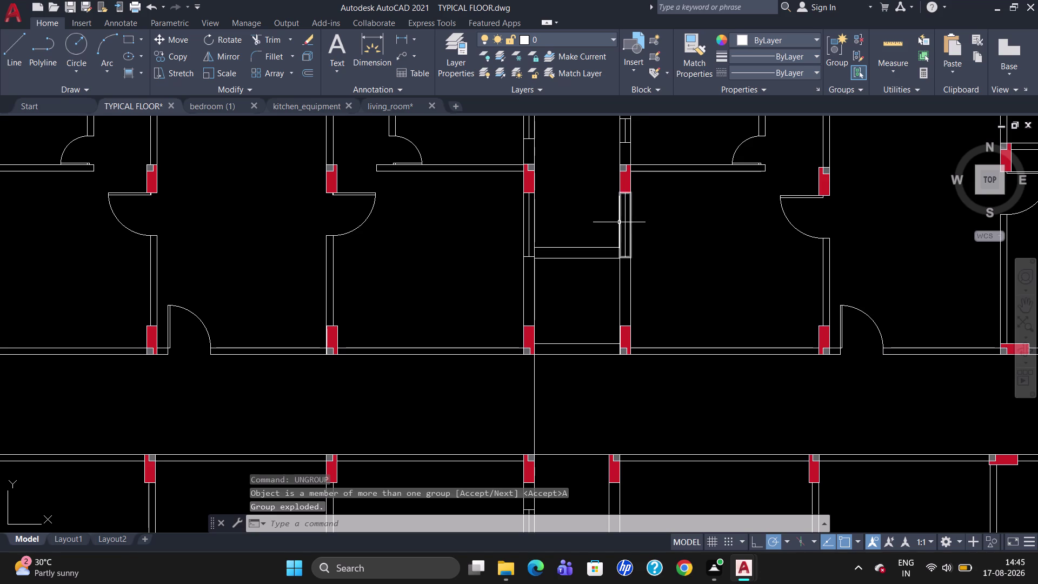
Explode the right jamb piece, then ungroup (UNG) and explode the left jamb piece.
click(631, 239)
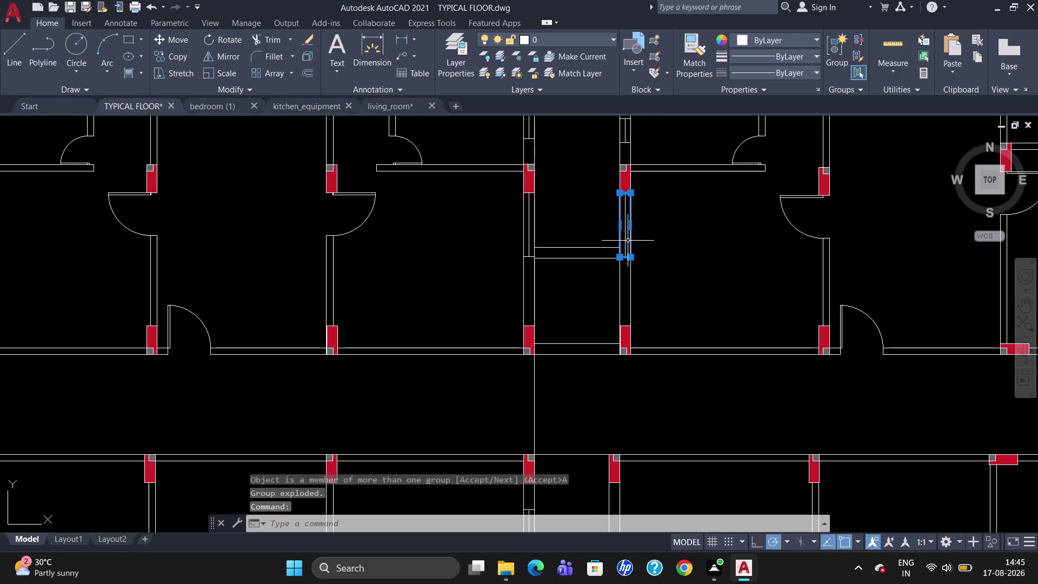
key(x)
key(Return)
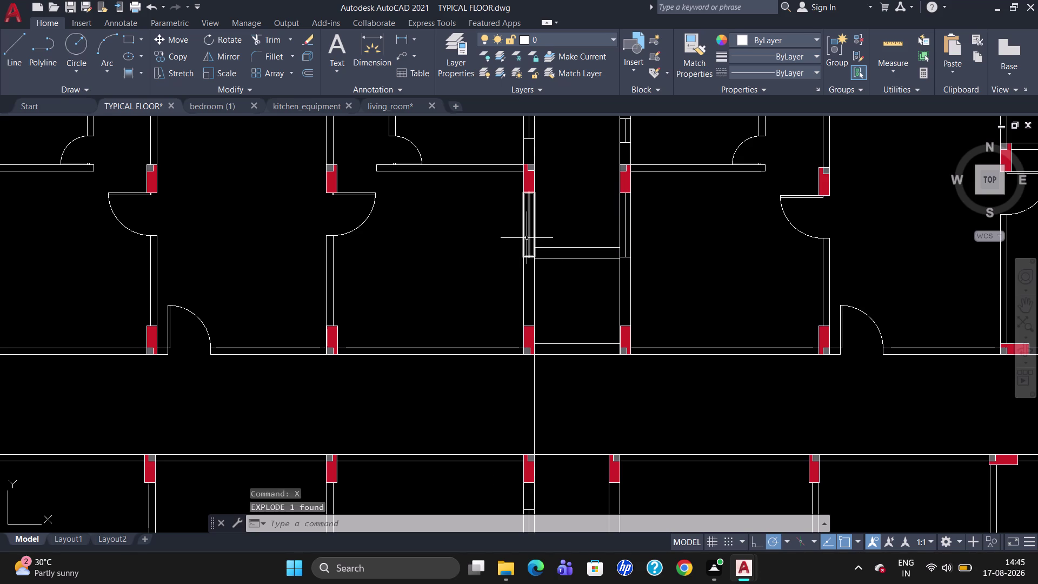
click(524, 237)
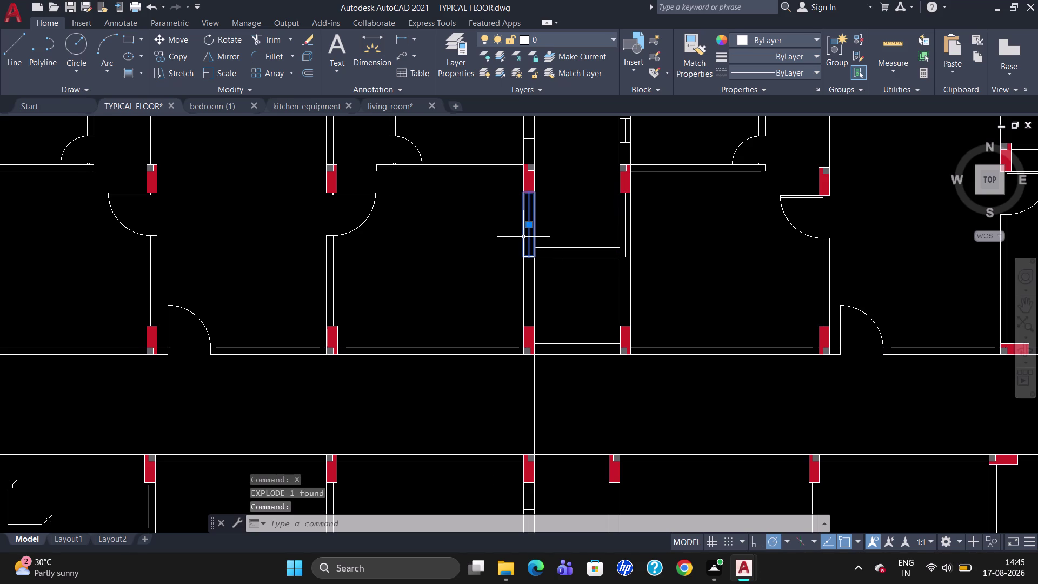
text(UNG)
key(Return)
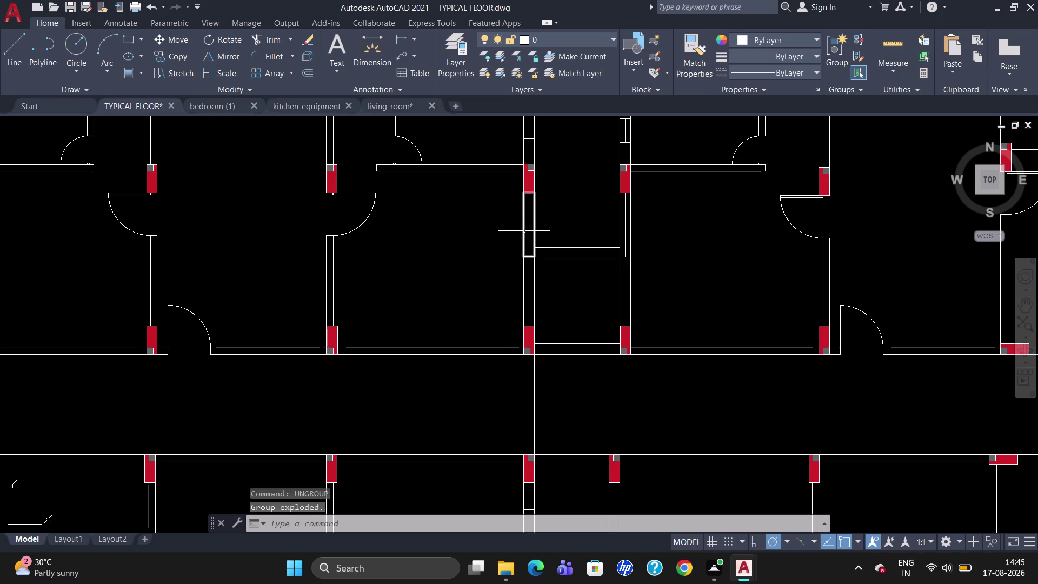
click(523, 231)
key(x)
key(Return)
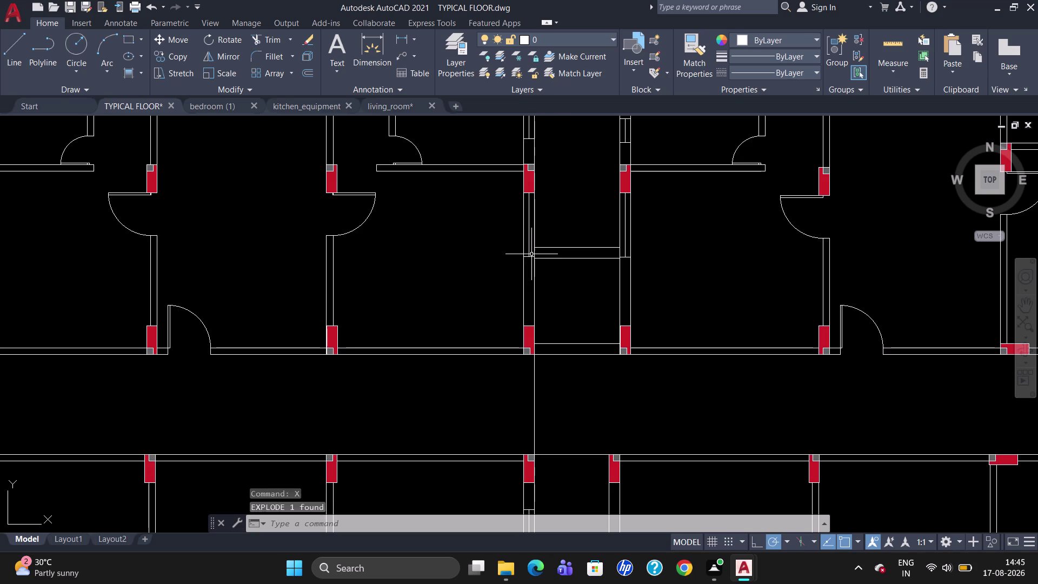
key(l)
key(Return)
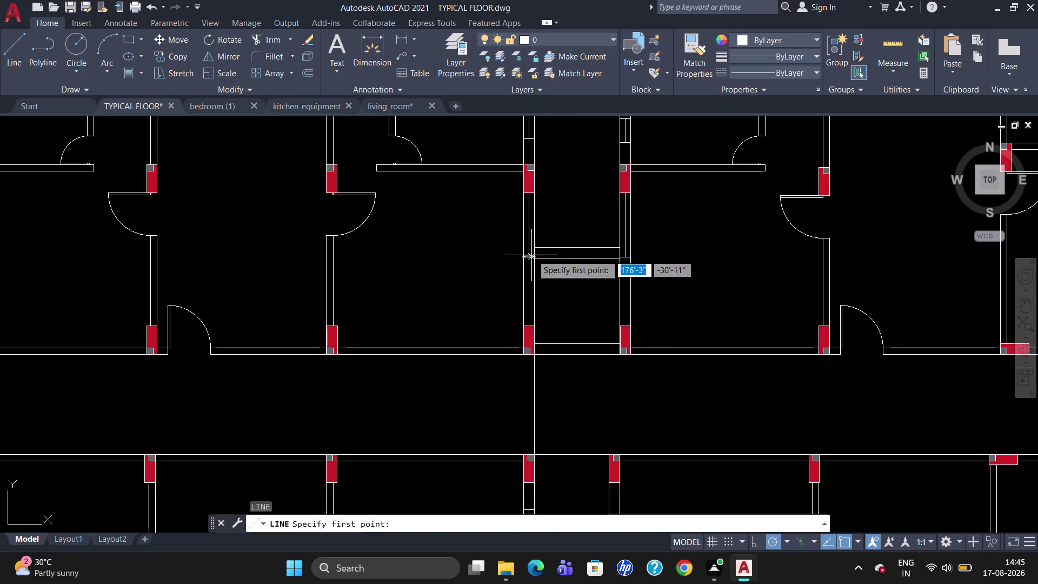
Draw two short horizontal lines across the corridor opening, one at each wall.
click(617, 246)
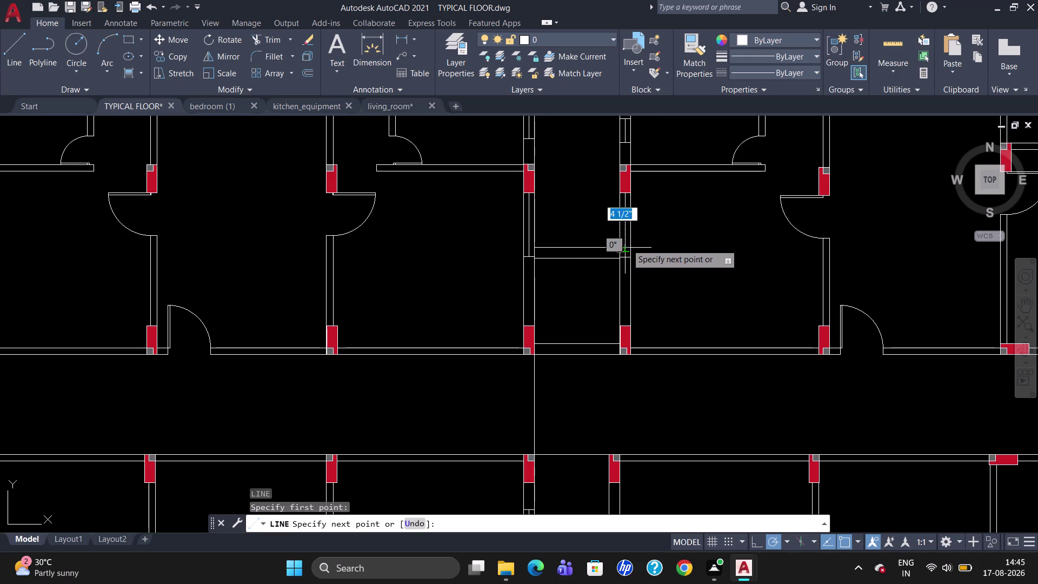
click(633, 245)
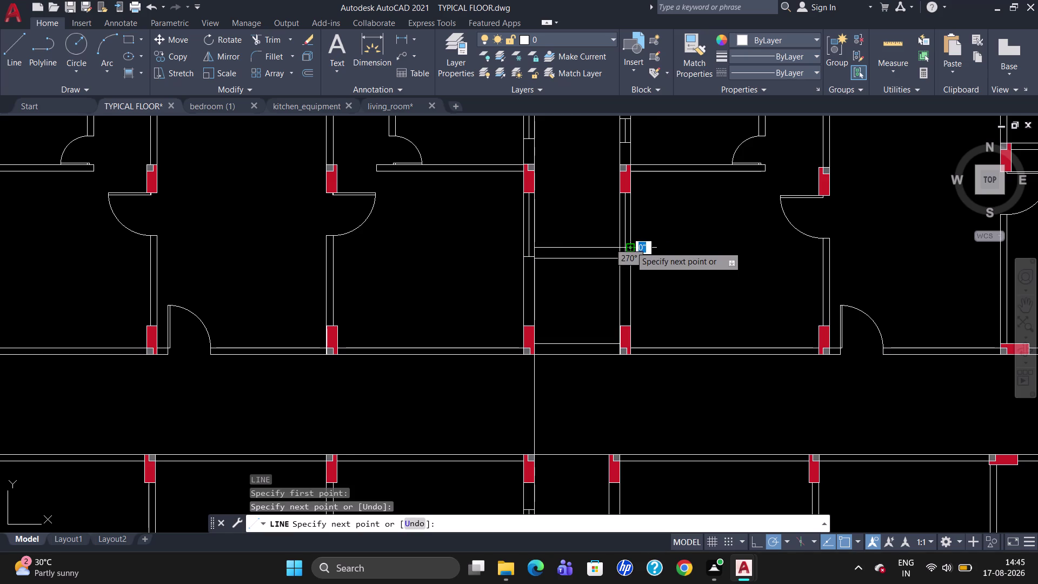
key(Escape)
key(l)
key(Return)
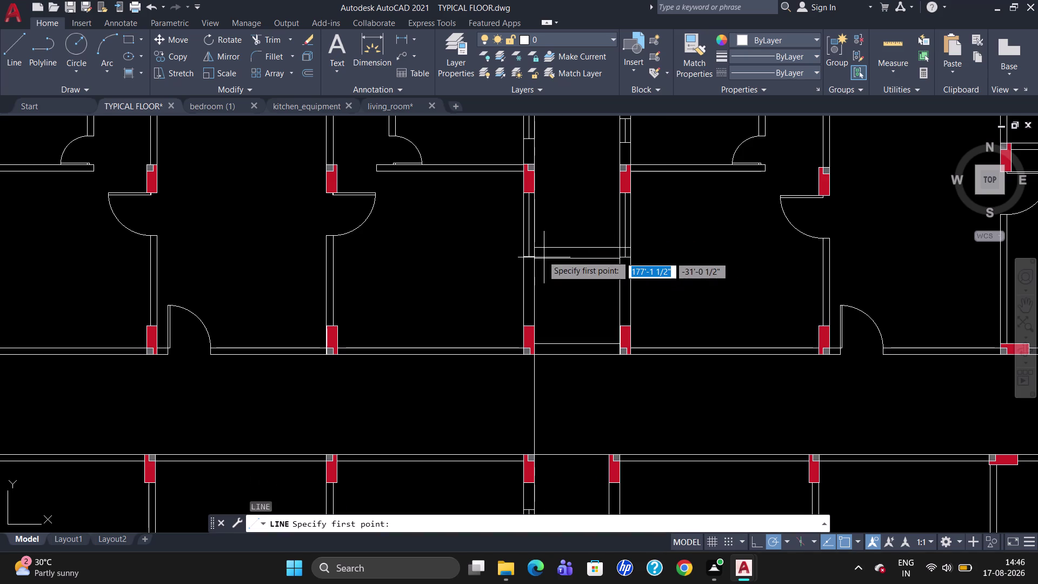
click(537, 252)
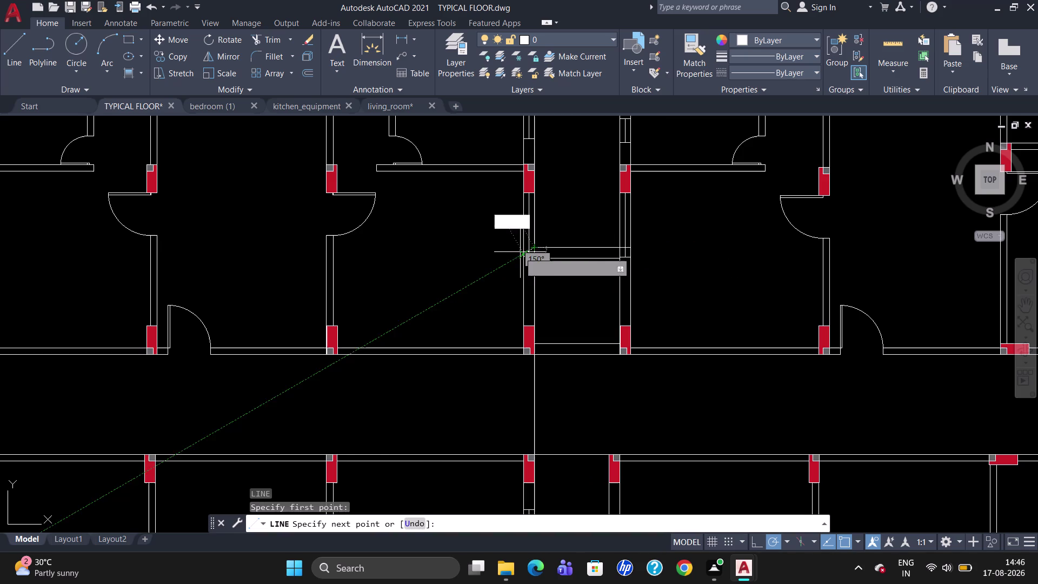
click(517, 251)
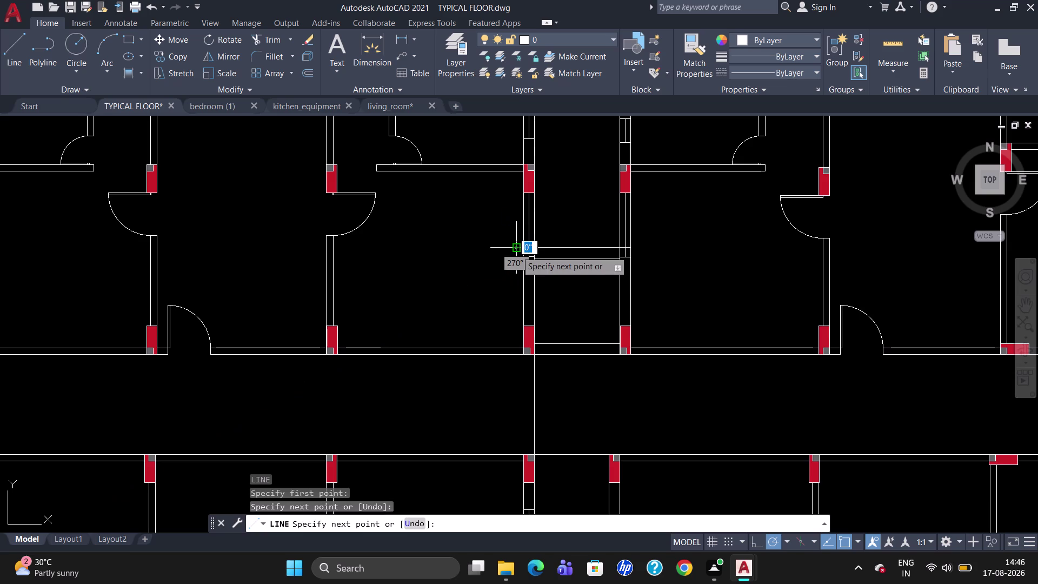
key(Escape)
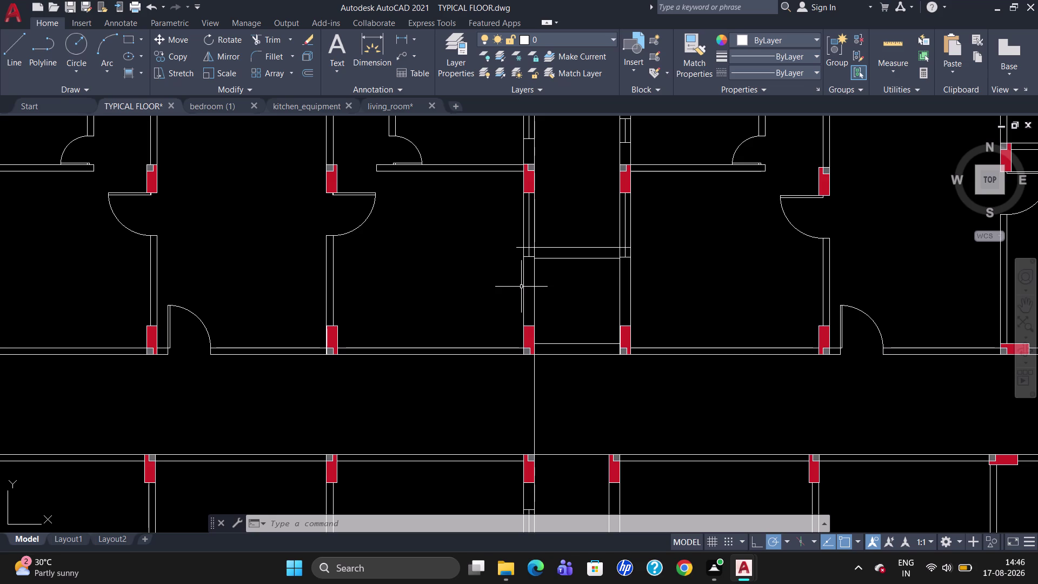
Trim the overhanging line ends at both walls and delete the right-wall stub.
text(TR)
key(Return)
key(Return)
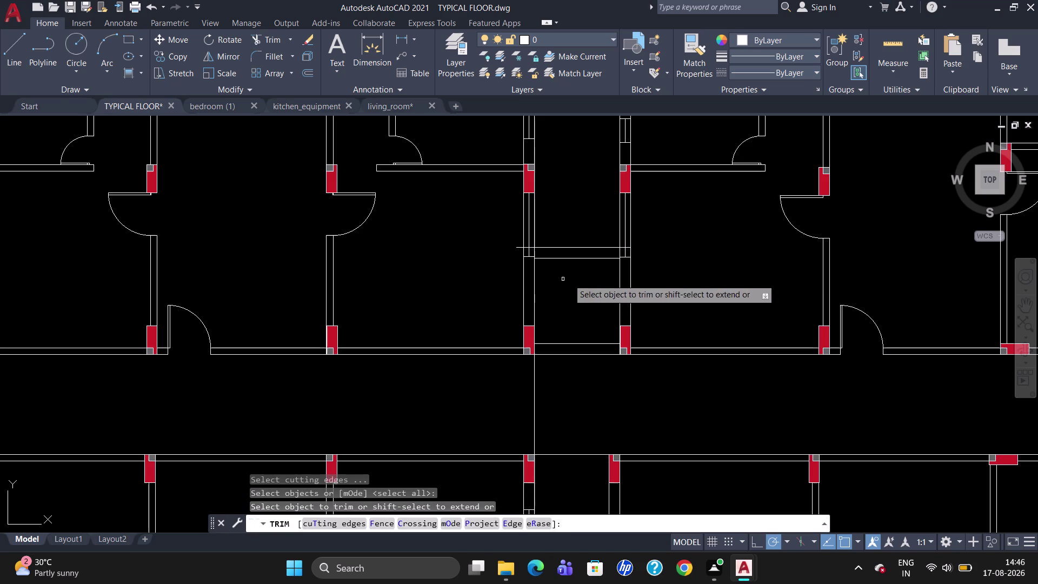
click(625, 258)
click(624, 256)
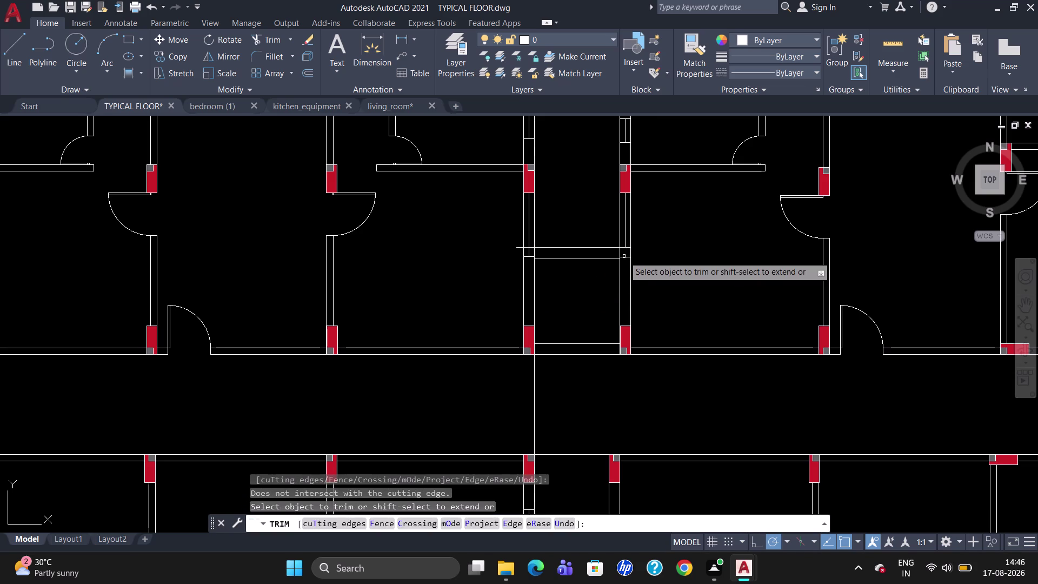
click(619, 253)
click(530, 254)
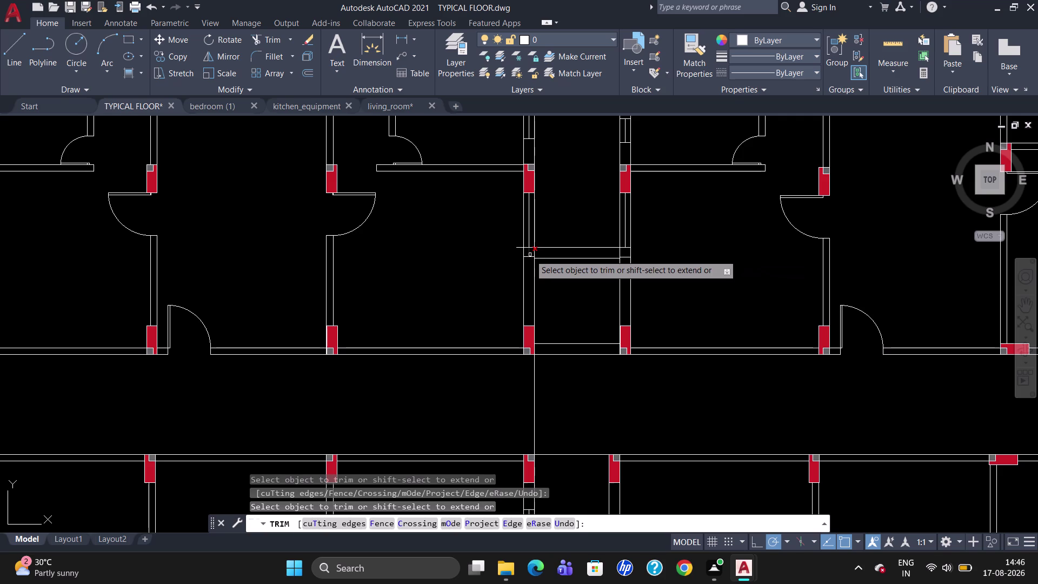
click(527, 256)
key(Escape)
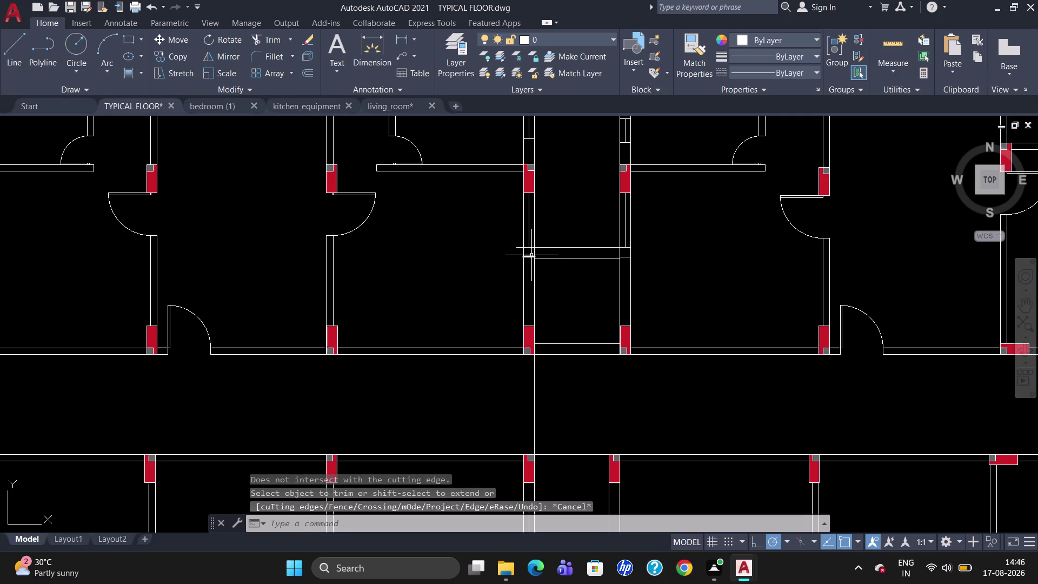
click(531, 256)
click(620, 254)
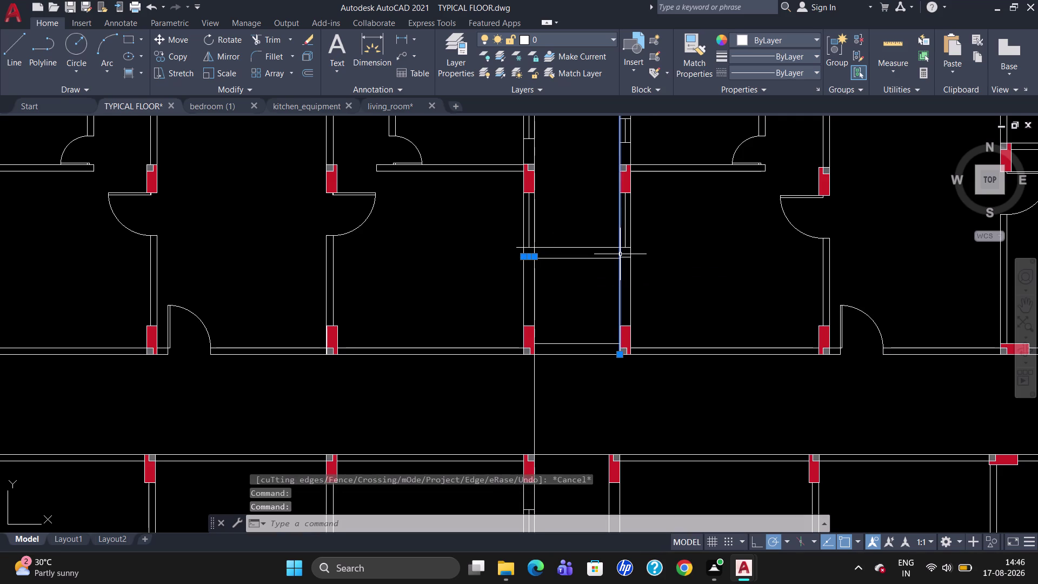
key(Escape)
click(624, 258)
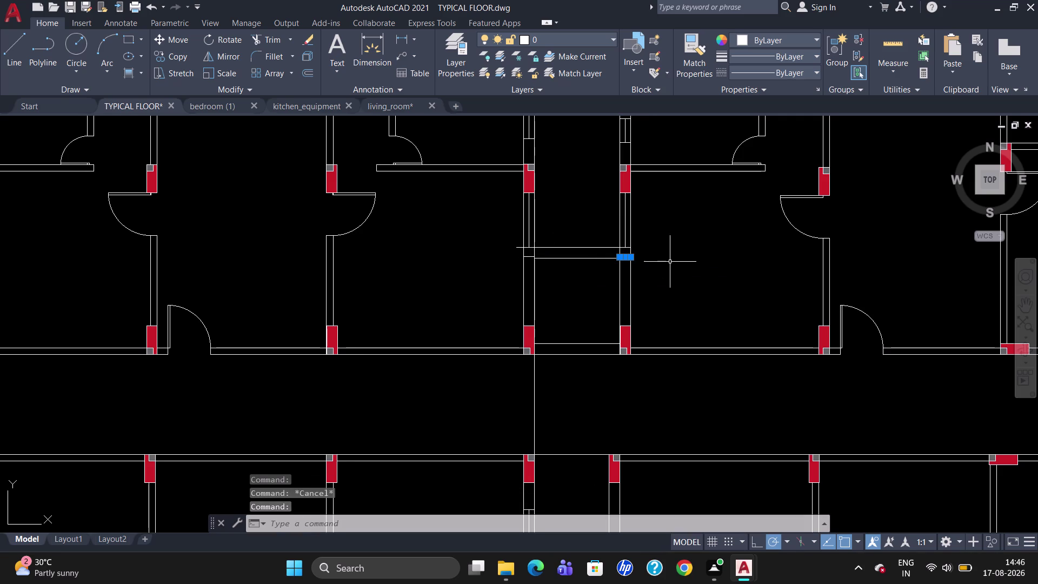
key(Delete)
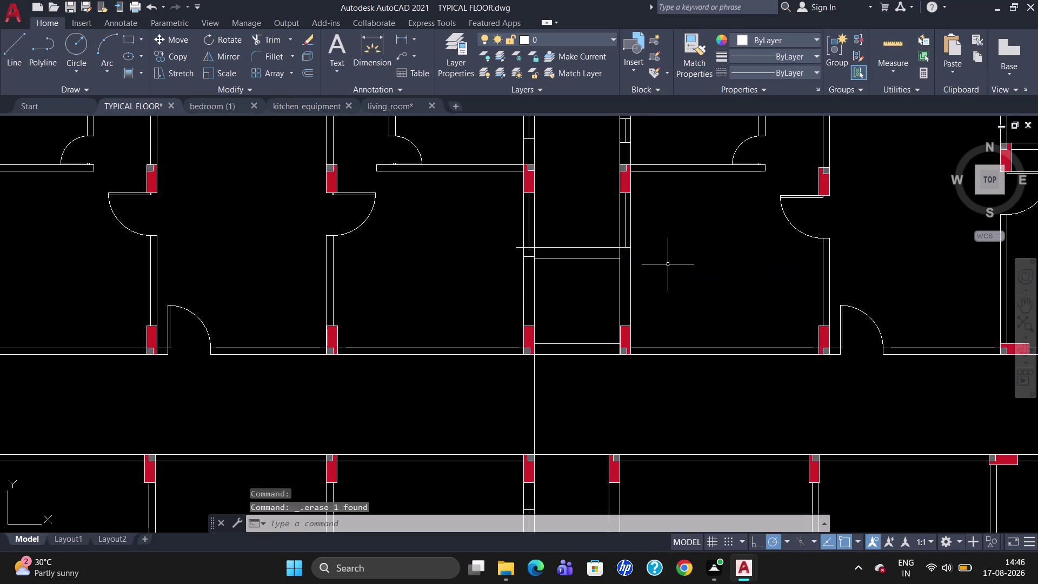
Trim the remaining overhangs again and erase the stray line at the left wall.
text(TR)
key(Return)
key(Return)
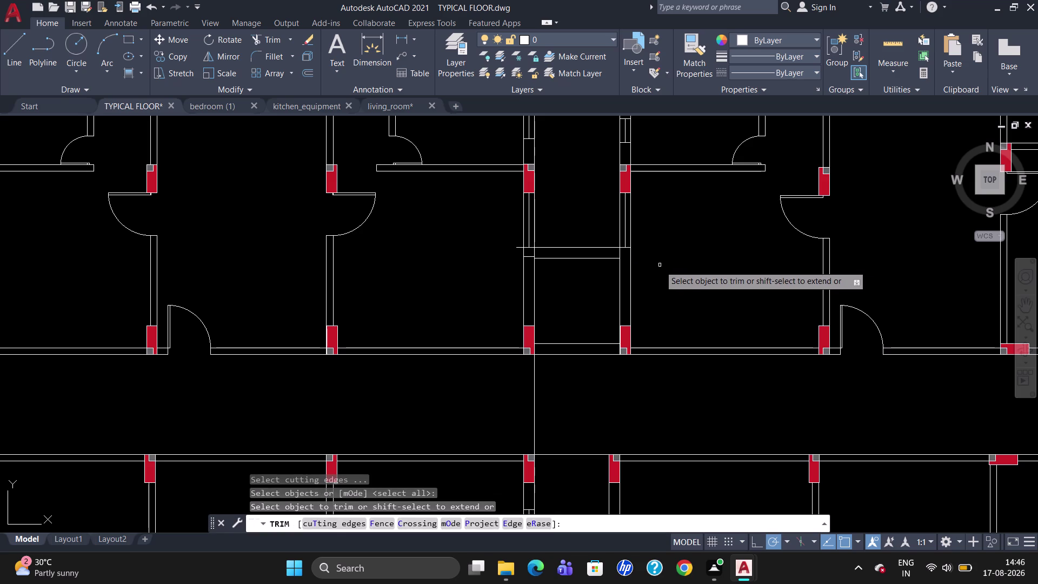
click(619, 255)
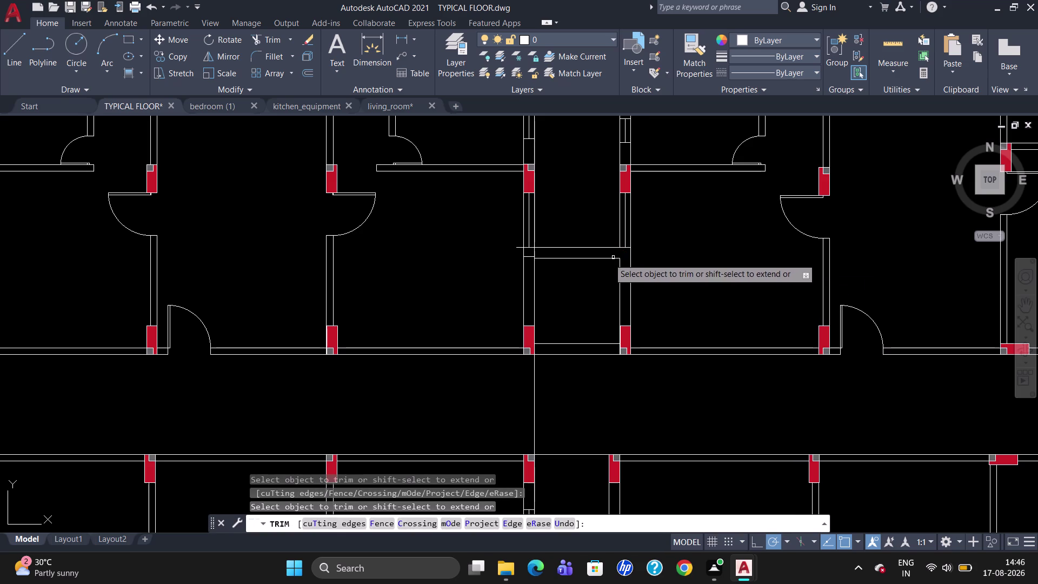
click(535, 252)
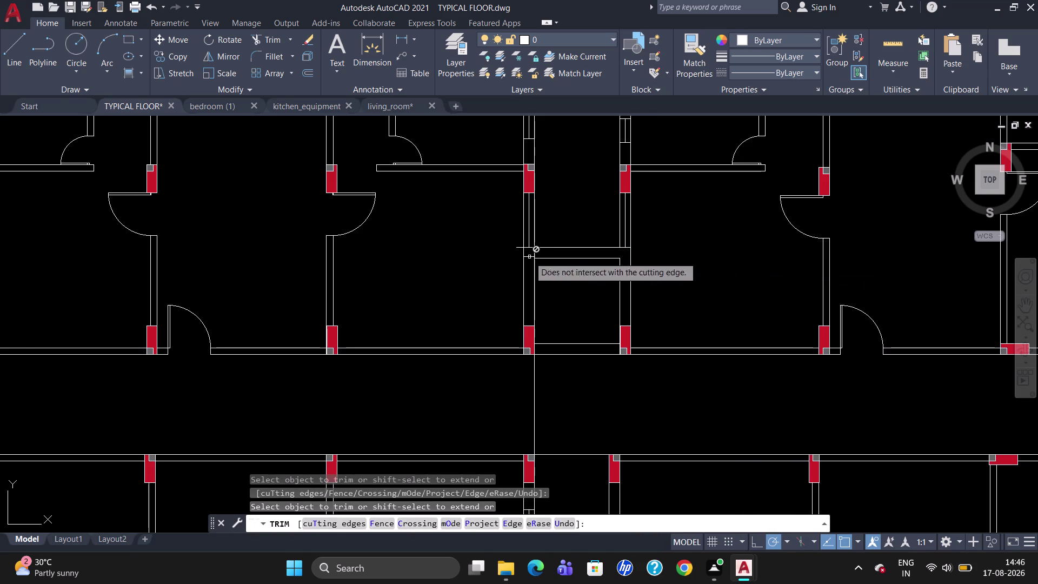
double_click(534, 254)
key(Escape)
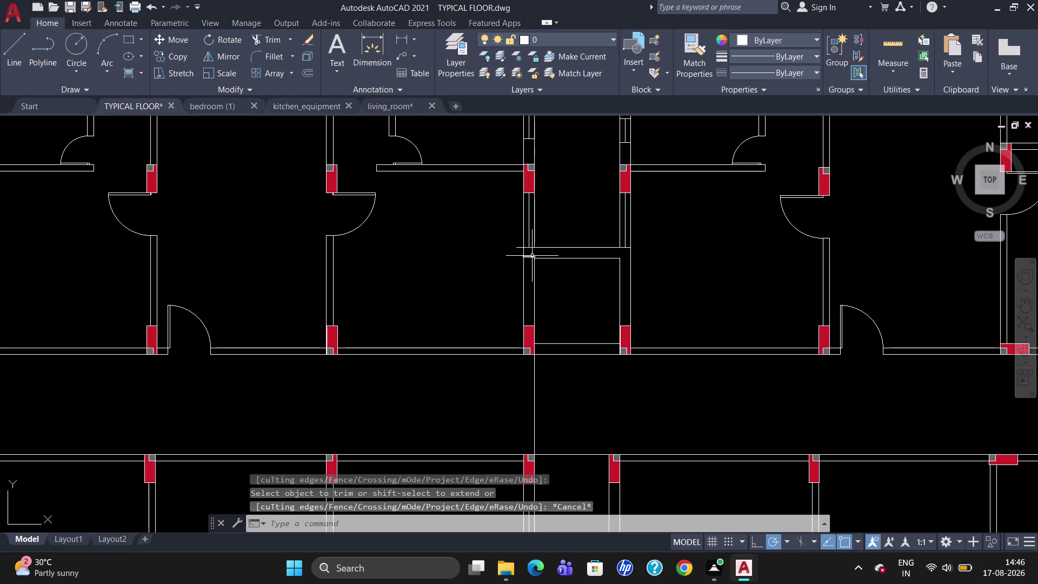
click(532, 256)
key(Delete)
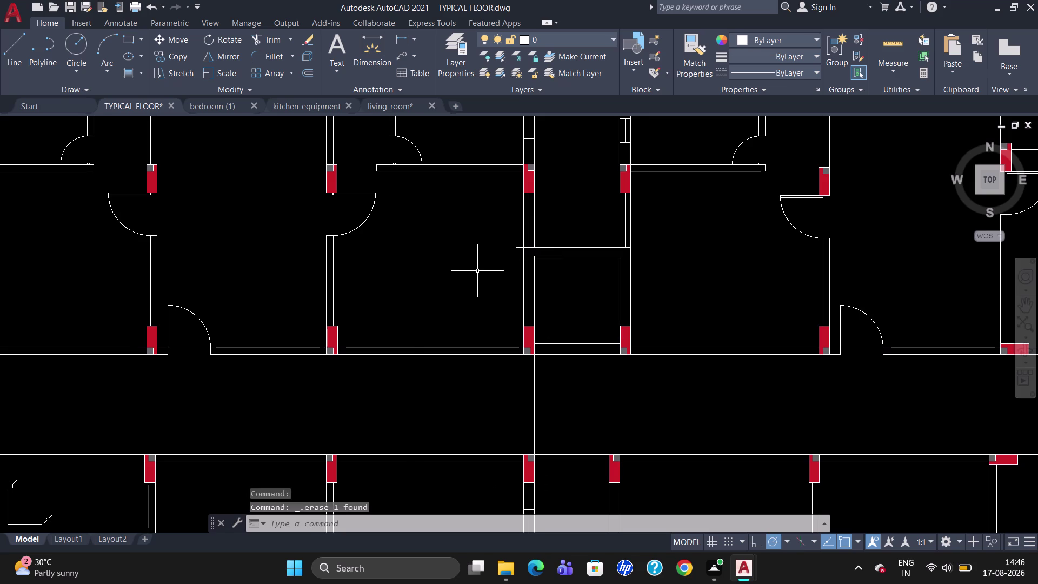
Trim away the last excess segment at the left side of the cross wall.
text(TR)
key(Return)
key(Return)
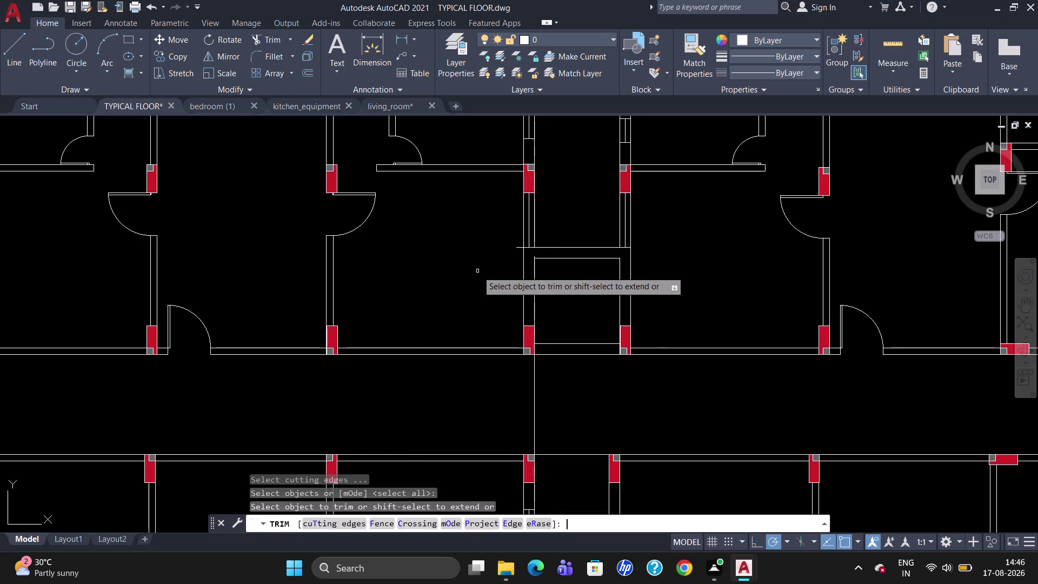
click(517, 248)
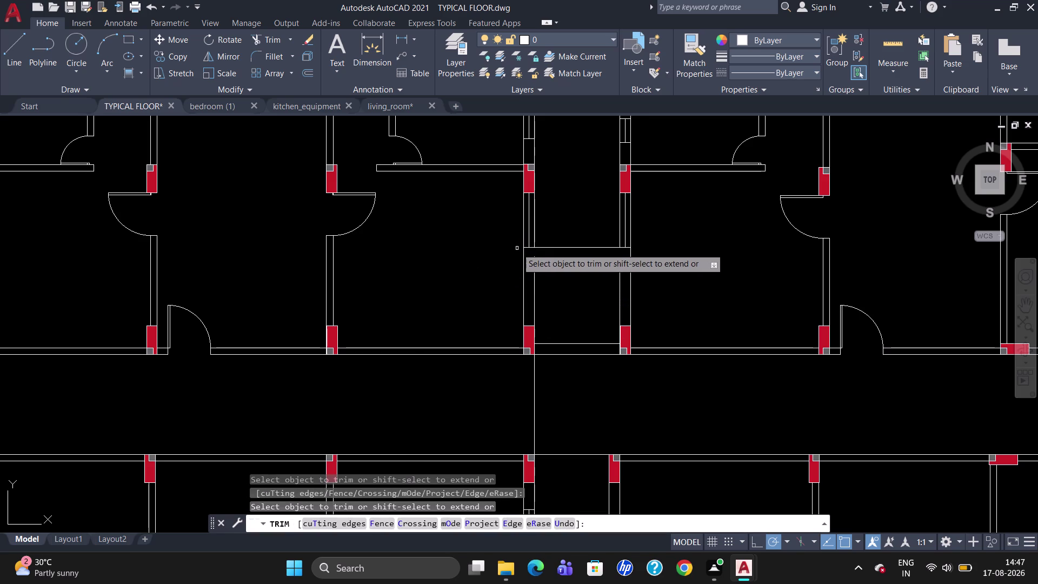
key(Escape)
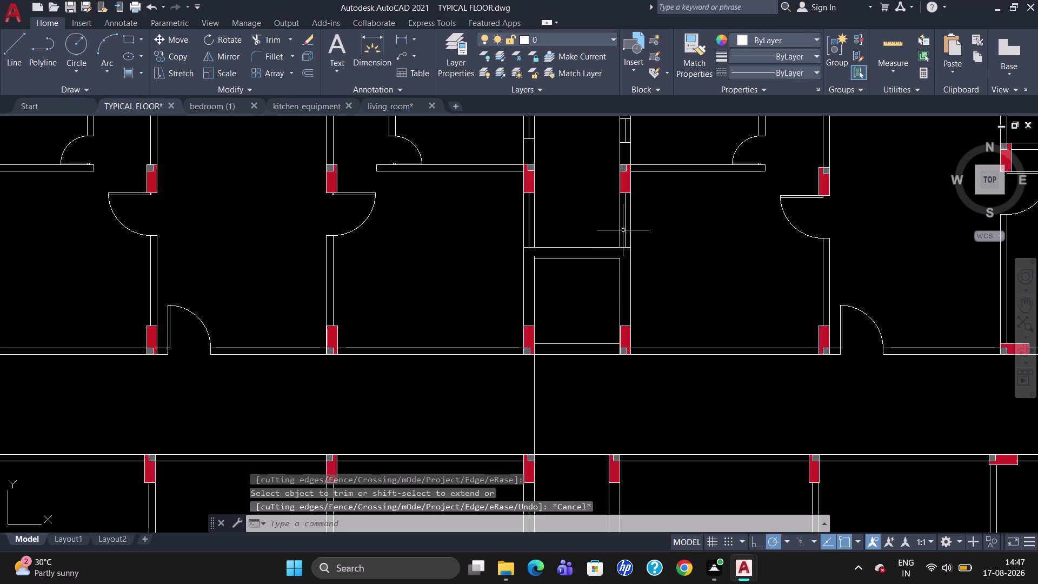
scroll(up, 3)
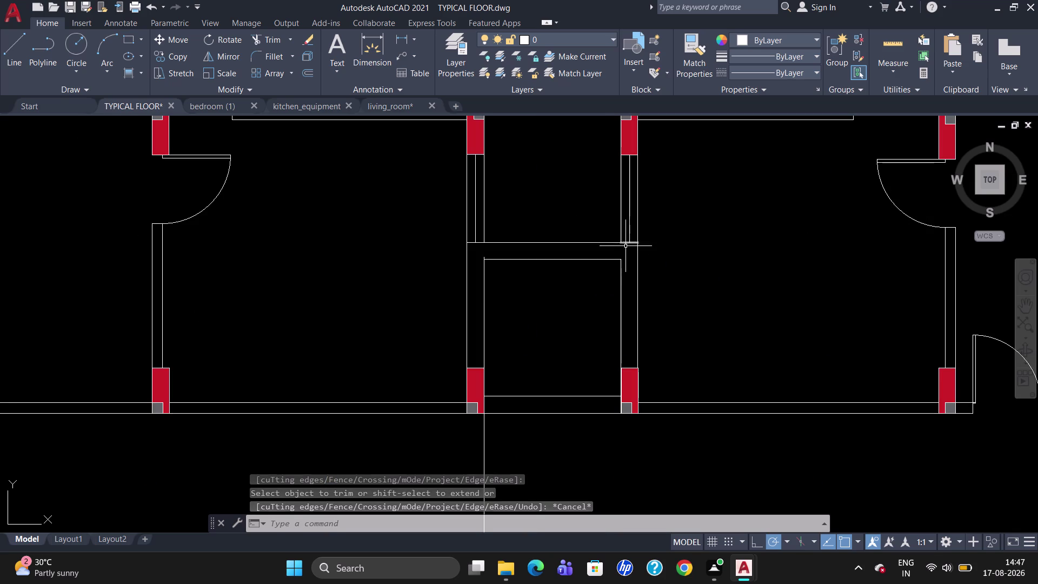
Split the right central wall line at a point just below the upper column.
click(628, 243)
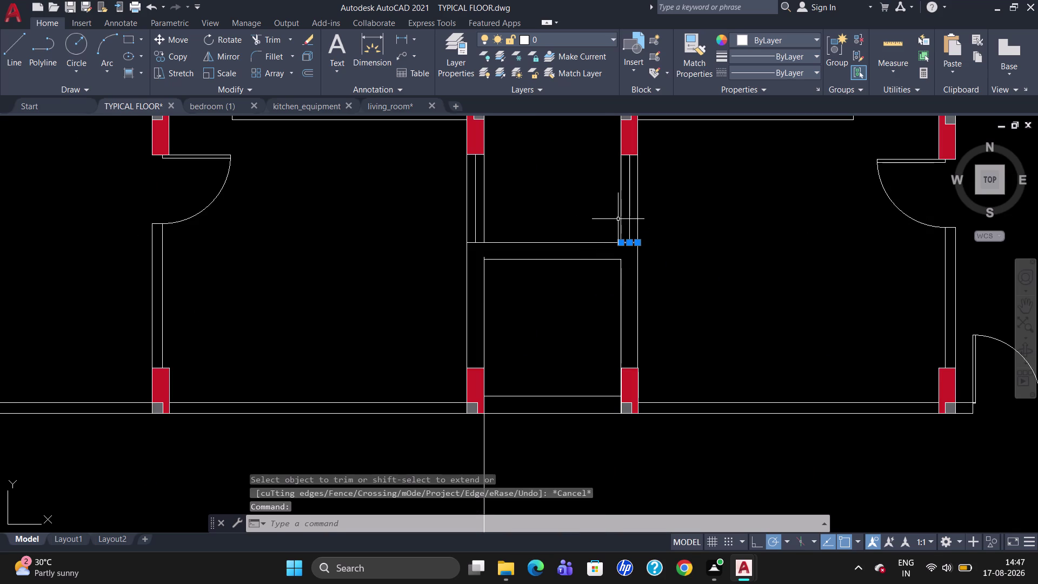
click(621, 215)
click(629, 196)
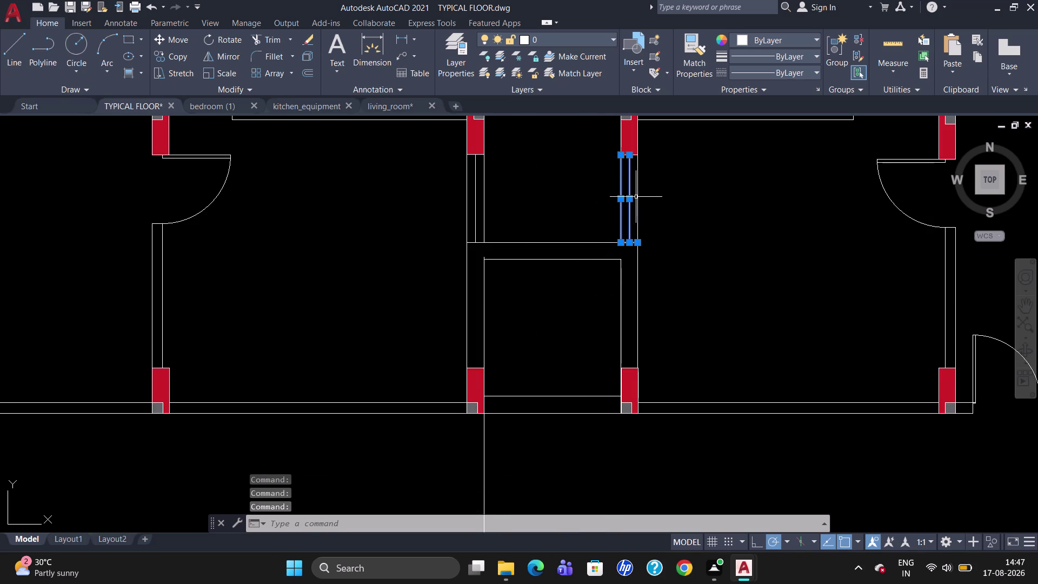
click(639, 197)
key(Escape)
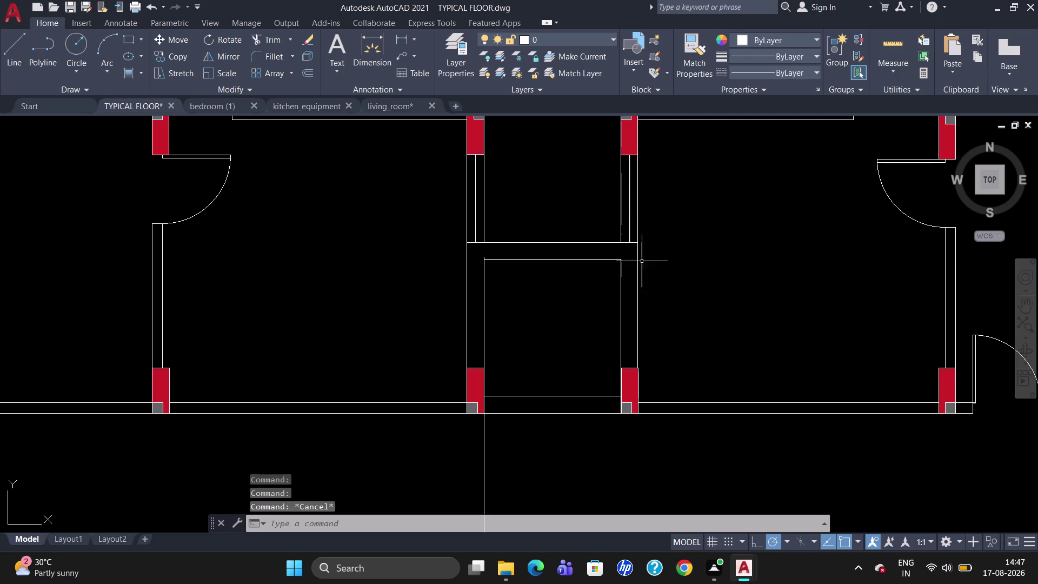
text(BR)
click(700, 290)
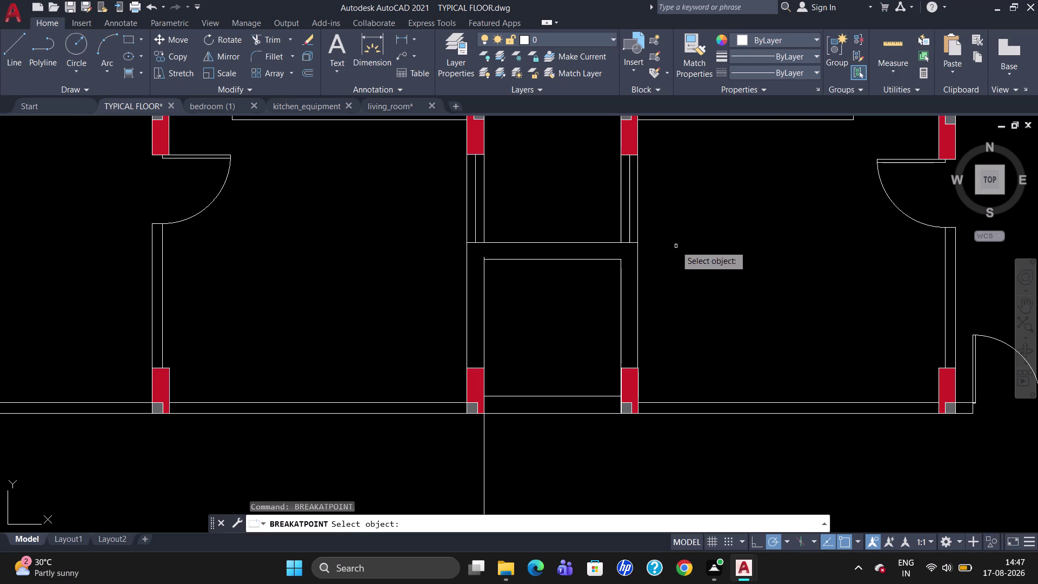
click(639, 217)
click(638, 246)
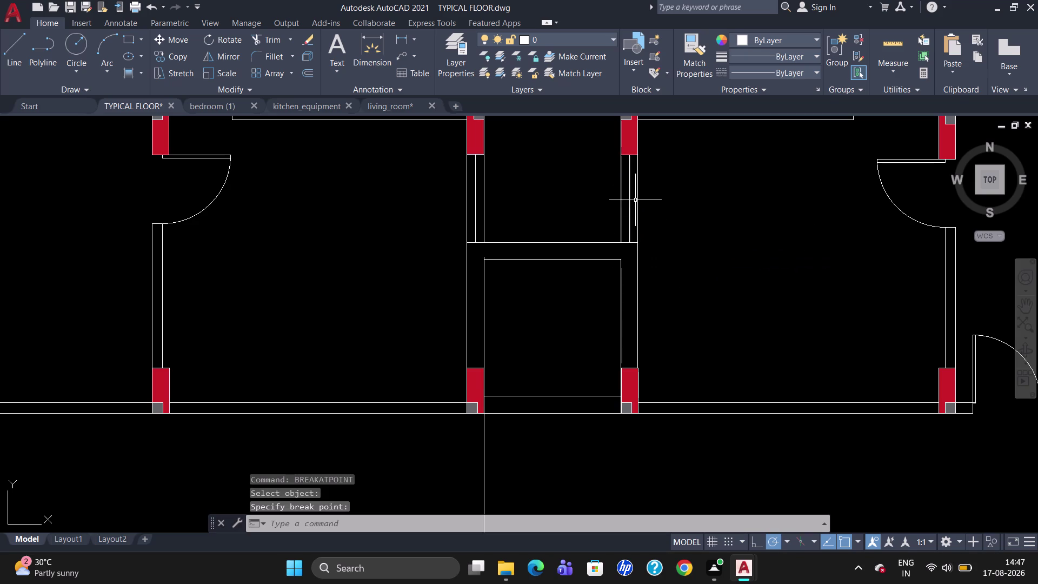
click(629, 154)
Group the resulting short right-wall segments together.
click(620, 168)
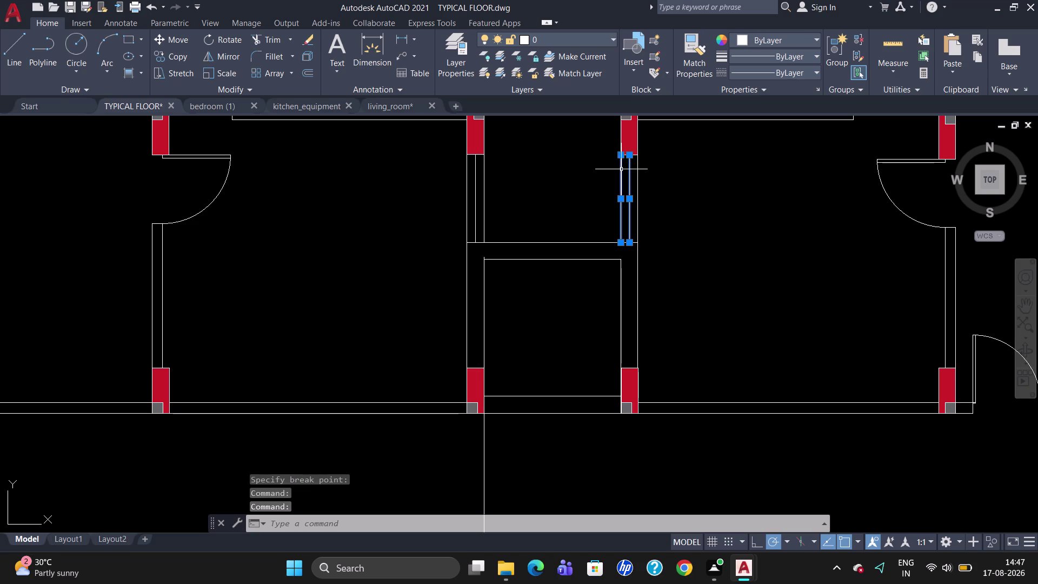
click(637, 177)
scroll(up, 3)
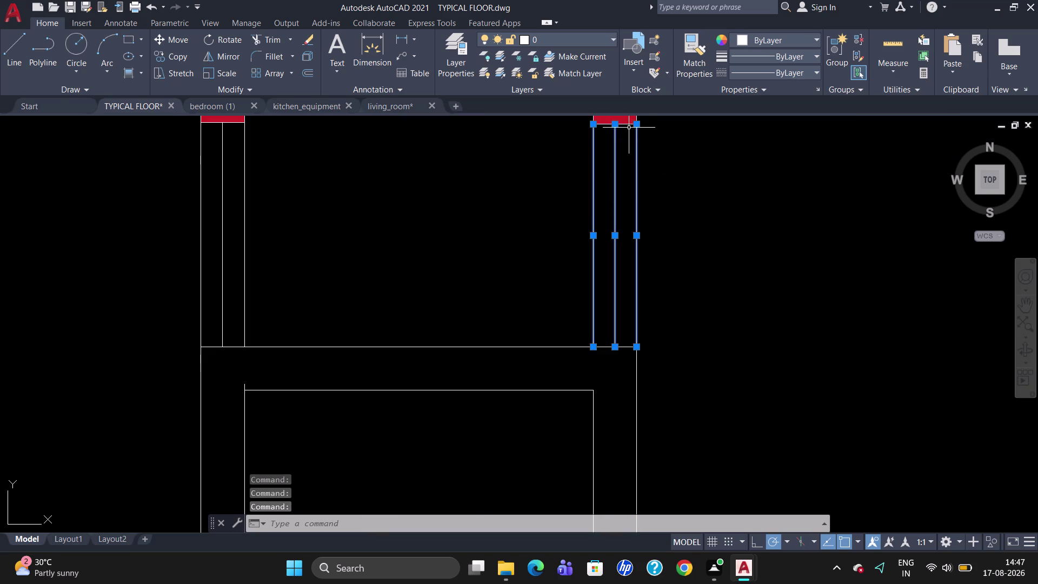
click(625, 124)
scroll(down, 3)
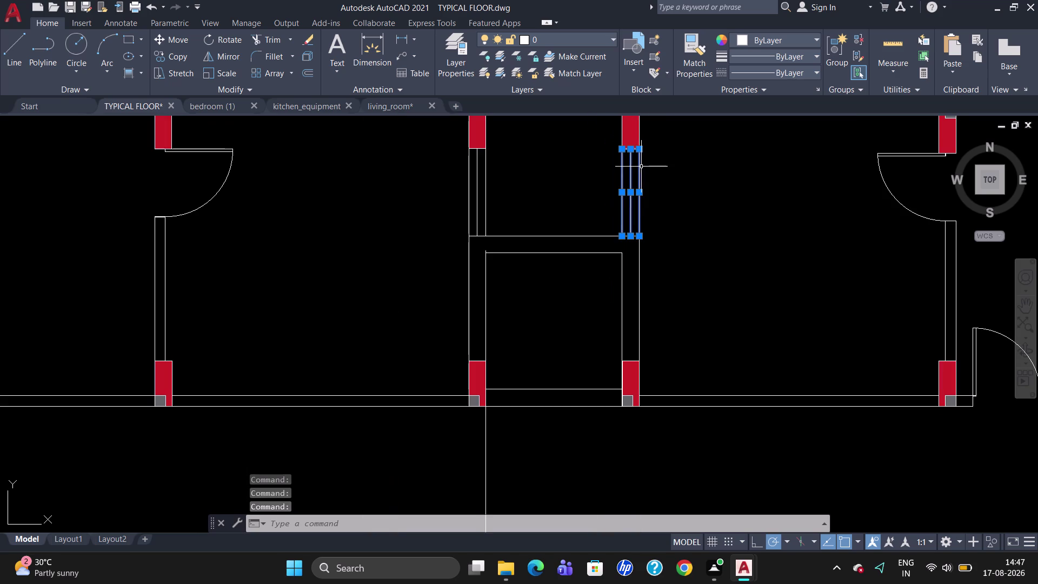
scroll(up, 3)
click(627, 149)
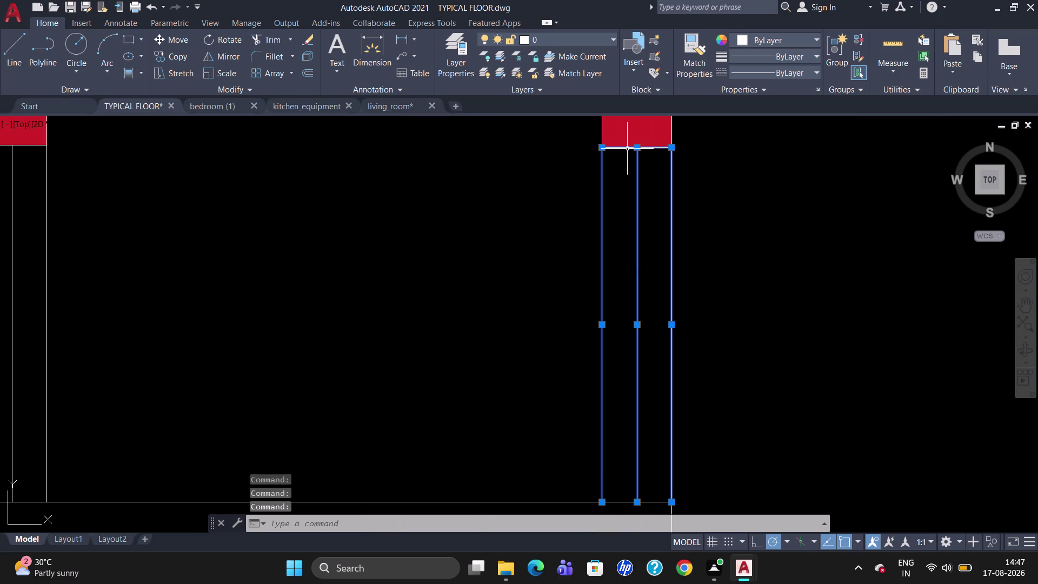
scroll(down, 3)
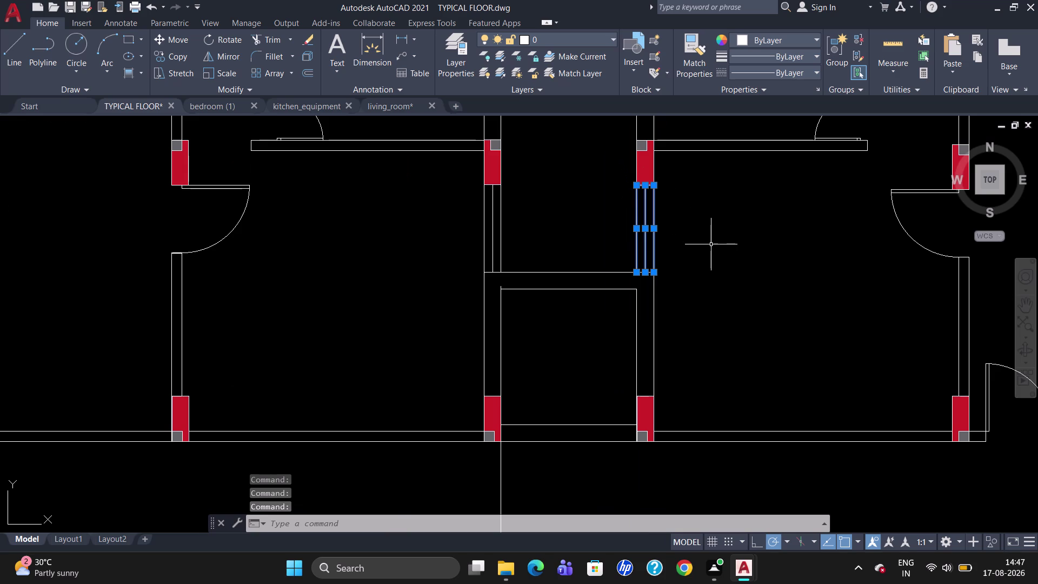
scroll(up, 3)
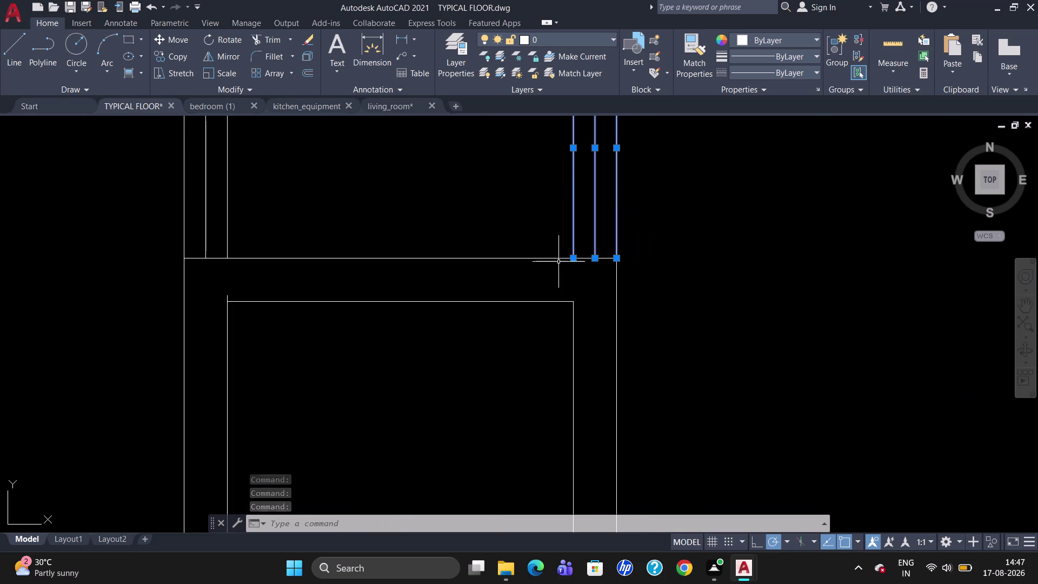
click(581, 259)
scroll(down, 3)
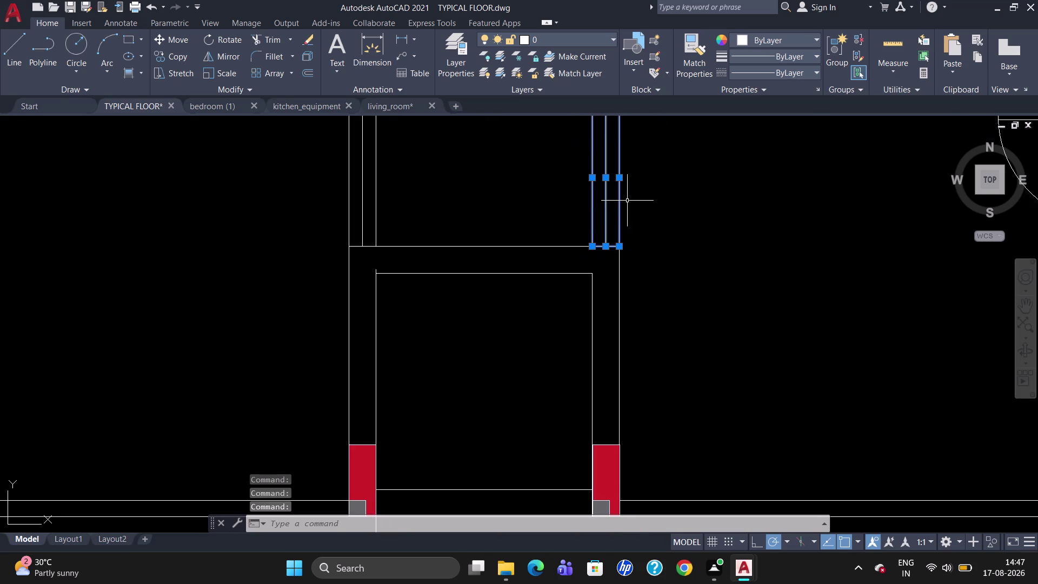
scroll(down, 3)
scroll(up, 3)
scroll(down, 3)
scroll(up, 3)
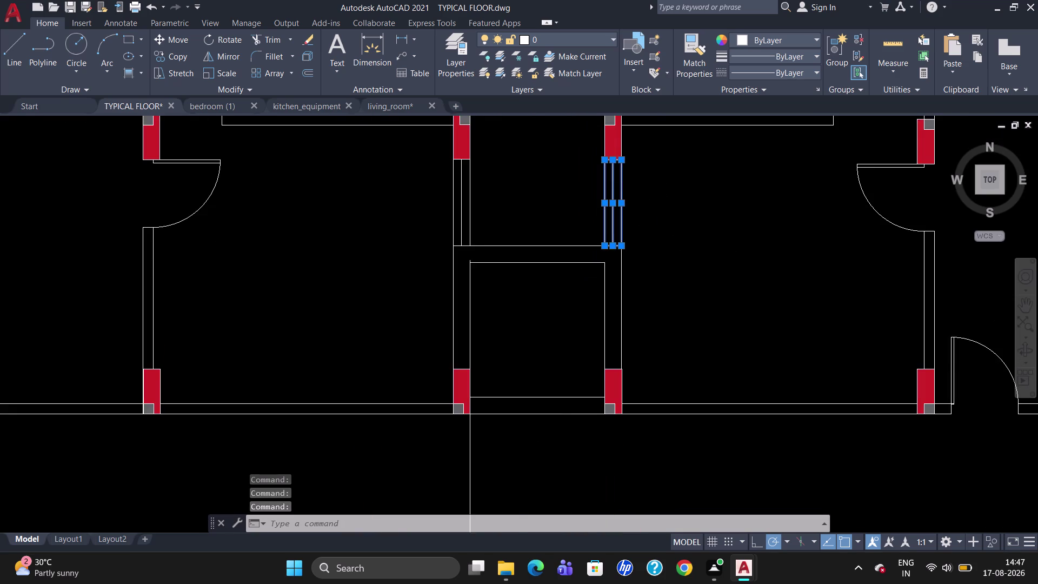
scroll(up, 3)
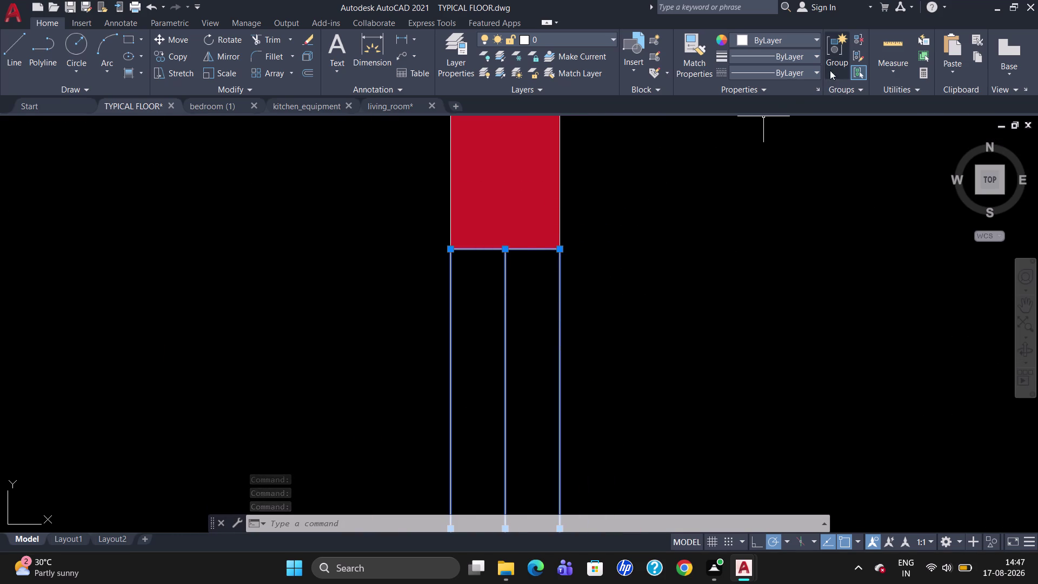
click(833, 67)
Split the left central wall line at a point below the upper column.
scroll(down, 3)
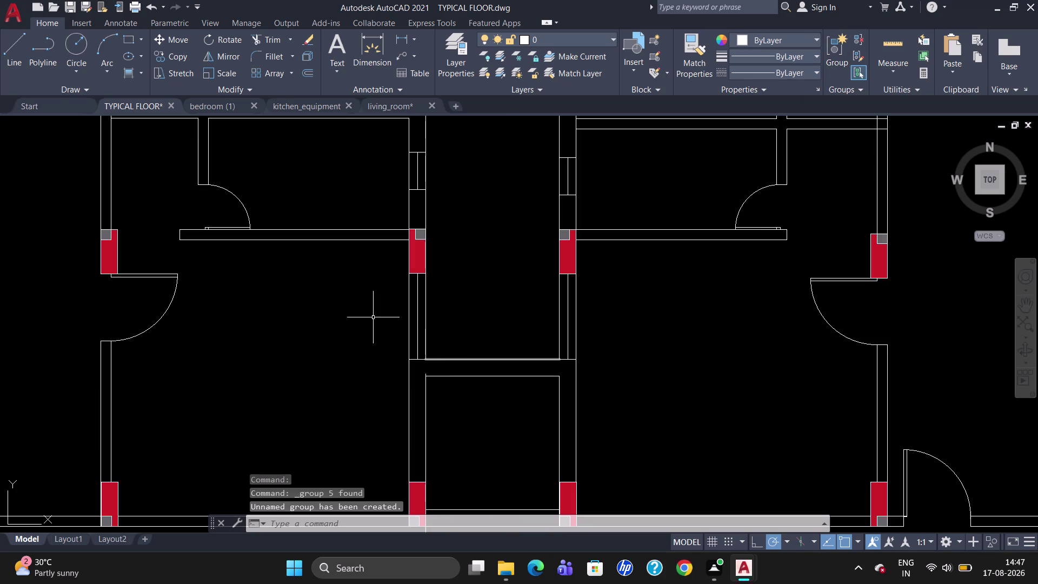
click(418, 298)
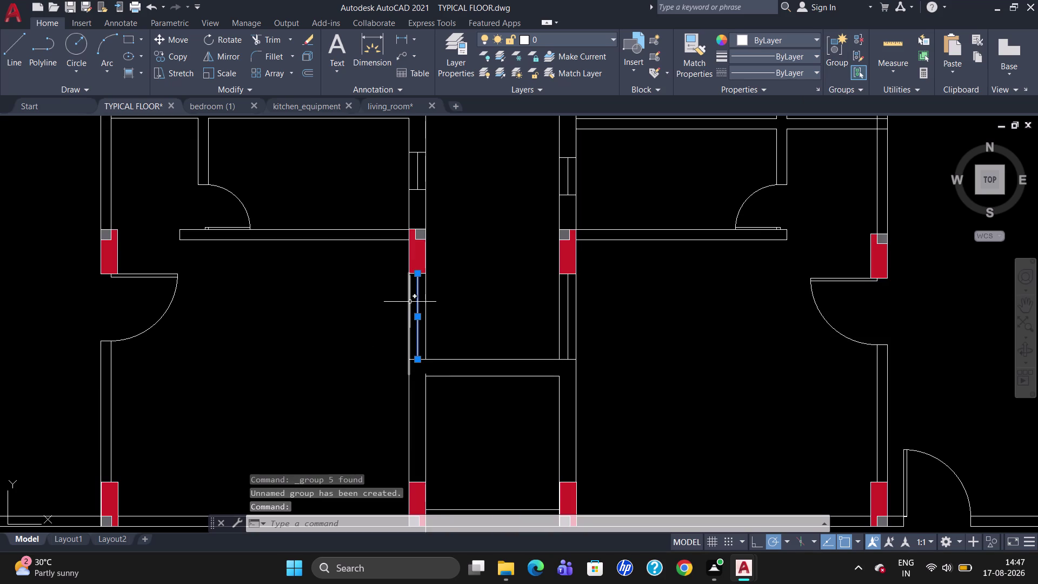
click(409, 302)
key(Escape)
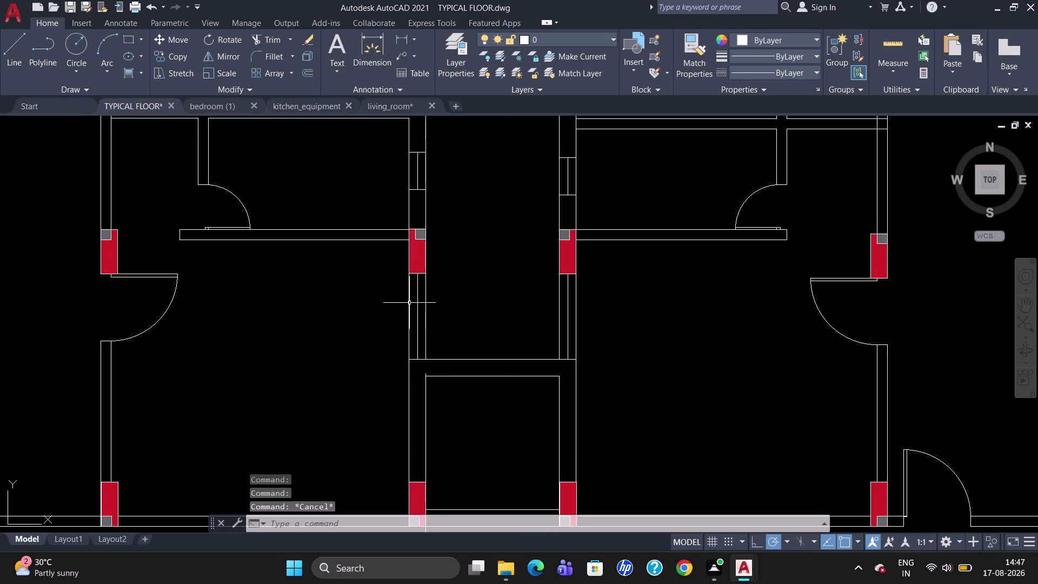
text(BR)
click(446, 345)
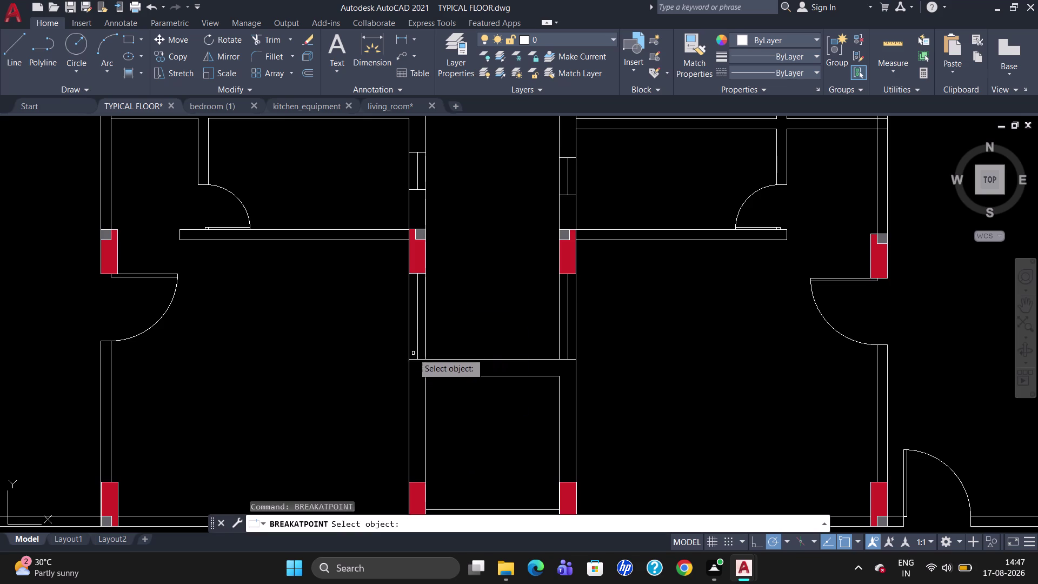
click(408, 350)
click(409, 360)
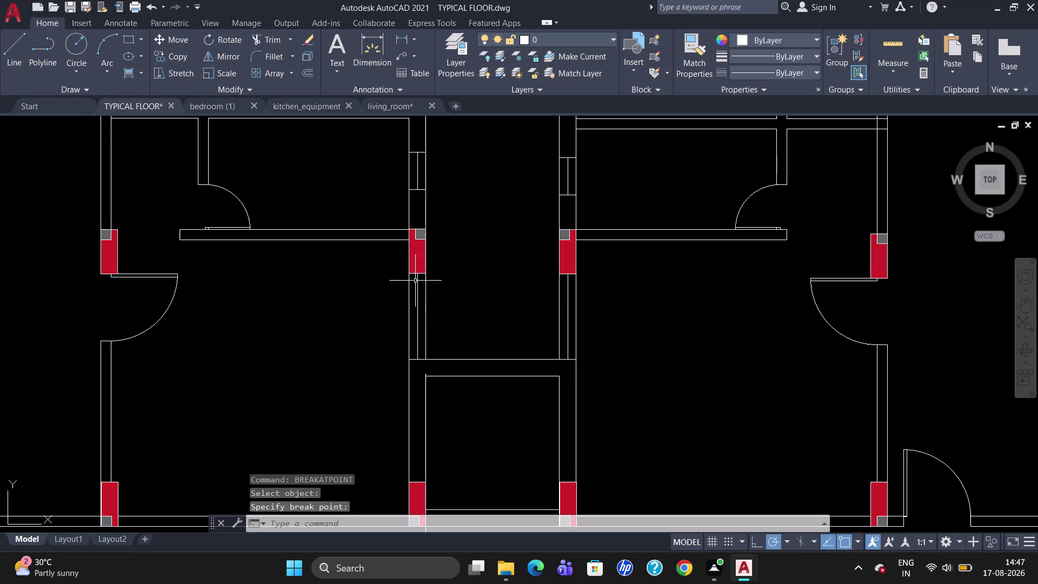
click(425, 289)
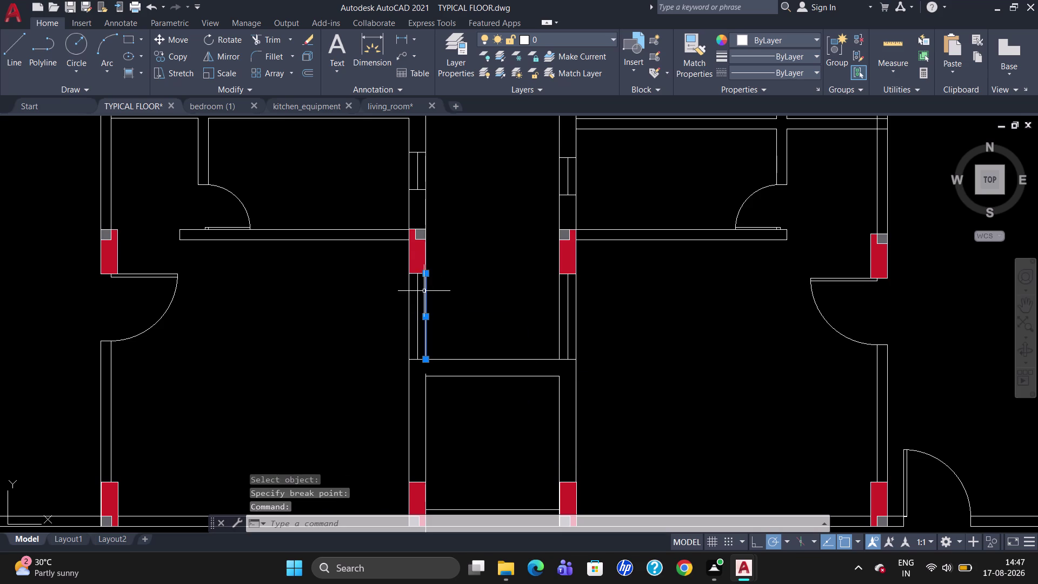
Group the split left-wall segments together.
click(418, 297)
click(410, 301)
scroll(up, 3)
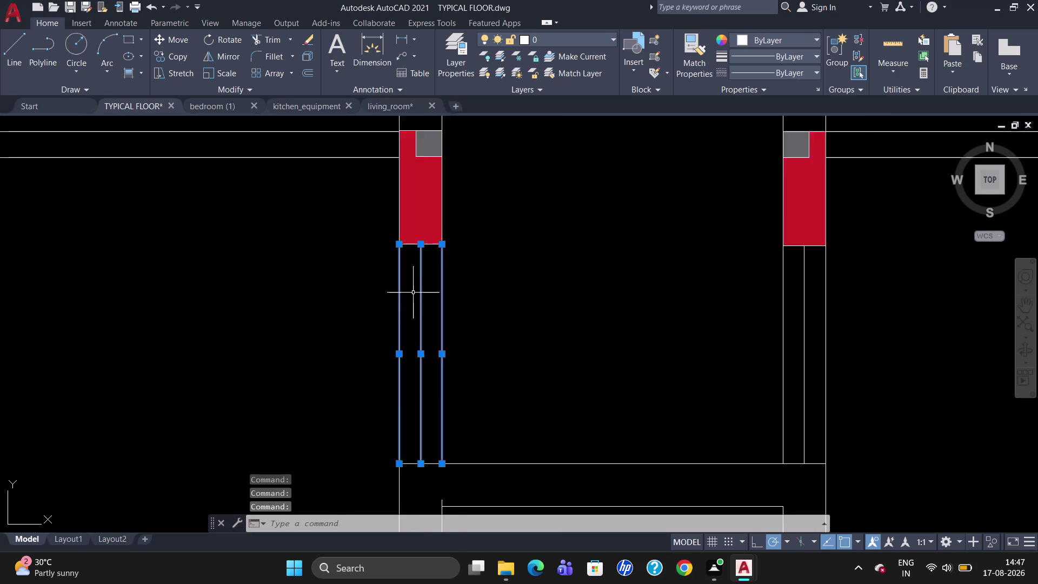
scroll(up, 3)
click(409, 216)
scroll(down, 3)
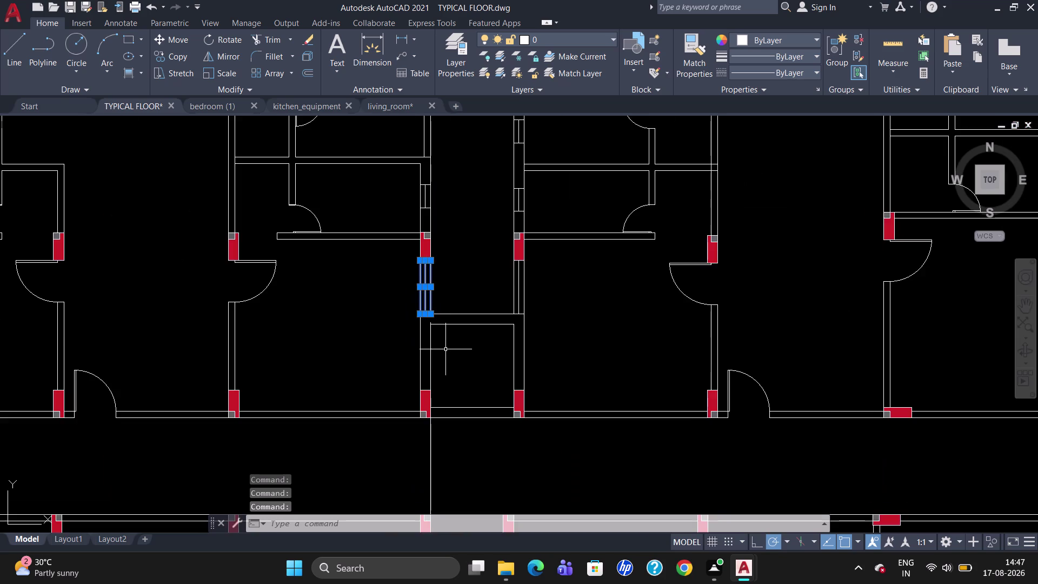
scroll(up, 3)
scroll(up, 3)
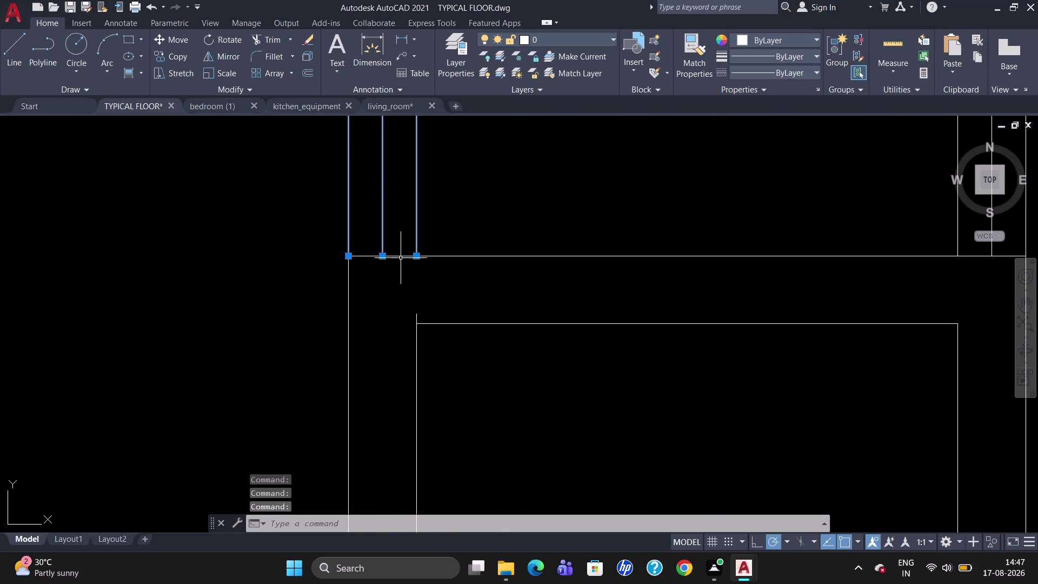
click(401, 257)
click(838, 48)
Start a trim on the left wall, then cancel it.
text(T)
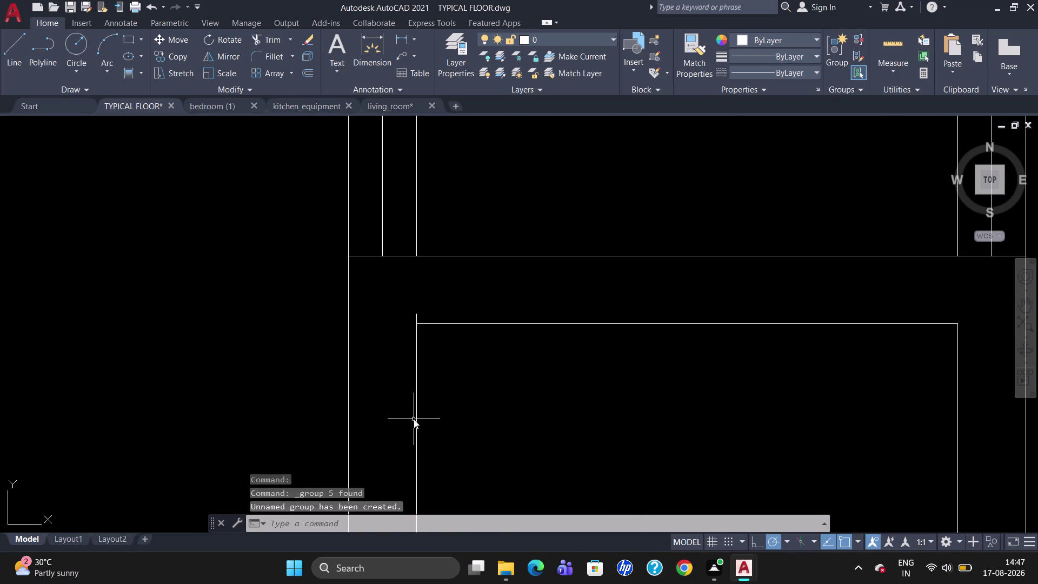
text(R)
key(Return)
key(Return)
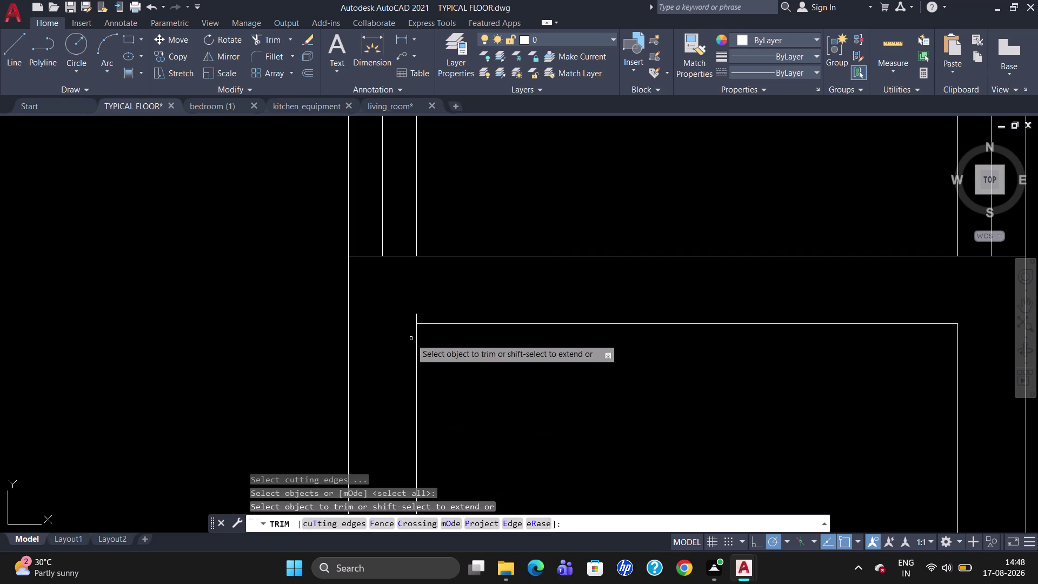
click(416, 320)
key(Escape)
scroll(down, 3)
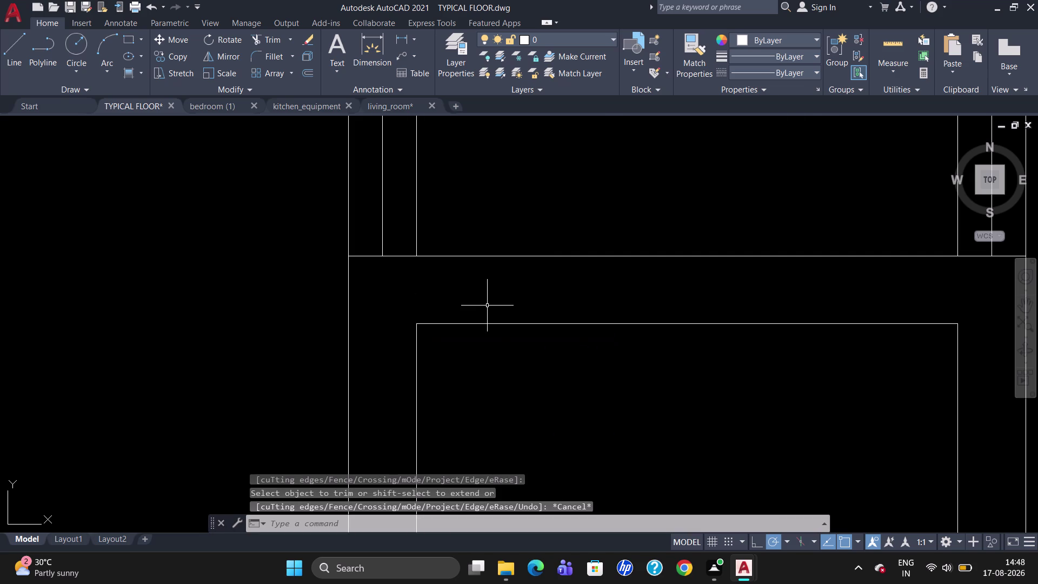
key(Escape)
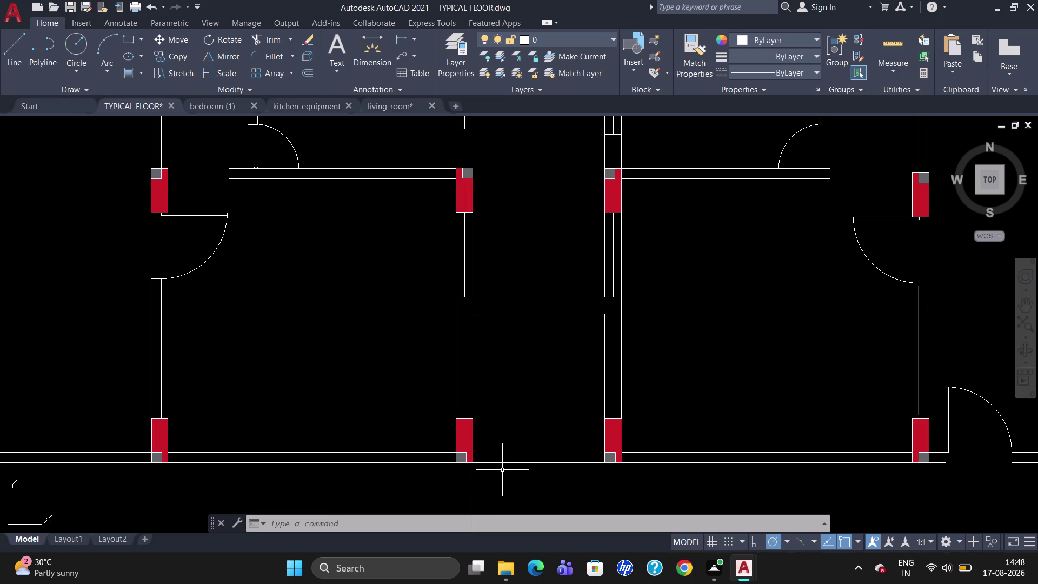
Draw two short vertical lines across the bottom wall.
key(l)
key(Return)
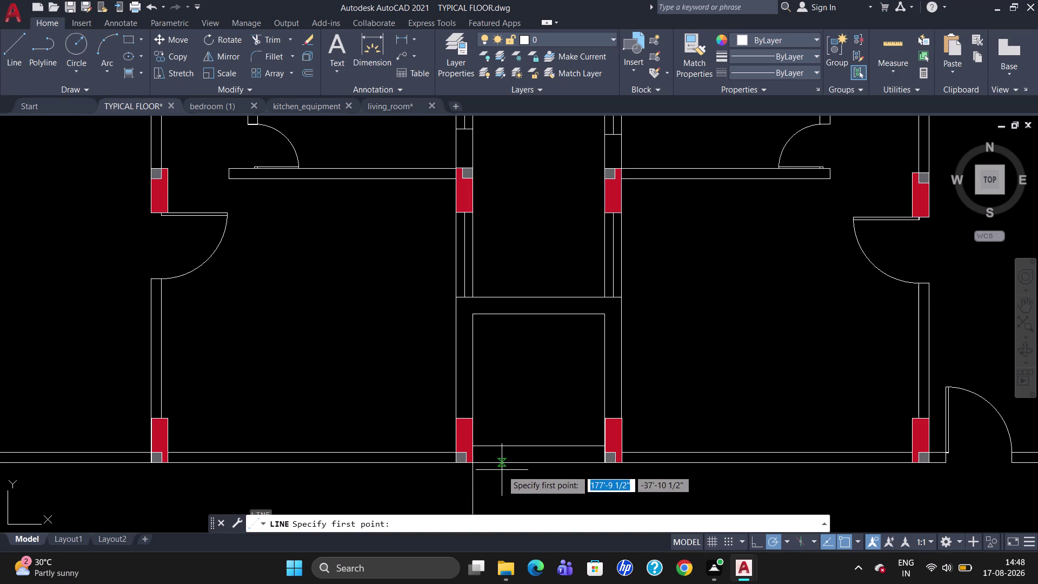
click(505, 450)
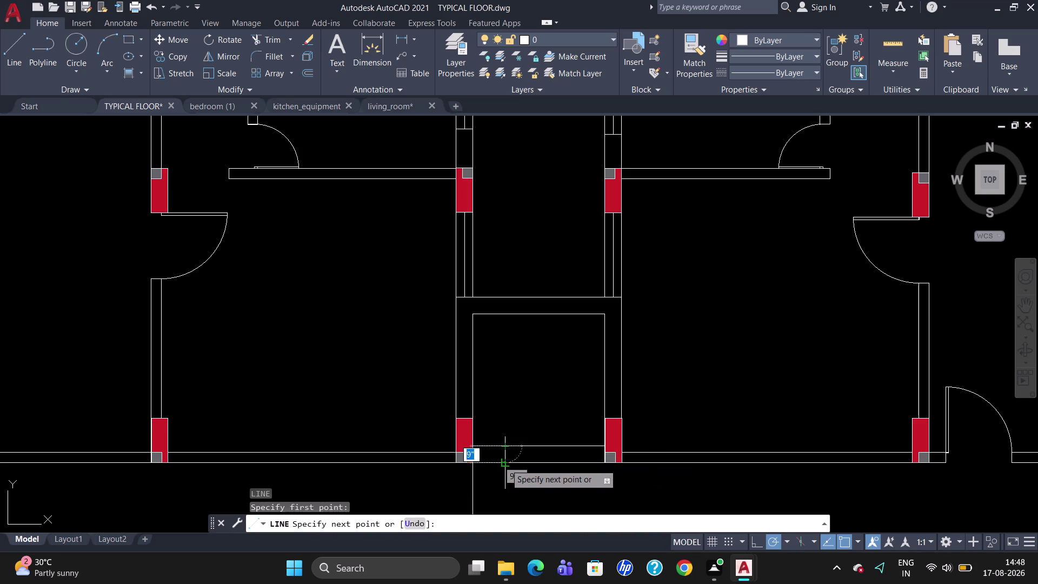
click(506, 464)
key(Escape)
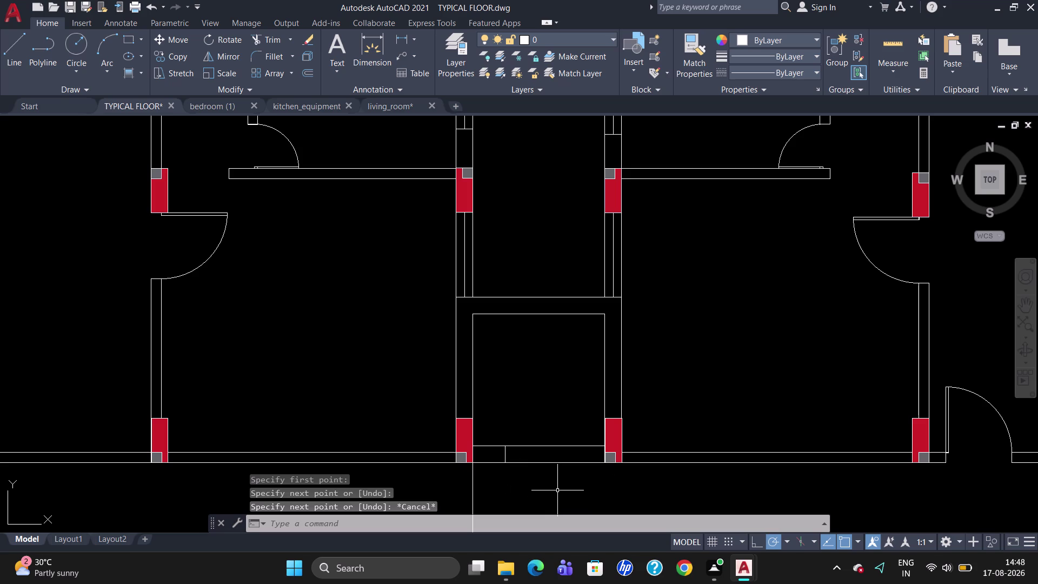
key(l)
key(Return)
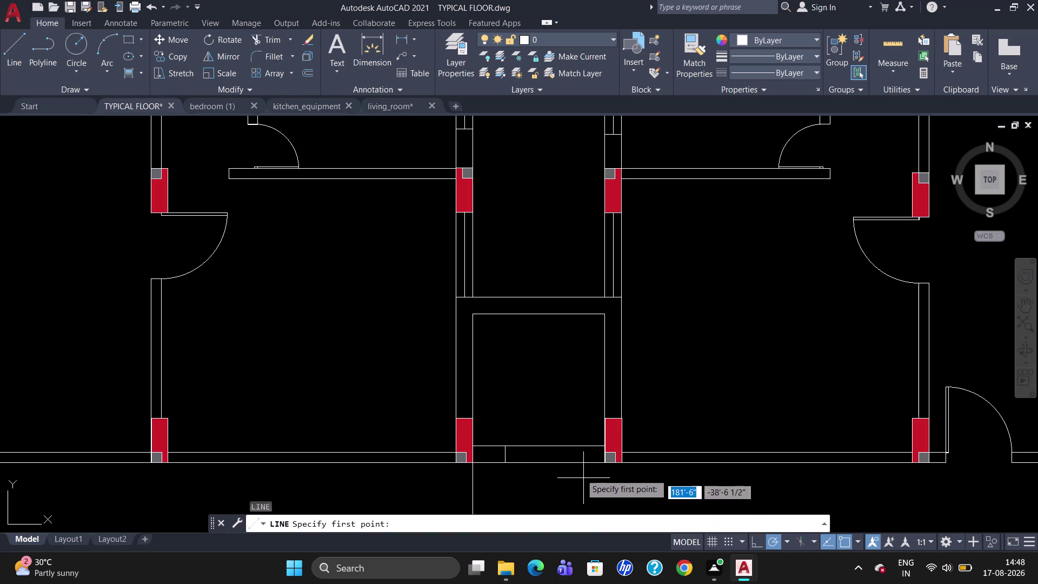
click(572, 447)
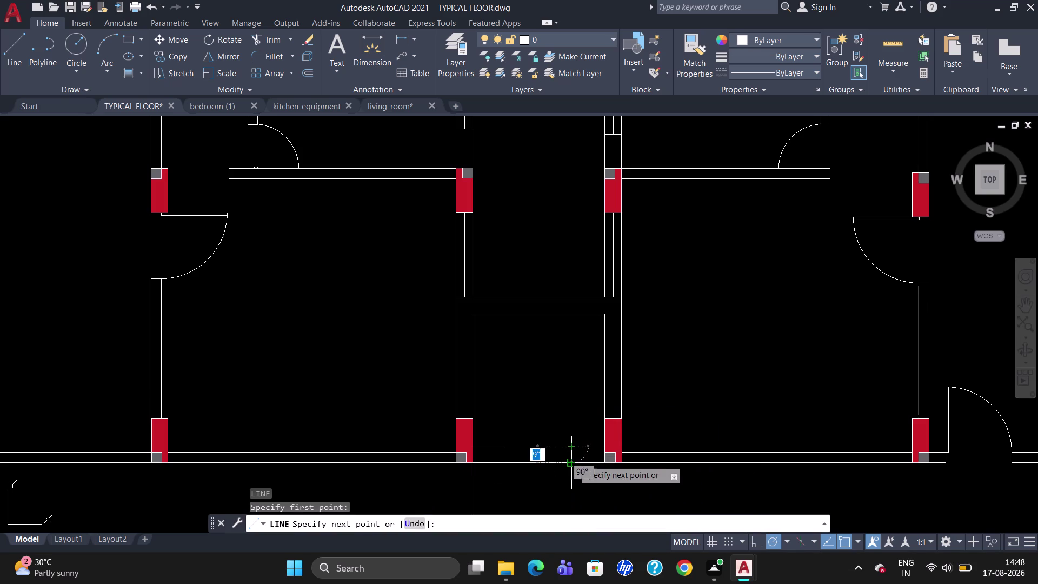
click(573, 461)
key(Escape)
Draw a line along the top edge of the central shaft between the upper flats.
scroll(down, 3)
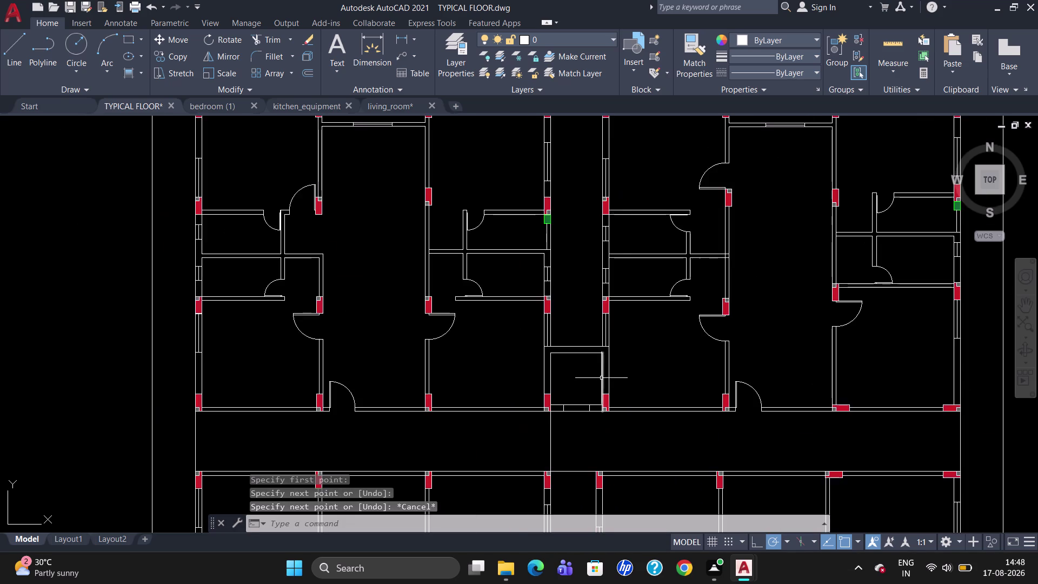
scroll(up, 3)
scroll(down, 3)
scroll(down, 3)
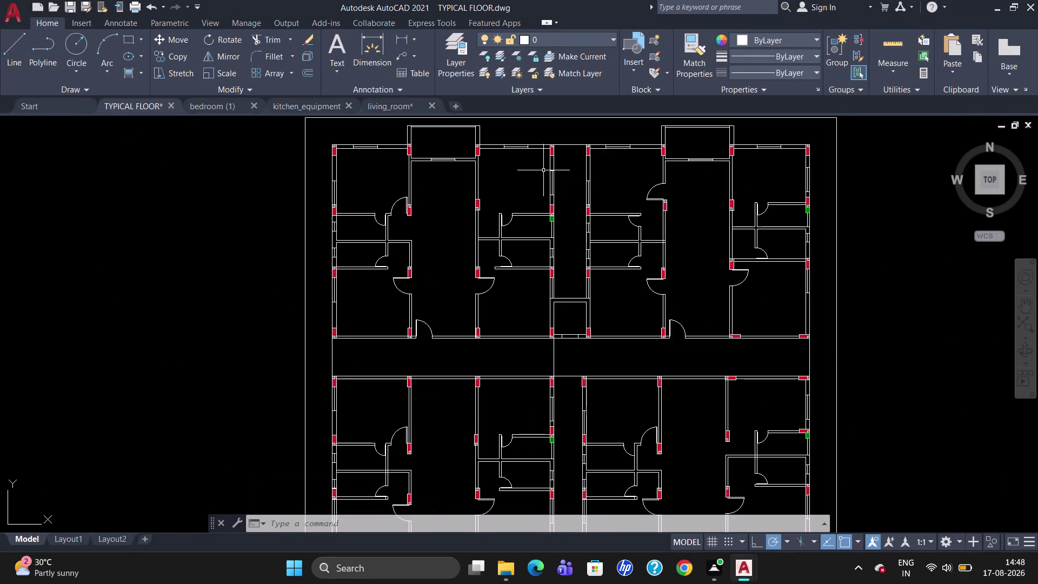
scroll(up, 3)
scroll(down, 3)
scroll(up, 3)
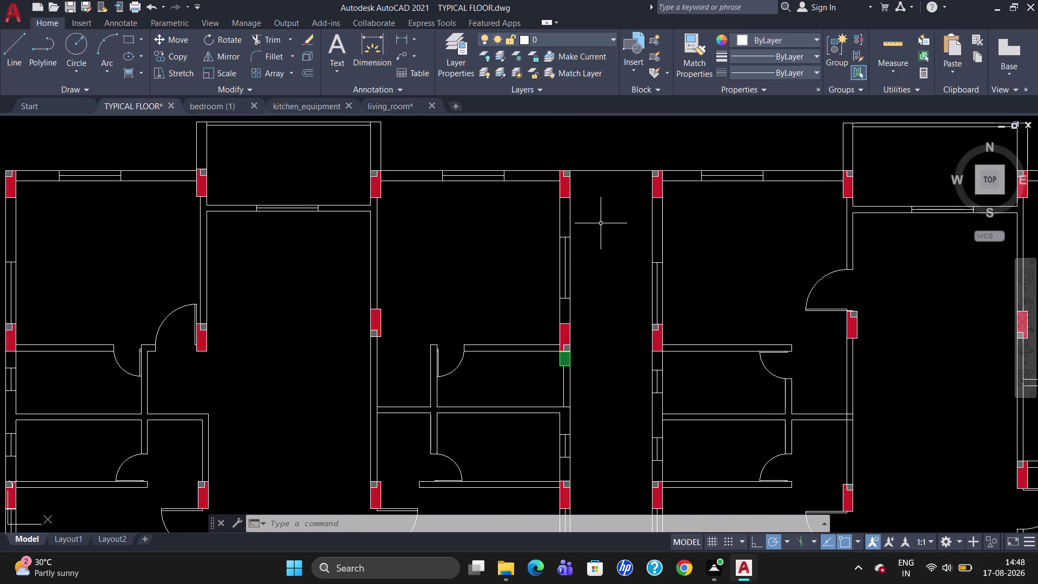
key(l)
key(Return)
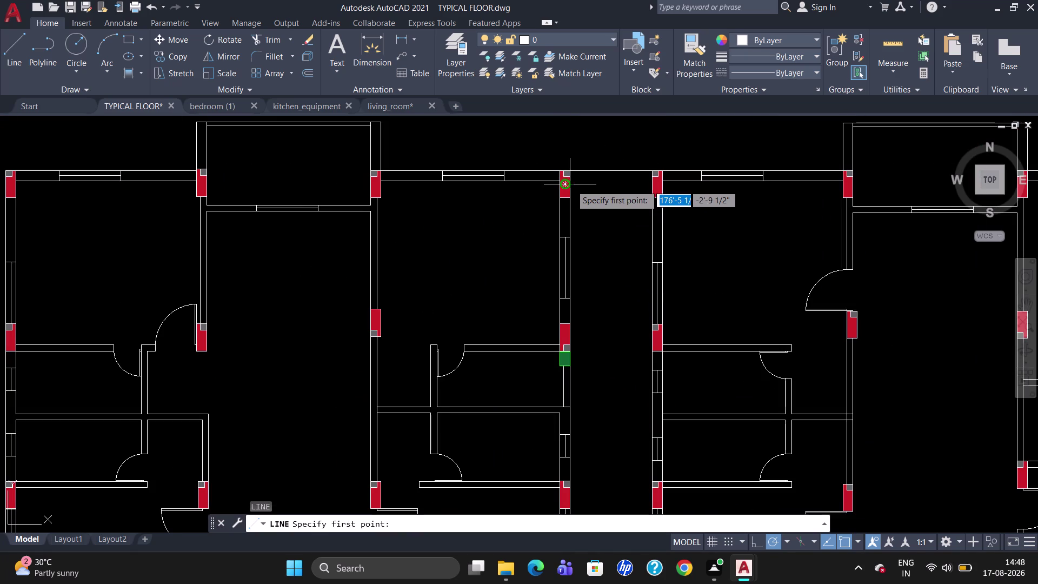
scroll(up, 3)
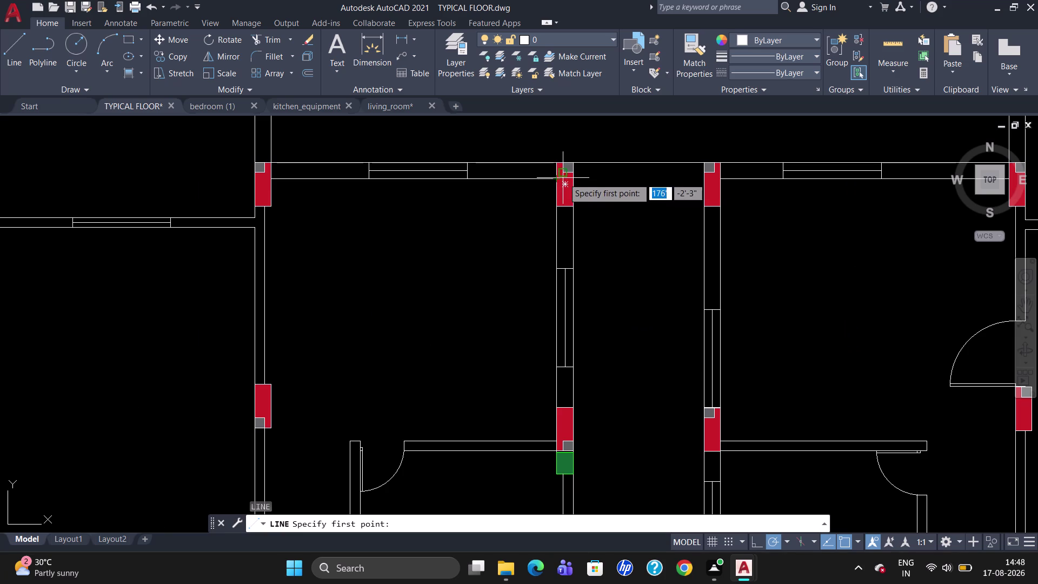
click(576, 178)
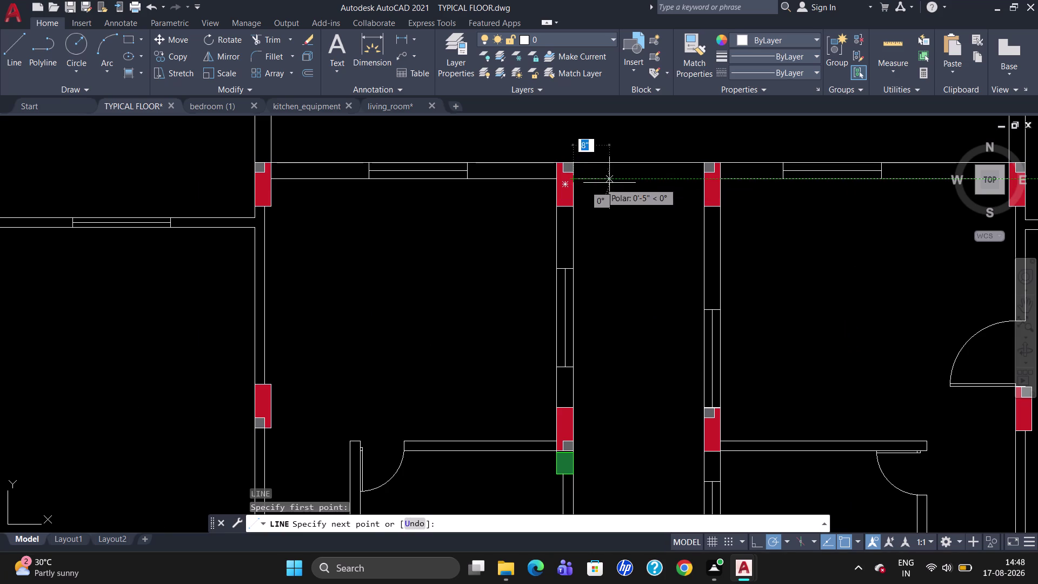
click(708, 176)
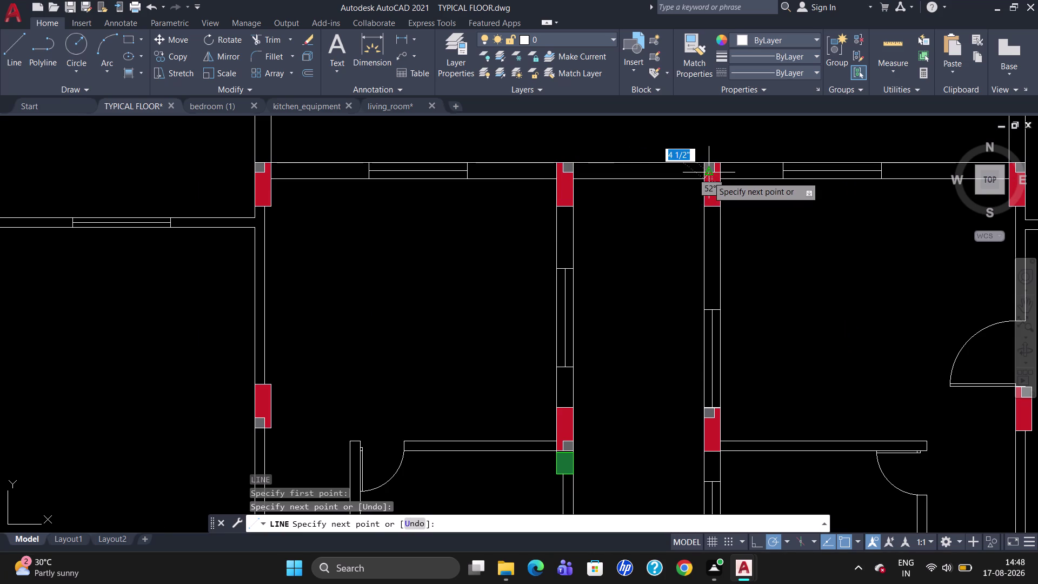
key(Escape)
key(Escape)
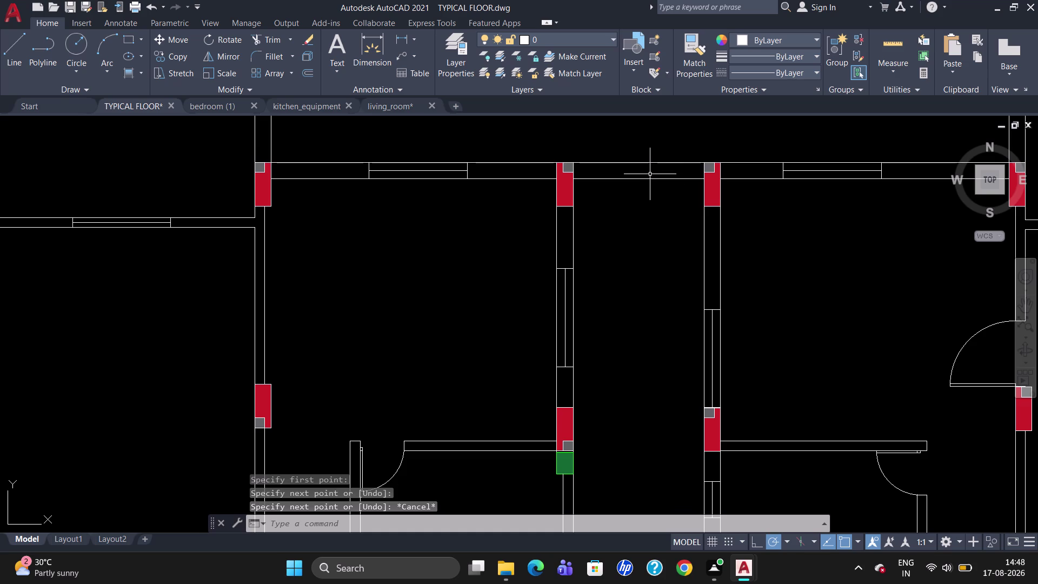
Begin breaking a line near the shaft edge, then cancel the break.
text(BR)
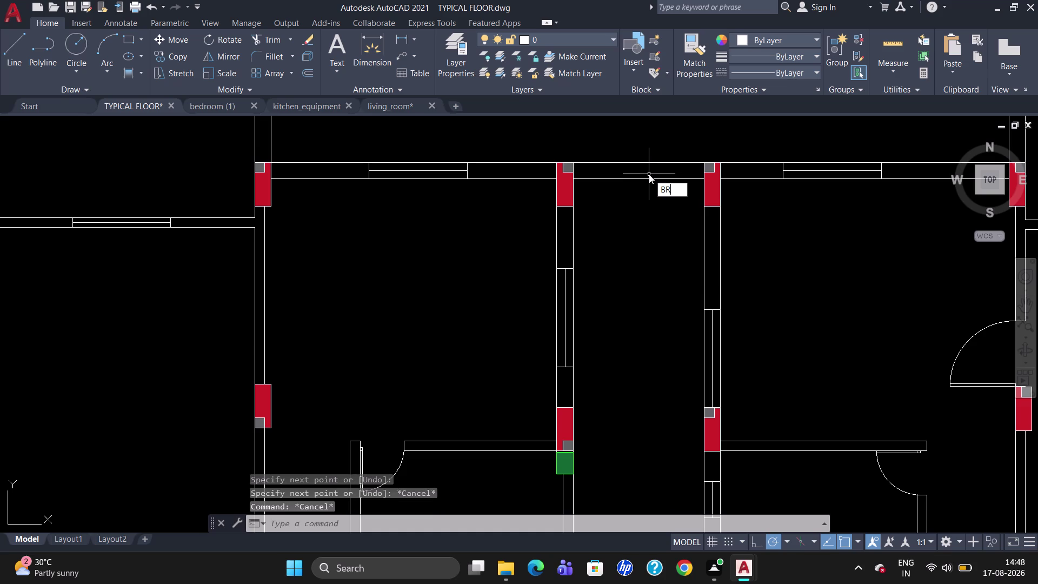
click(675, 213)
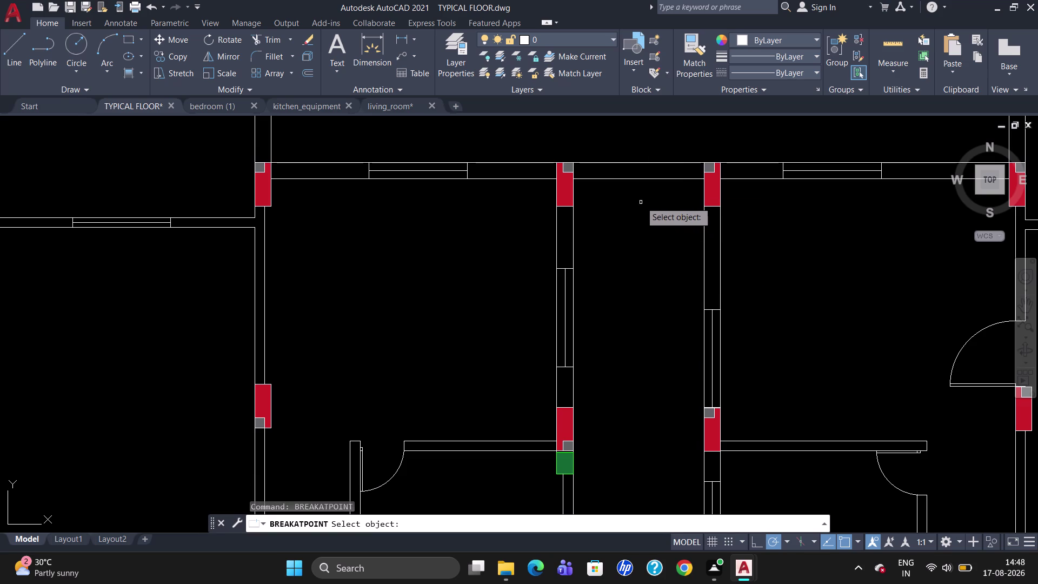
key(Escape)
scroll(down, 3)
scroll(up, 3)
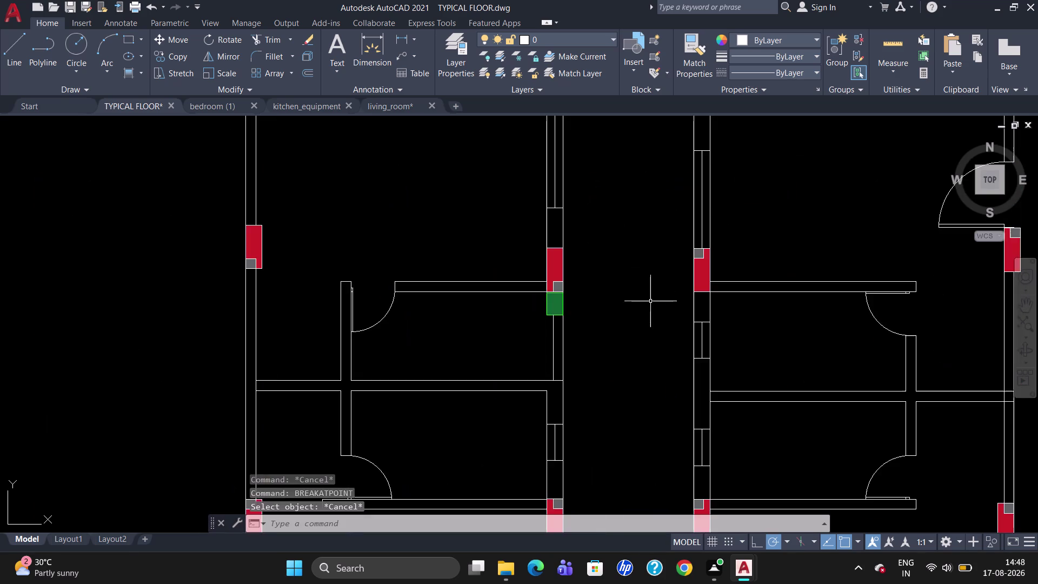
scroll(down, 3)
scroll(up, 3)
scroll(down, 3)
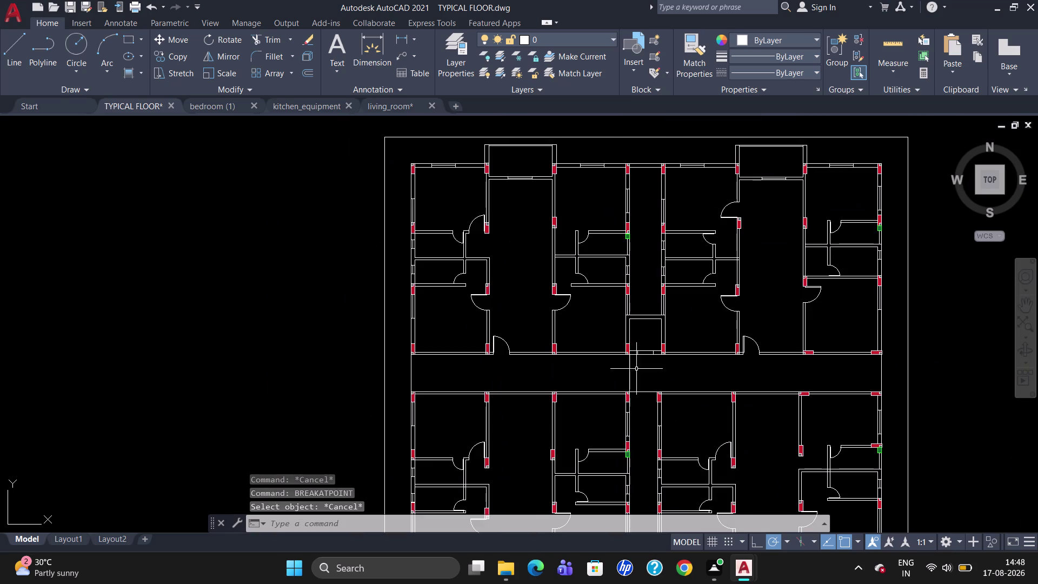
scroll(up, 3)
key(l)
key(Return)
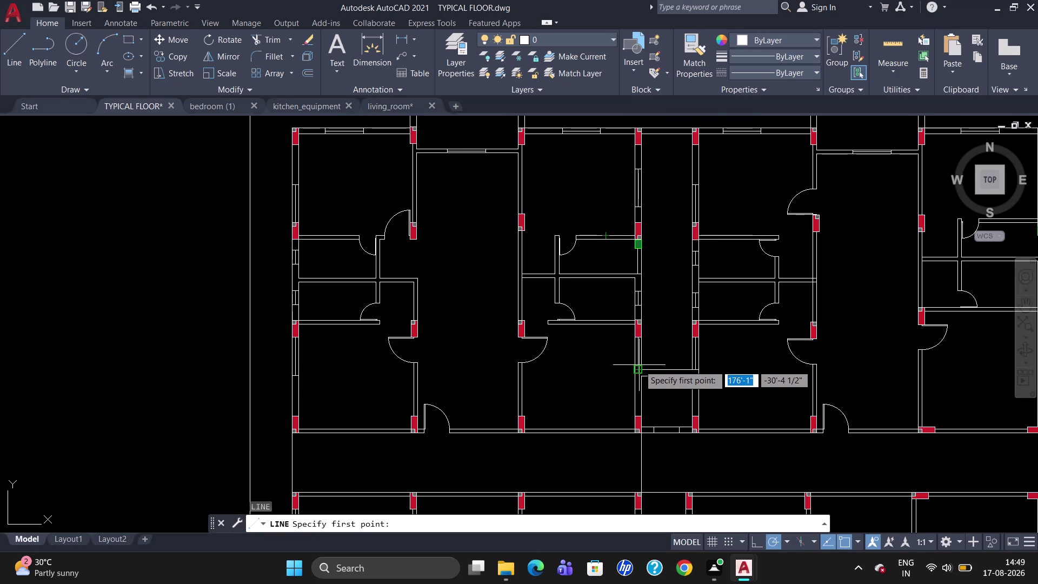
Draw the first diagonal across the upper shaft, from its bottom corner to its top corner.
scroll(up, 3)
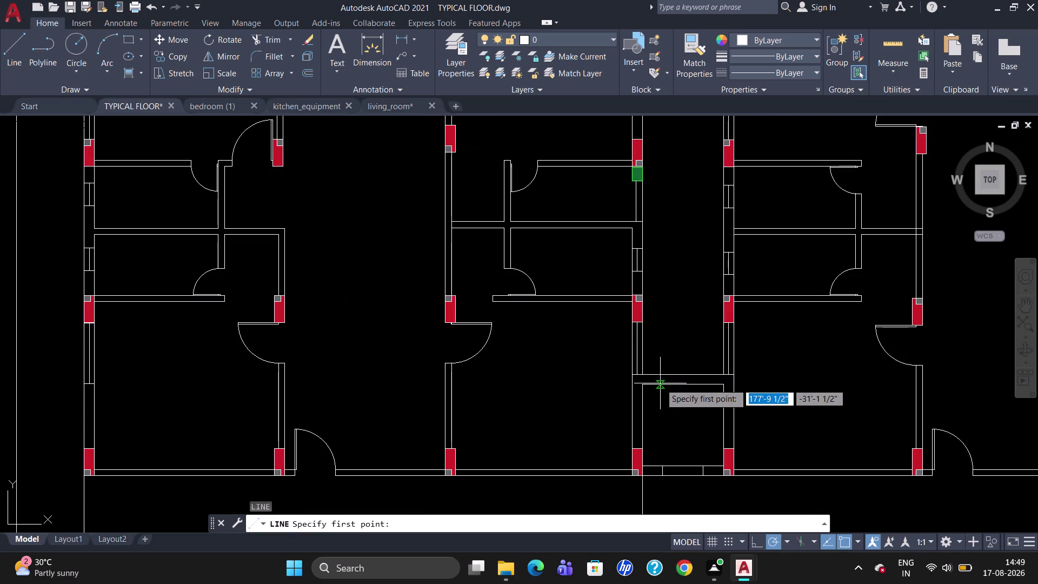
click(646, 374)
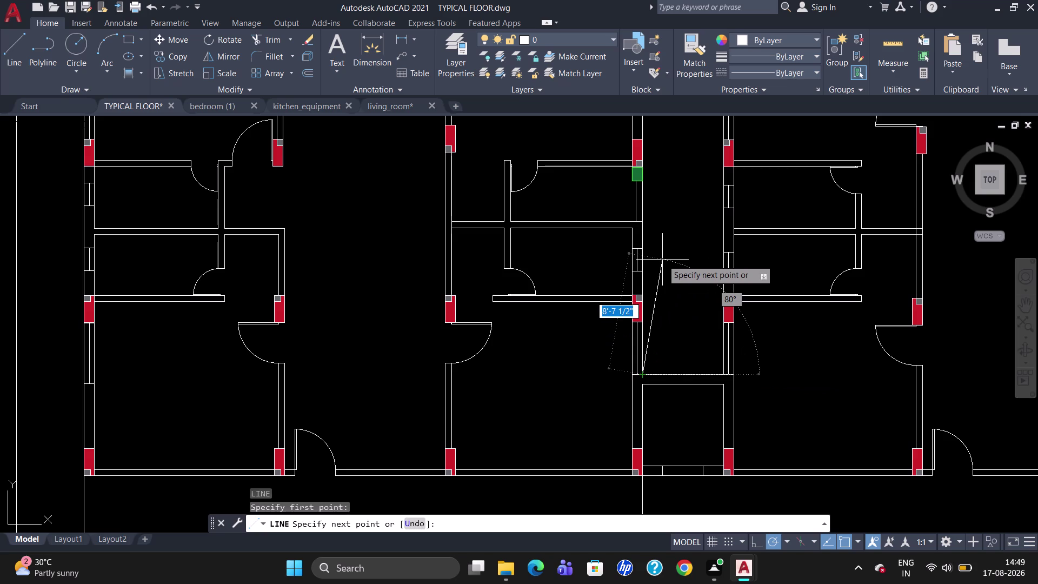
scroll(down, 3)
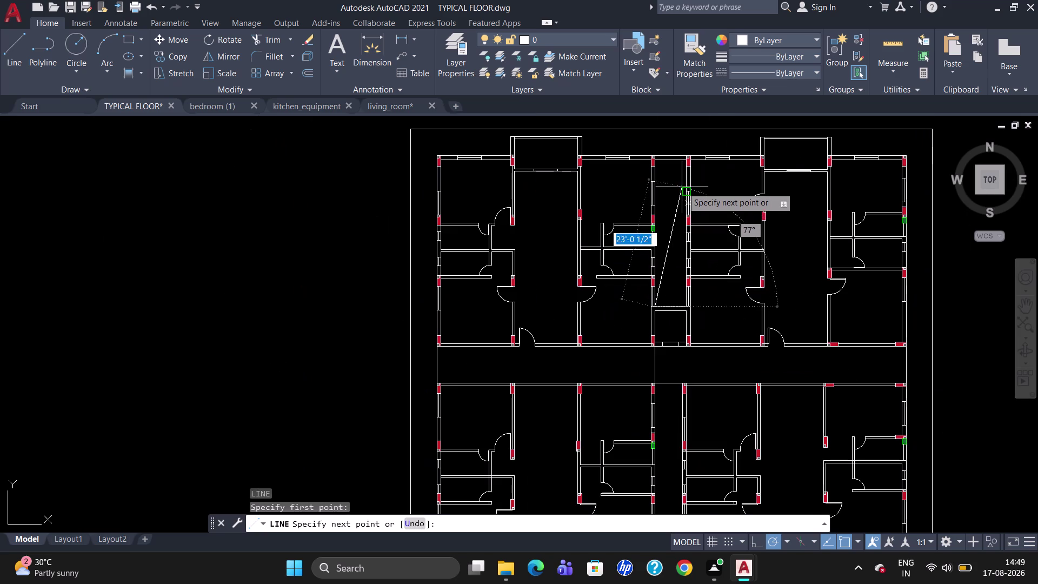
scroll(up, 3)
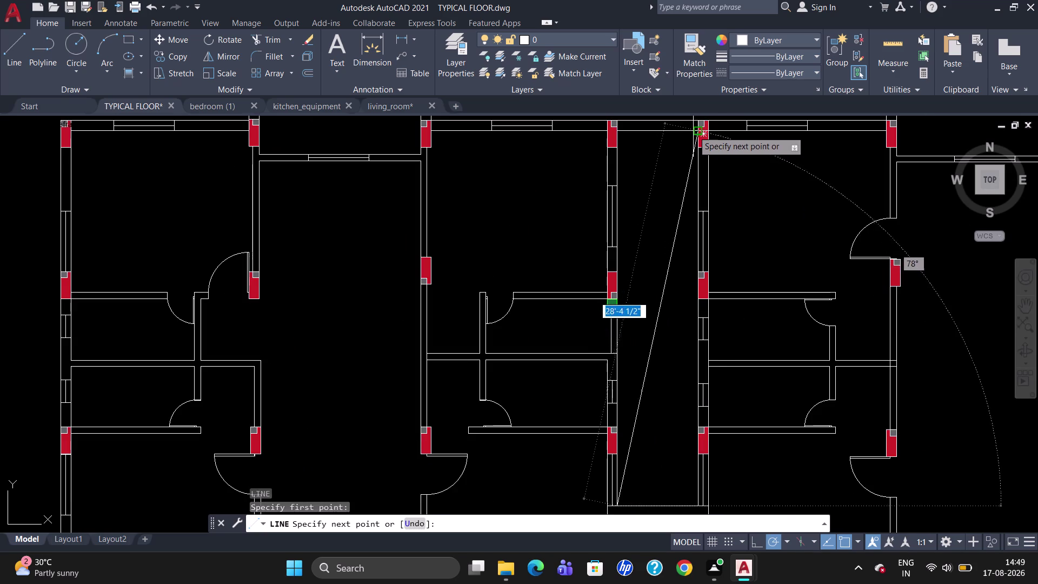
scroll(up, 3)
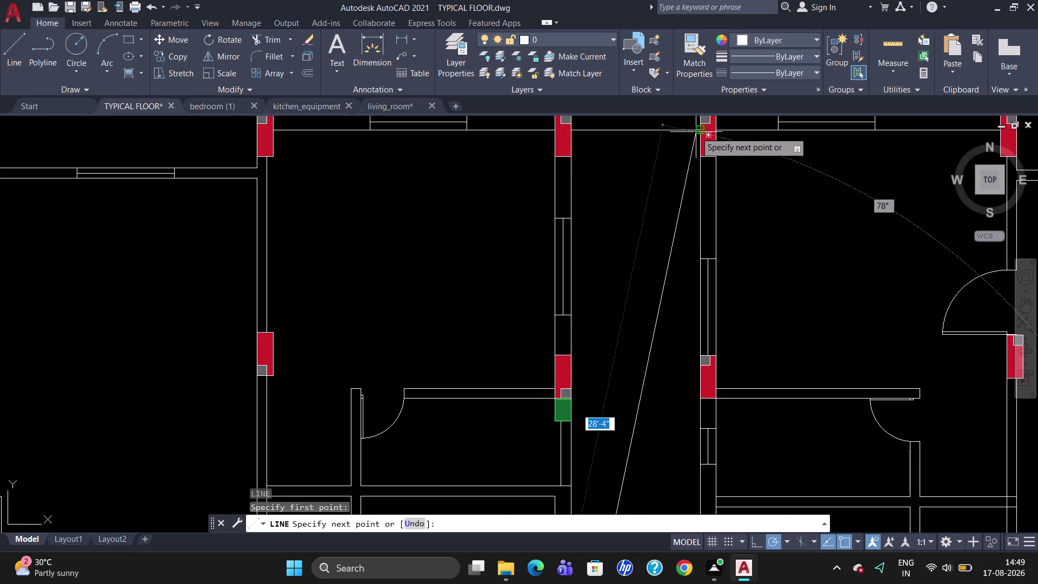
click(696, 133)
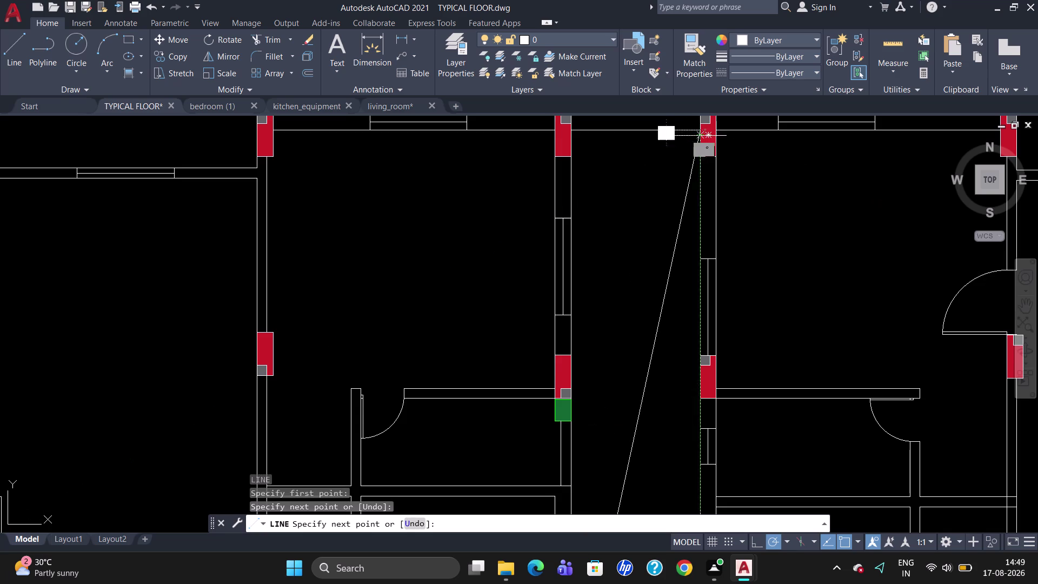
key(Escape)
Draw the crossing diagonal from the shaft's other bottom corner to its opposite top corner.
scroll(down, 3)
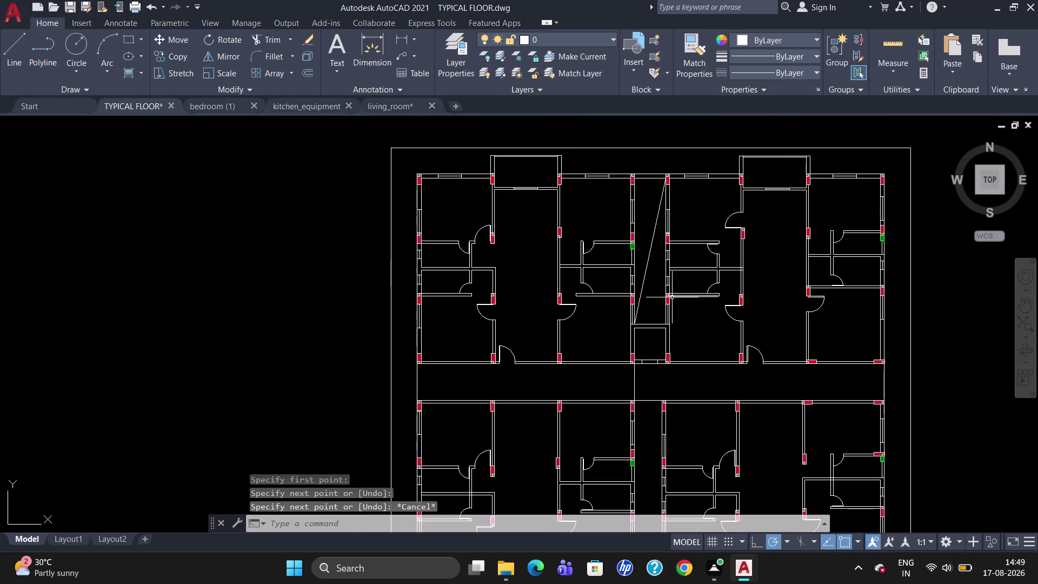
key(l)
key(Return)
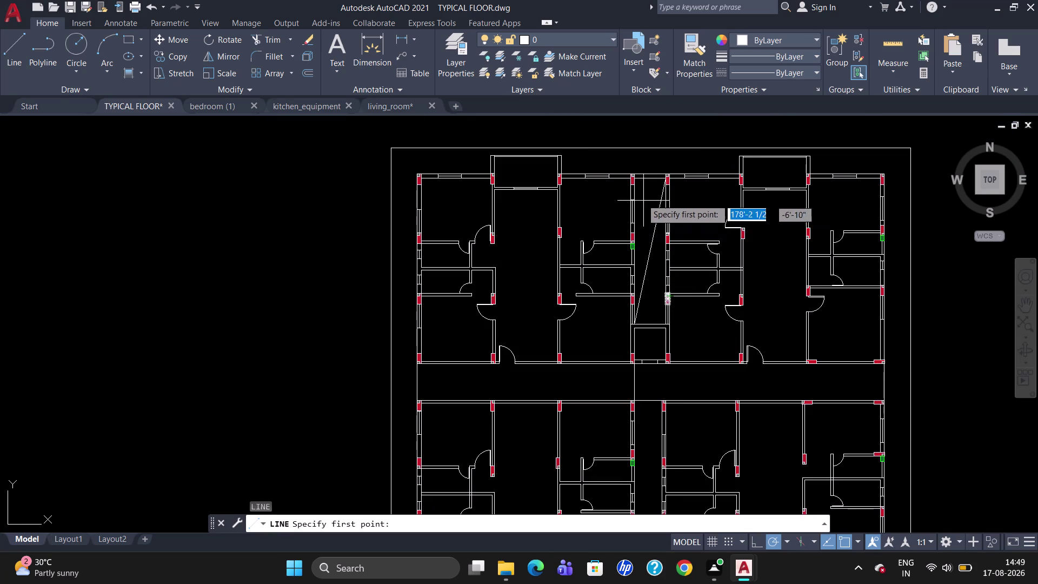
scroll(up, 3)
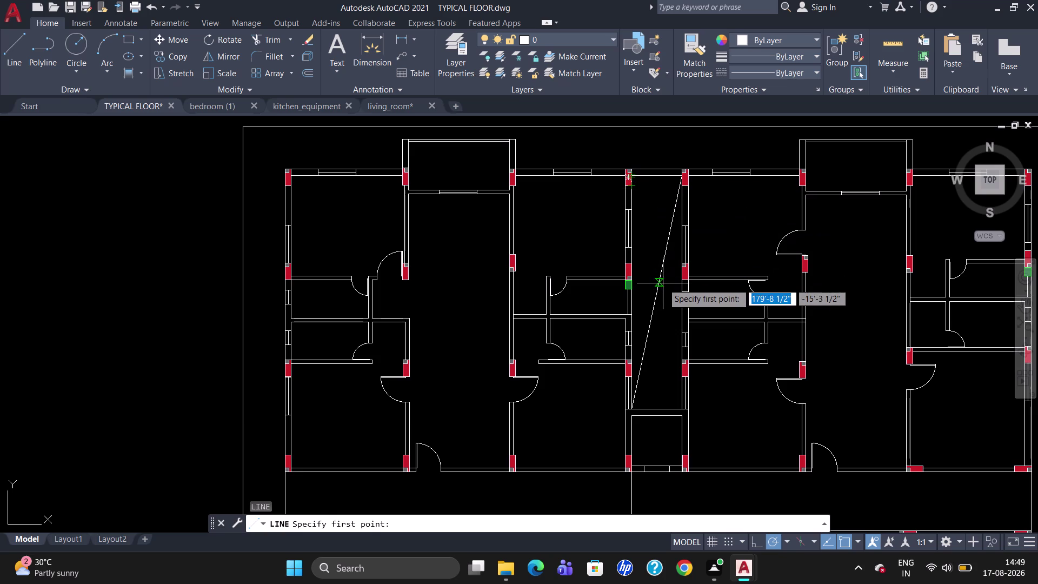
key(Escape)
key(l)
key(Return)
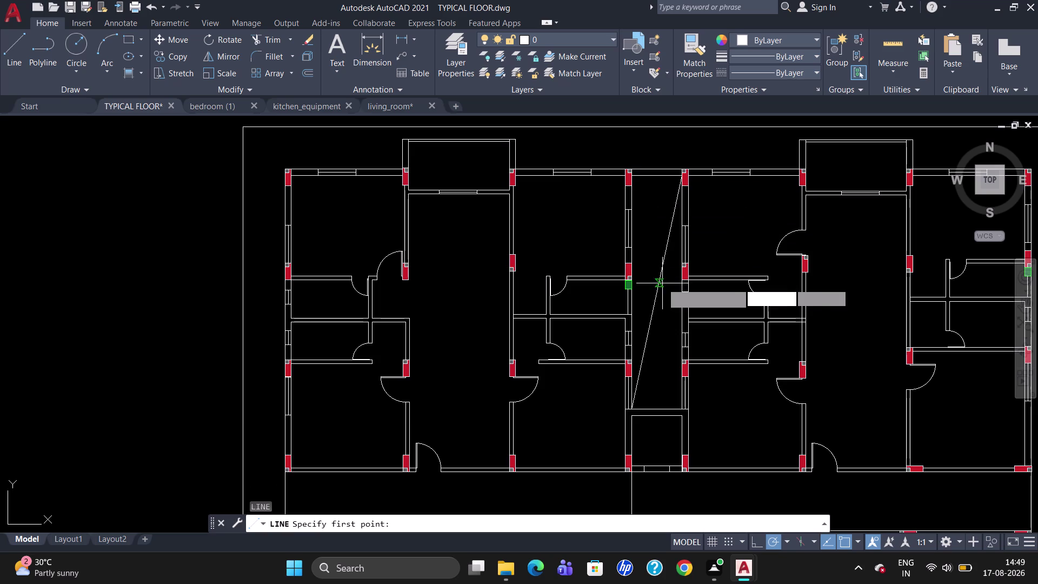
click(676, 411)
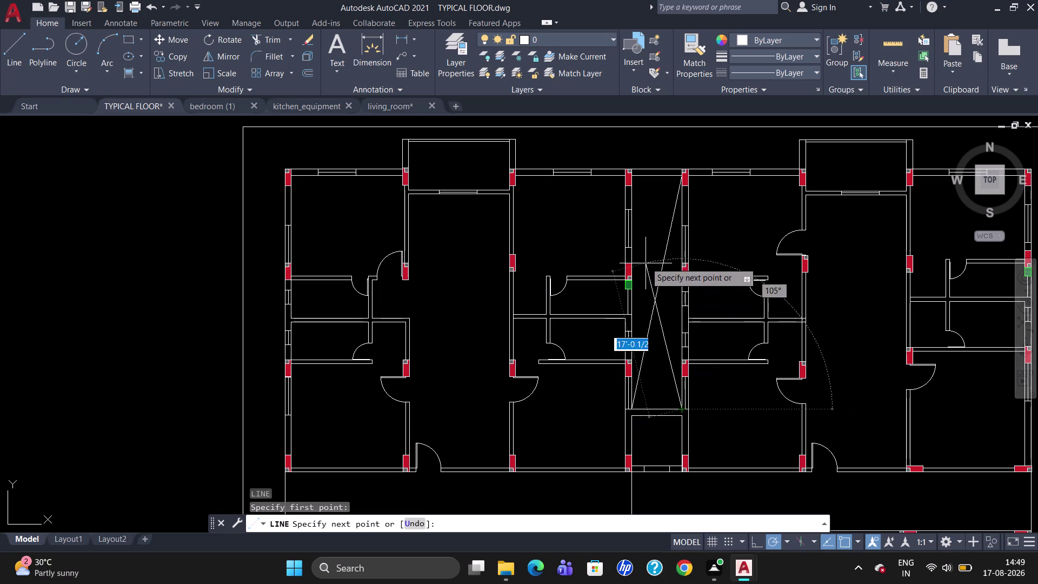
scroll(up, 3)
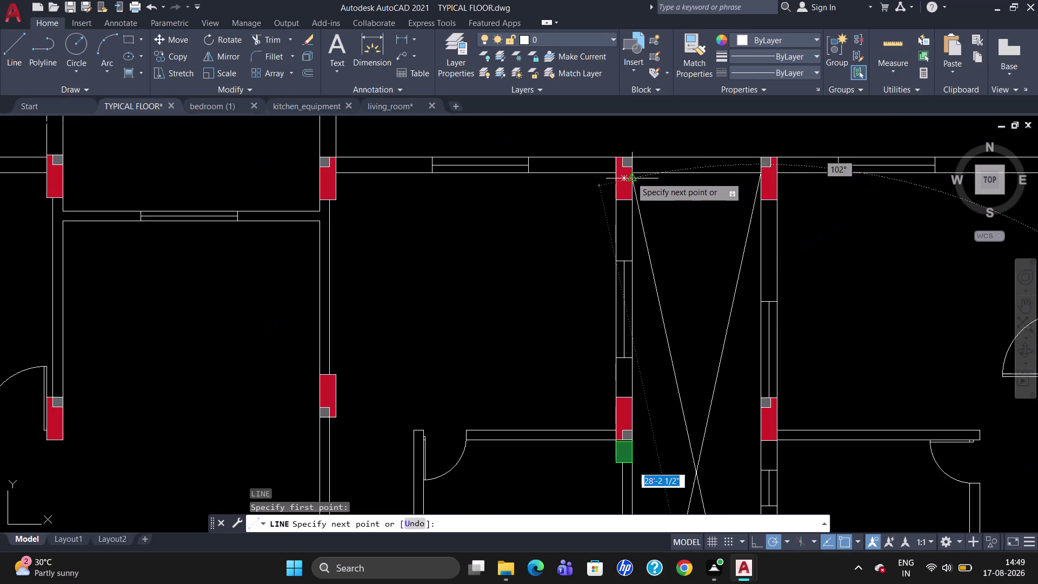
click(633, 174)
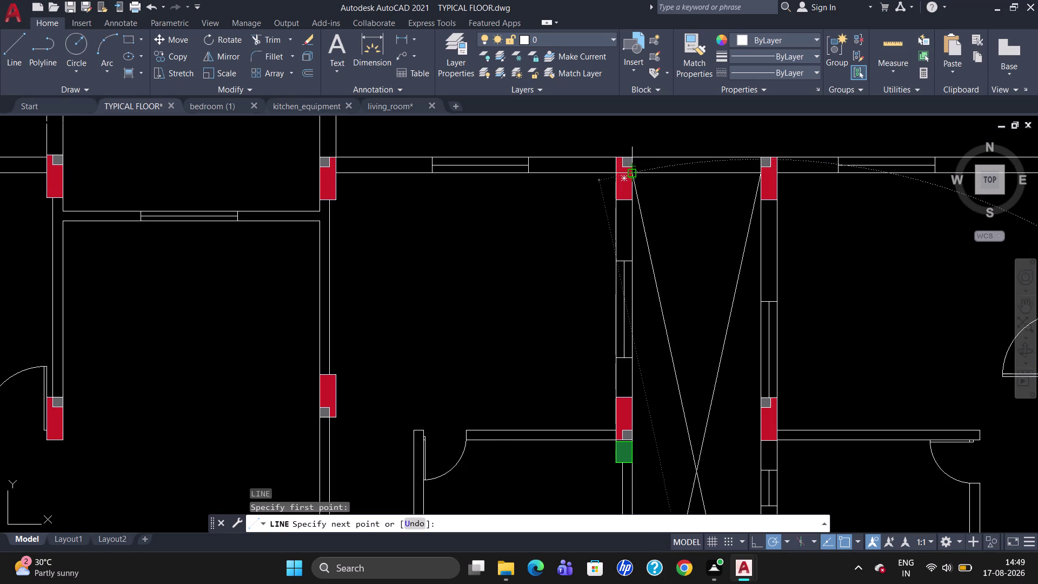
key(Escape)
Delete the stray short line crossing the corridor.
scroll(down, 3)
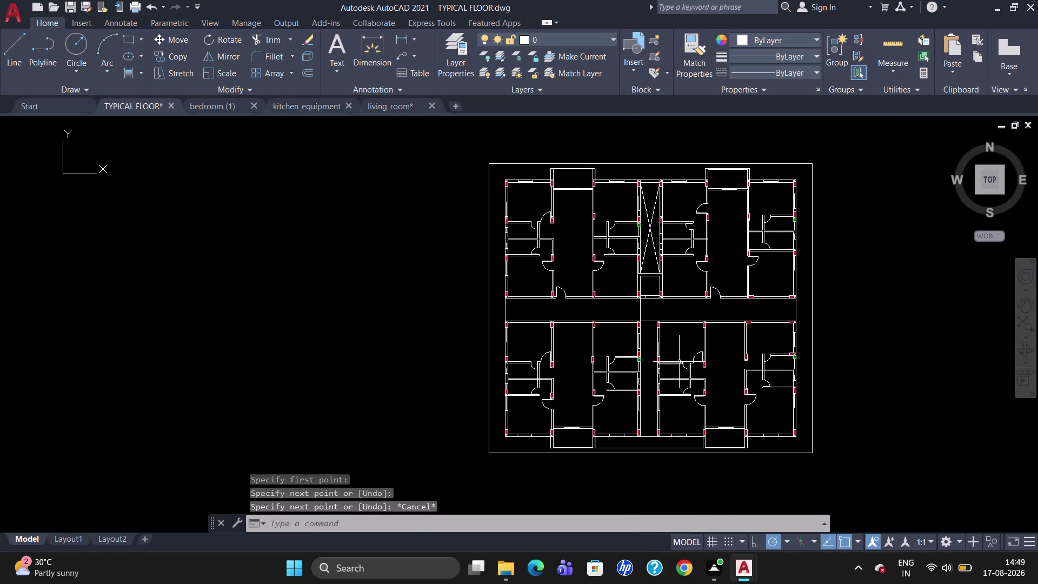
scroll(up, 3)
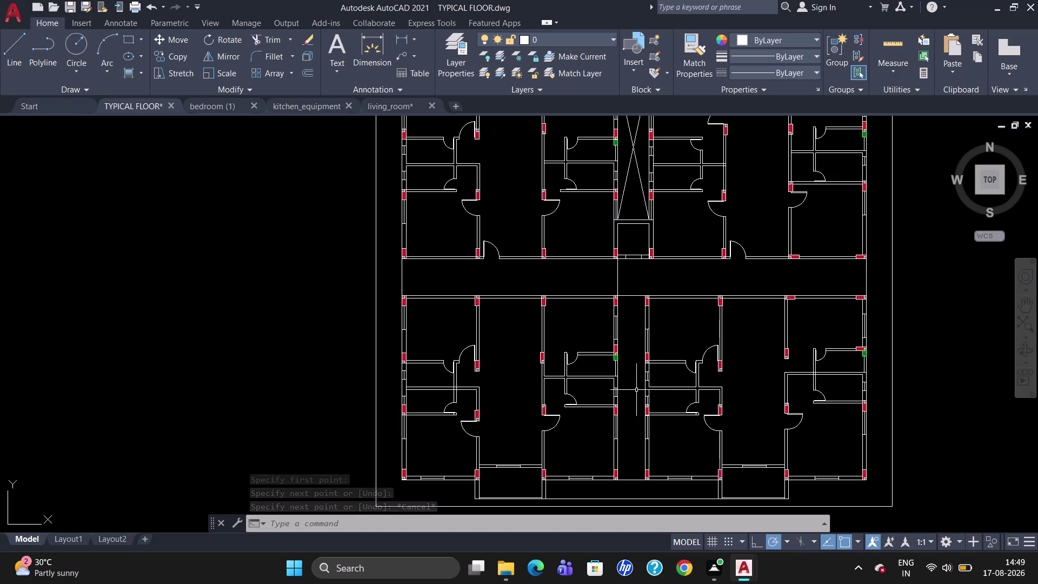
click(618, 280)
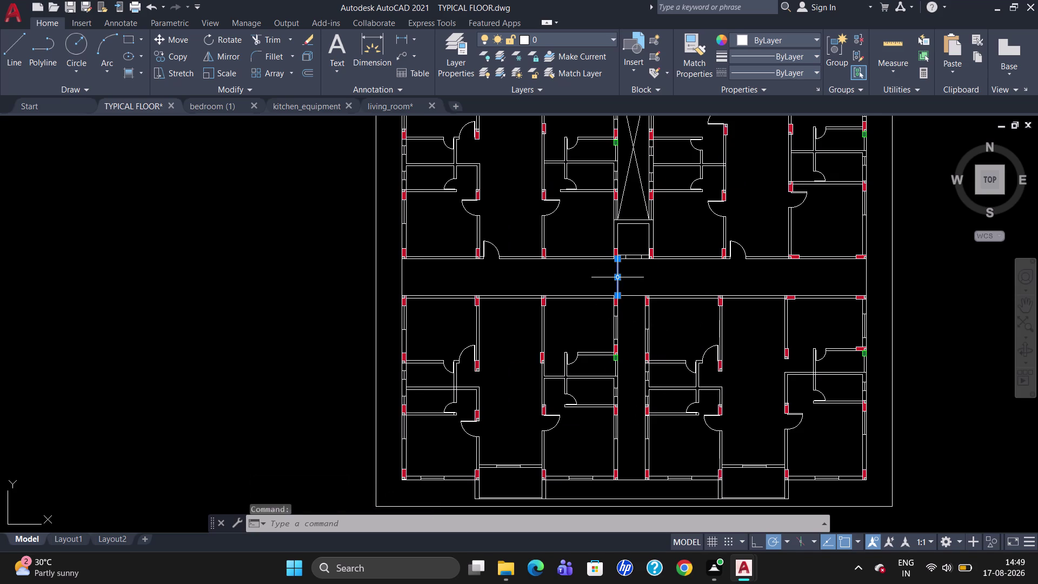
key(Delete)
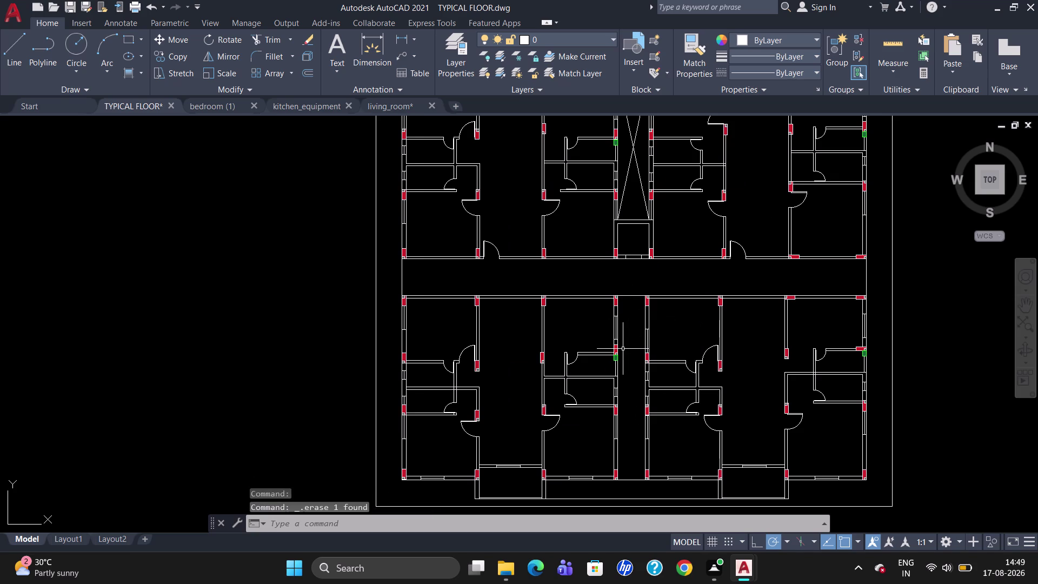
Offset the line beside the central shaft by 9 inches.
click(625, 297)
key(Escape)
key(o)
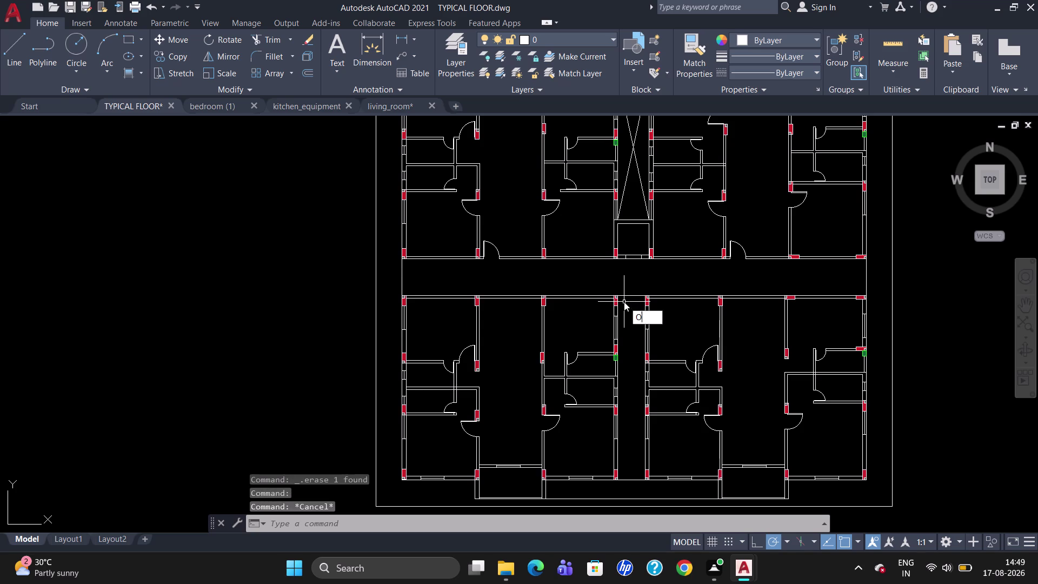
key(Return)
key(9)
key(shift+quotedbl)
key(Return)
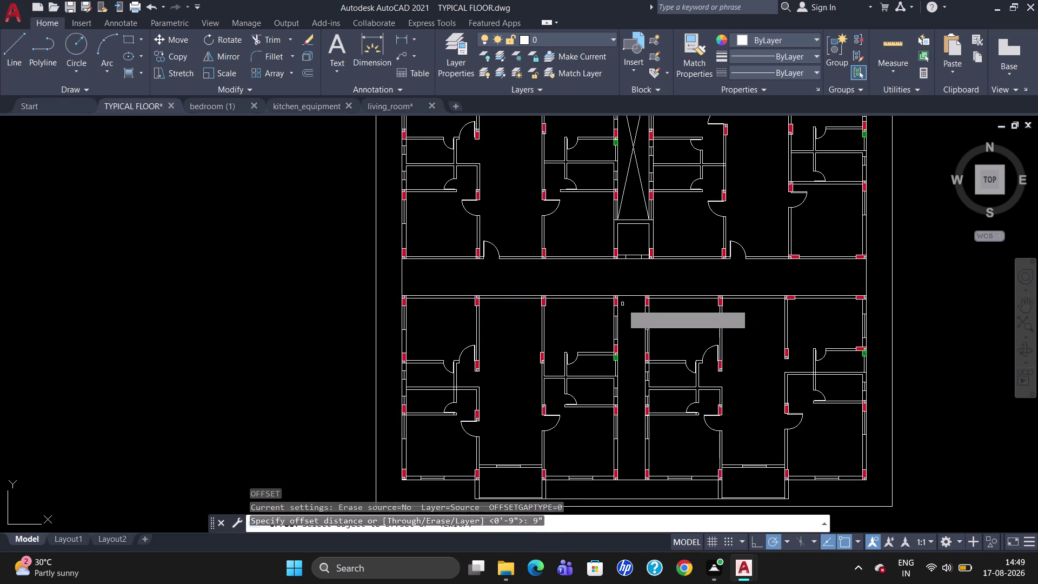
click(628, 297)
click(633, 318)
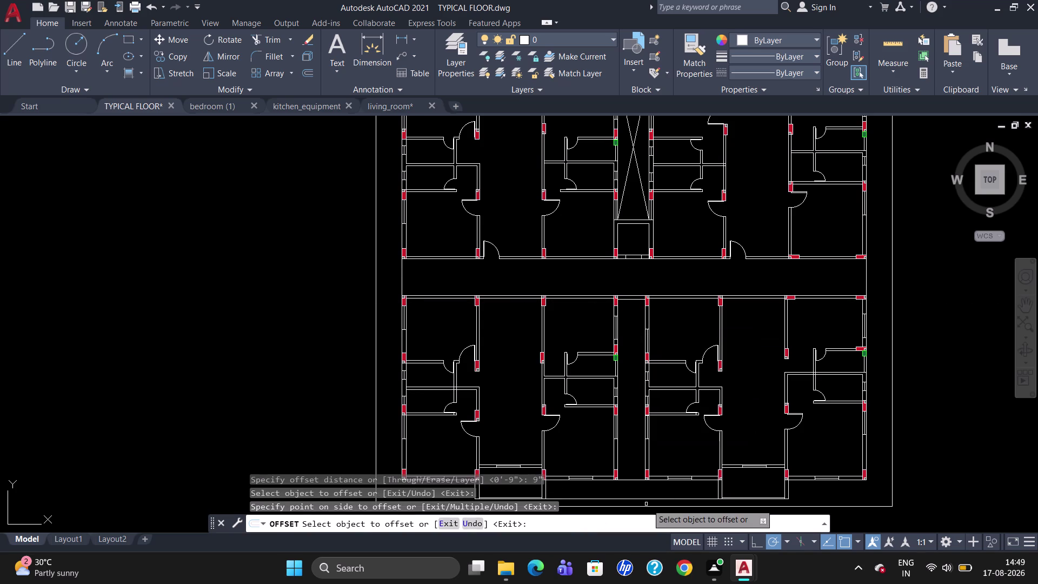
Offset the line near the bottom of the shaft by 9 inches as well.
click(630, 480)
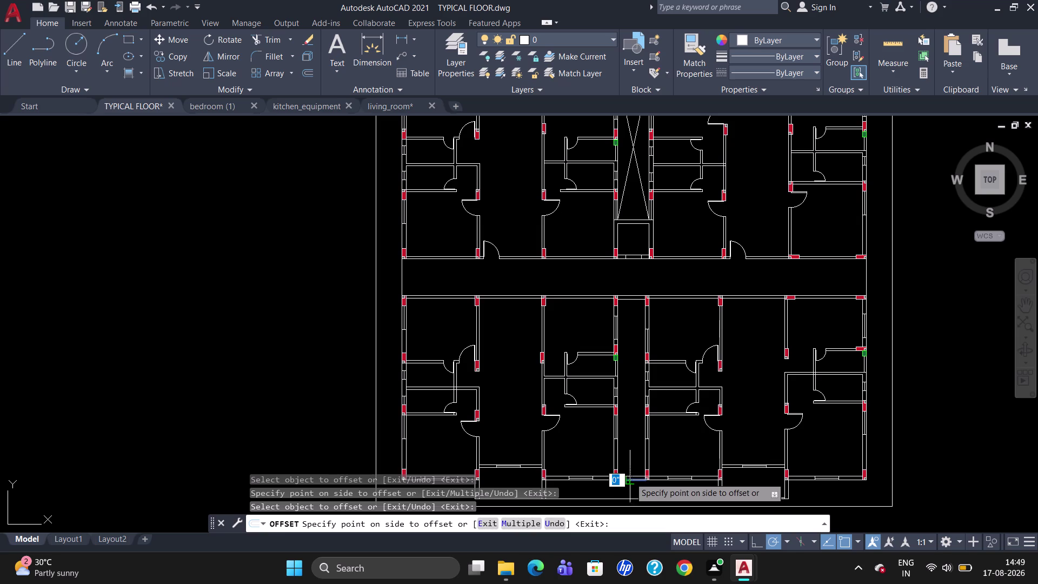
click(632, 469)
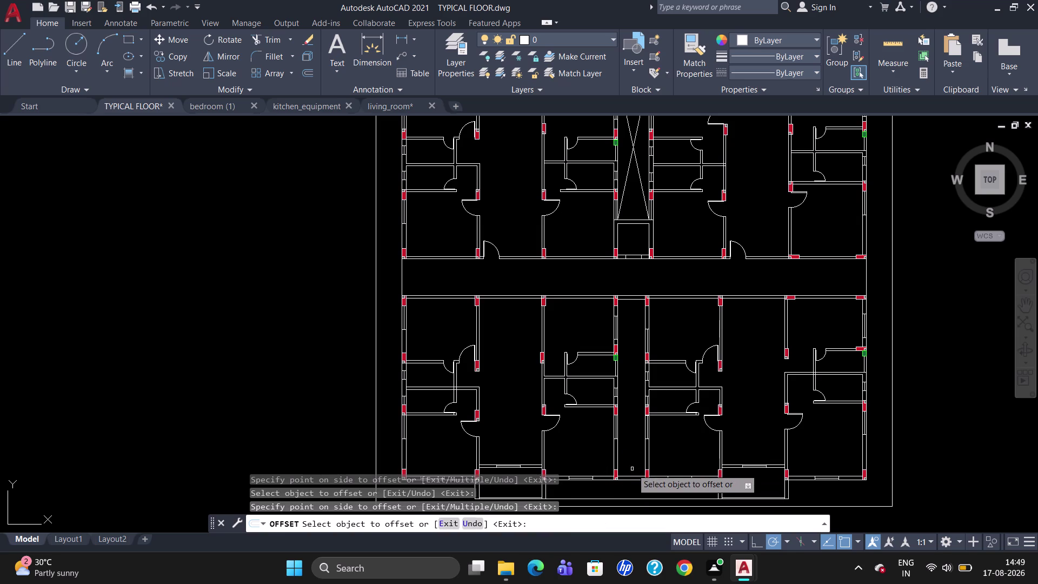
key(Escape)
key(l)
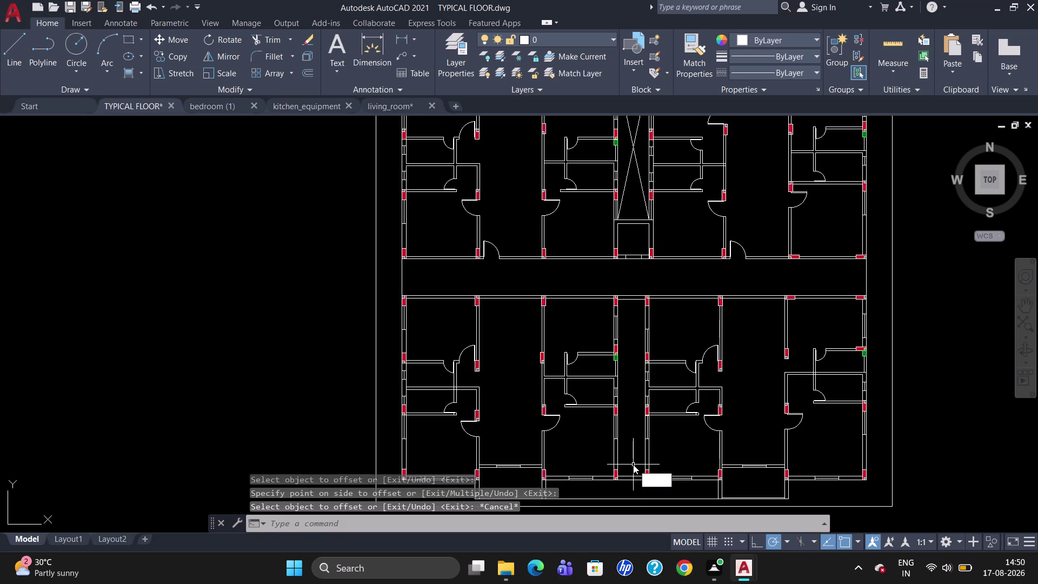
key(Return)
scroll(up, 3)
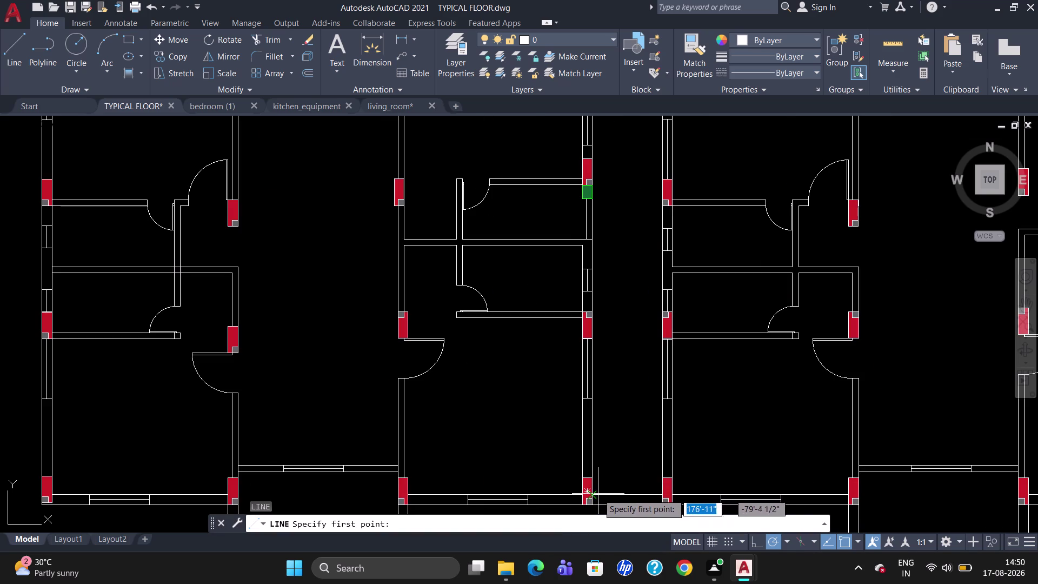
Draw the first diagonal in the lower shaft, from its bottom corner to its top corner.
click(596, 493)
scroll(down, 3)
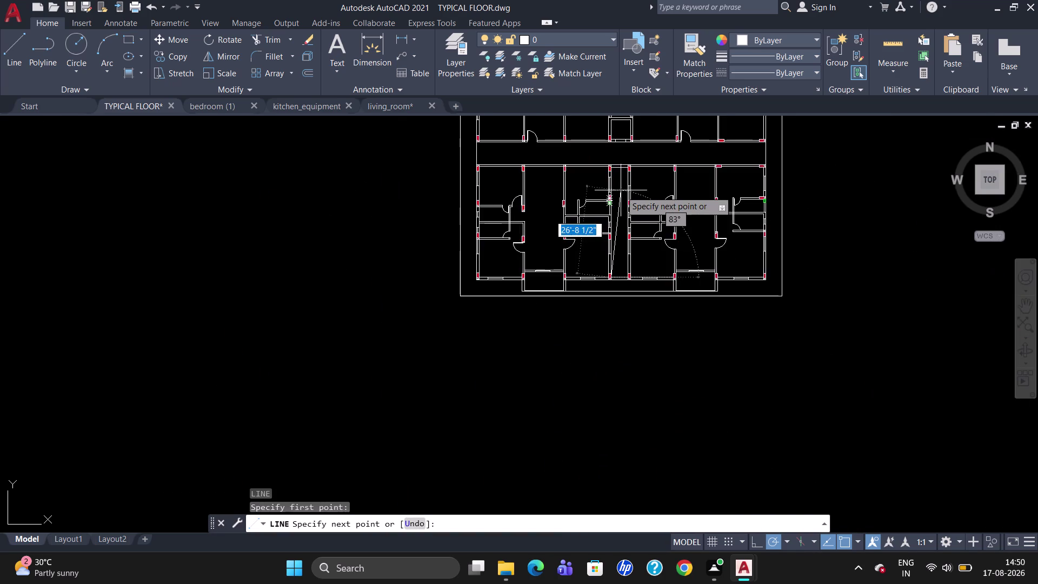
scroll(up, 3)
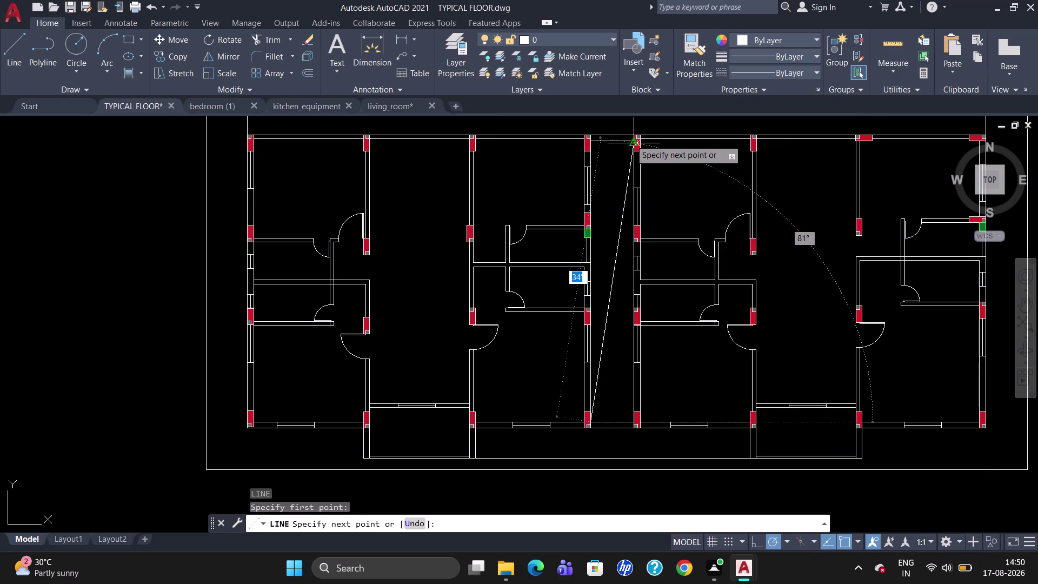
scroll(up, 3)
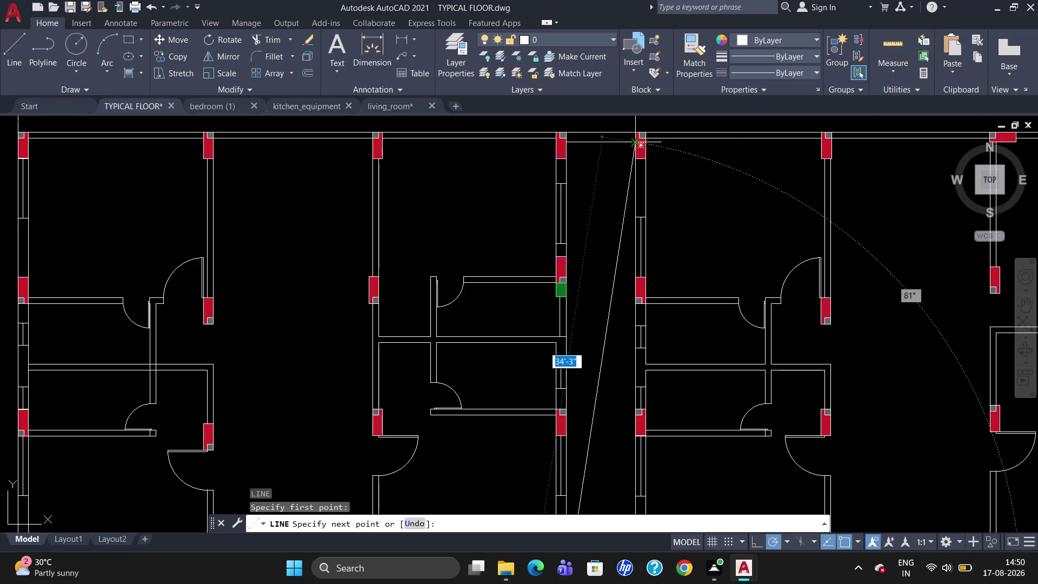
click(631, 140)
key(Escape)
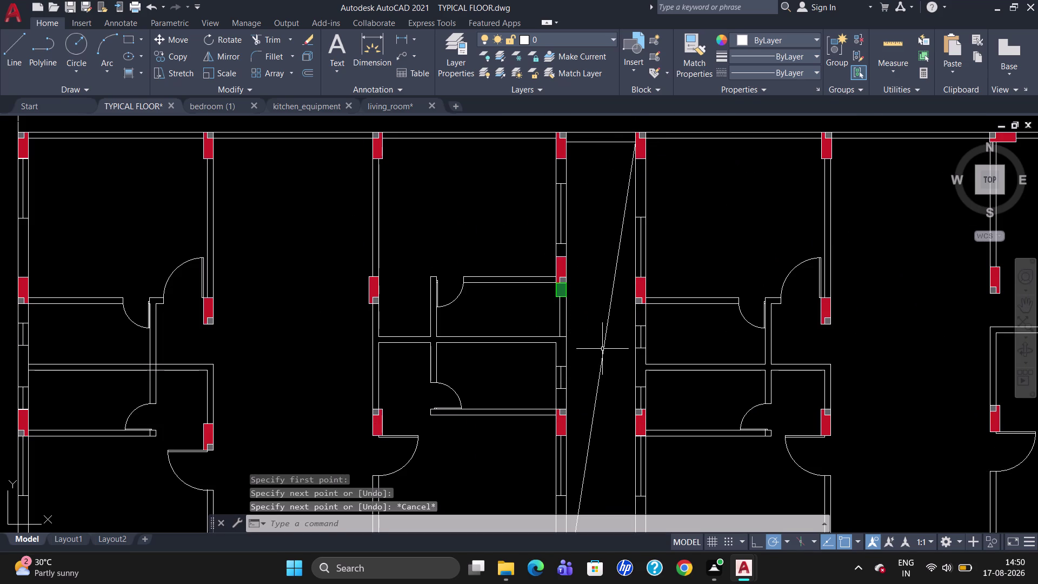
scroll(down, 3)
Draw the second diagonal from the shaft's top-left corner to its opposite bottom corner.
key(l)
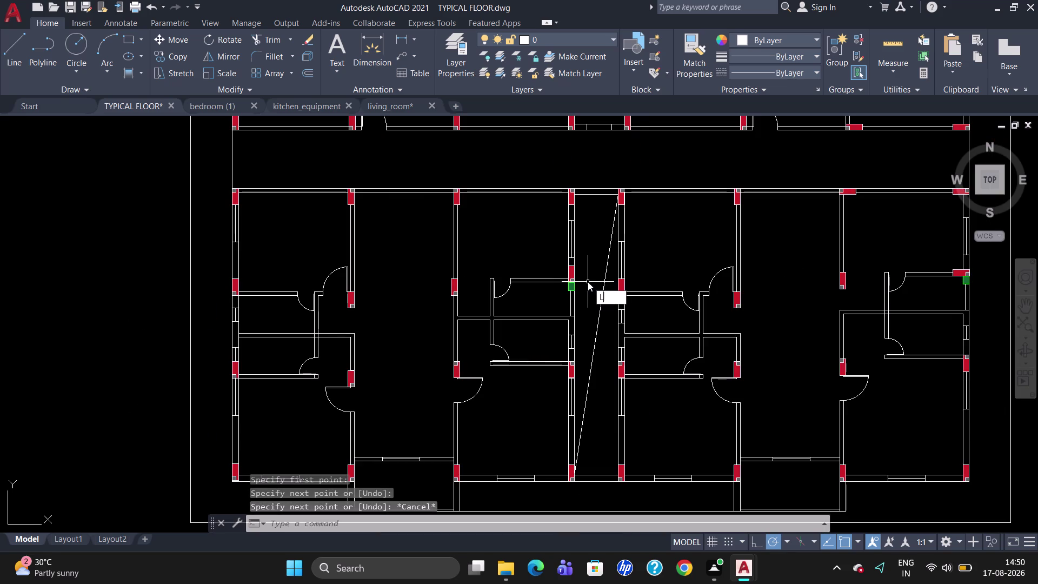
key(Return)
scroll(up, 3)
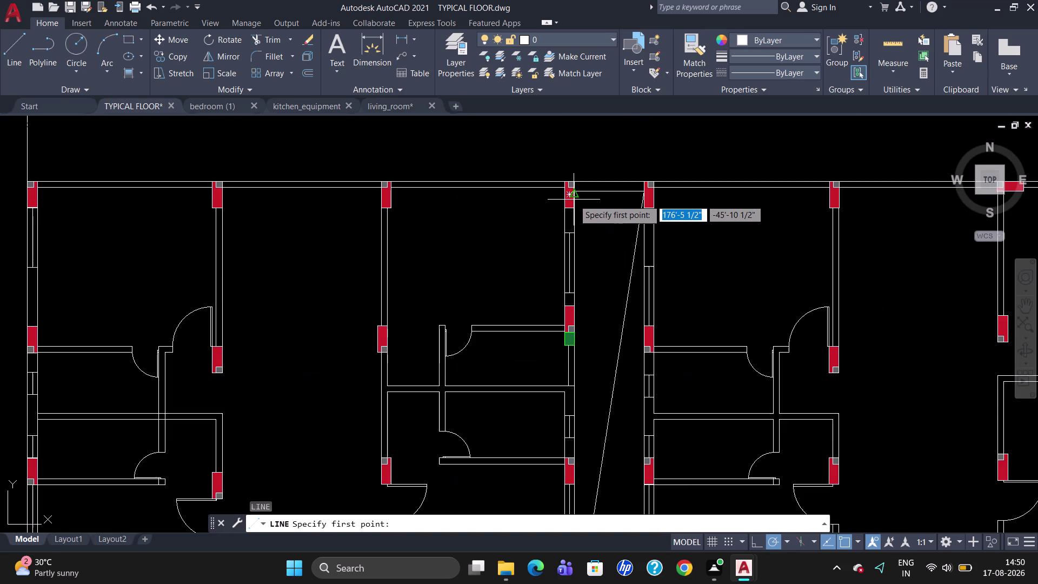
scroll(up, 3)
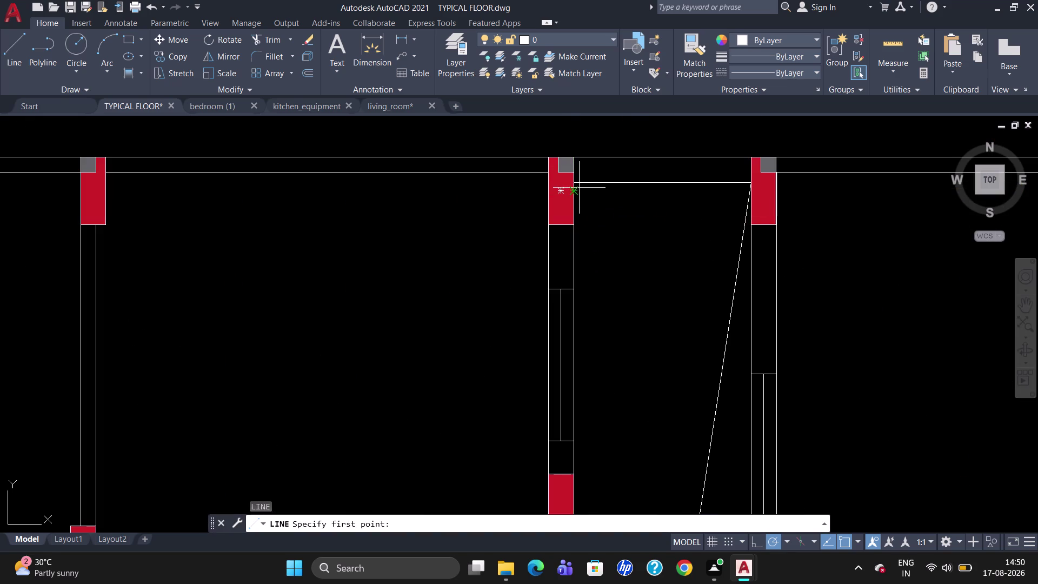
click(578, 186)
scroll(down, 3)
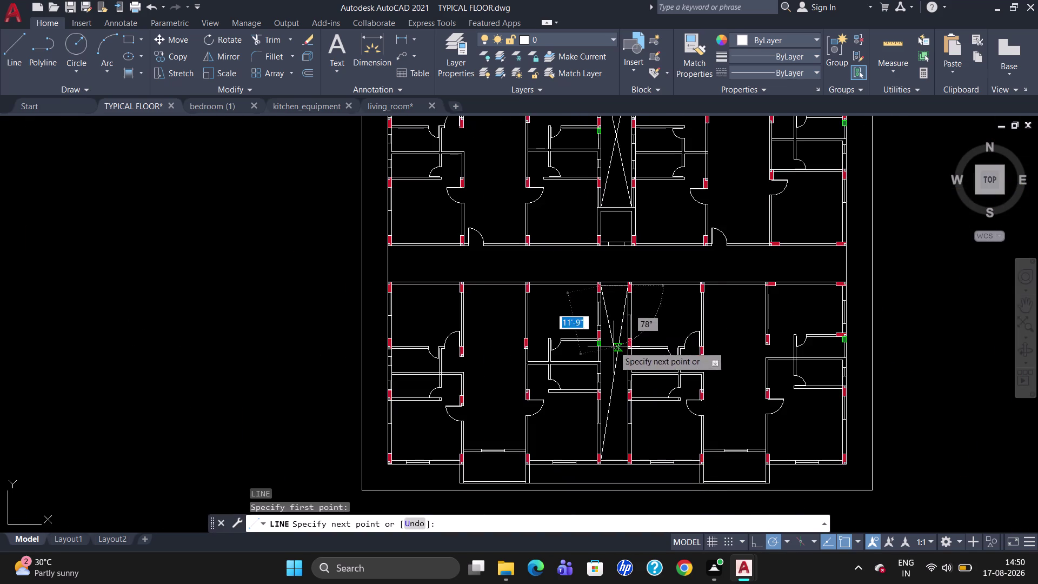
scroll(down, 3)
scroll(up, 3)
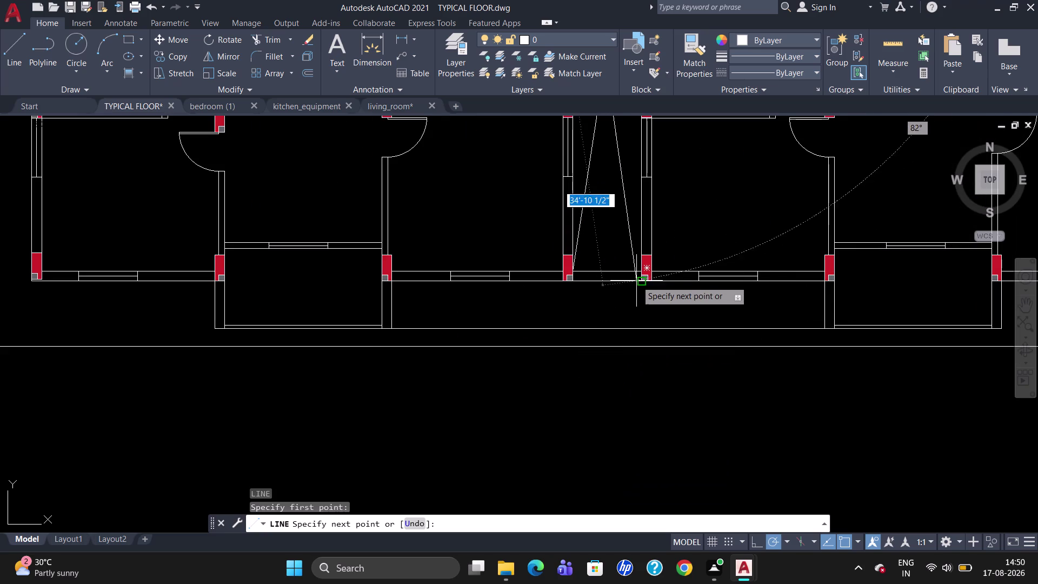
click(640, 267)
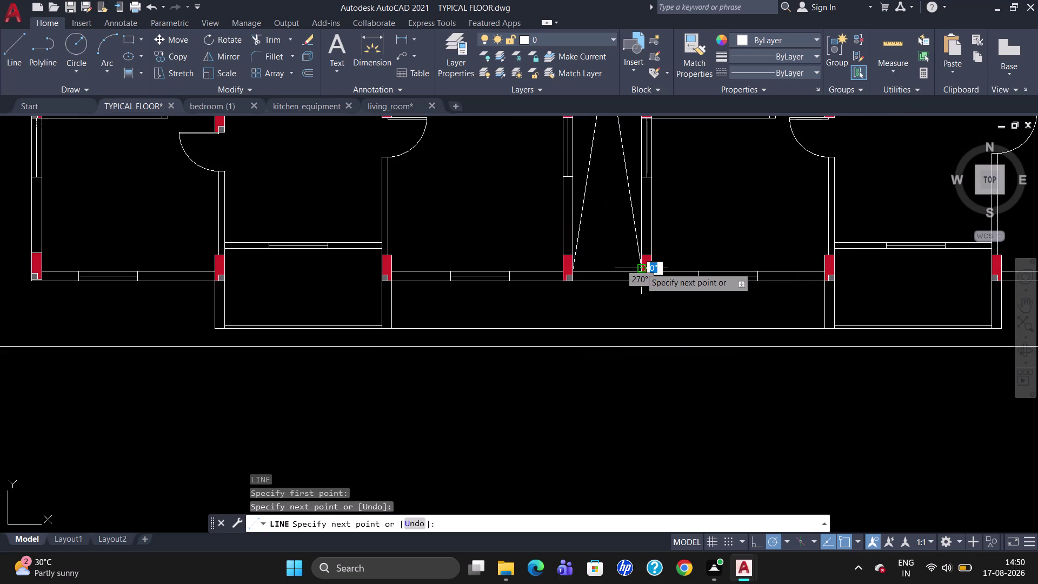
key(Escape)
scroll(down, 3)
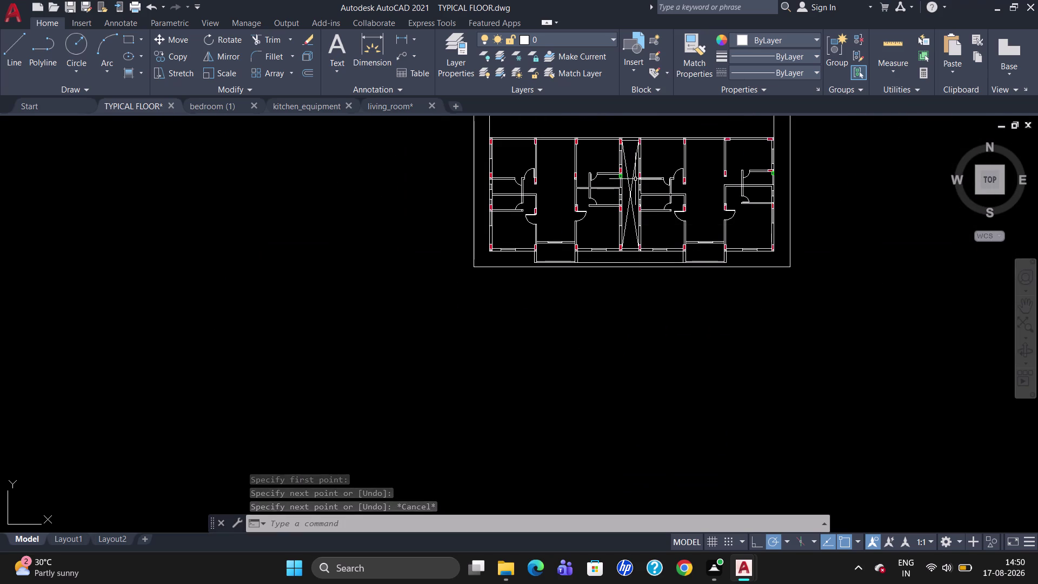
scroll(up, 3)
scroll(down, 3)
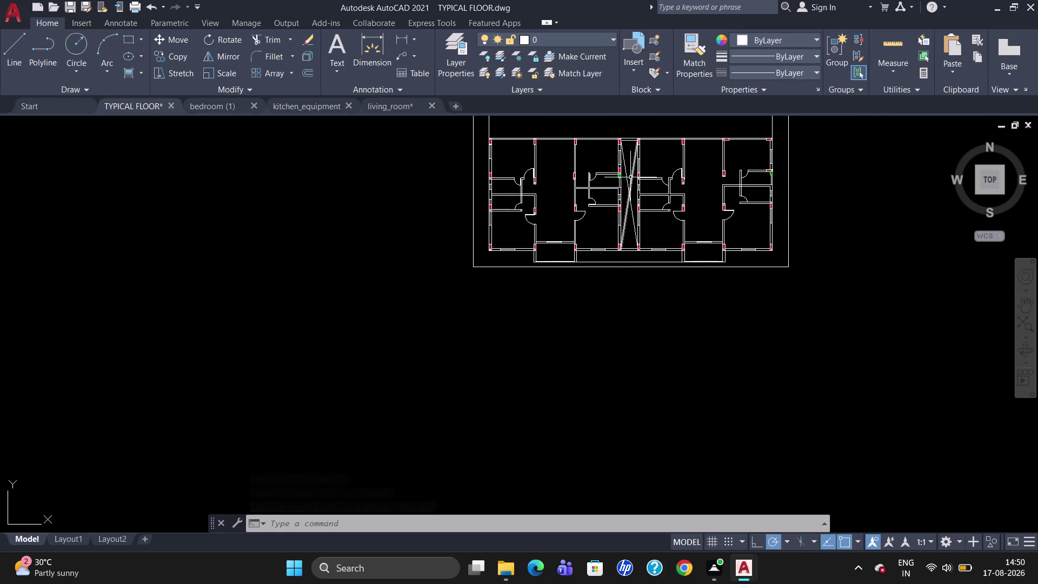
scroll(up, 3)
scroll(down, 3)
scroll(up, 3)
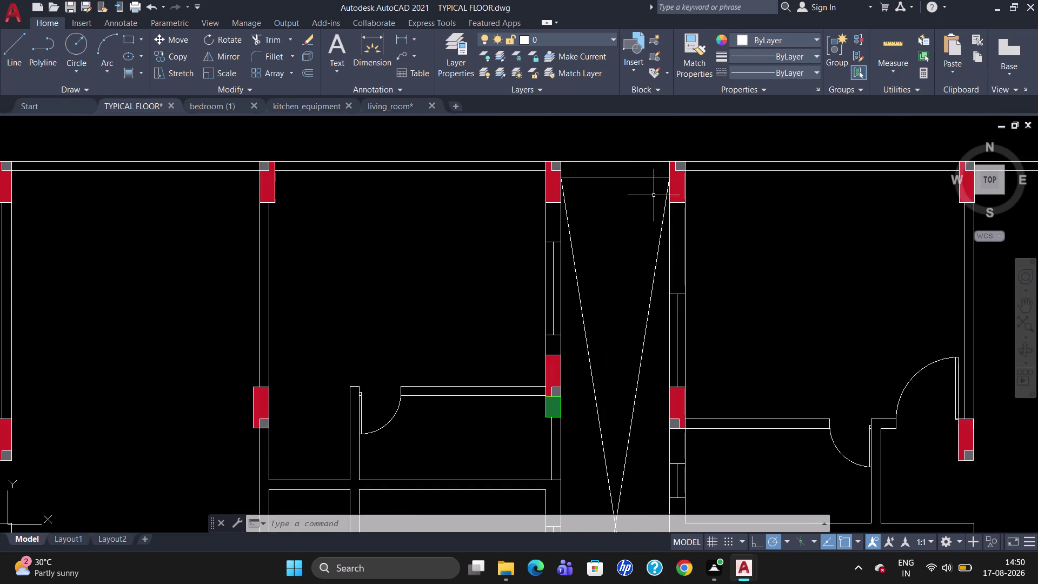
Start an extra line at the shaft's top-right corner, then cancel it.
key(l)
key(Return)
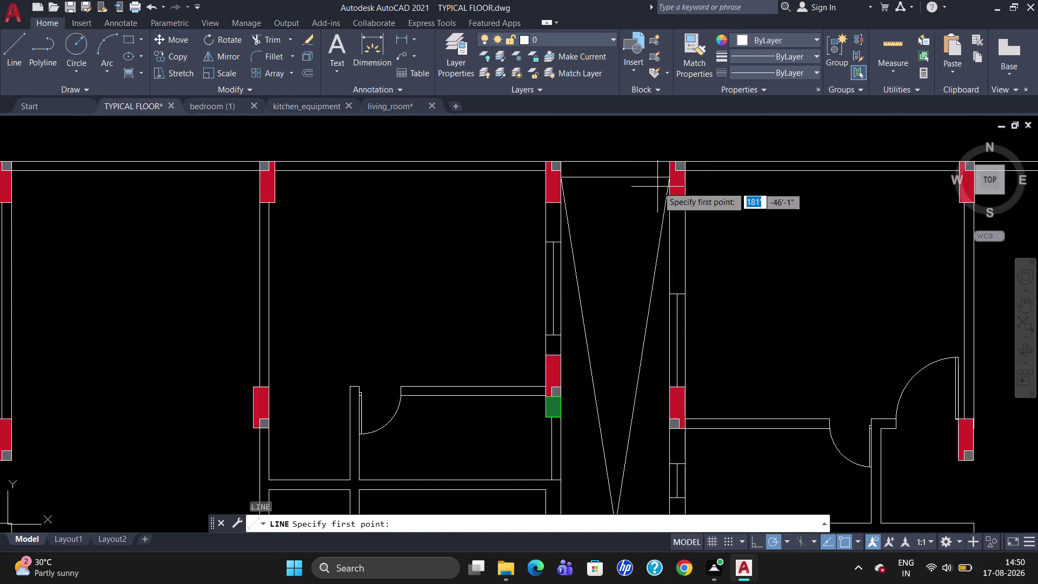
click(668, 178)
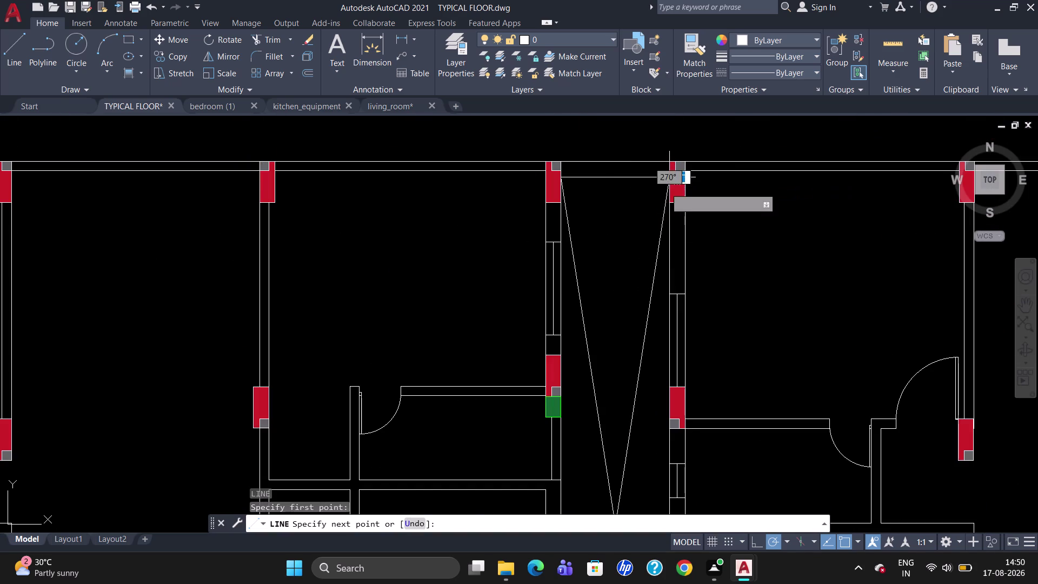
key(Escape)
scroll(down, 3)
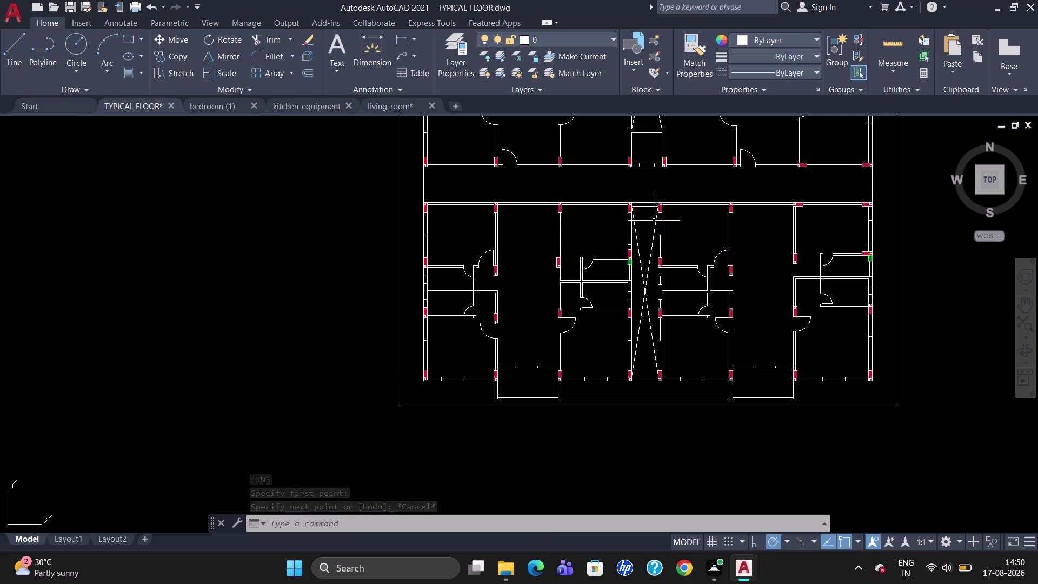
scroll(down, 3)
scroll(up, 3)
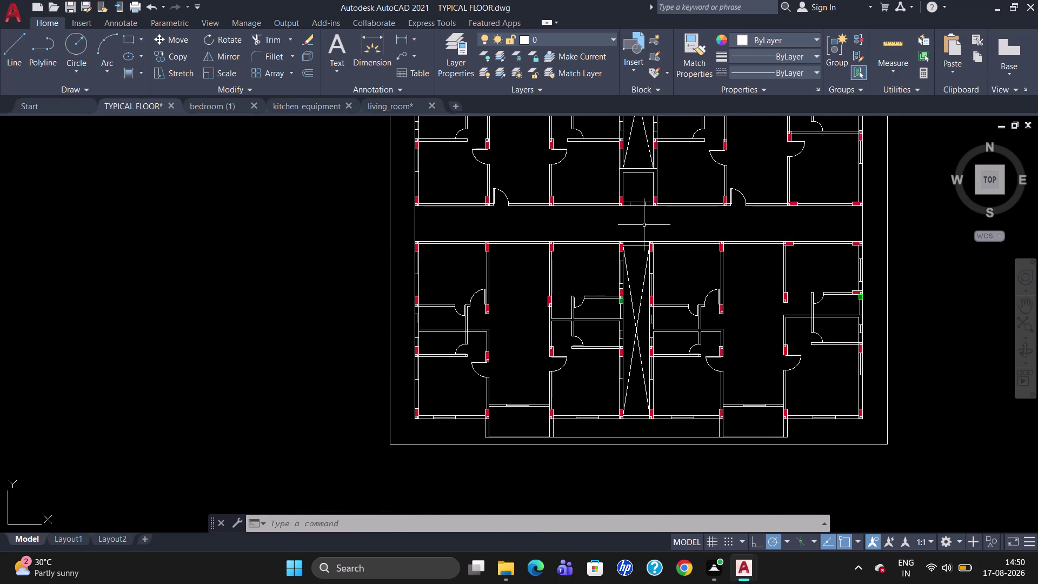
scroll(up, 3)
scroll(down, 3)
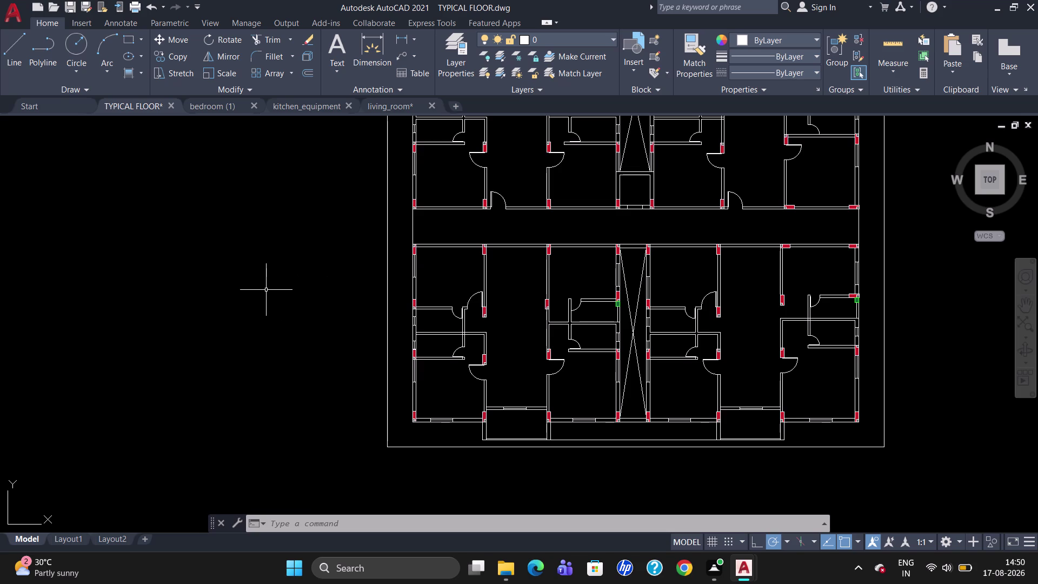
Draw a 5-inch trial polyline left of the plan, then delete it.
text(PL)
key(Return)
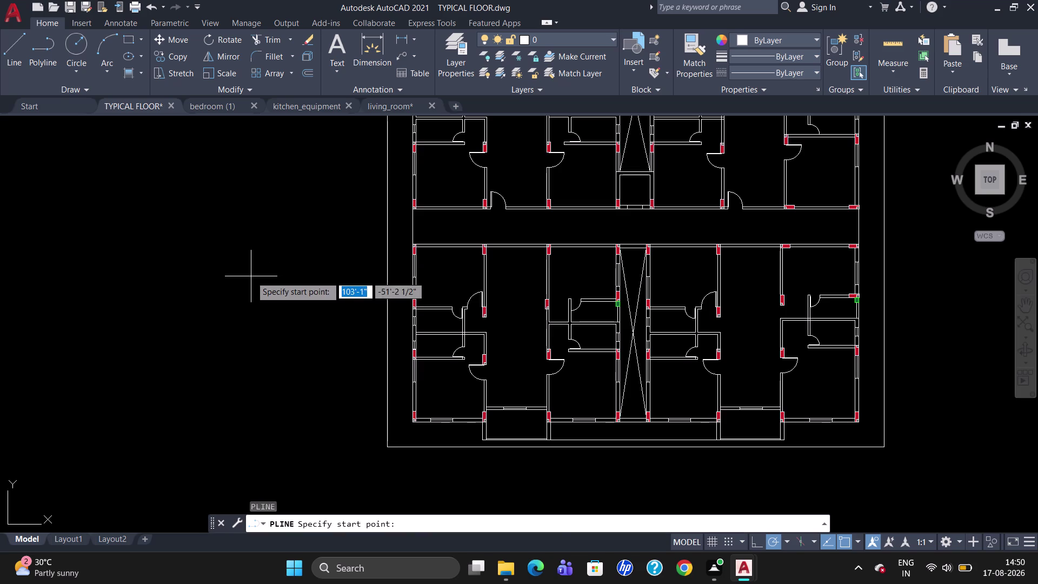
click(251, 275)
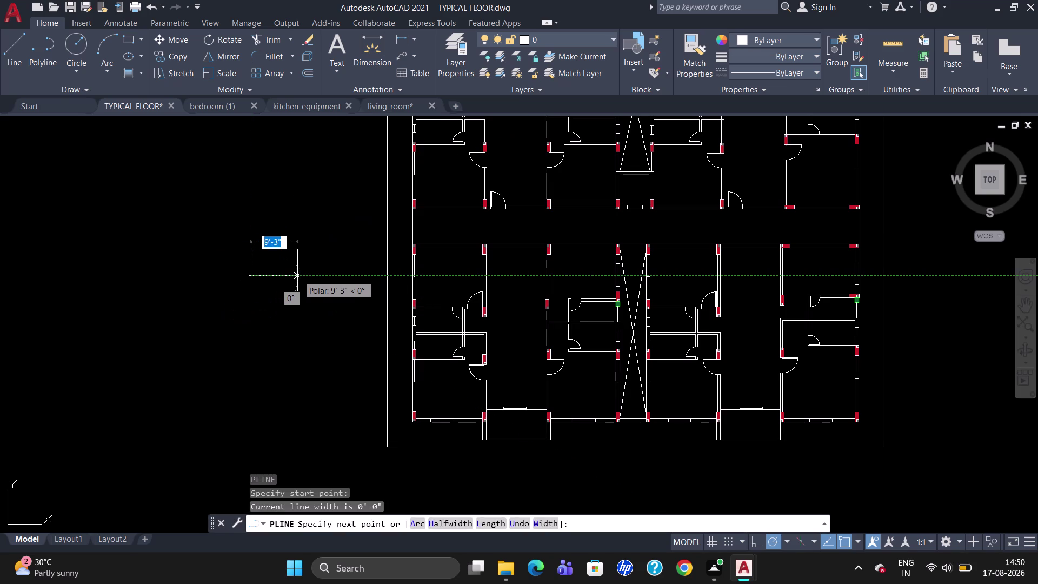
text(5)
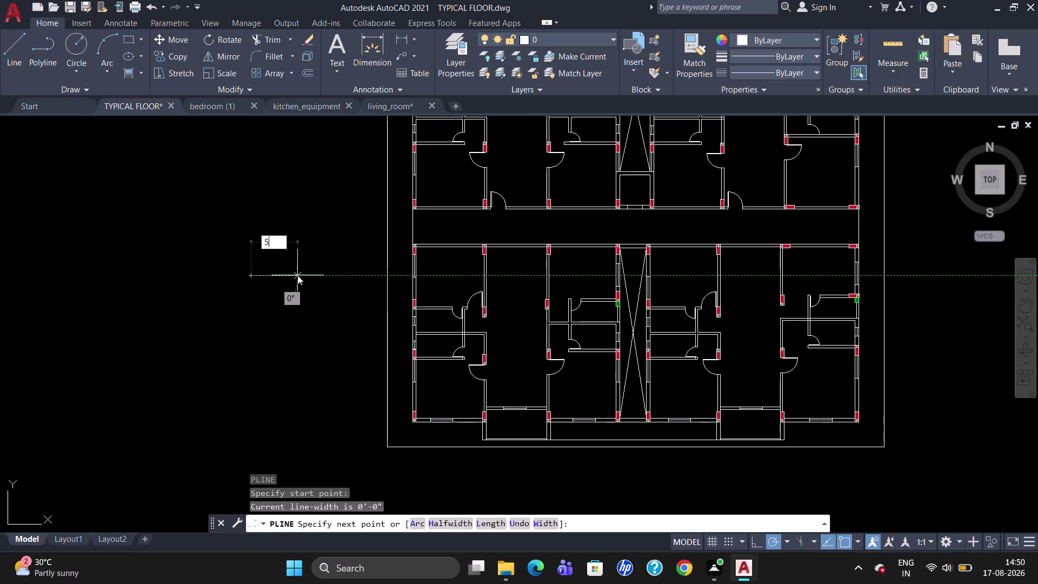
text(")
key(Return)
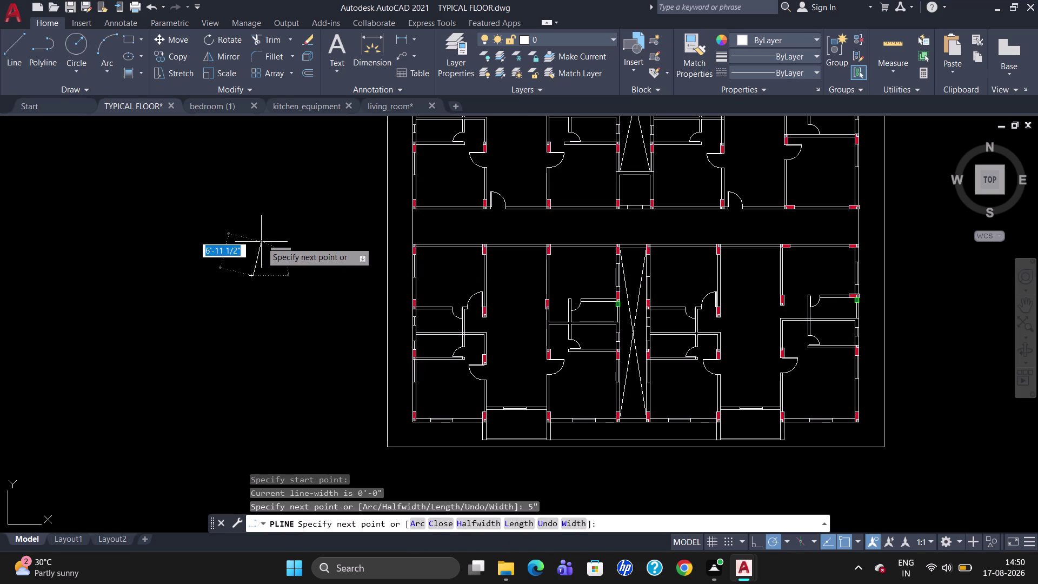
key(Escape)
click(252, 277)
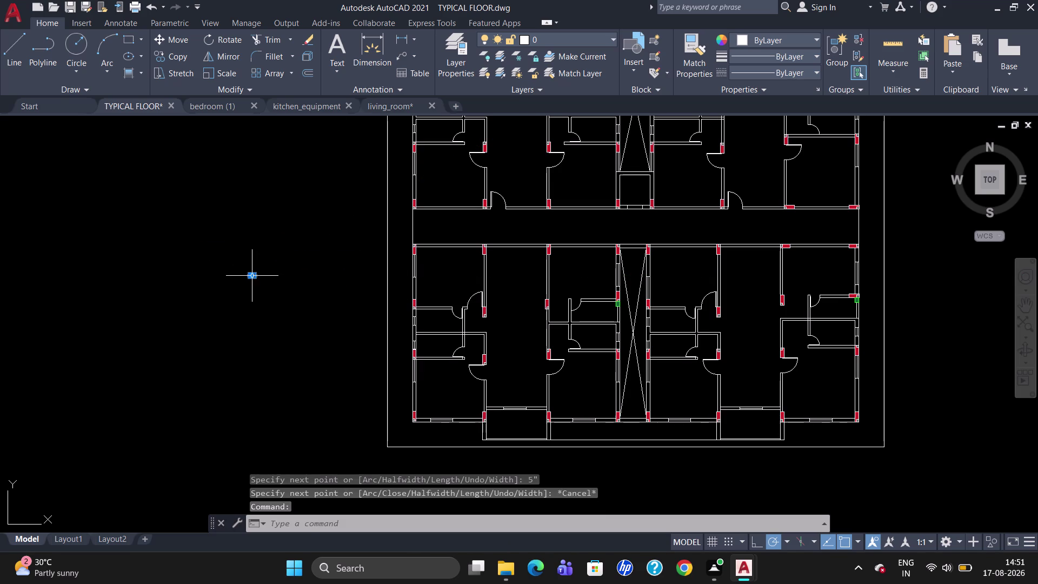
key(Delete)
key(Delete)
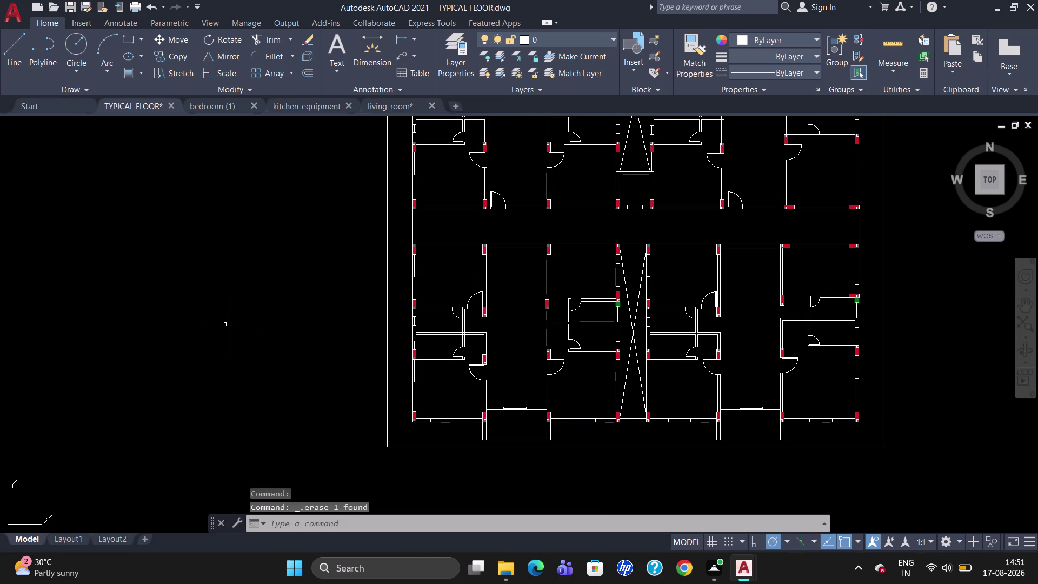
Start a 1-foot trial polyline, cancel it, and delete the stray short line.
text(PL)
key(Return)
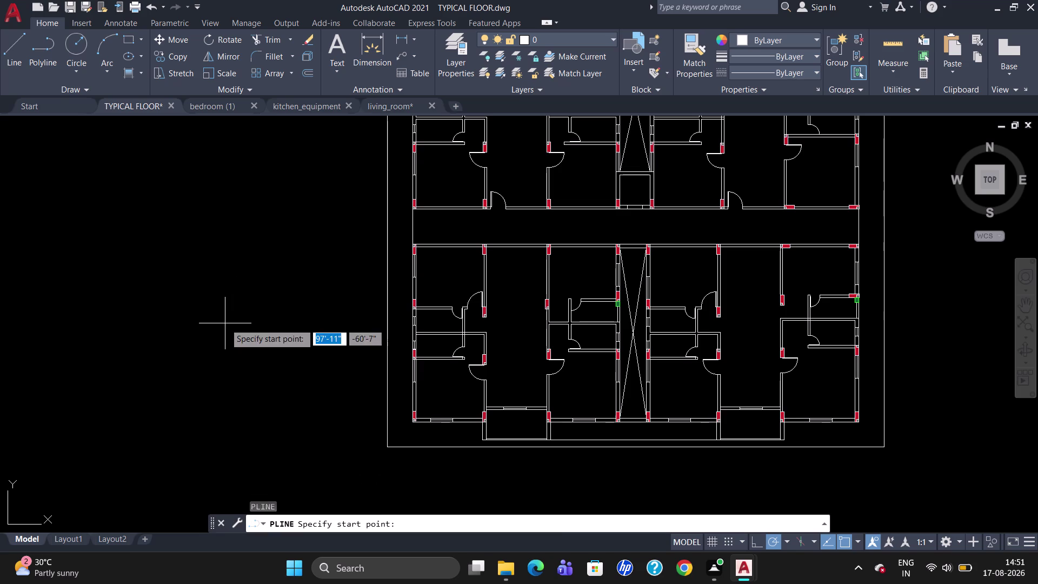
click(225, 322)
text(1)
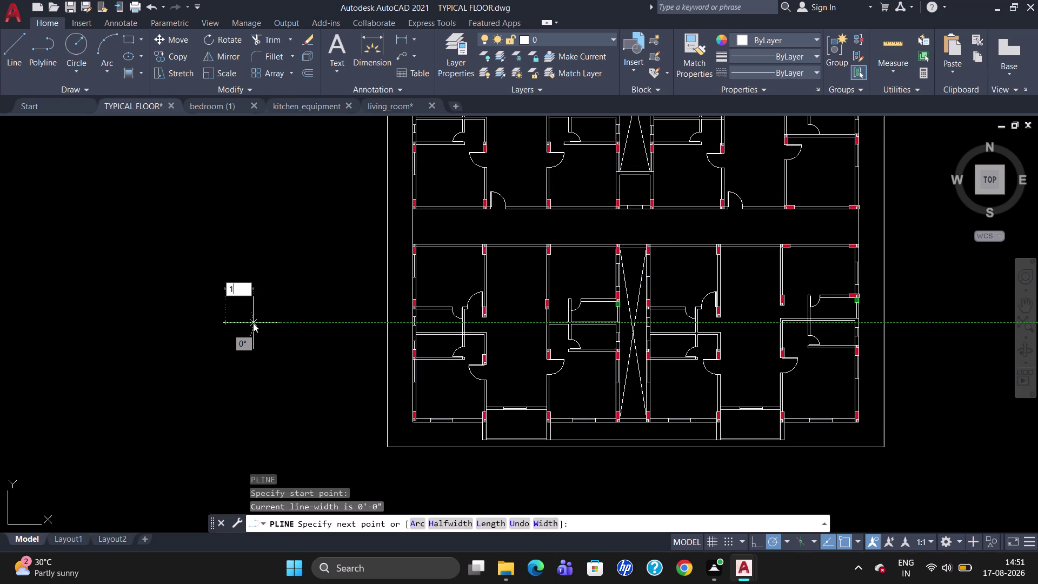
text(')
key(Return)
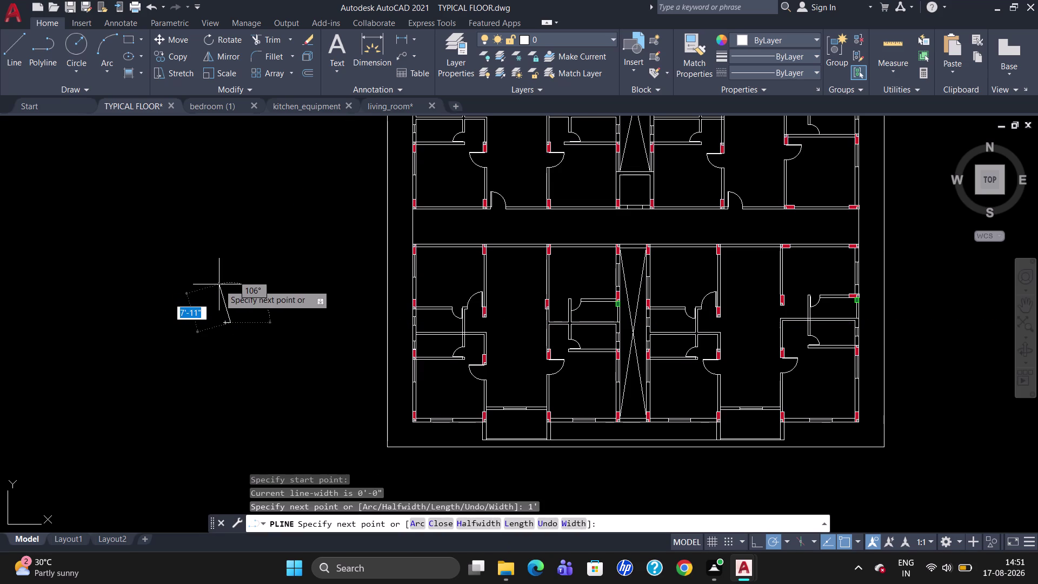
scroll(up, 3)
key(Escape)
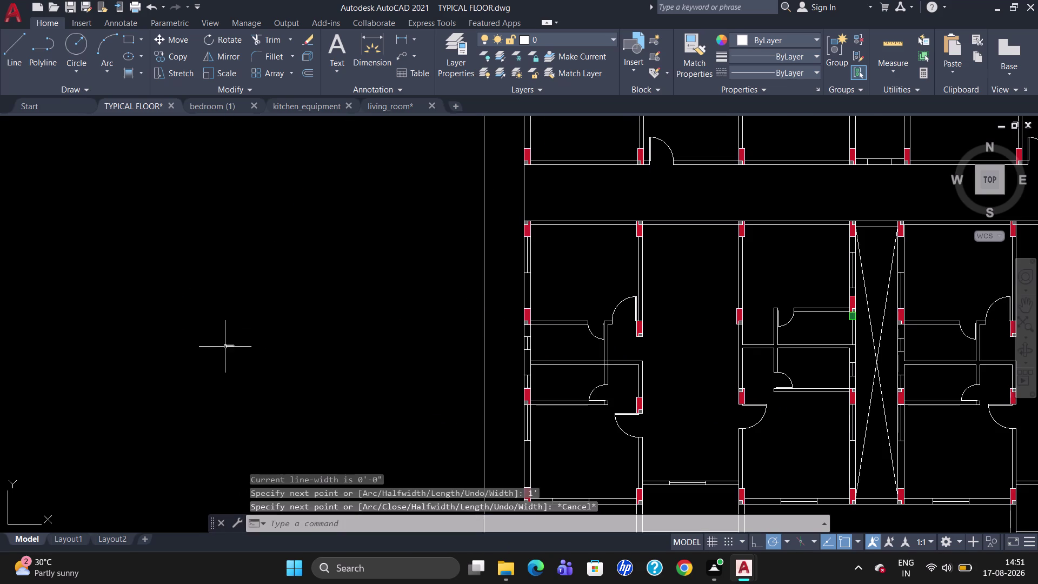
click(225, 346)
key(Delete)
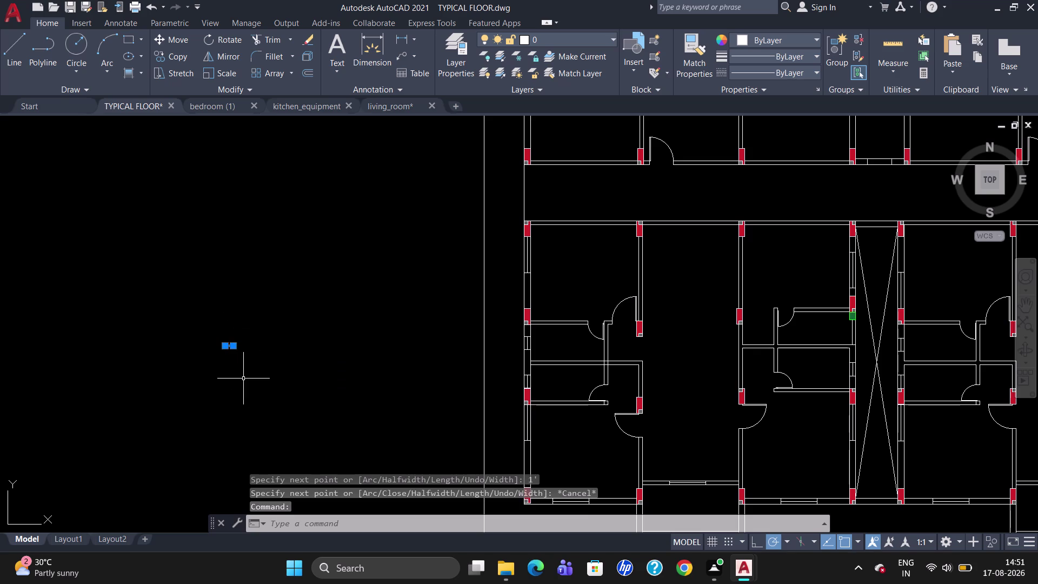
key(Delete)
scroll(down, 3)
scroll(up, 3)
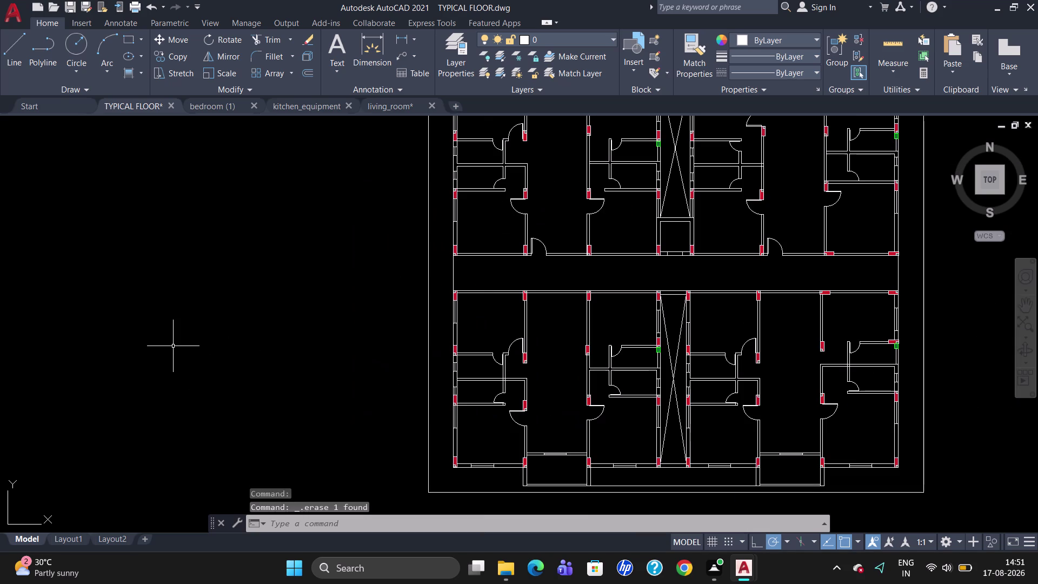
Draw a closed triangular polyline with 1.5-foot sides left of the plan.
text(PL)
key(Return)
click(172, 345)
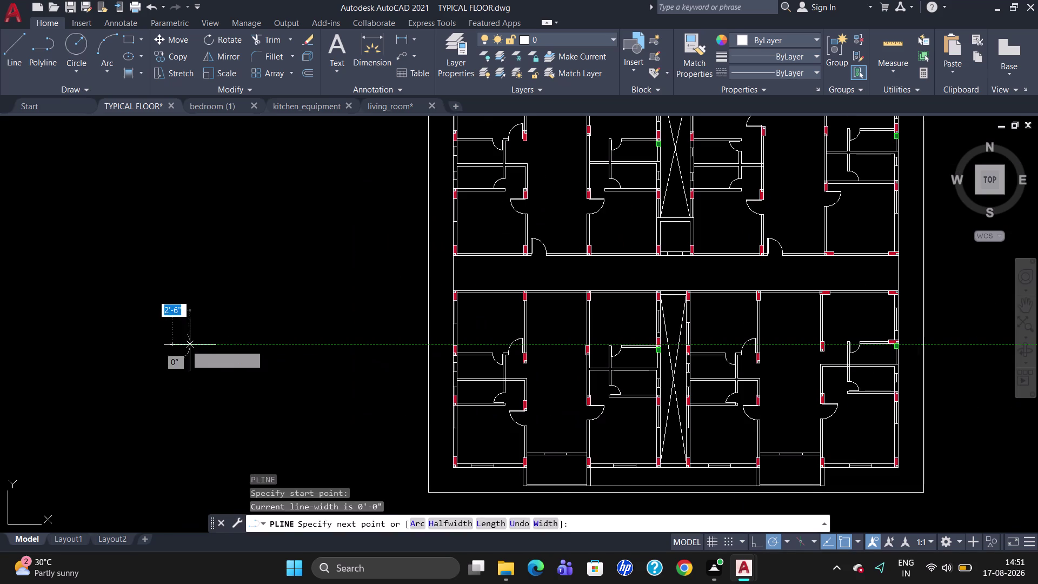
text(1.5)
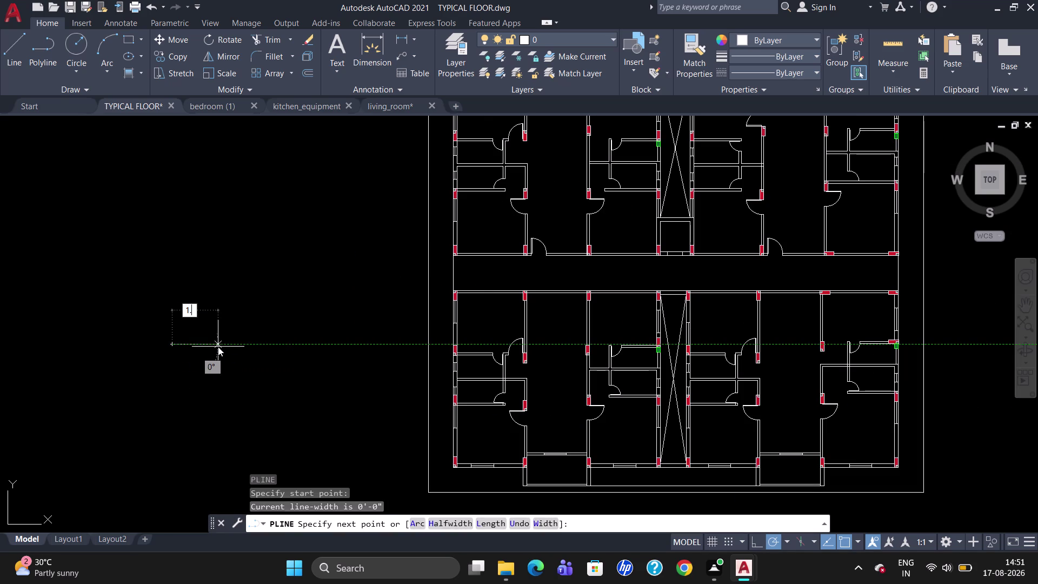
text(')
key(Return)
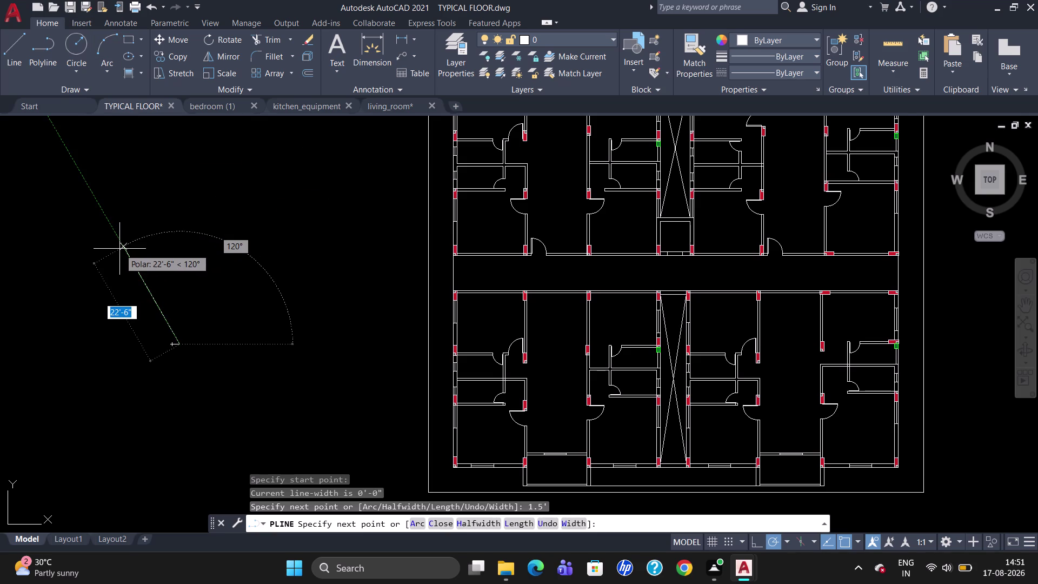
text(1.)
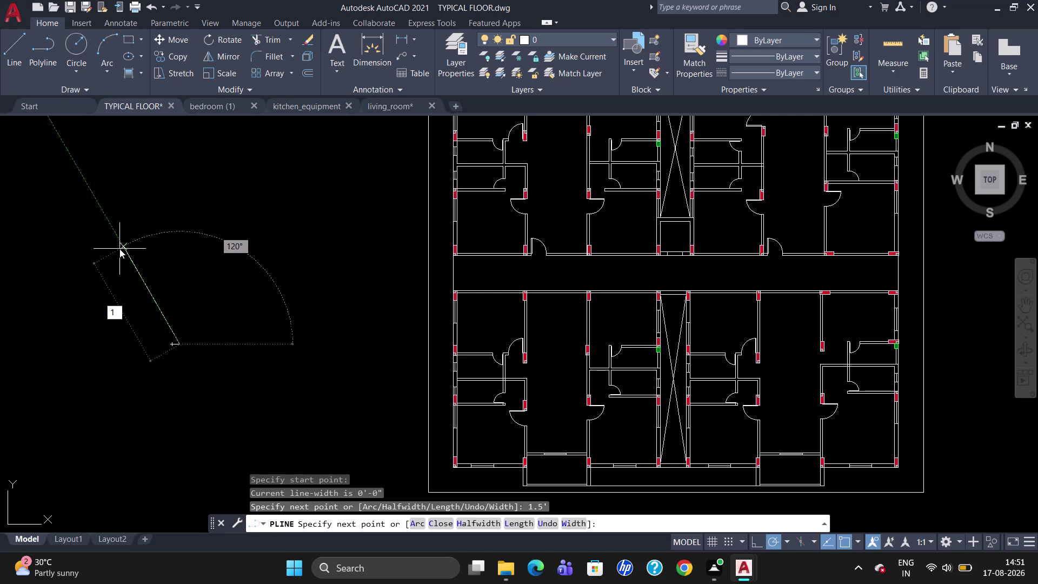
text(5')
key(Return)
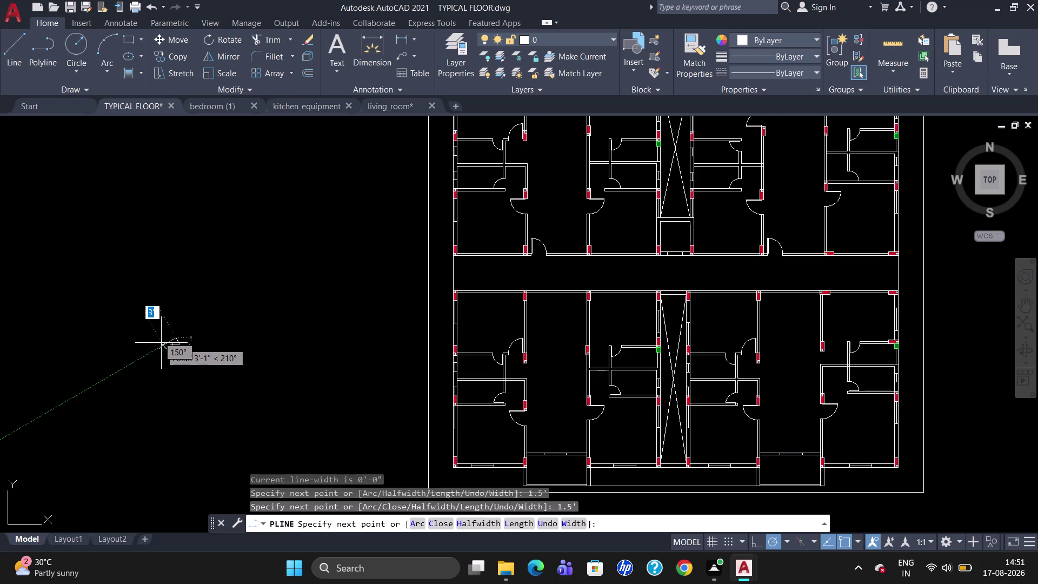
click(171, 341)
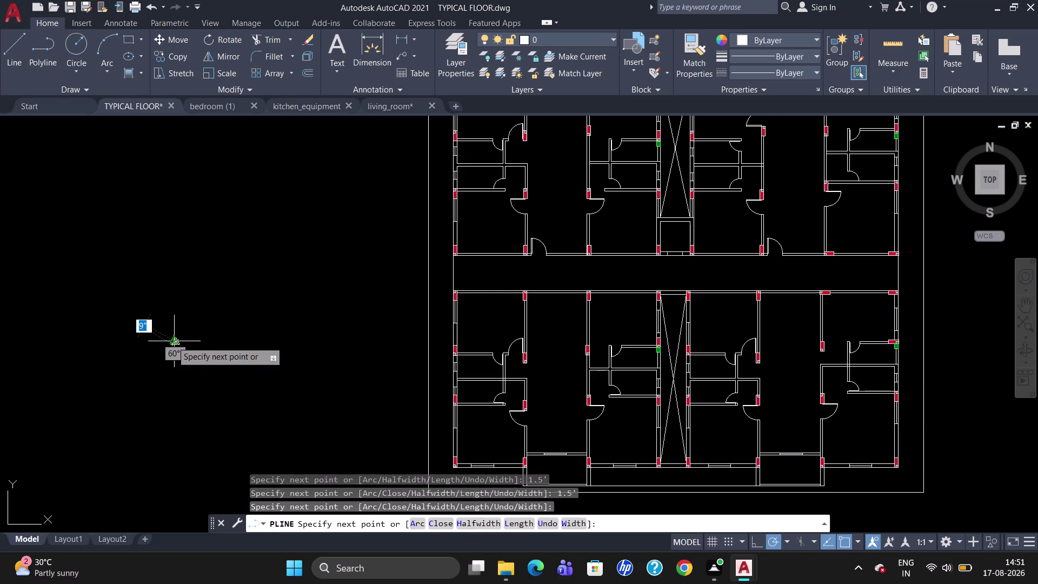
key(Escape)
scroll(up, 3)
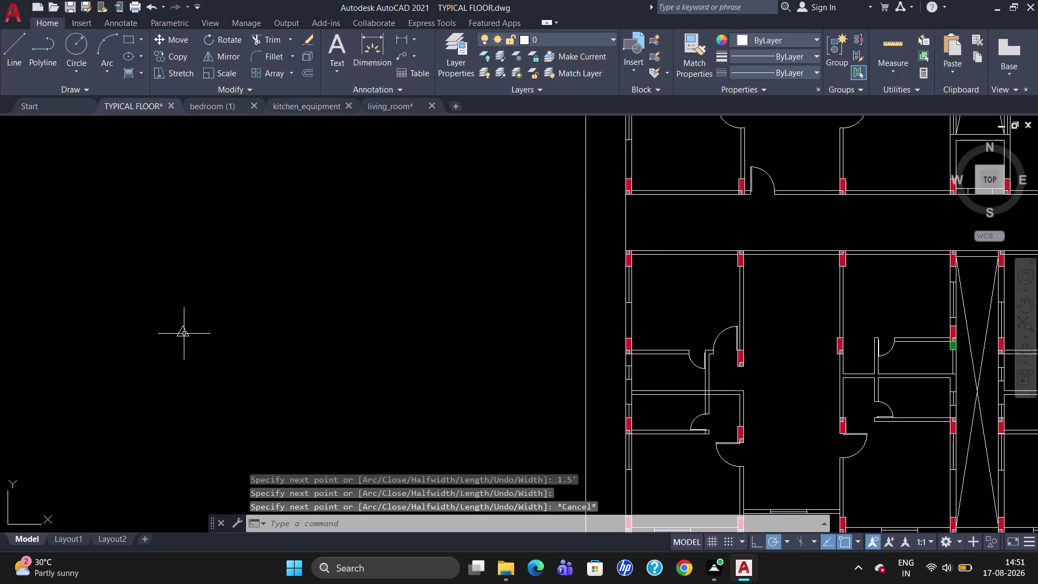
click(142, 73)
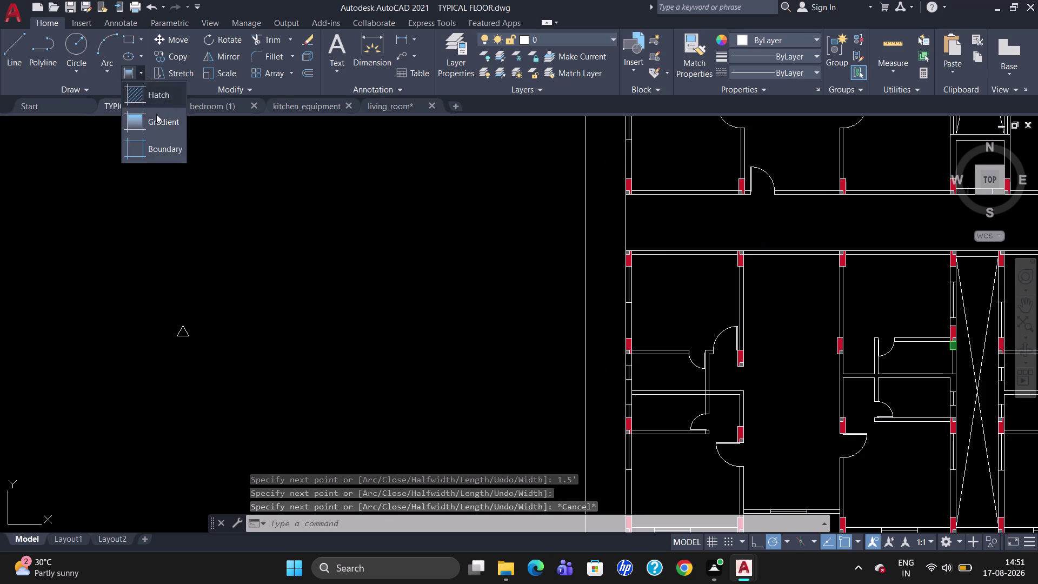
Fill the triangle with a gradient hatch using red (205,32,39) for both colours.
click(158, 121)
click(365, 57)
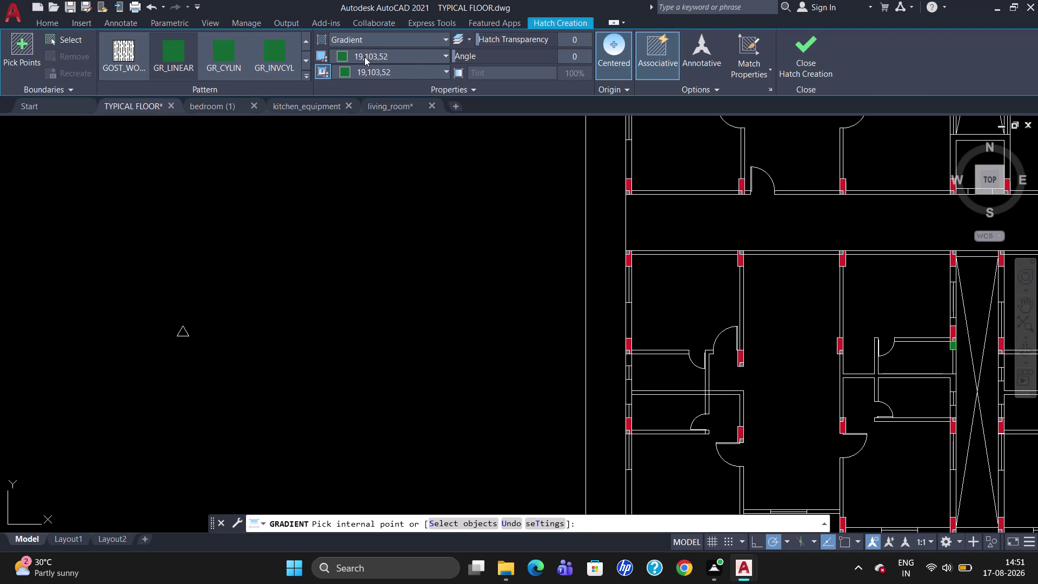
click(377, 85)
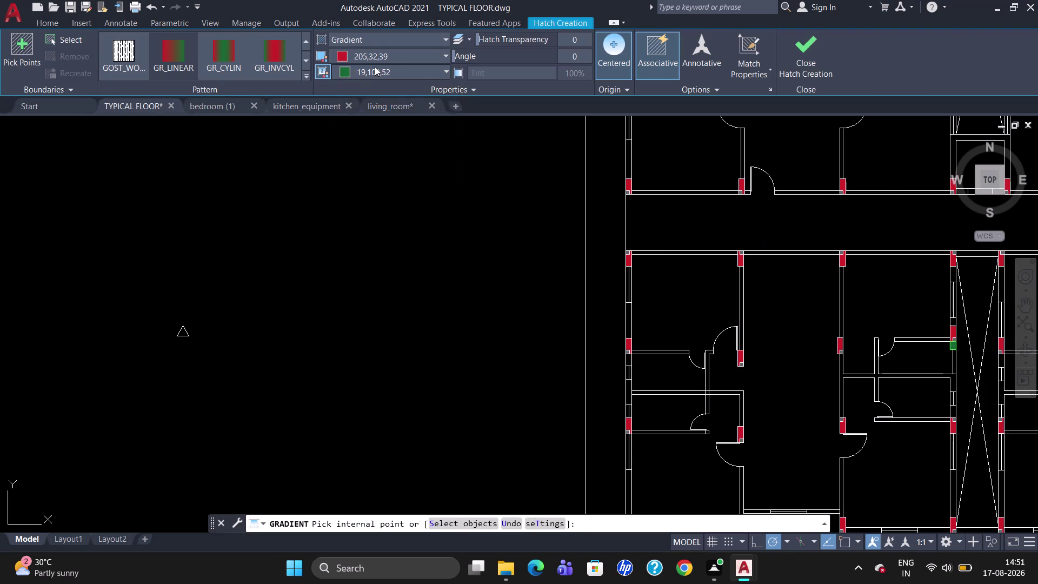
click(374, 67)
click(385, 102)
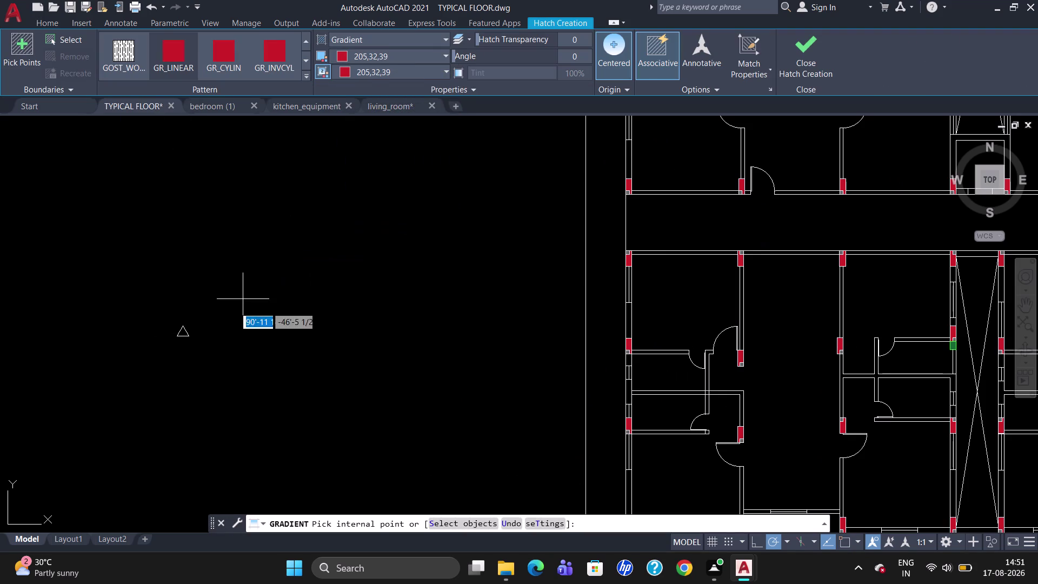
click(183, 333)
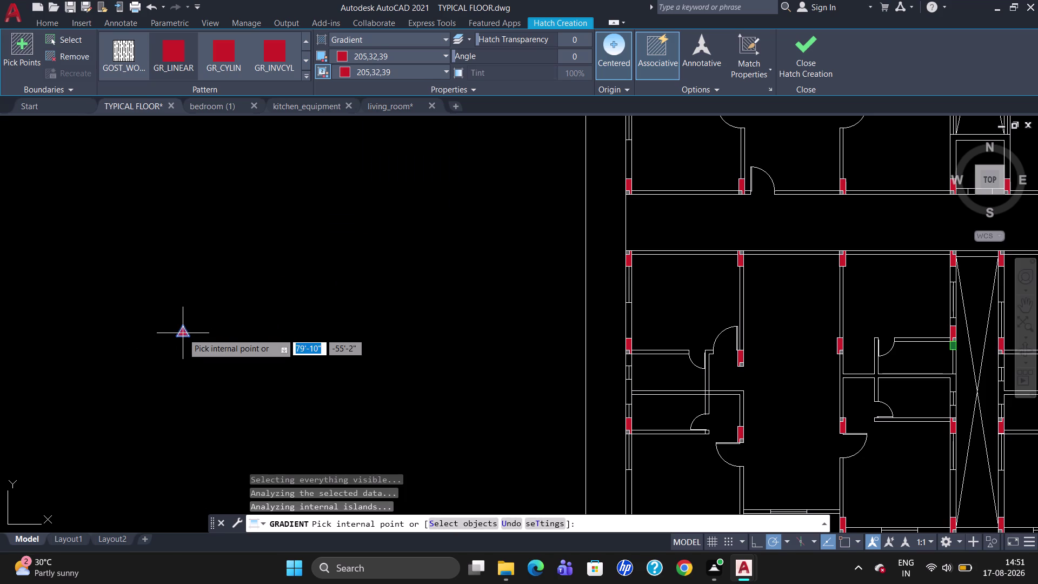
key(Escape)
drag(202, 349, 169, 340)
click(836, 60)
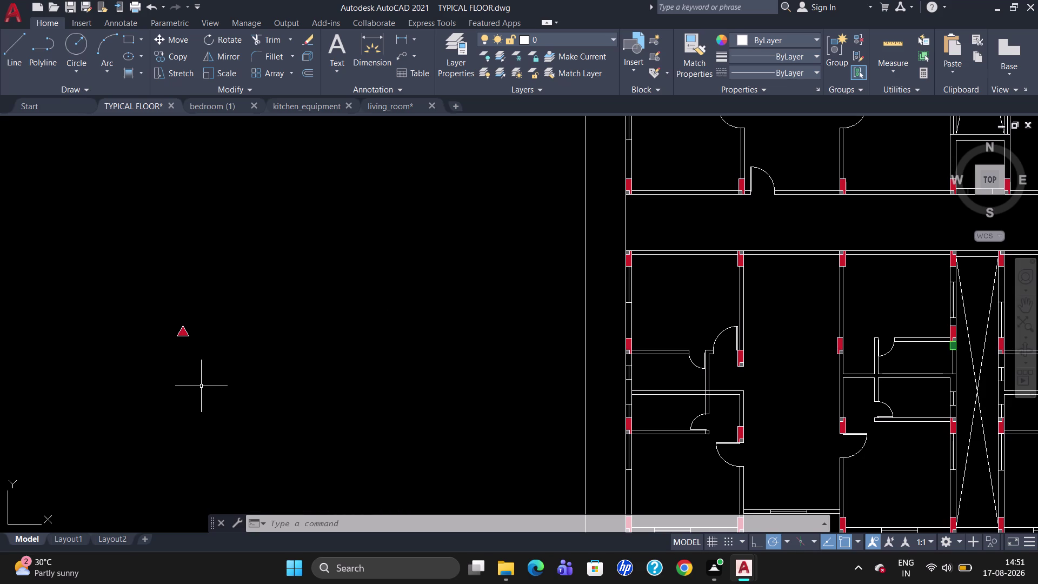
Copy the red triangle with CO and place the first copy beside the left corridor door.
scroll(down, 3)
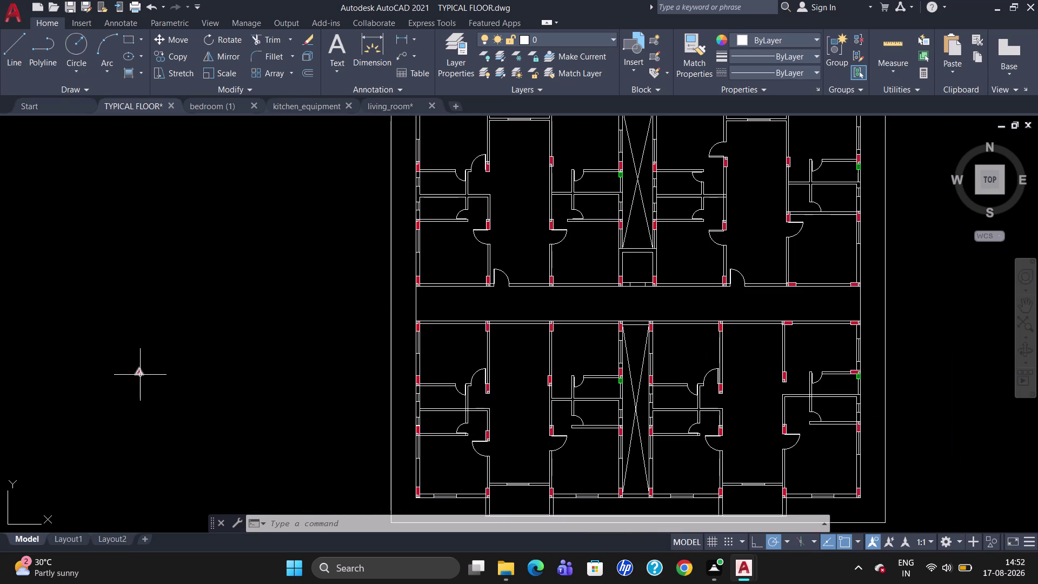
click(141, 375)
text(CO)
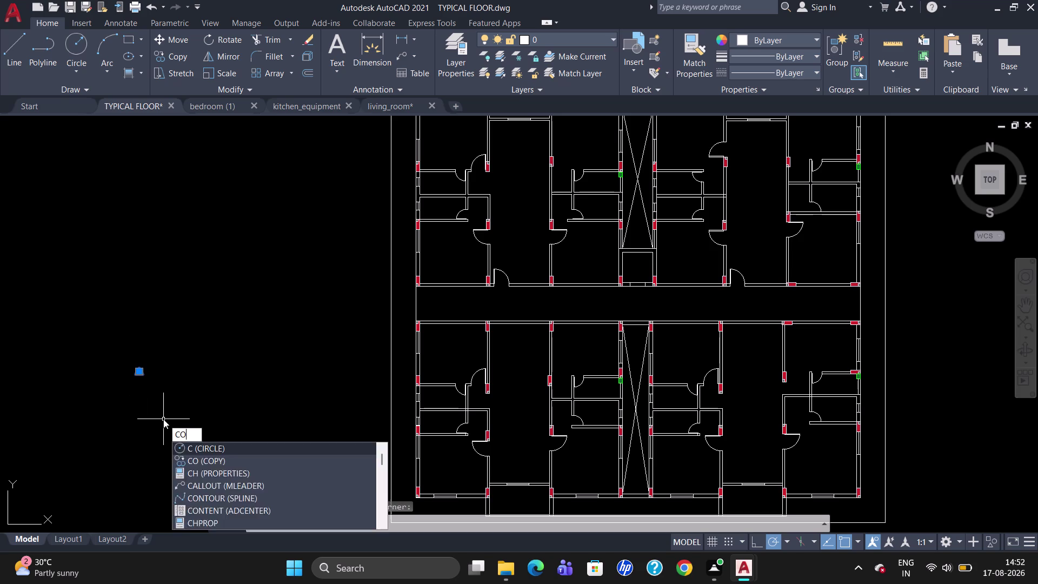
key(Return)
click(147, 376)
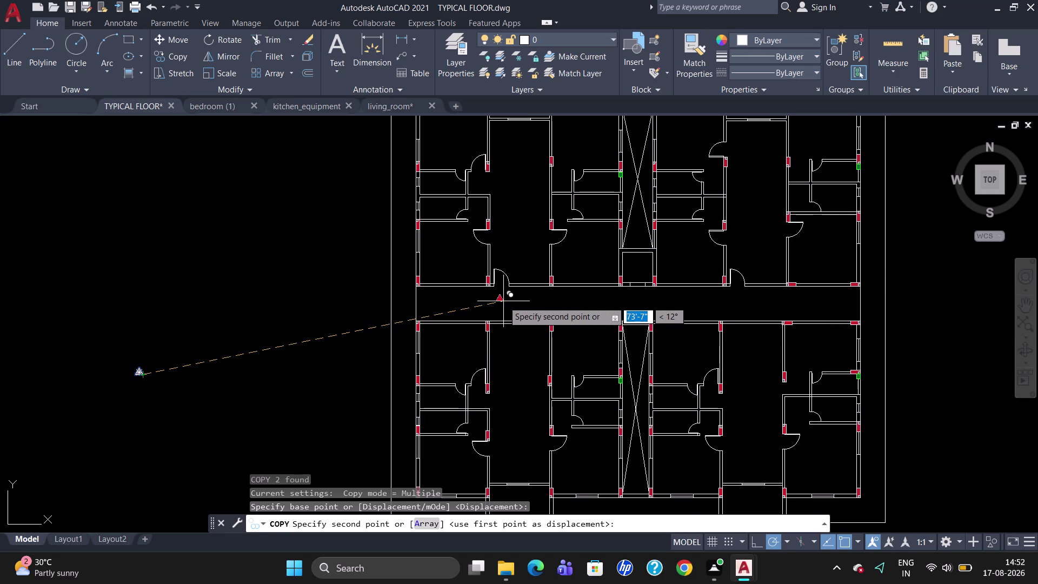
scroll(up, 3)
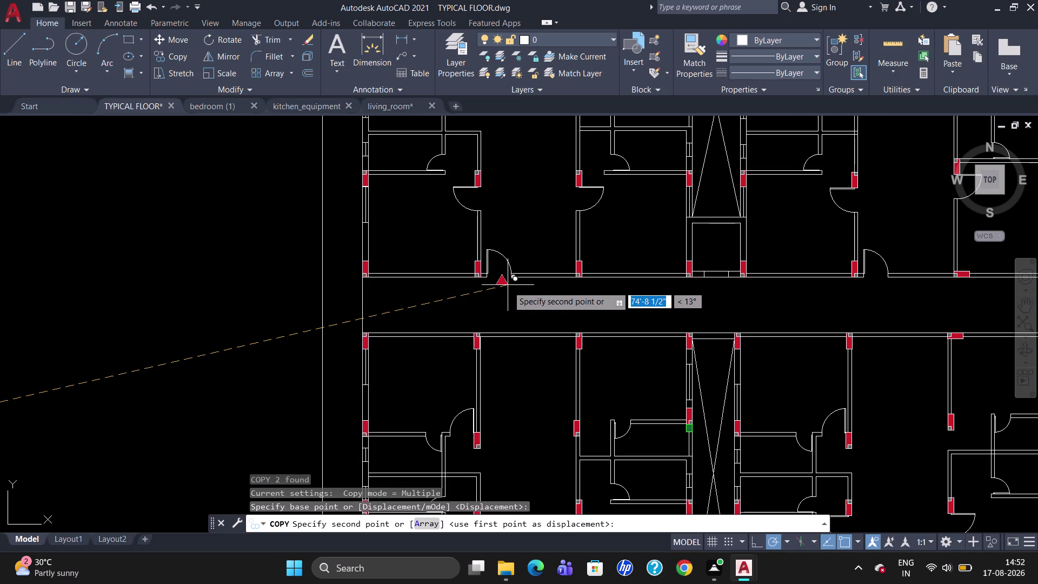
click(506, 288)
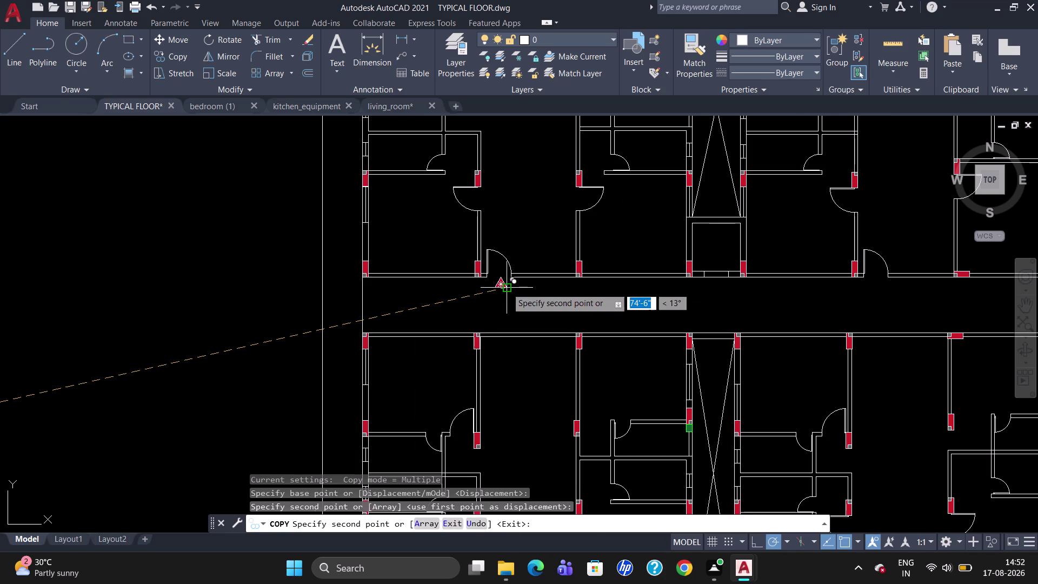
Place three more triangle copies at other points along the corridor.
click(887, 291)
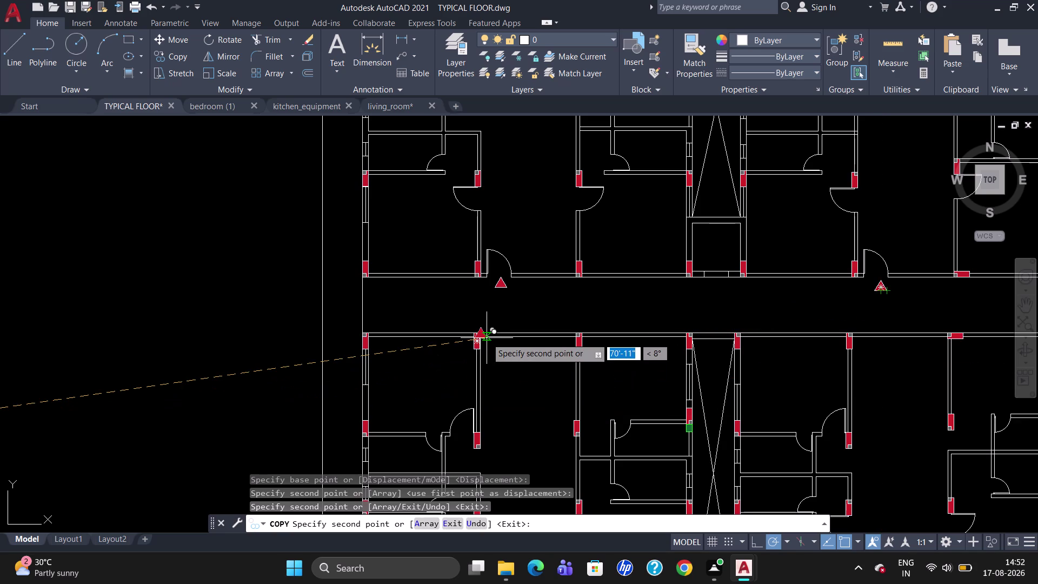
click(527, 320)
scroll(down, 3)
scroll(up, 3)
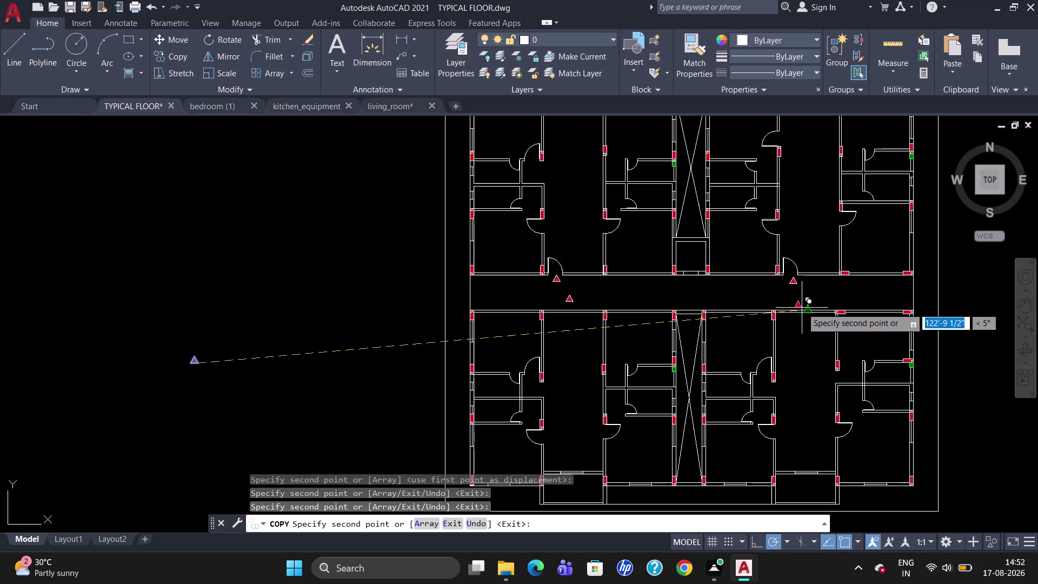
scroll(up, 3)
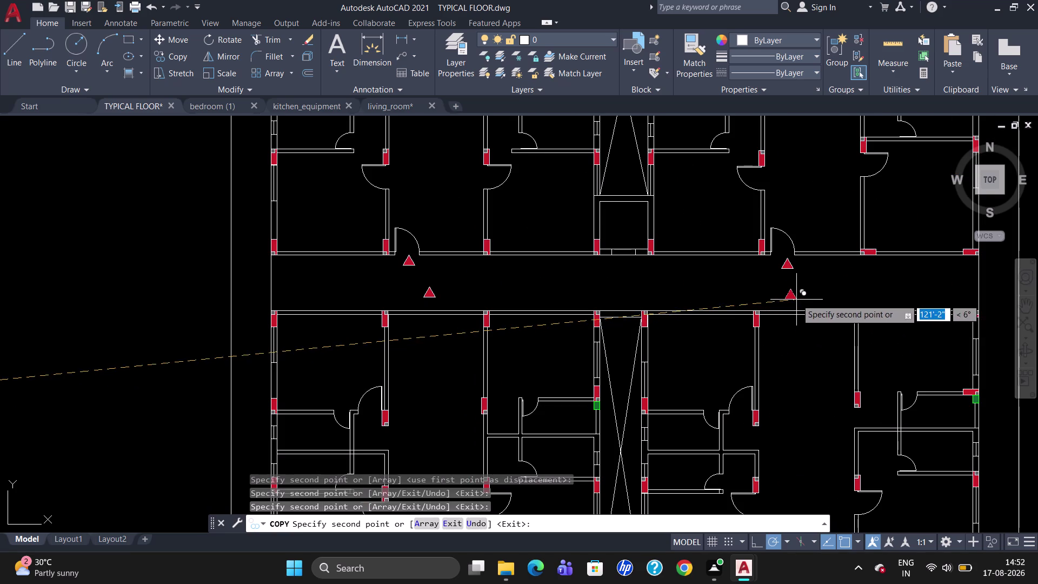
click(796, 304)
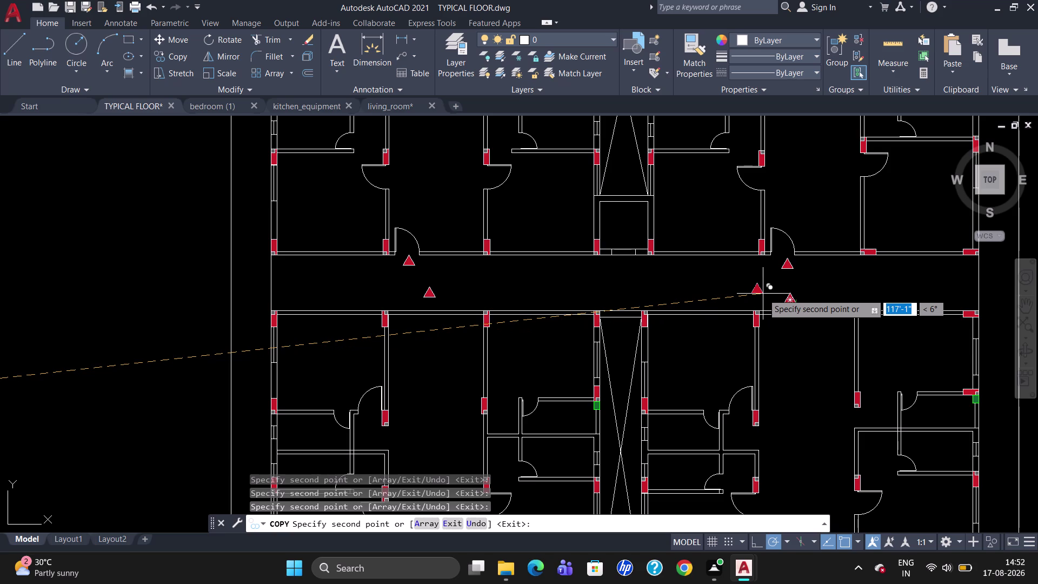
key(Escape)
scroll(down, 3)
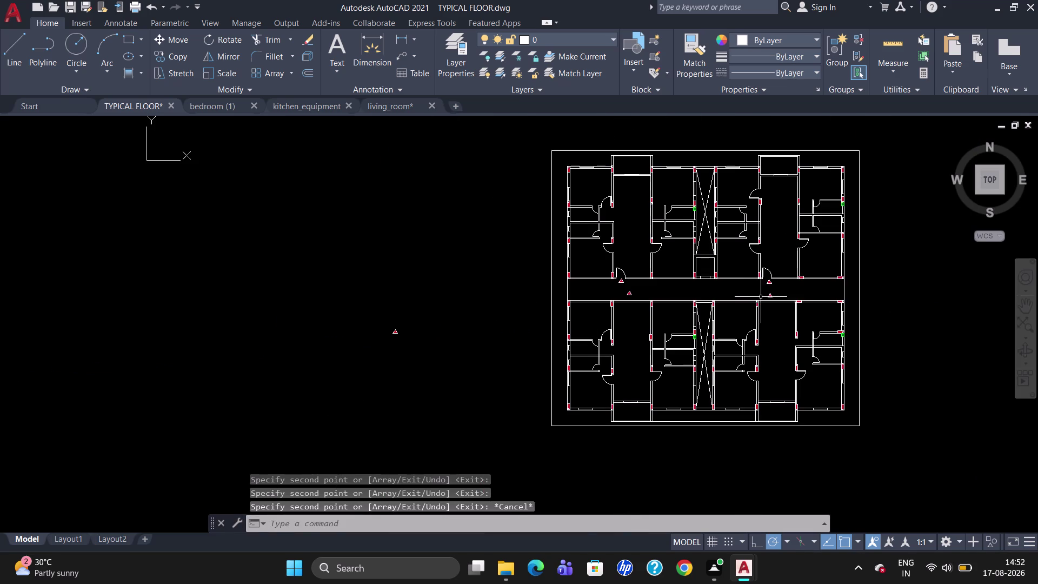
scroll(up, 3)
Rotate the triangle marker near the right door 180 degrees.
click(771, 292)
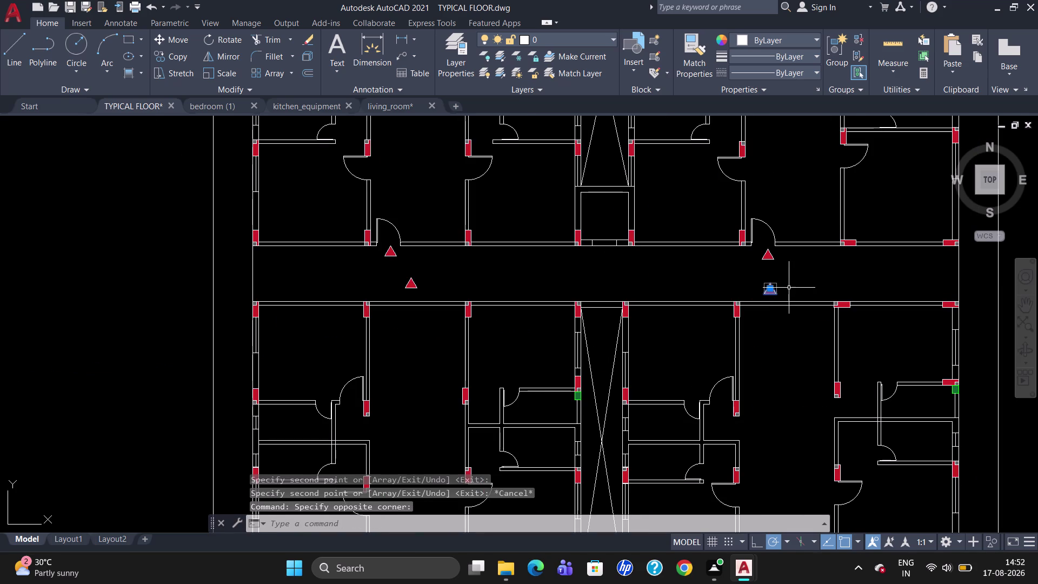
key(m)
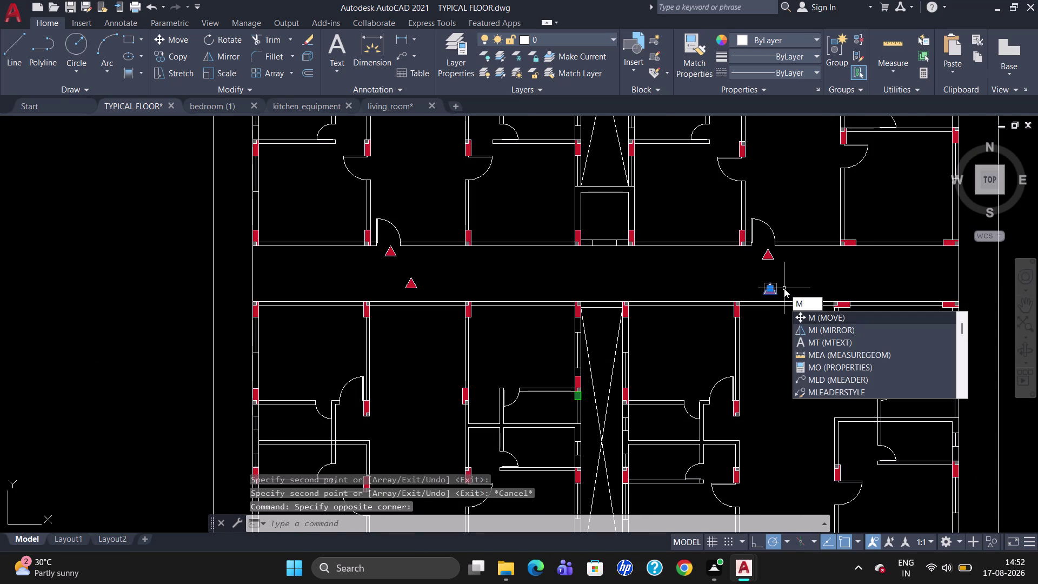
key(BackSpace)
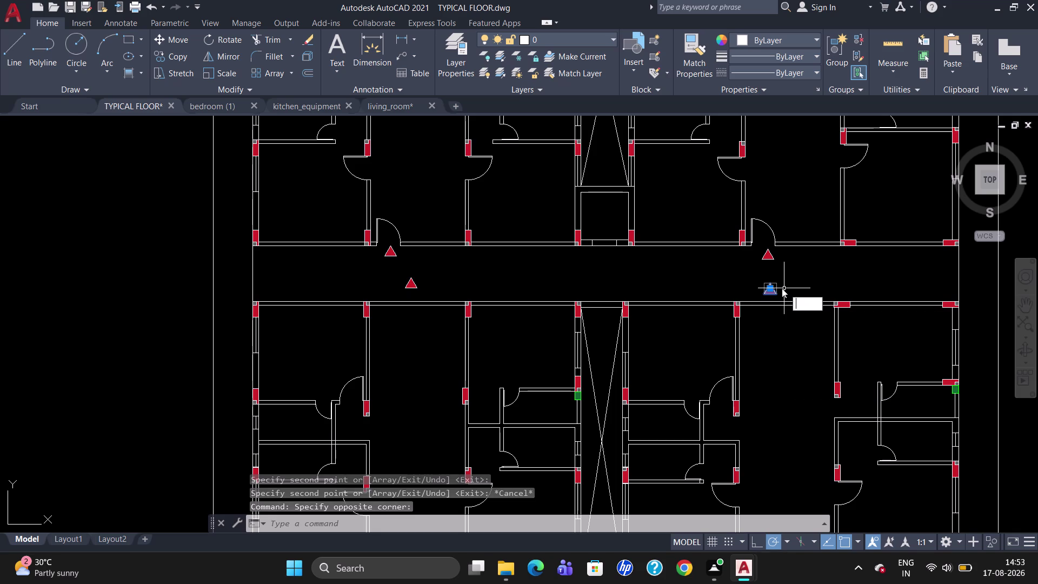
text(RO)
key(Return)
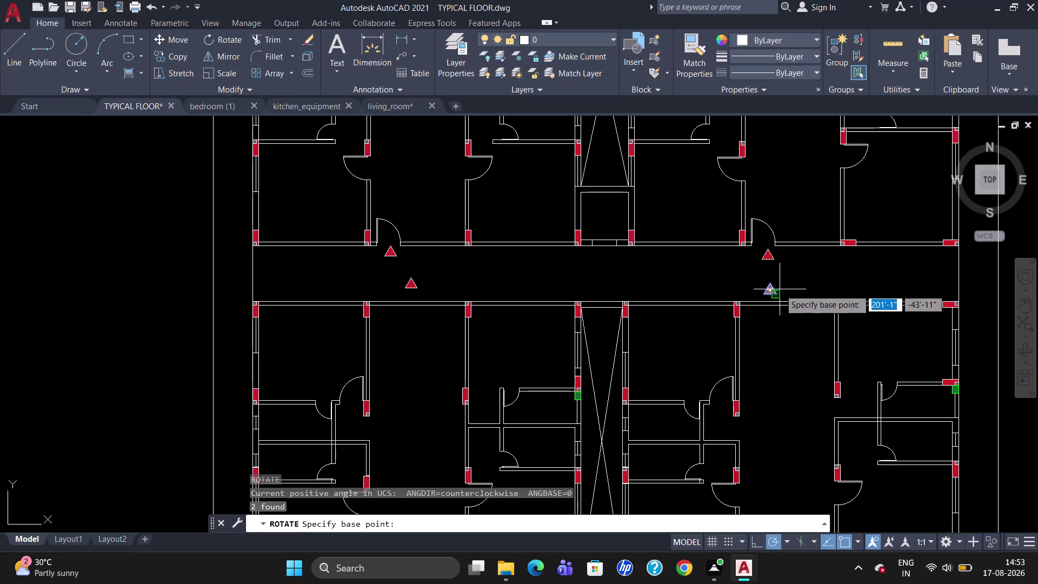
click(771, 283)
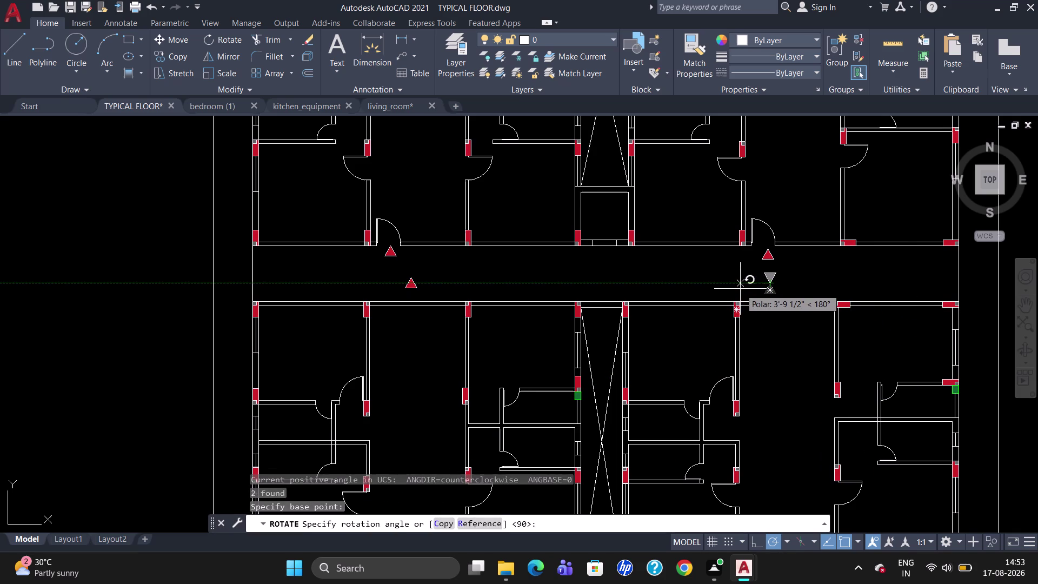
click(740, 289)
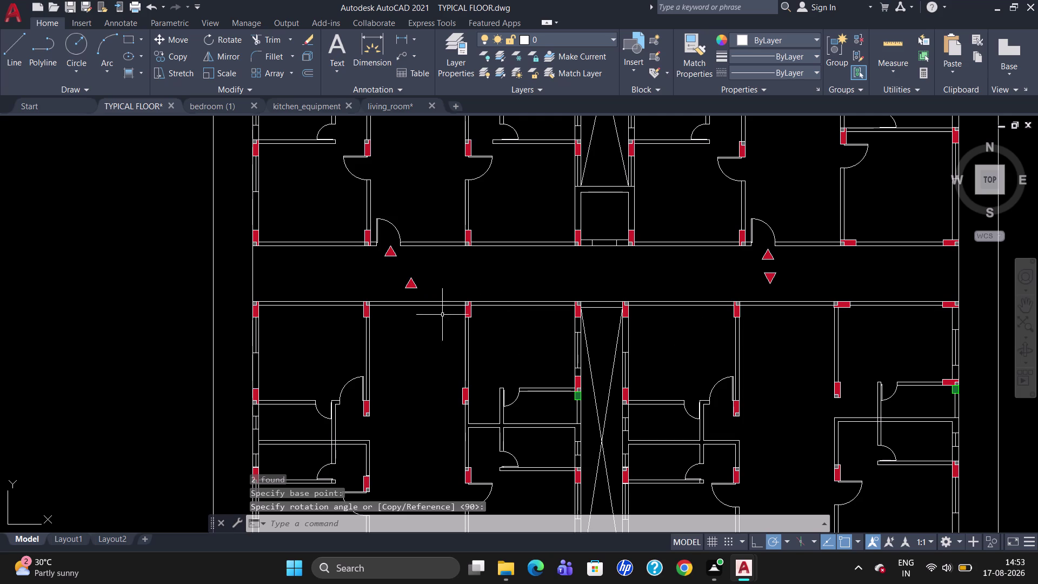
Rotate the left corridor marker triangle 180 degrees so it points downward.
click(416, 287)
key(r)
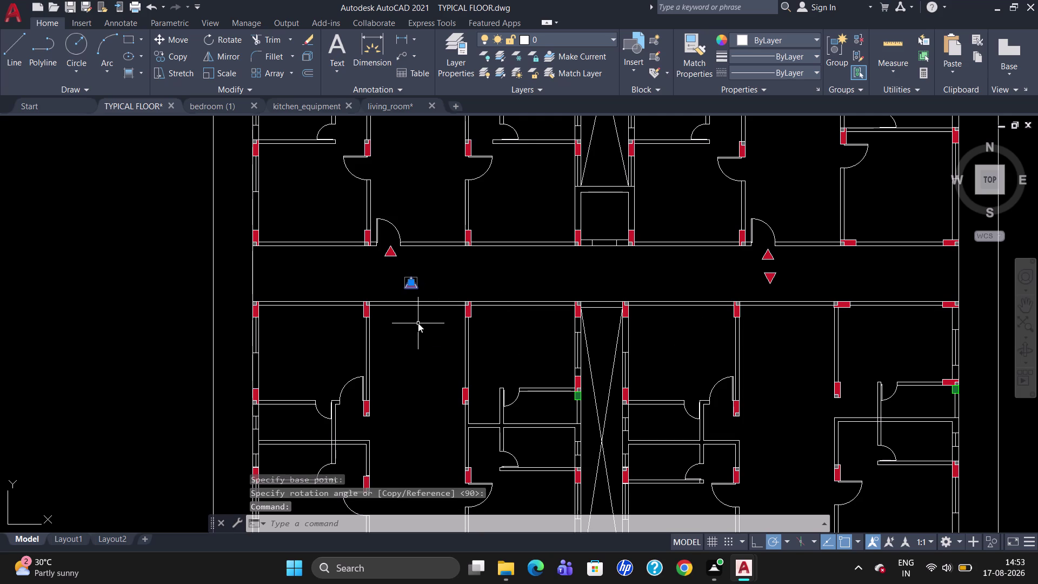
key(o)
key(Return)
click(412, 280)
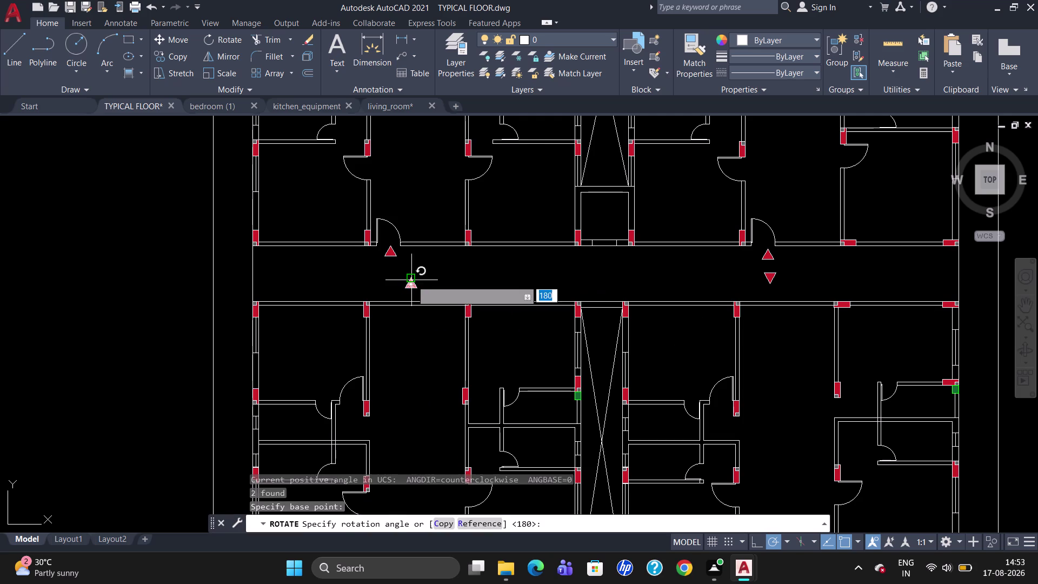
click(382, 278)
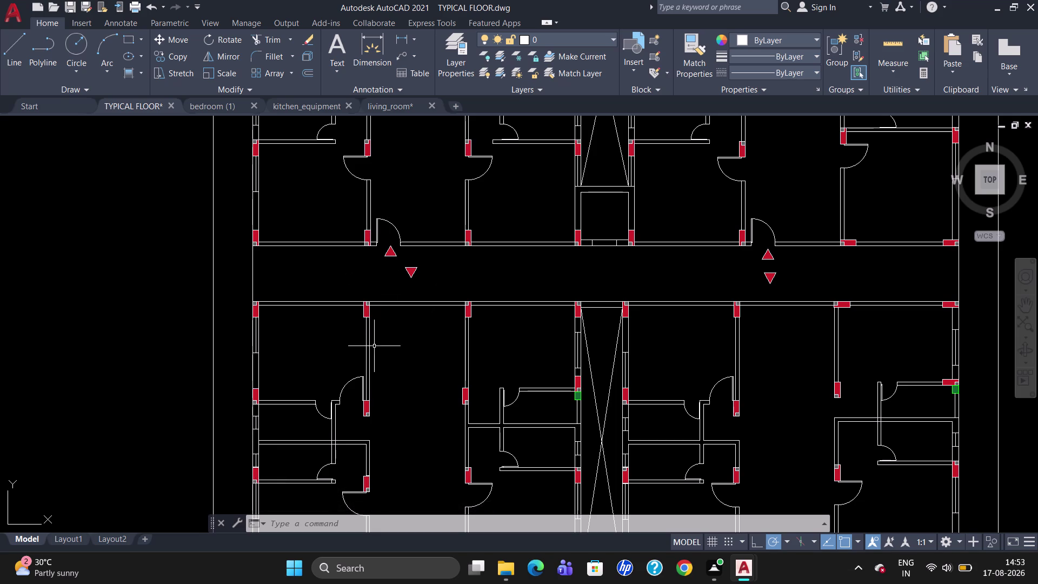
click(377, 232)
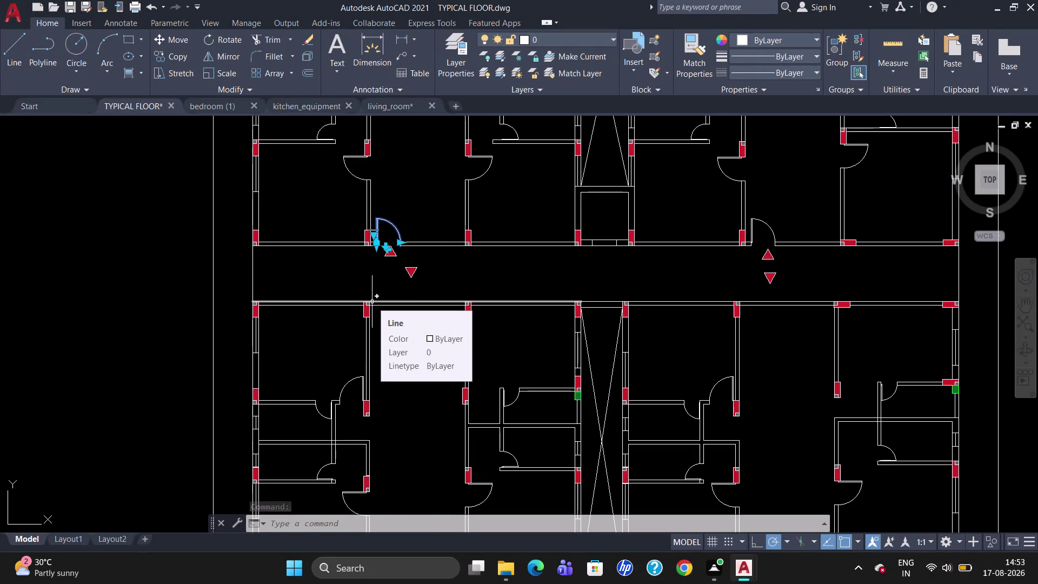
Copy the upper-left door swing from its hinge into the corridor.
text(CO)
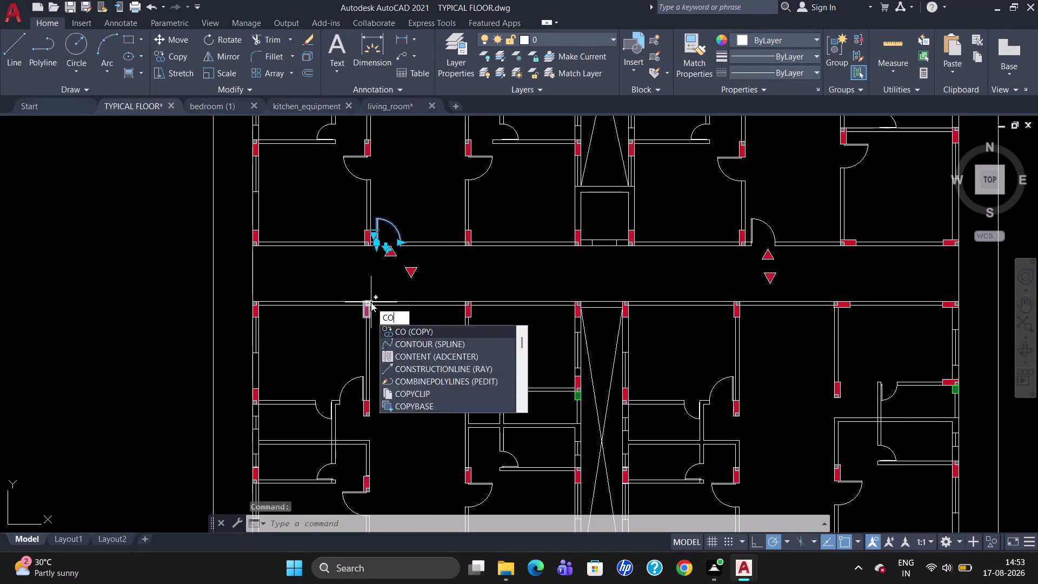
key(Return)
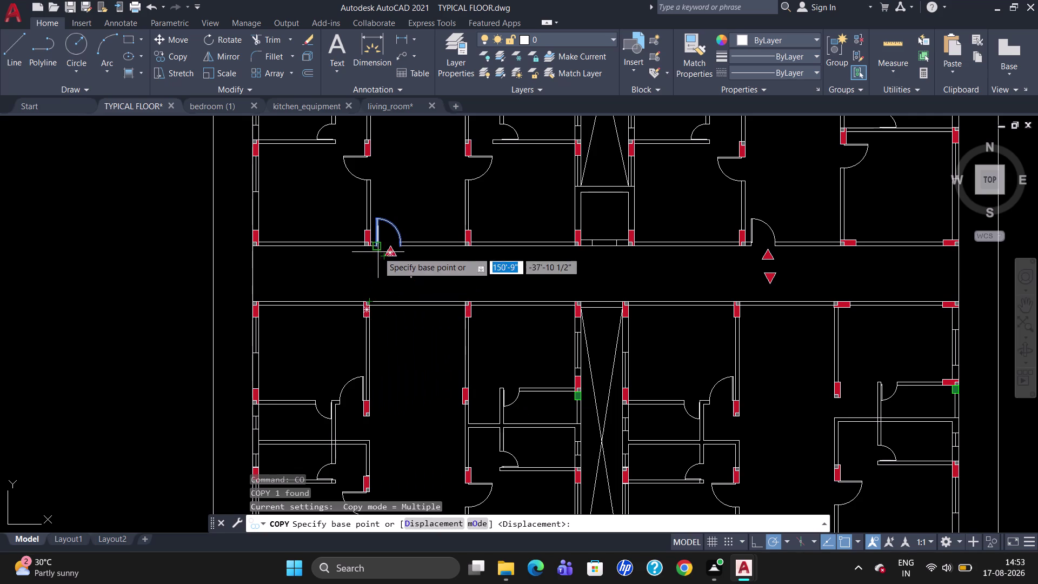
click(376, 248)
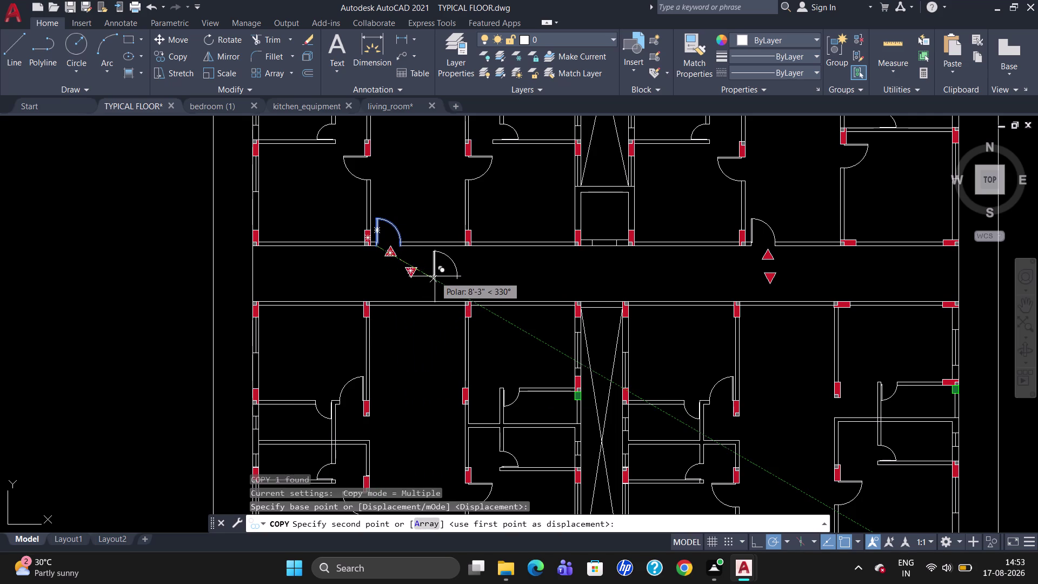
click(435, 277)
key(Escape)
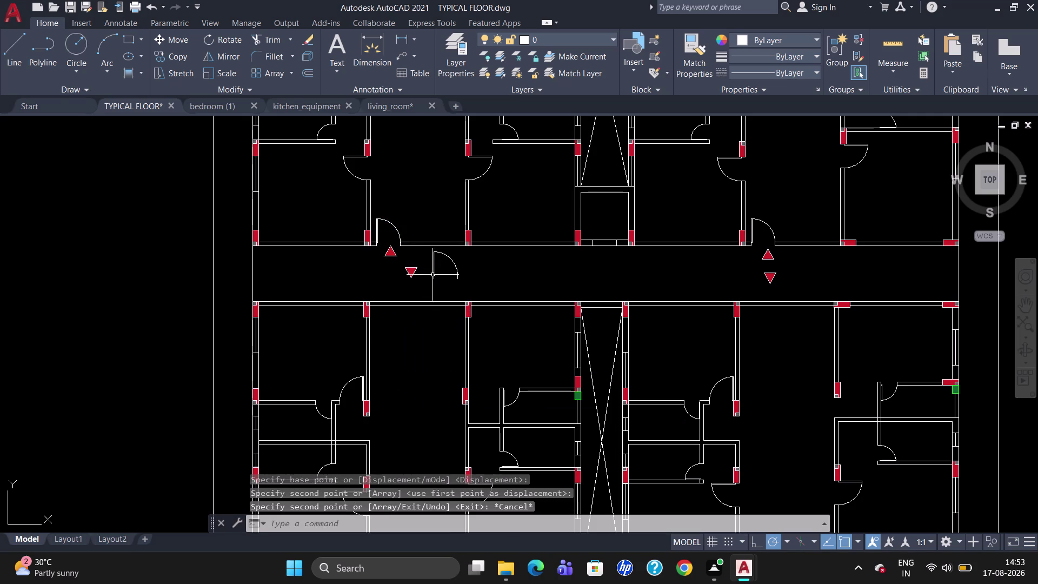
Start mirroring the copied door, cancel it, and begin rotating it instead.
click(433, 274)
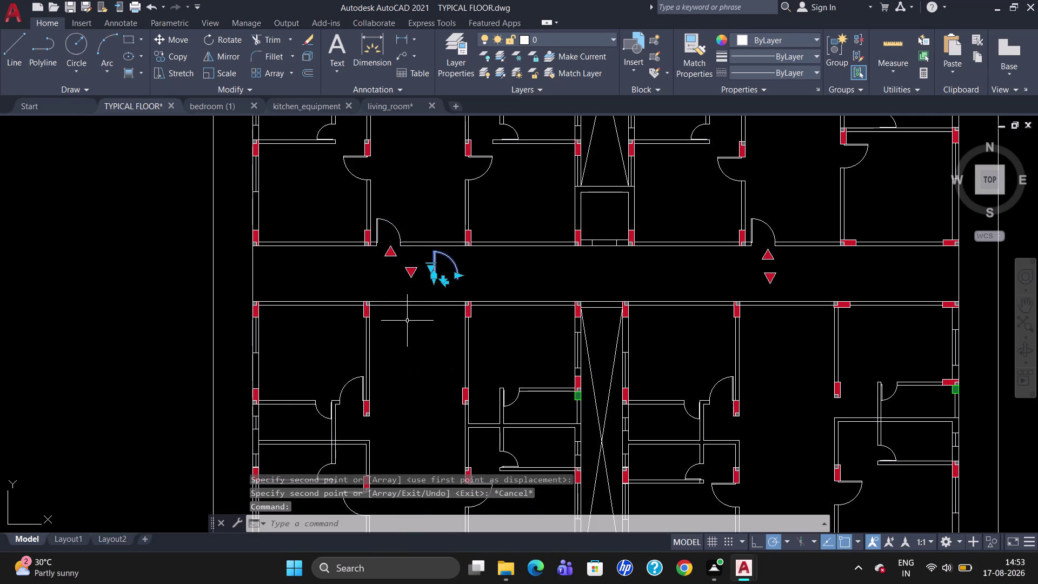
text(MI)
key(Return)
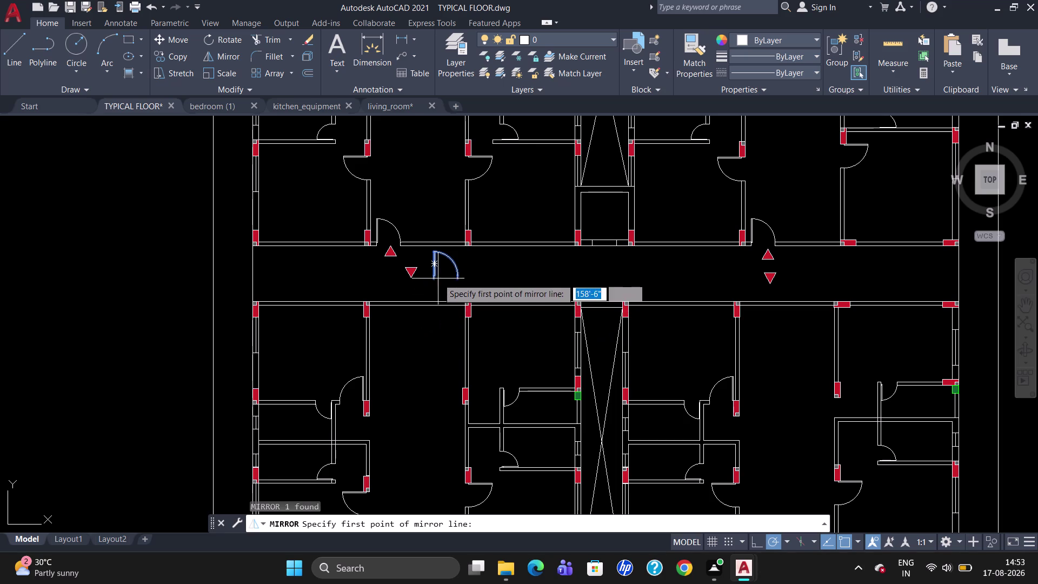
click(502, 253)
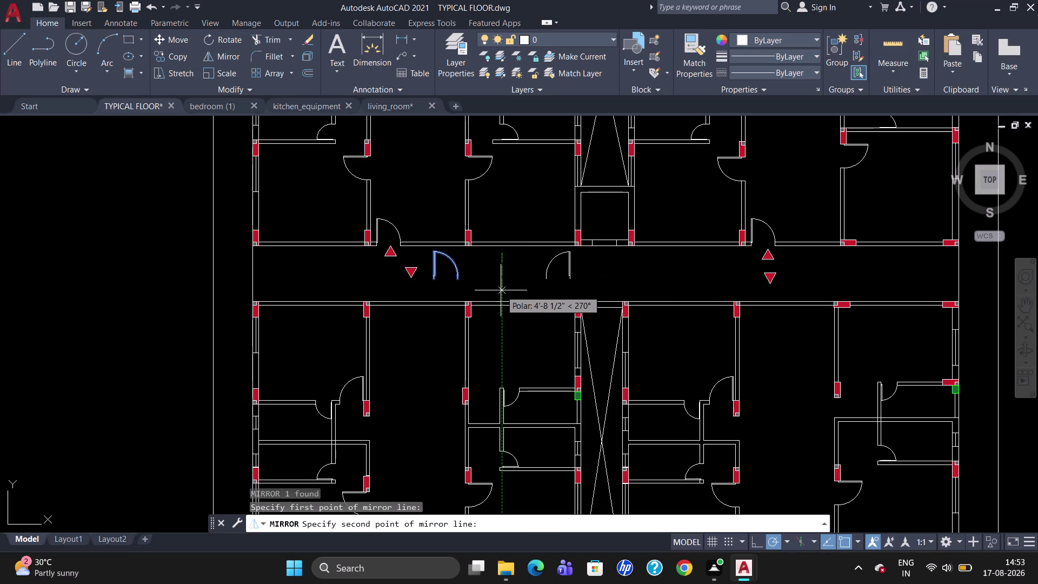
key(Escape)
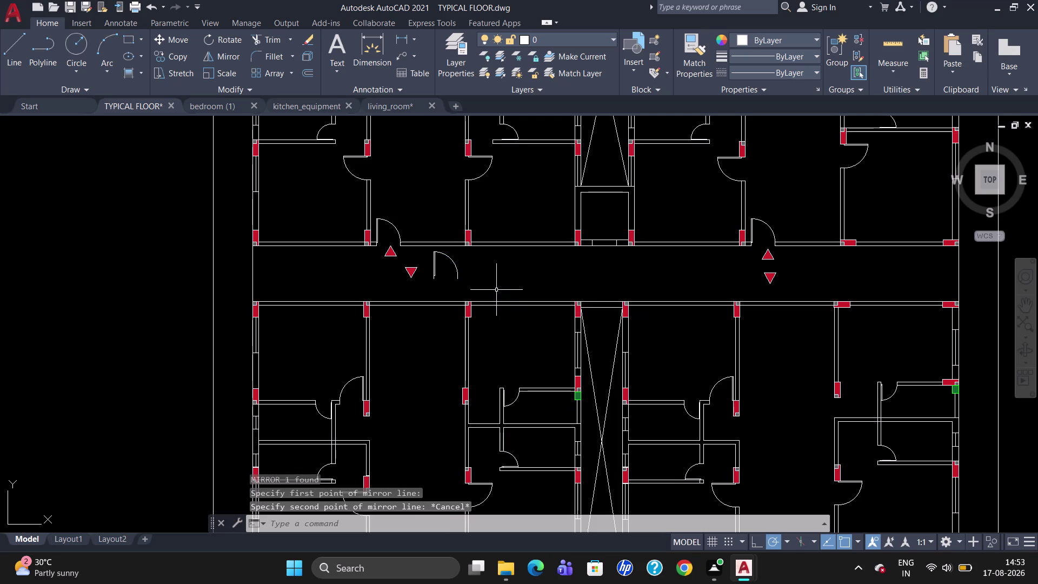
click(436, 271)
text(R)
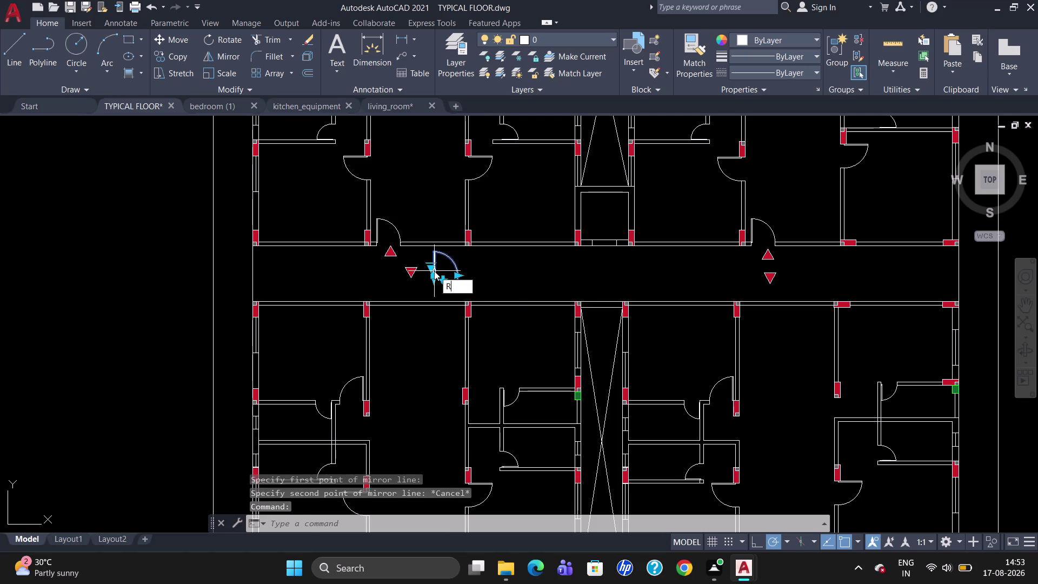
text(O)
key(Return)
Rotate the copied door 180 degrees, then mirror it about a vertical axis, erasing the original.
click(435, 253)
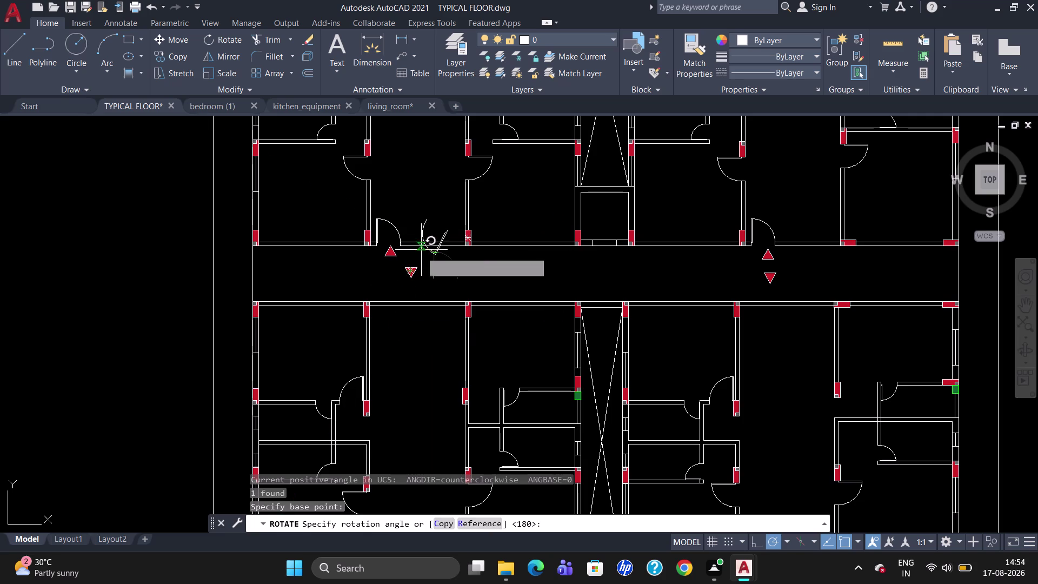
click(421, 253)
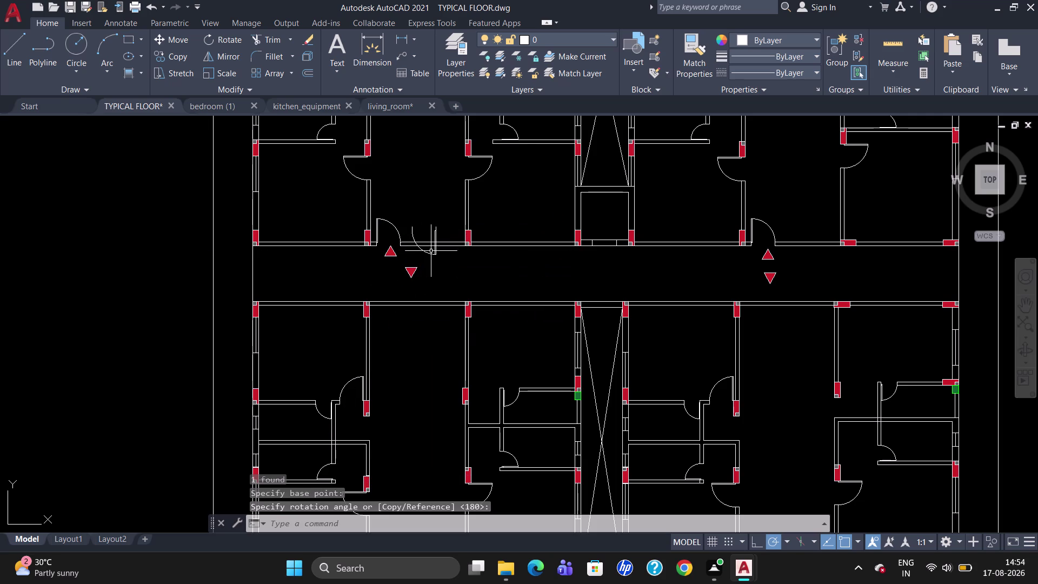
click(433, 254)
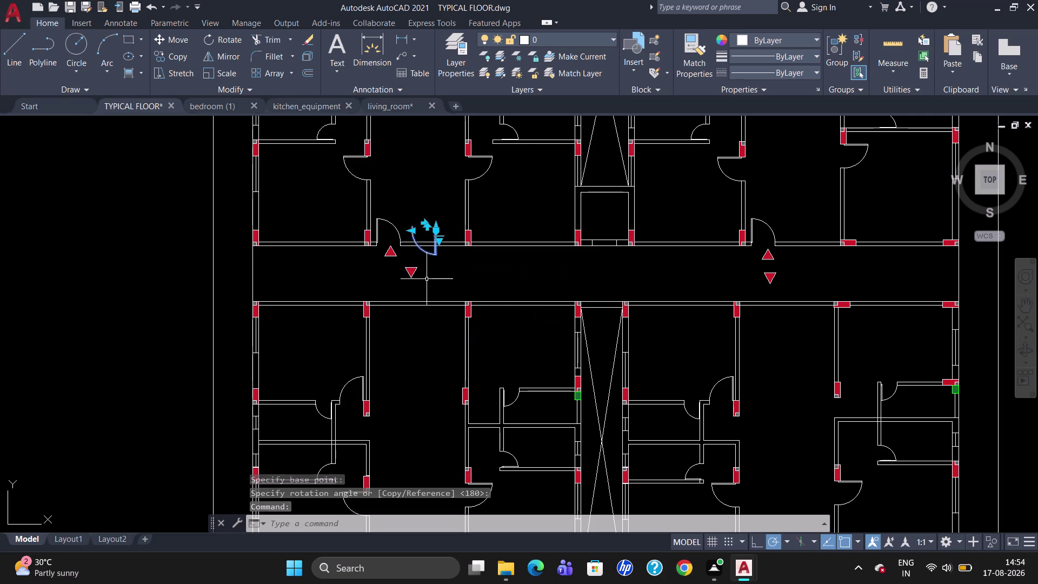
text(MI)
key(Return)
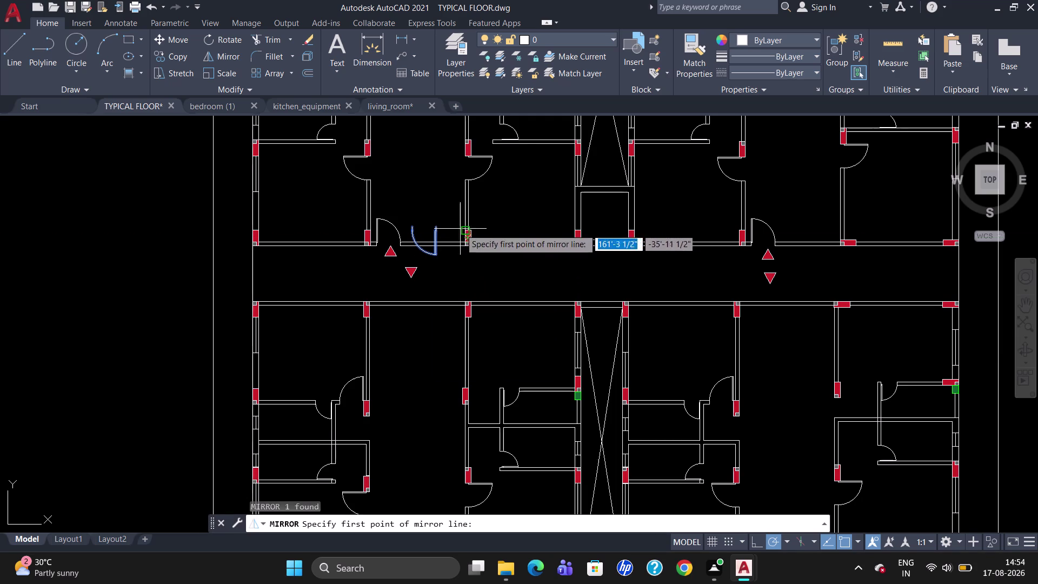
drag(461, 217, 465, 259)
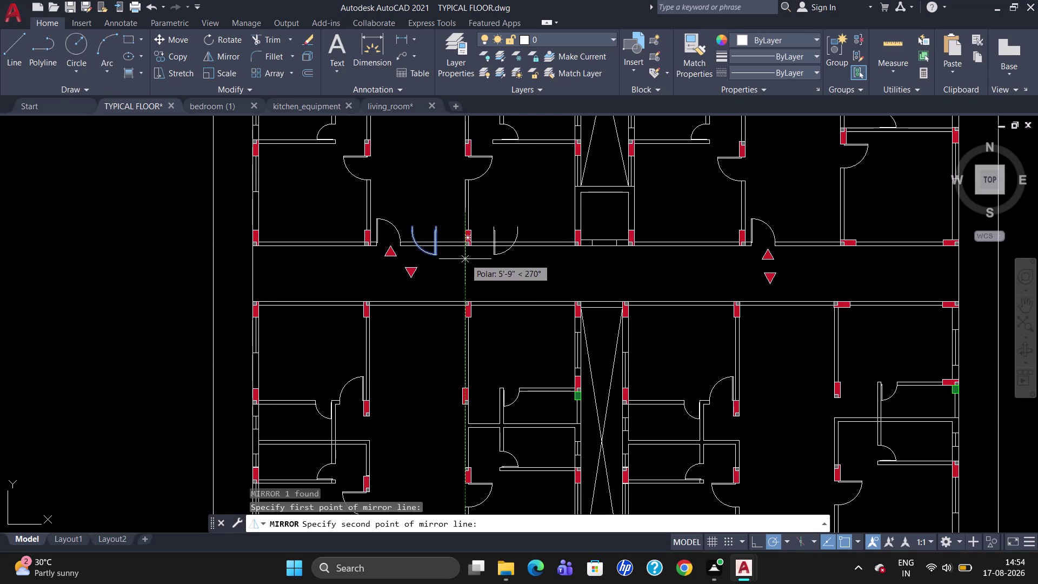
drag(465, 259, 467, 265)
click(467, 266)
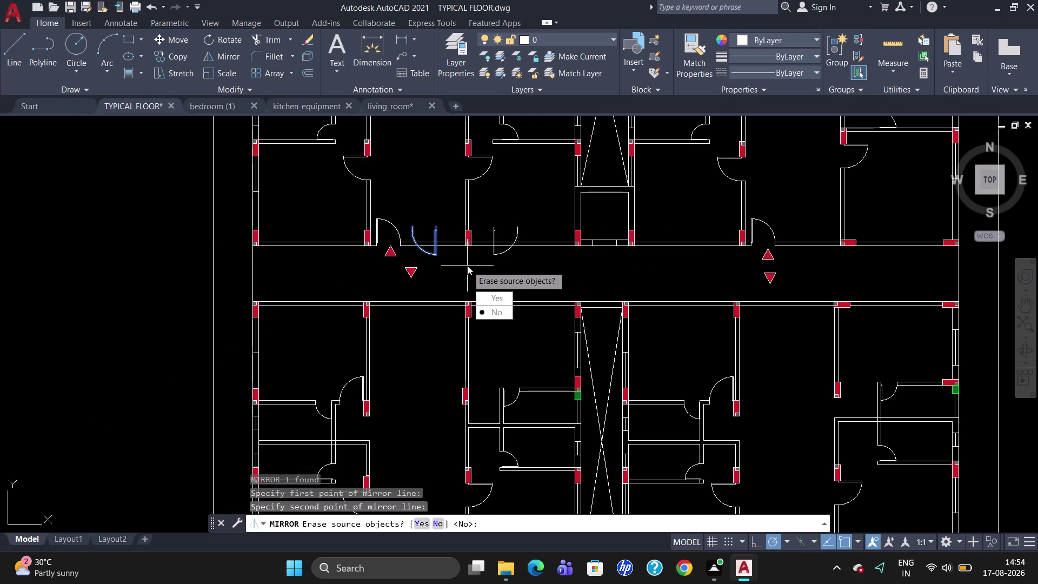
drag(485, 293, 467, 265)
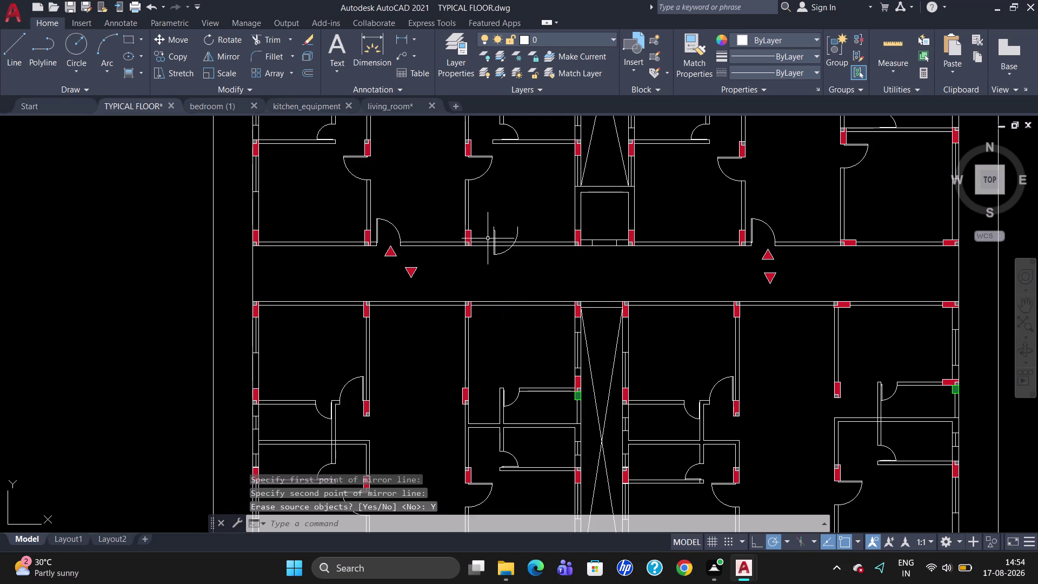
Copy the mirrored door from its hinge to the lower corridor wall opening.
click(495, 239)
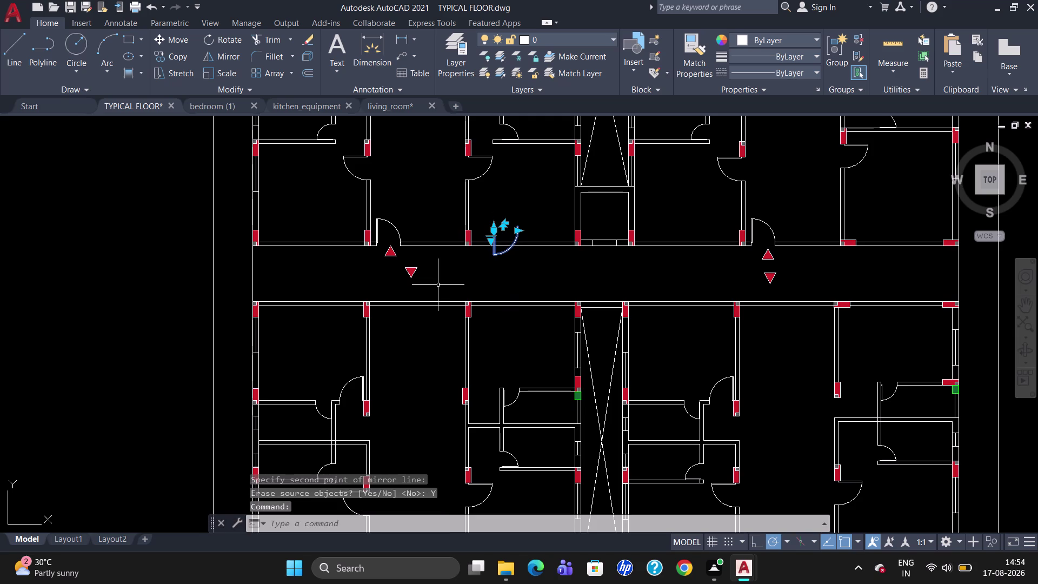
text(CO)
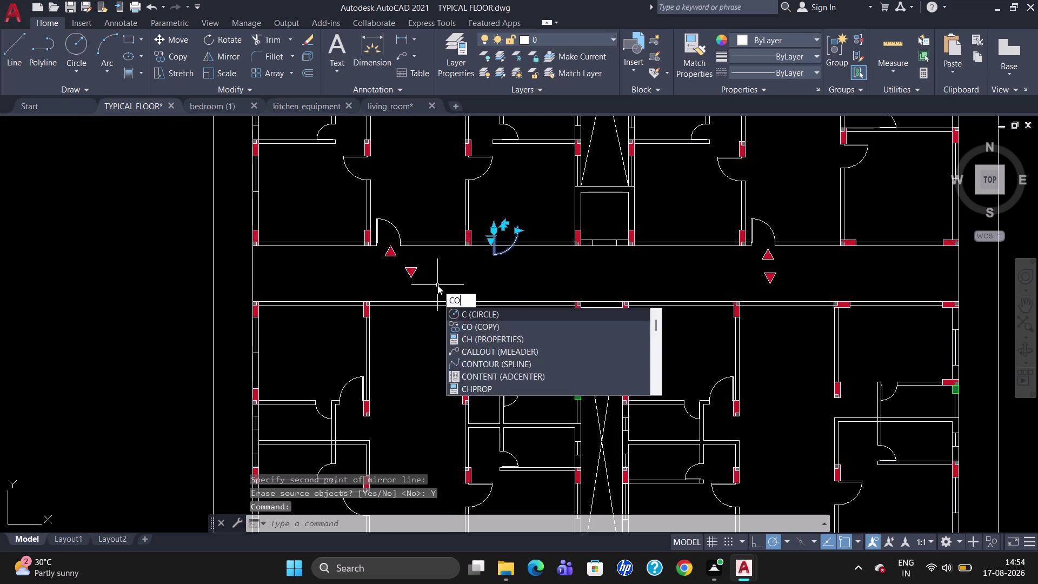
key(Return)
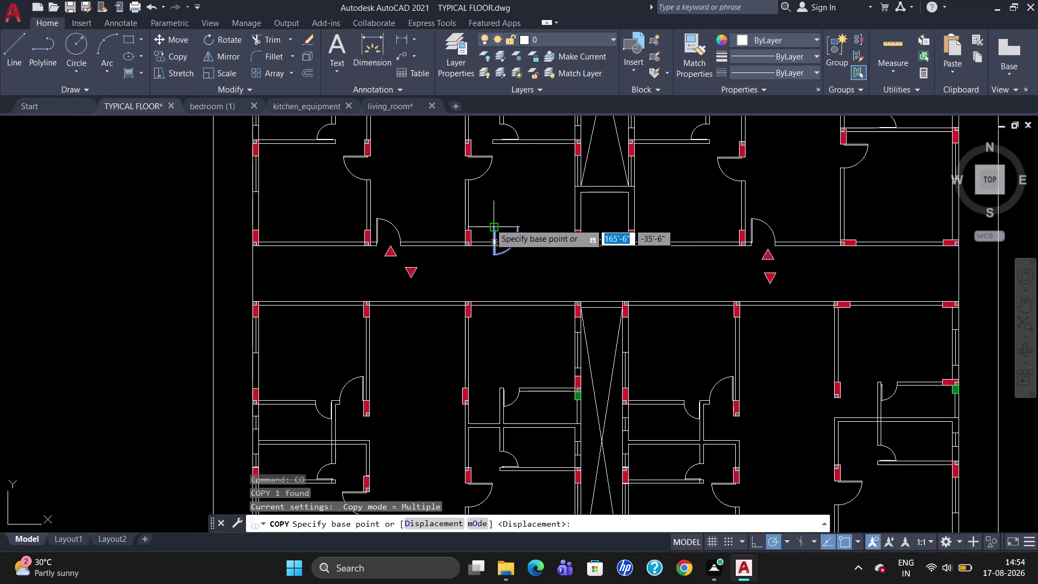
click(489, 223)
scroll(up, 3)
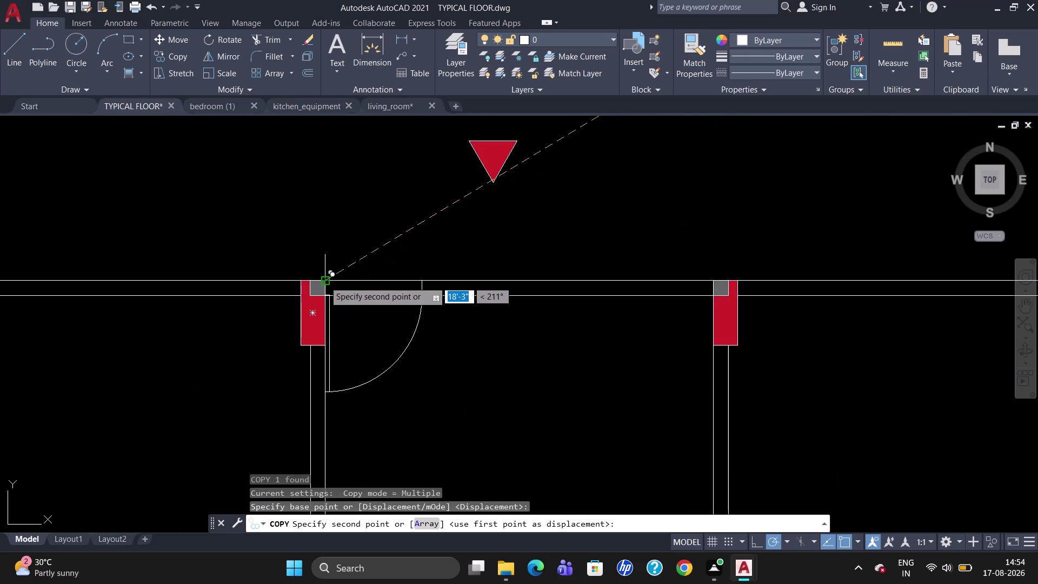
click(324, 282)
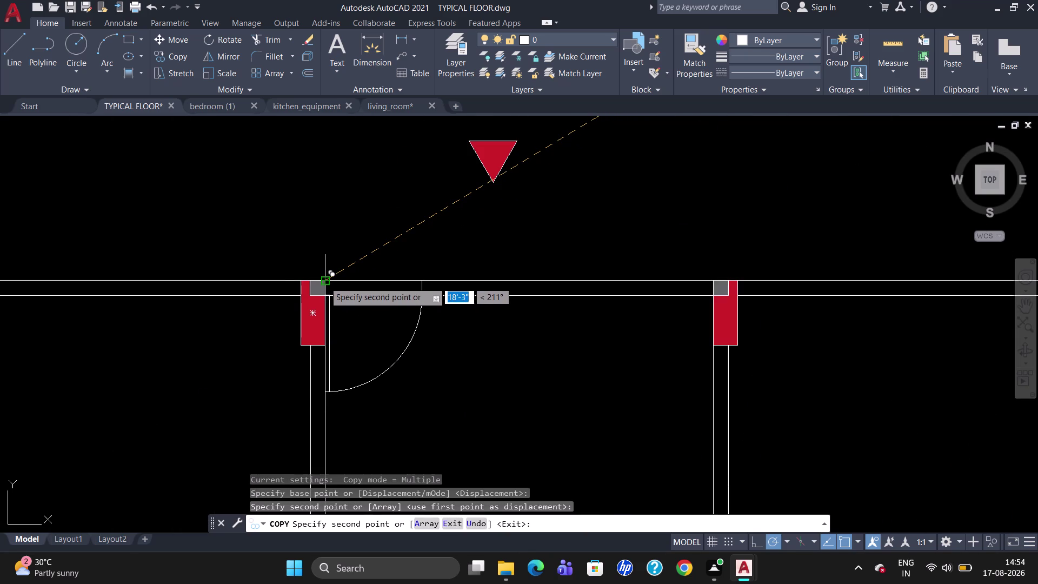
key(Escape)
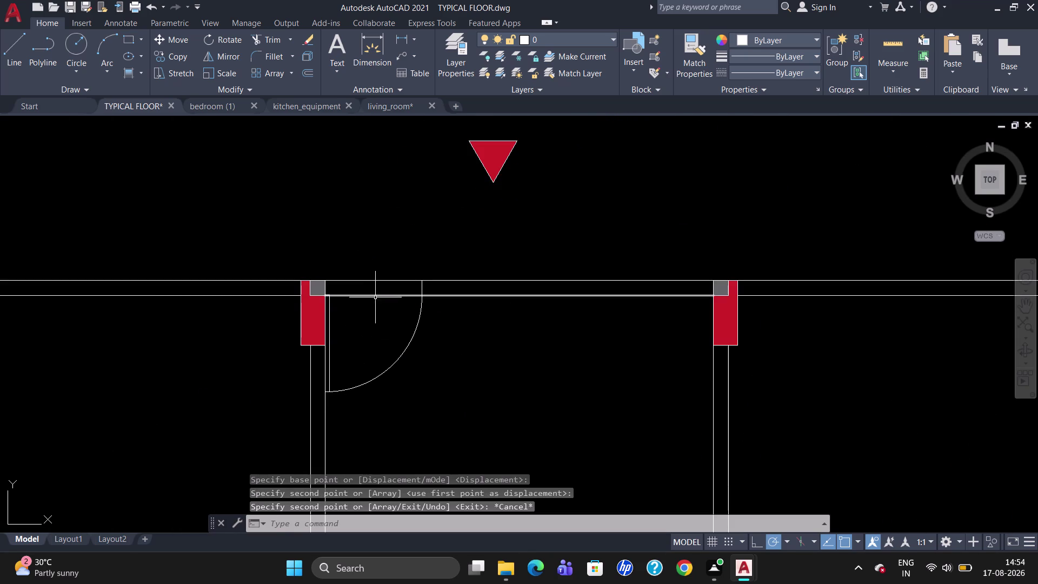
scroll(down, 3)
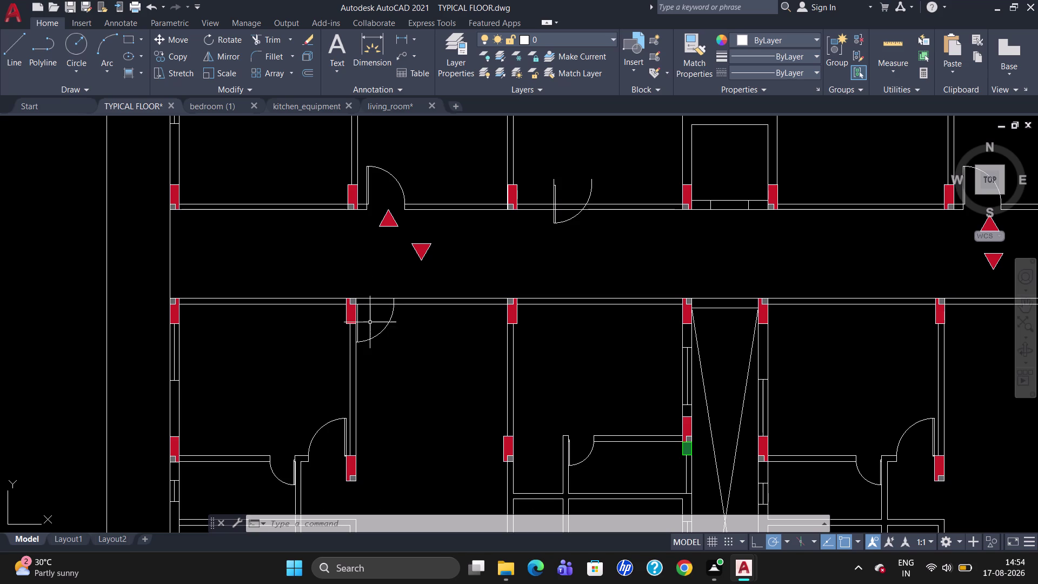
Trim the wall line at the lower door opening.
text(TR)
key(Return)
key(Return)
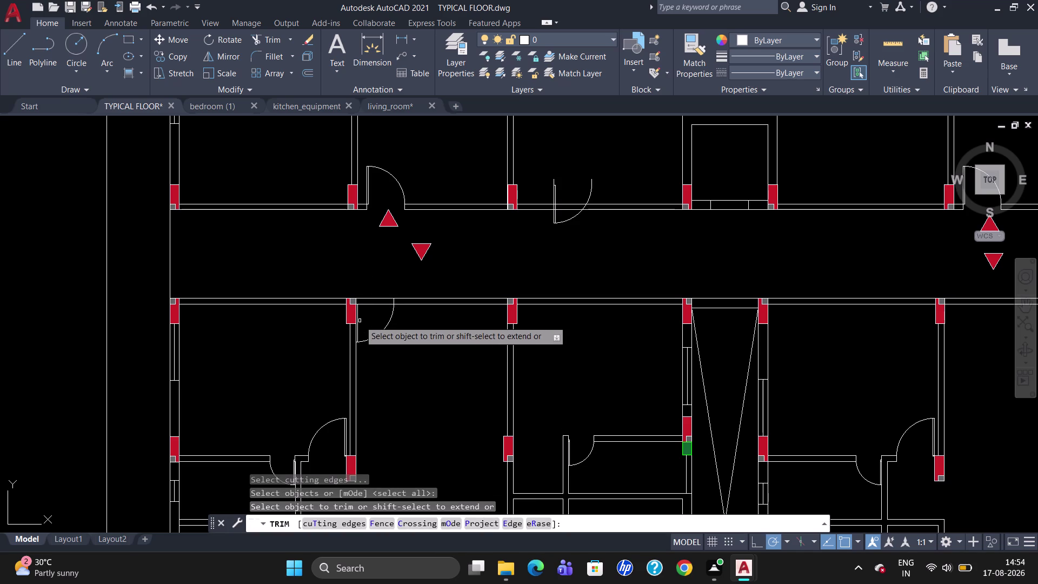
click(371, 305)
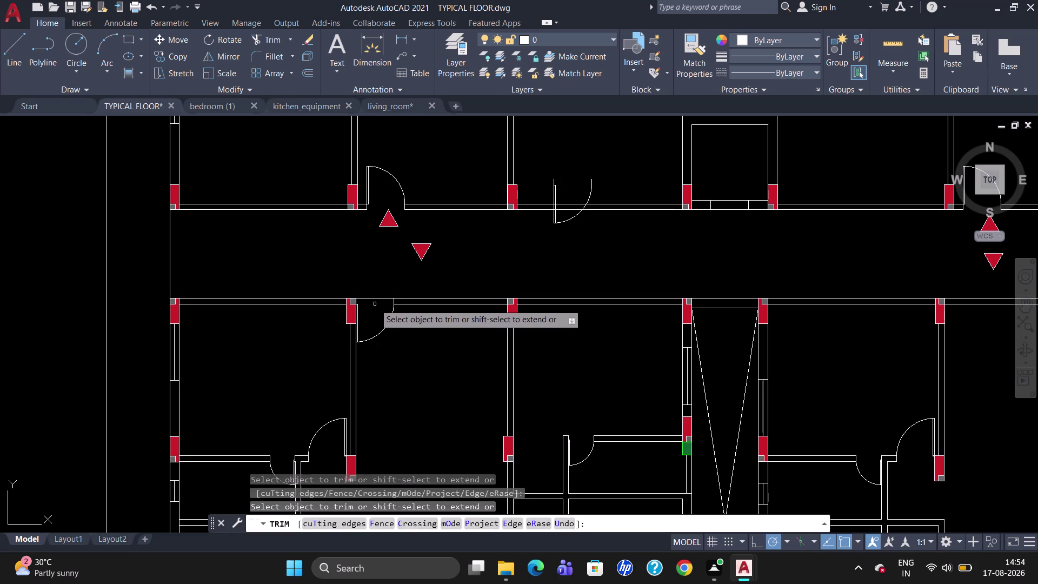
key(Escape)
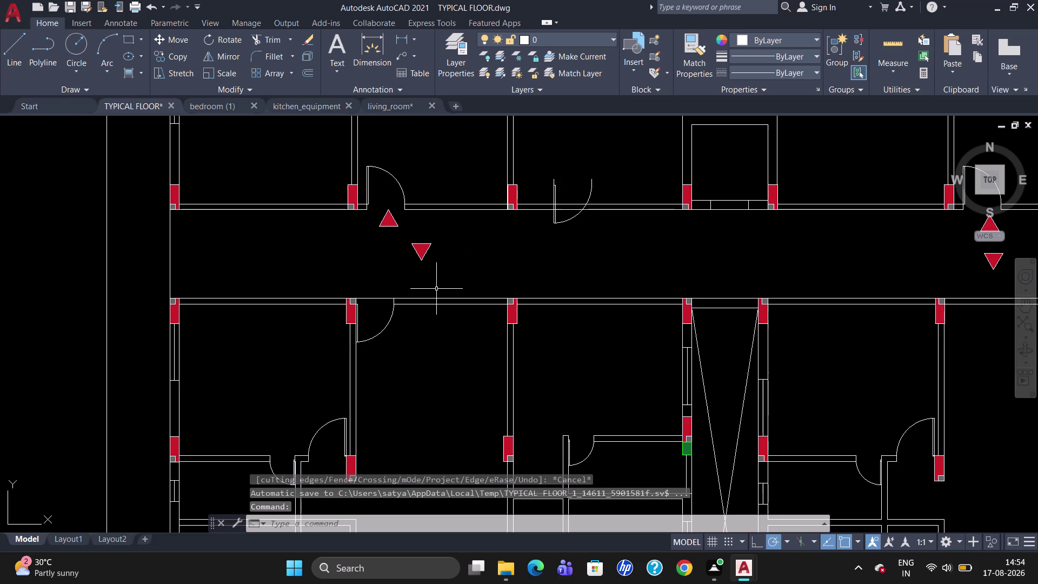
Move the downward red triangle onto the lower corridor wall.
key(m)
key(Return)
click(425, 250)
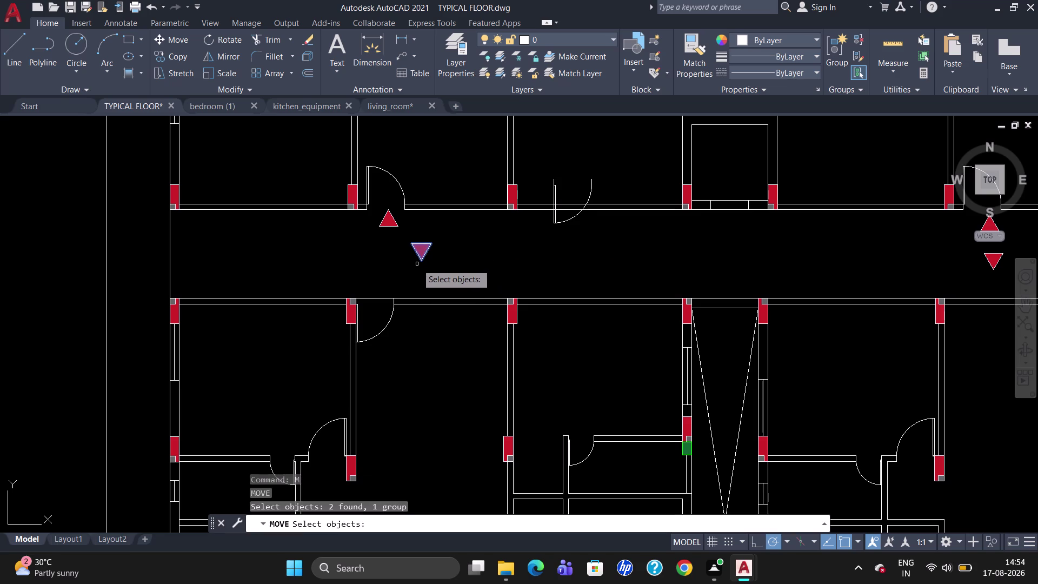
key(Return)
click(419, 260)
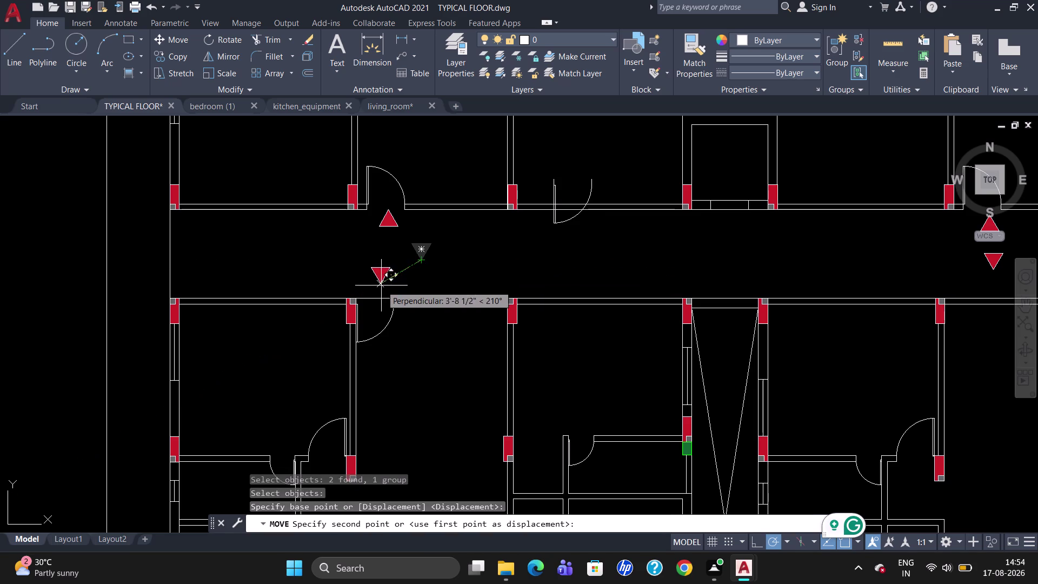
click(377, 293)
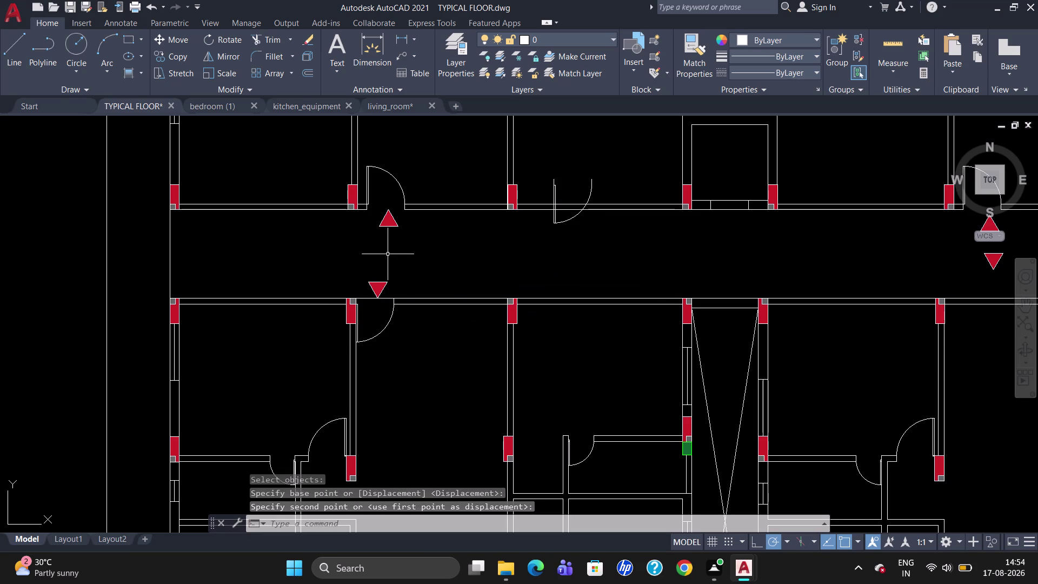
Draw a stray line beside the upper door and delete it.
key(l)
key(Return)
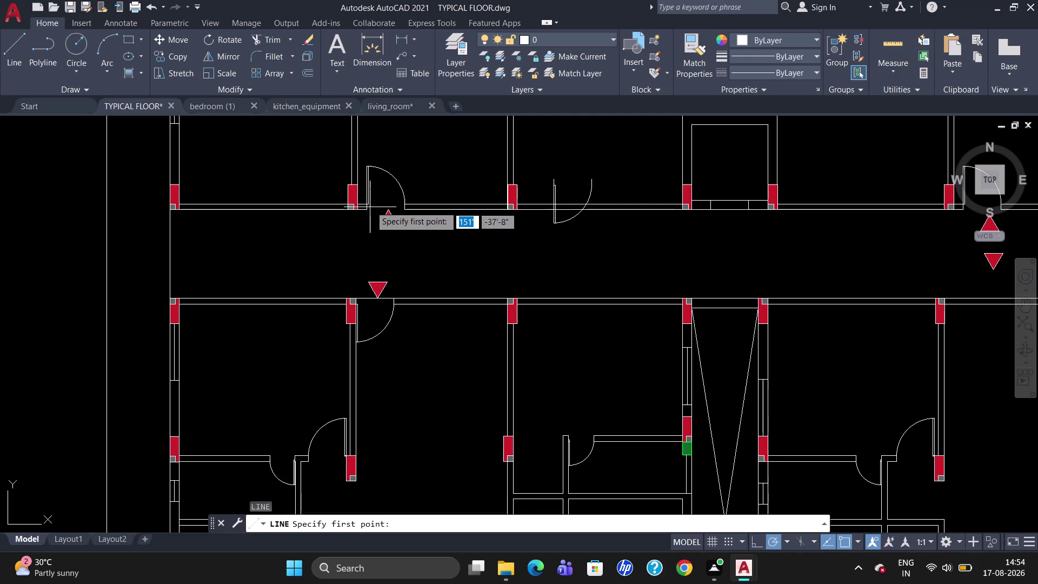
click(370, 213)
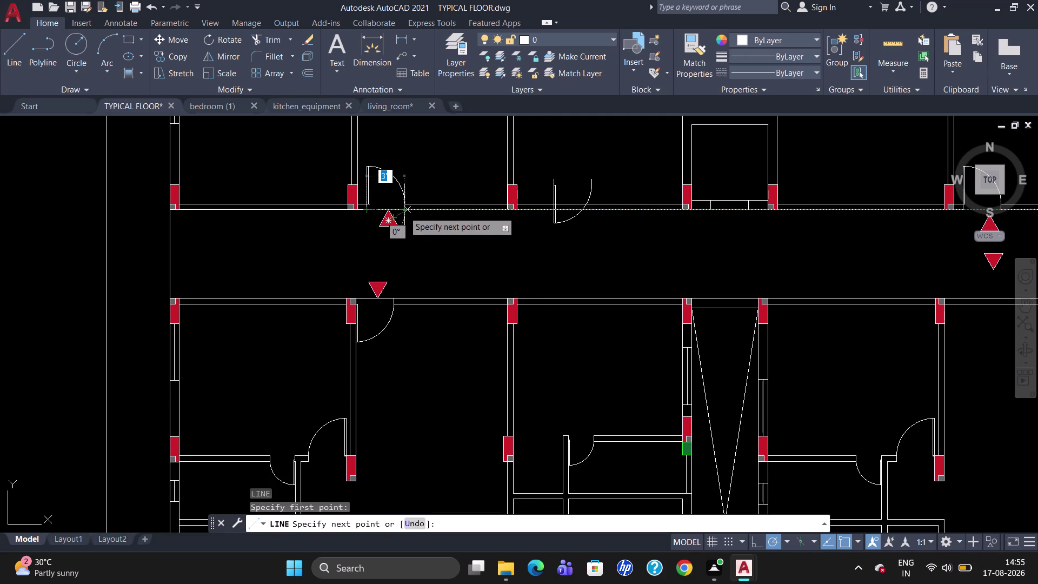
click(403, 214)
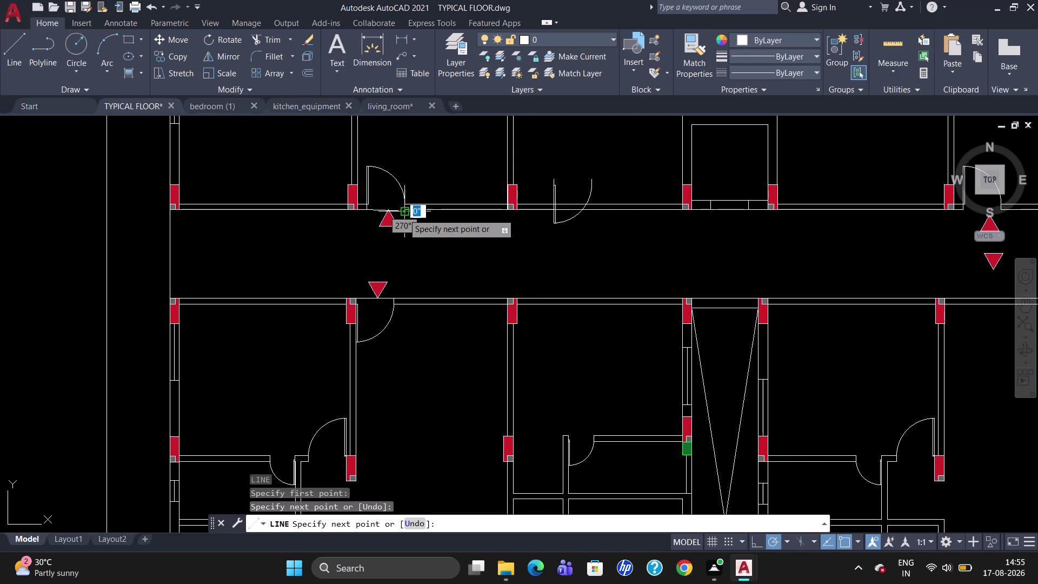
key(Escape)
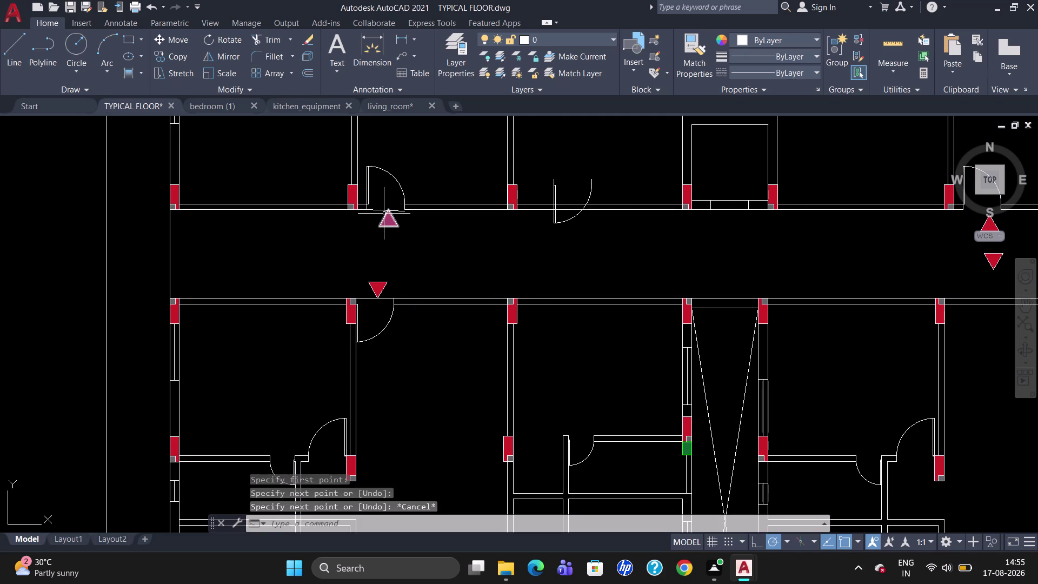
click(383, 210)
key(Delete)
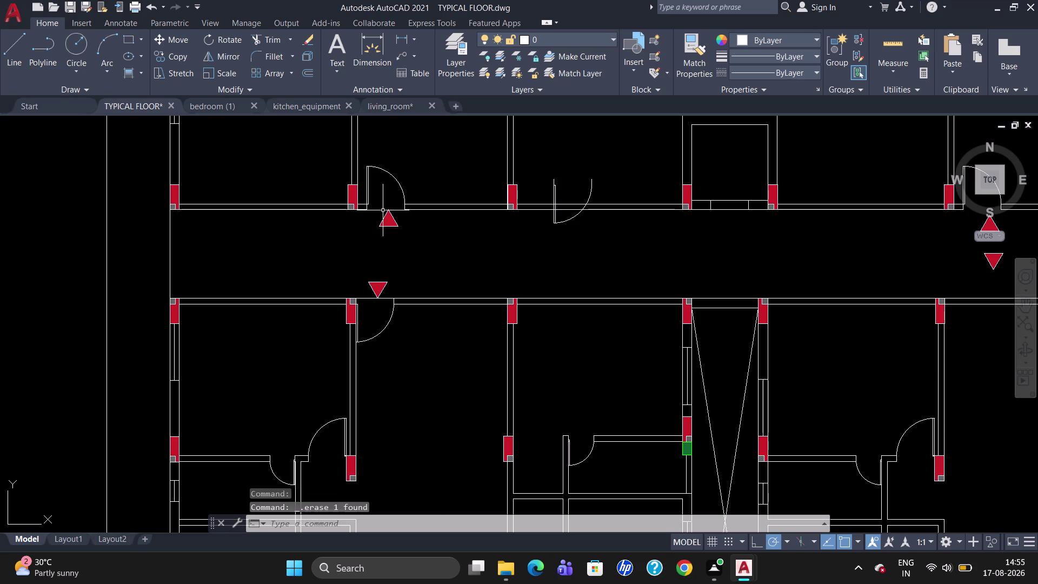
Nudge the upward red triangle slightly lower.
click(389, 219)
key(m)
key(Return)
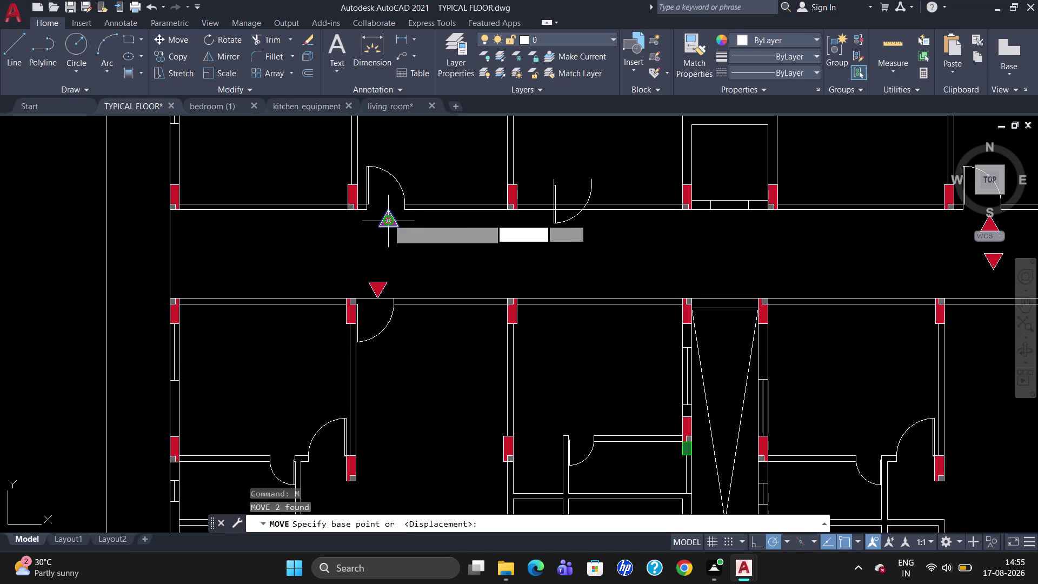
click(391, 208)
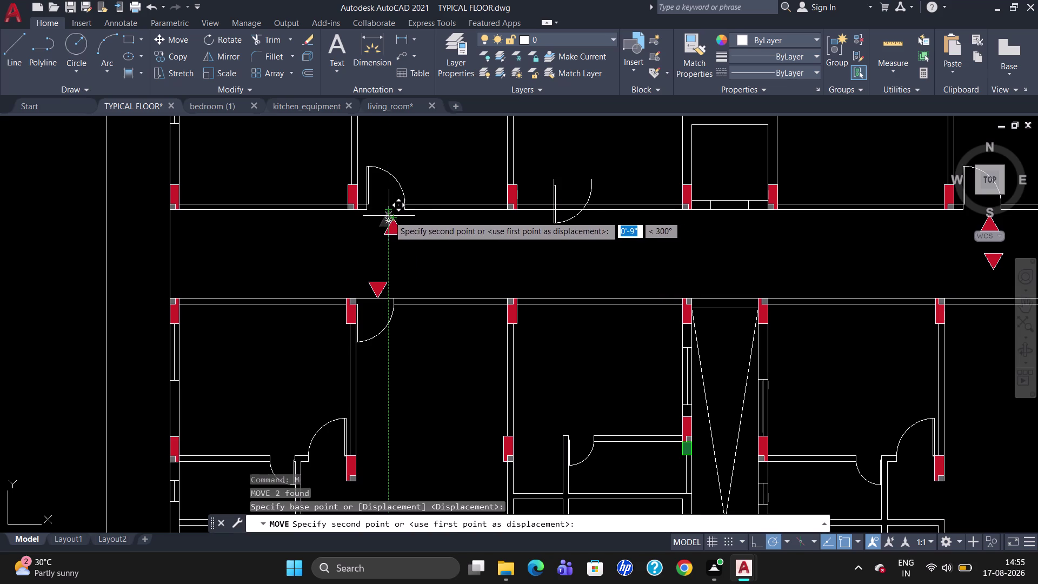
click(387, 217)
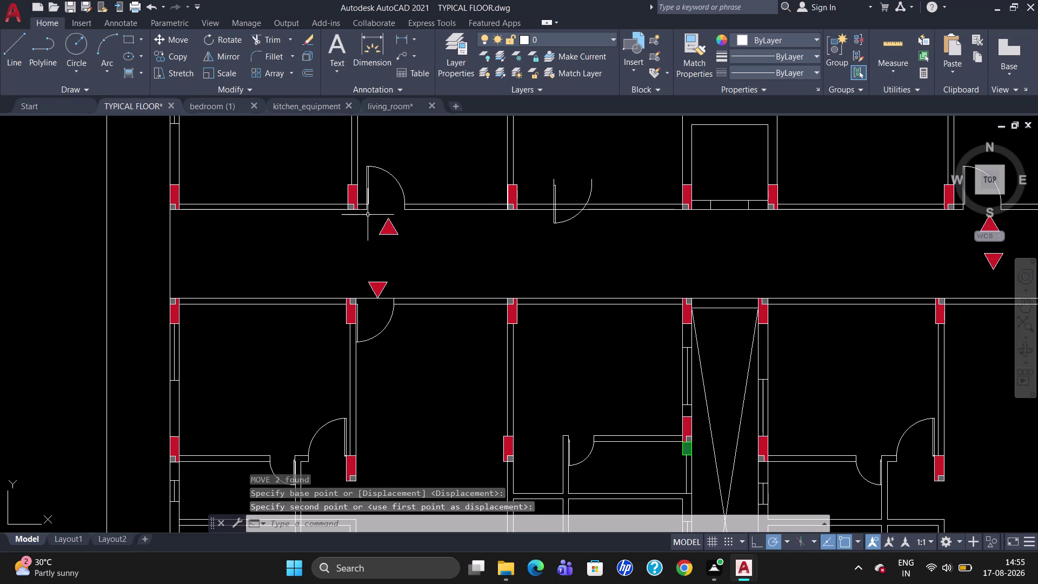
Draw a temporary reference line at the door jamb, then cancel.
key(l)
key(Return)
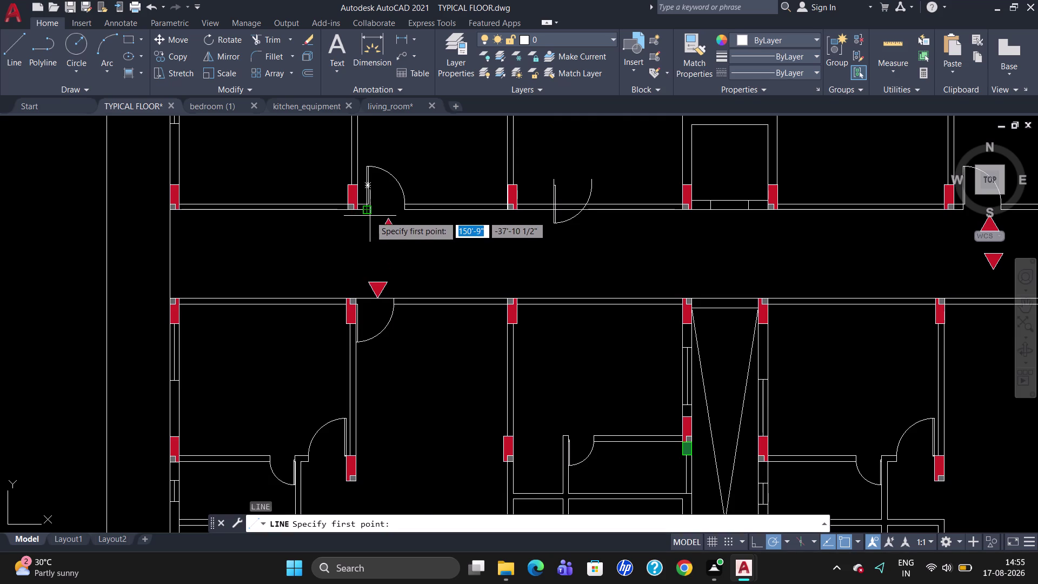
click(370, 216)
click(404, 211)
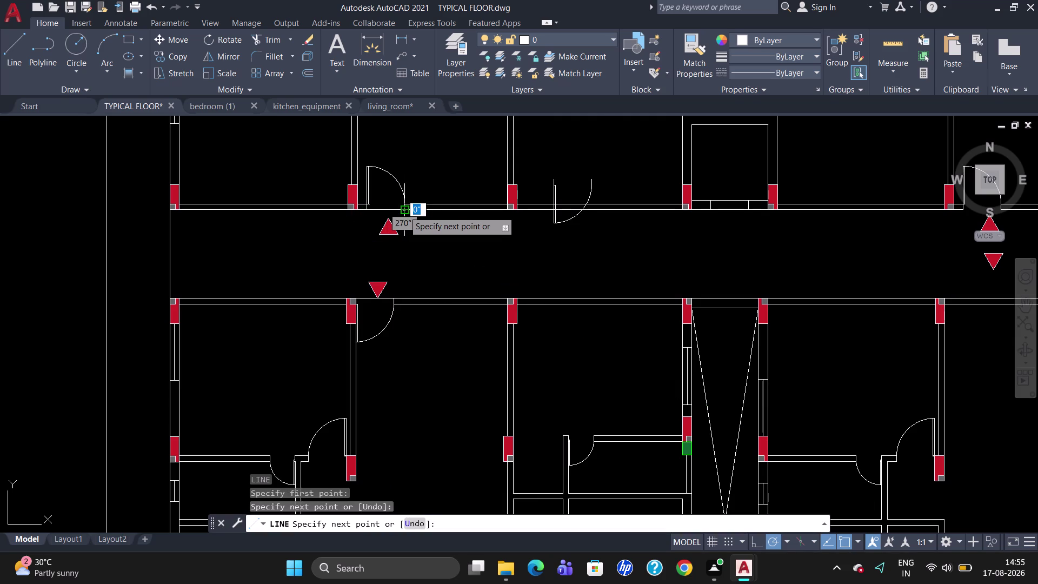
key(Escape)
Move the upward triangle back up against the corridor wall.
click(386, 229)
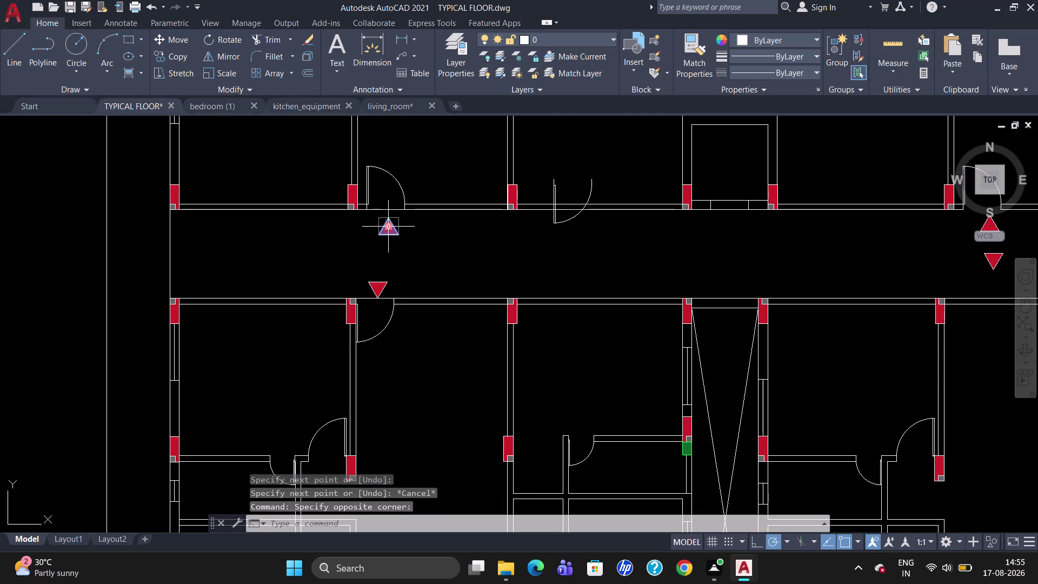
key(m)
key(Return)
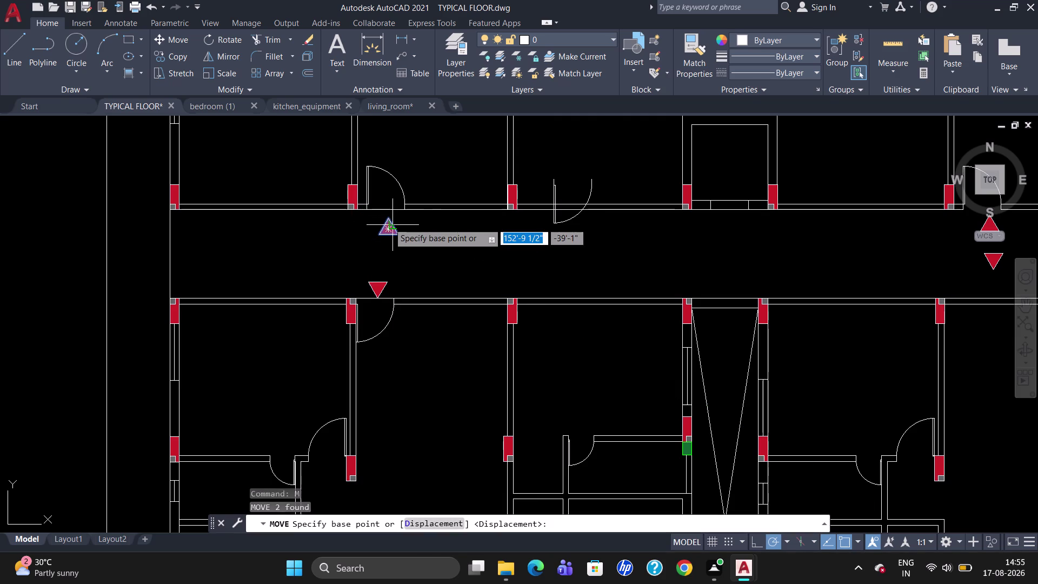
click(388, 217)
click(387, 212)
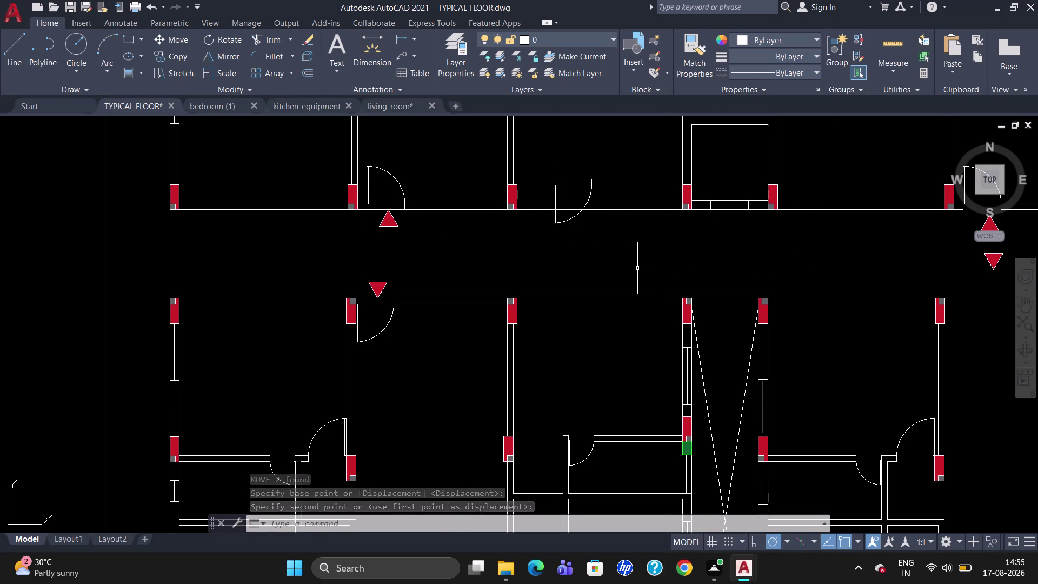
scroll(down, 3)
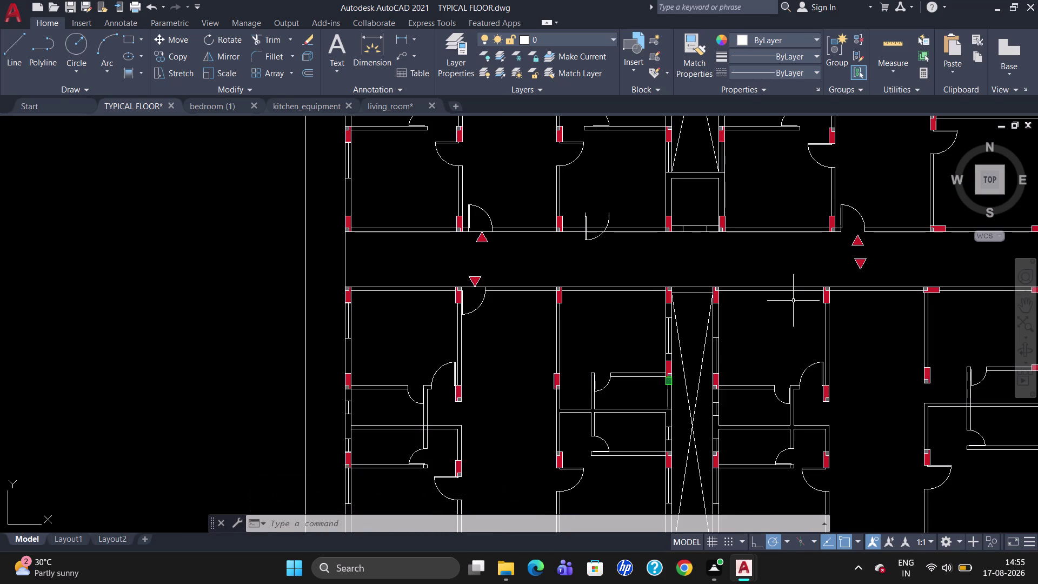
Move the small corridor door swing to the right wall jamb.
key(asterisk)
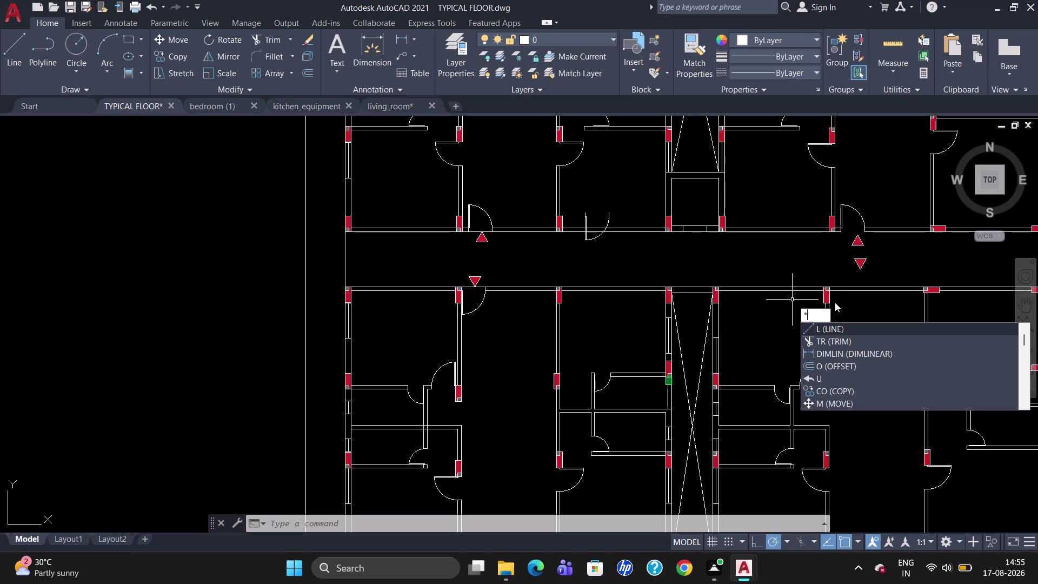
key(BackSpace)
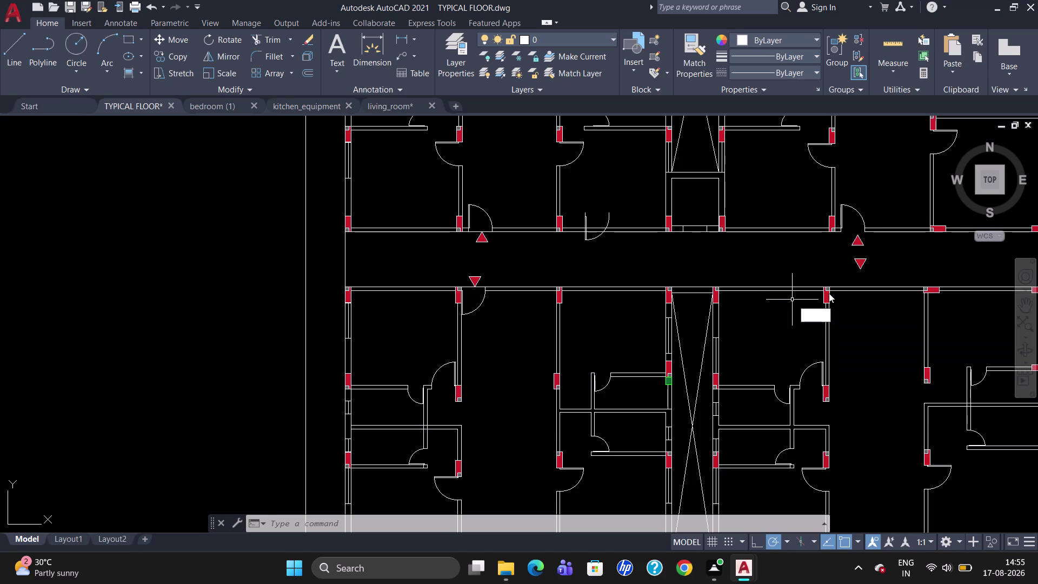
key(Escape)
key(m)
key(Return)
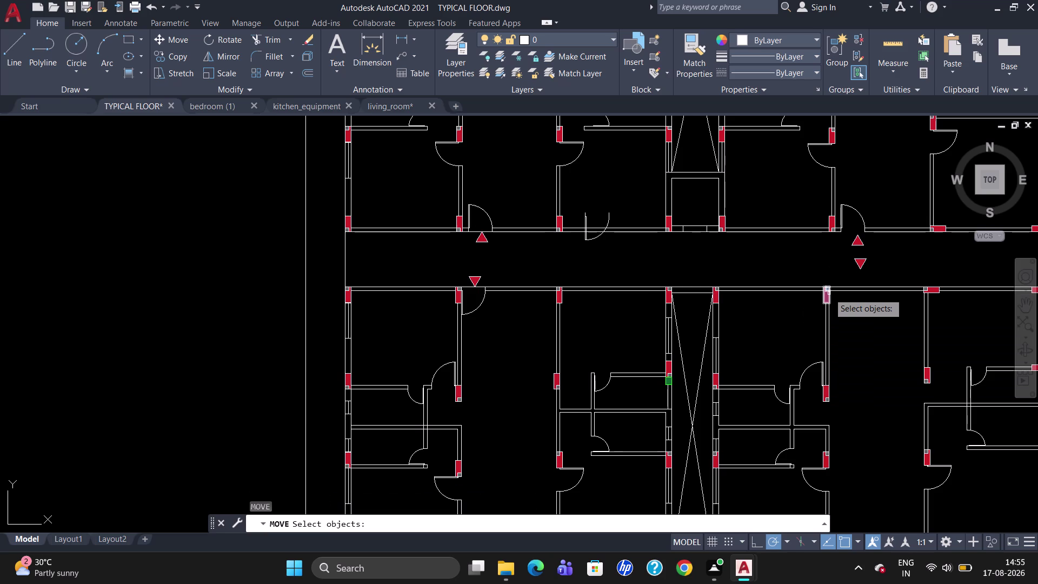
click(585, 219)
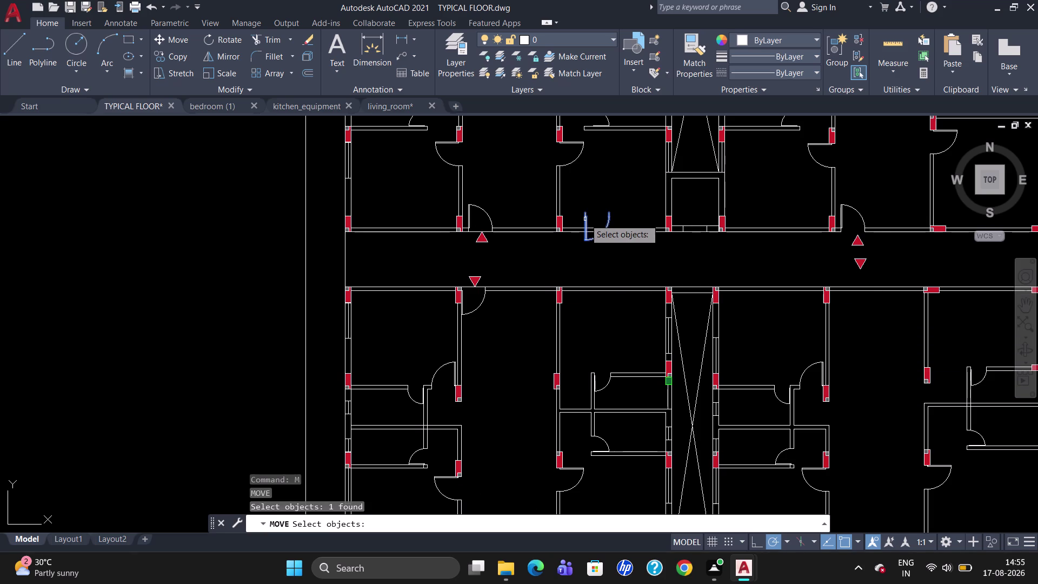
key(Return)
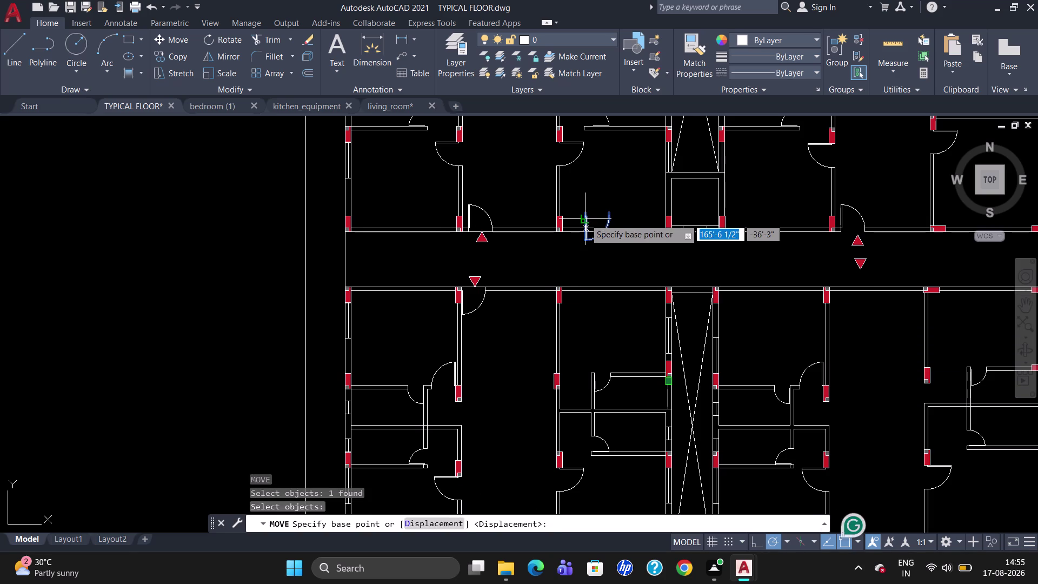
click(582, 209)
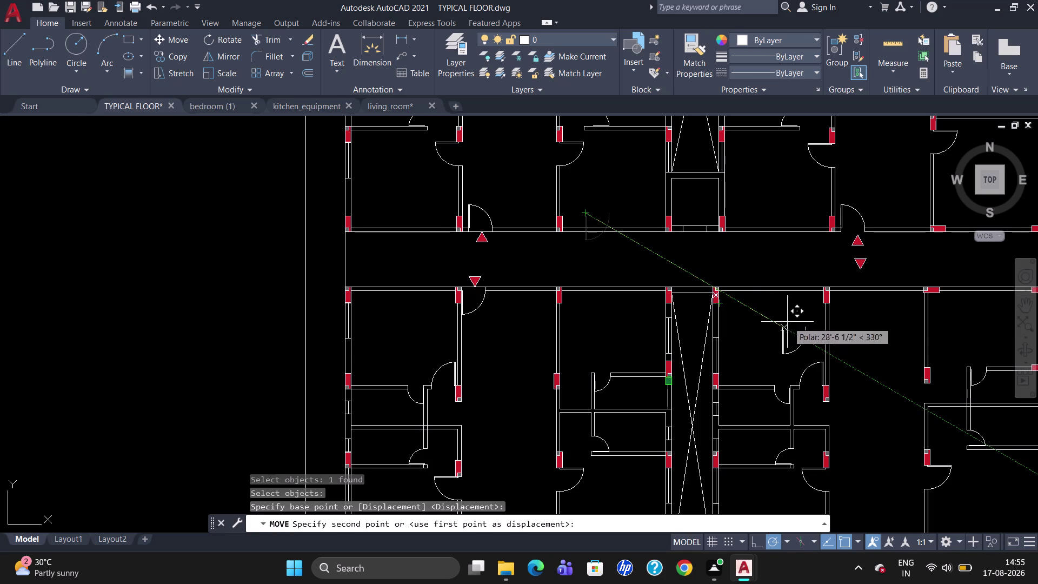
scroll(up, 3)
scroll(up, 3)
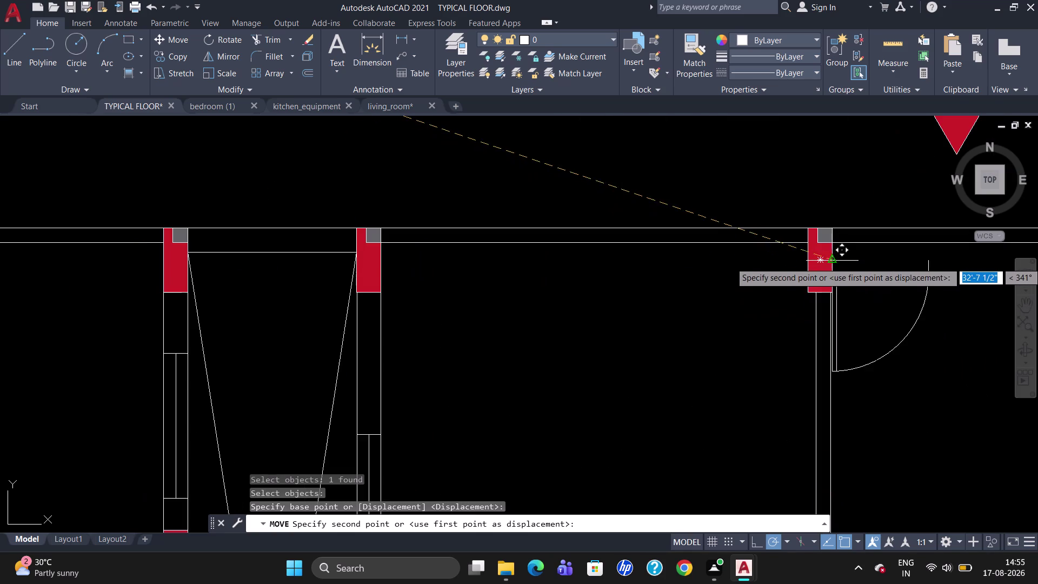
click(834, 229)
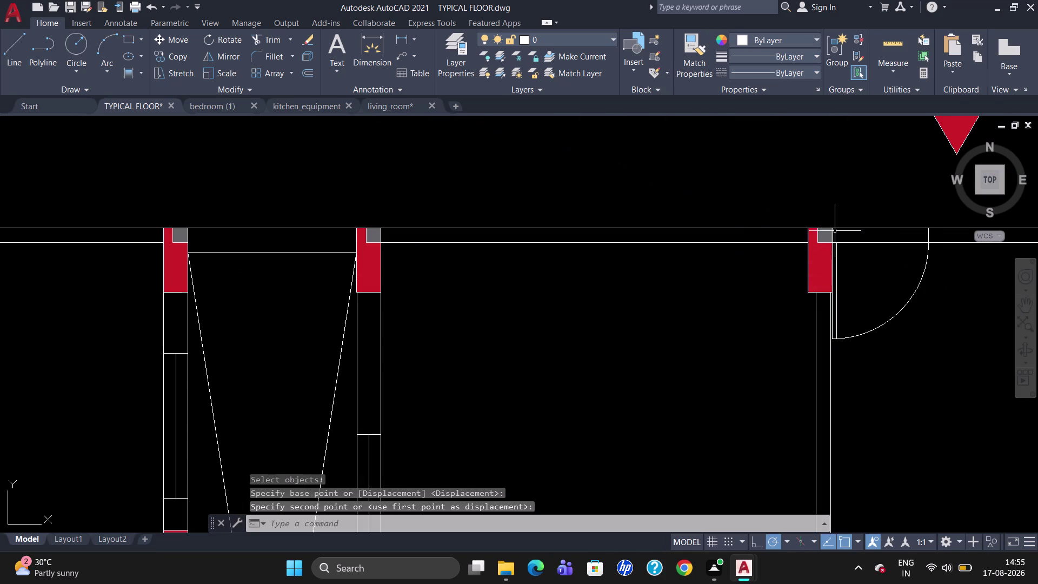
Start trimming an edge near the right wall, then cancel the trim.
text(TR)
key(Return)
key(Return)
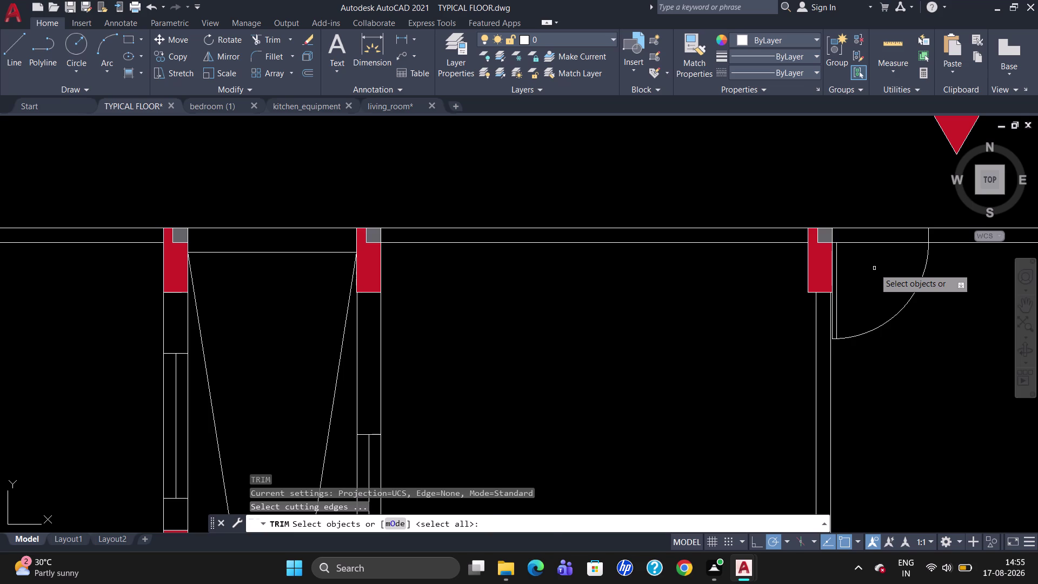
click(877, 244)
key(Escape)
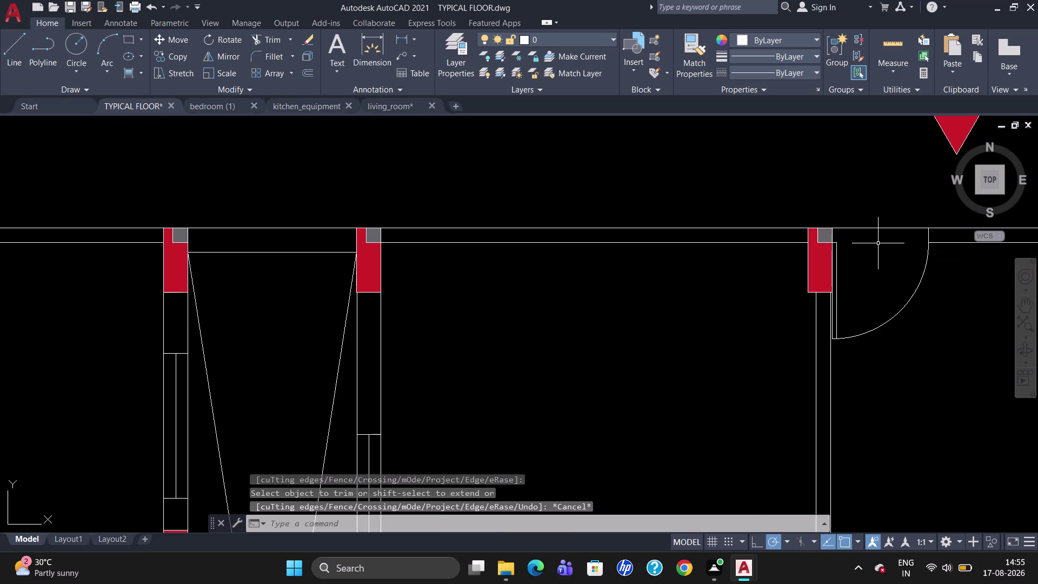
scroll(down, 3)
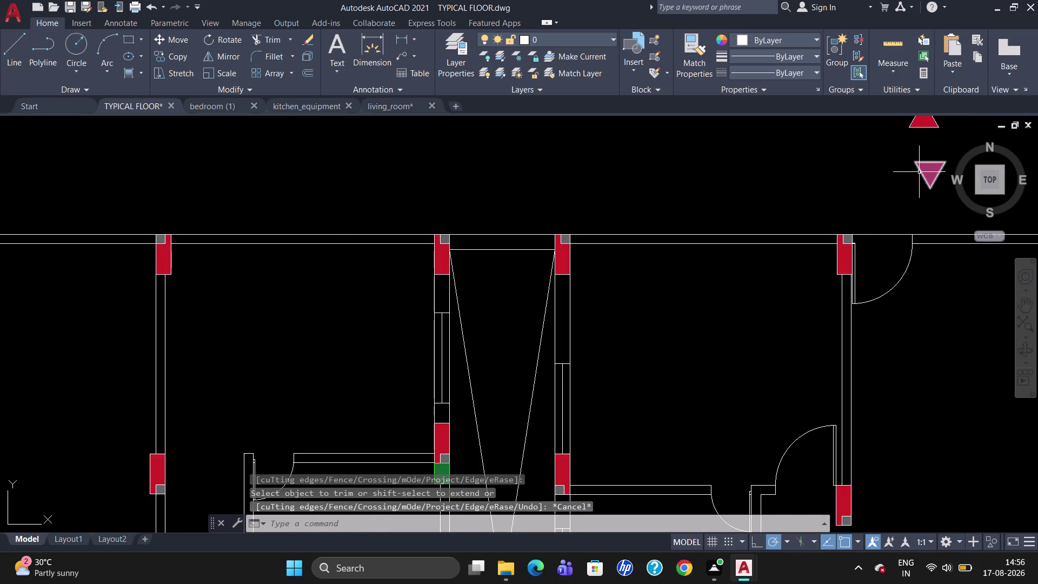
scroll(up, 3)
Begin moving the downward triangle near the top, then cancel the move.
click(925, 169)
key(m)
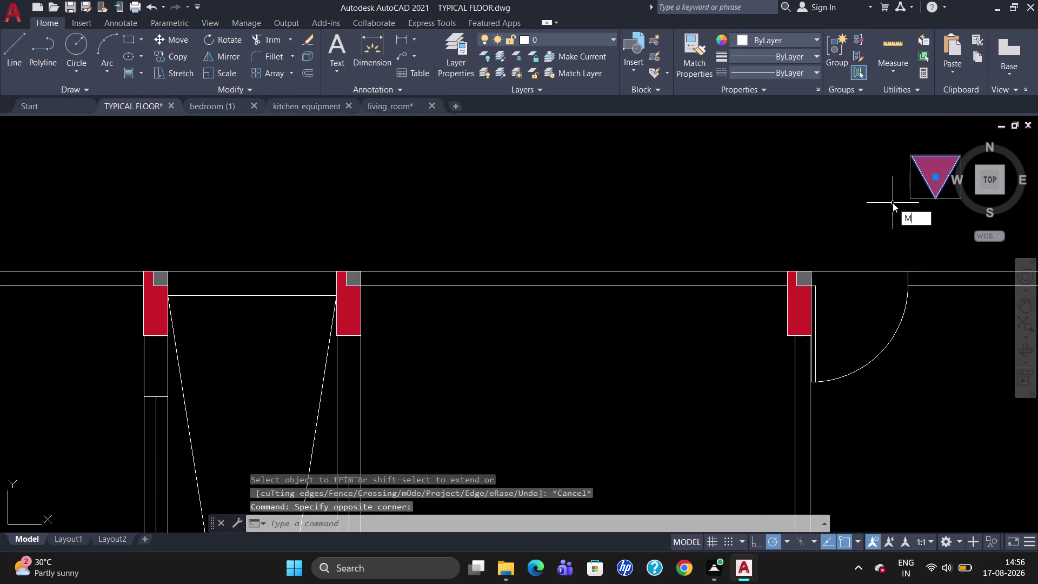
key(Return)
click(912, 157)
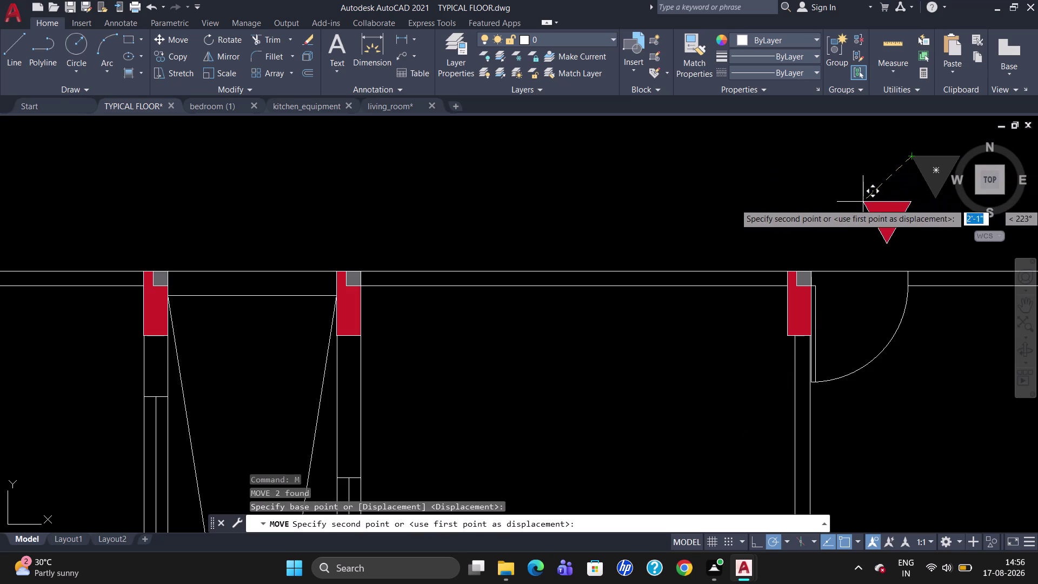
click(828, 226)
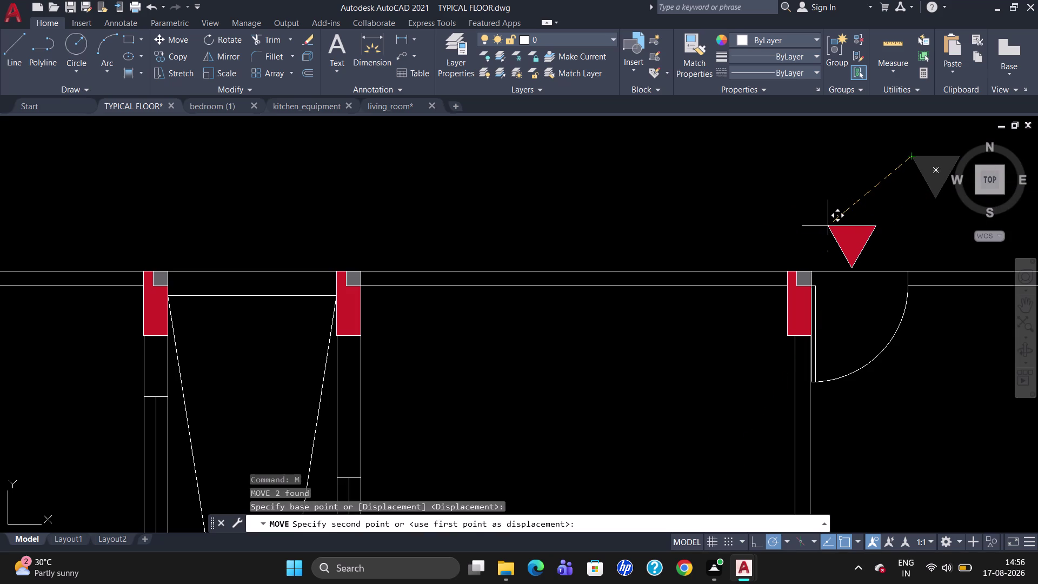
key(Escape)
scroll(down, 3)
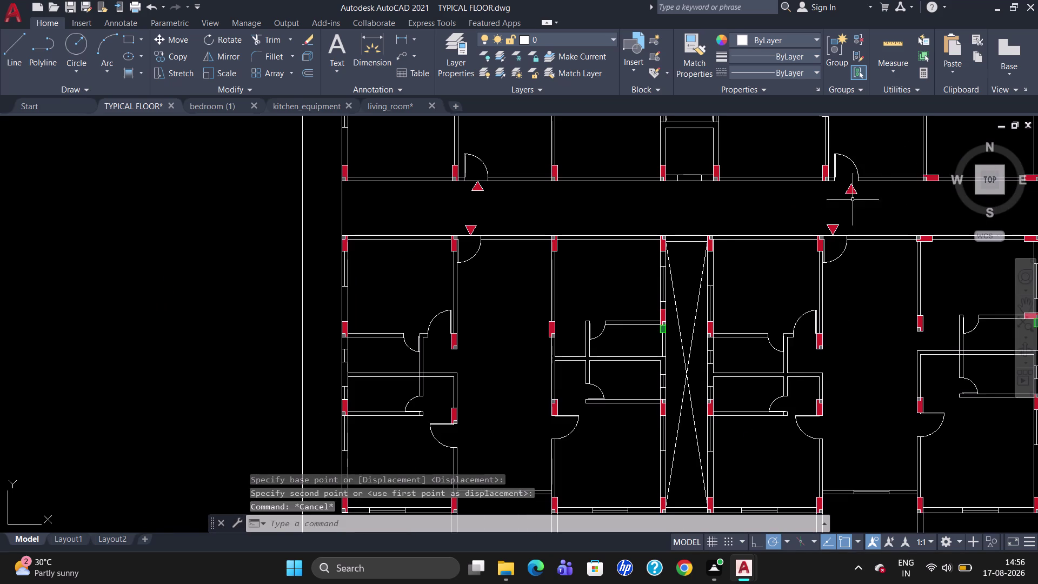
Draw a temporary line from the triangle marker, then cancel it.
key(l)
key(Return)
scroll(up, 3)
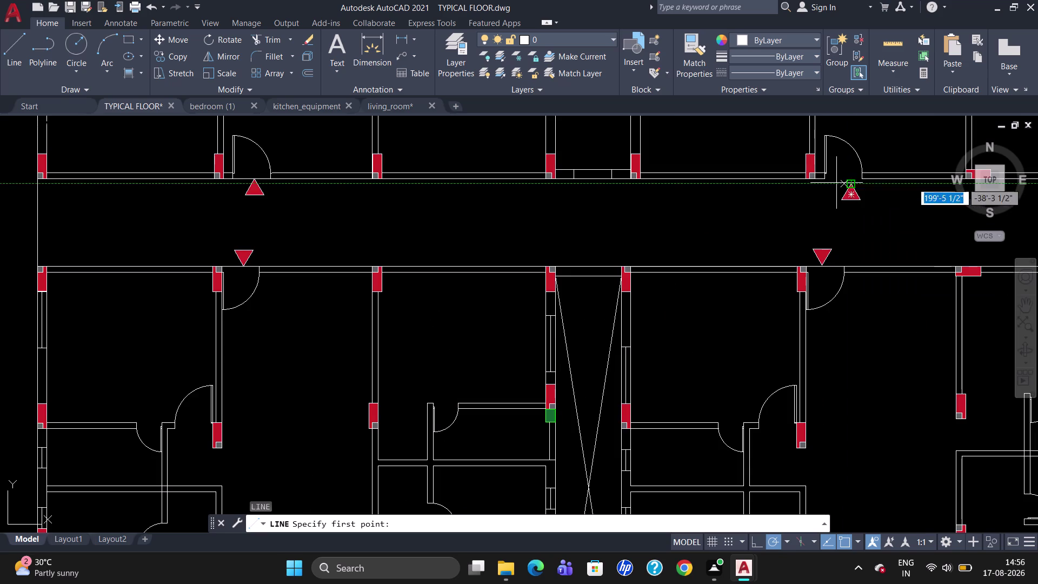
click(826, 177)
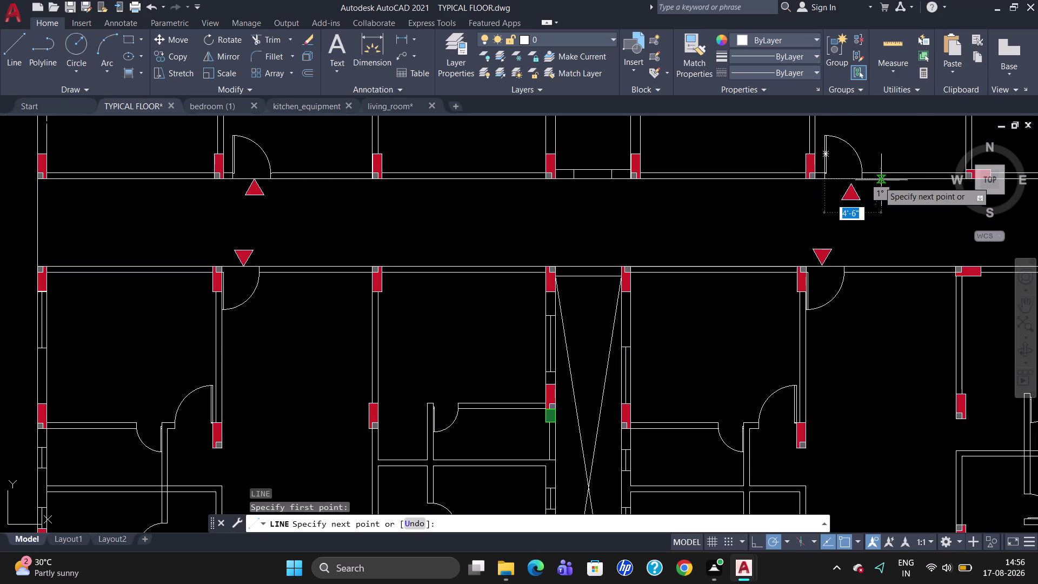
click(864, 181)
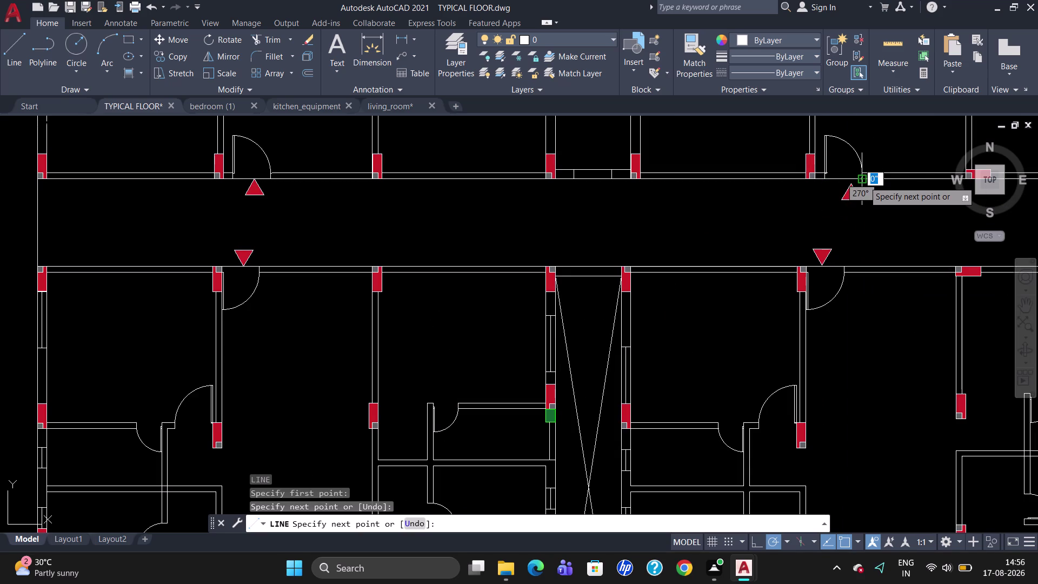
key(Escape)
Move the triangle marker by the upper-right door just below the corridor wall.
click(859, 201)
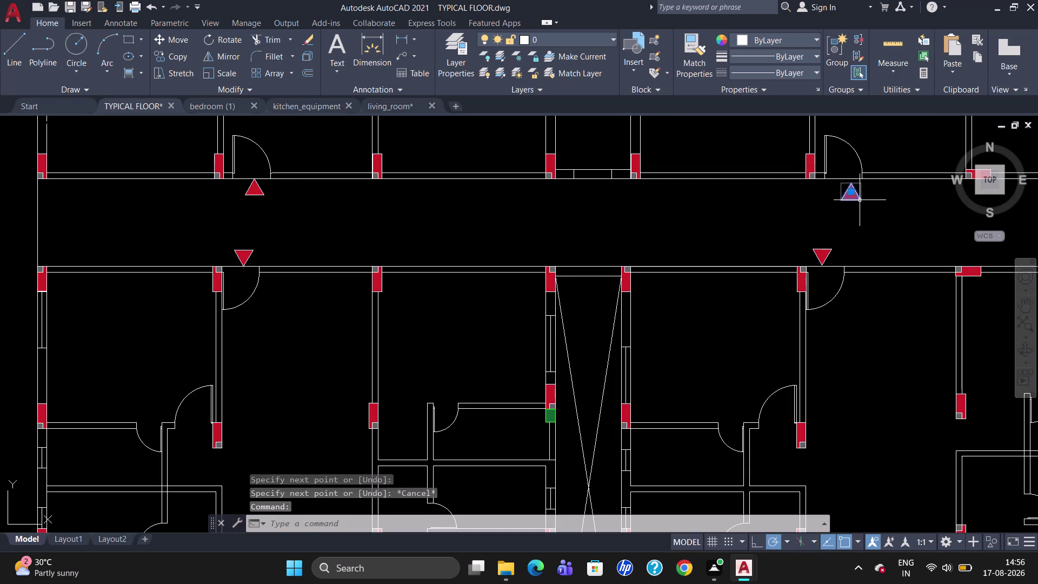
key(m)
key(Return)
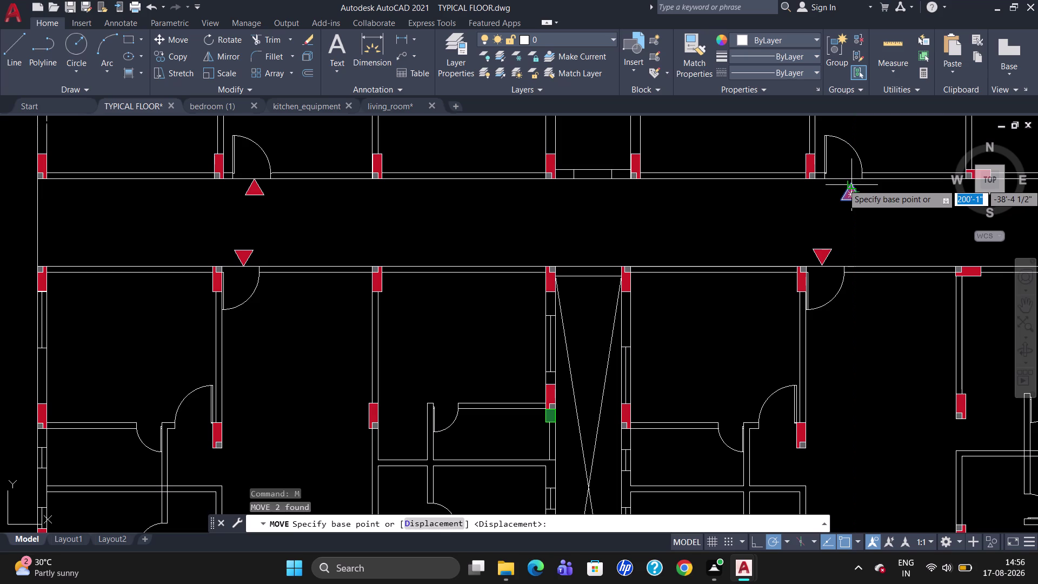
scroll(up, 3)
click(849, 182)
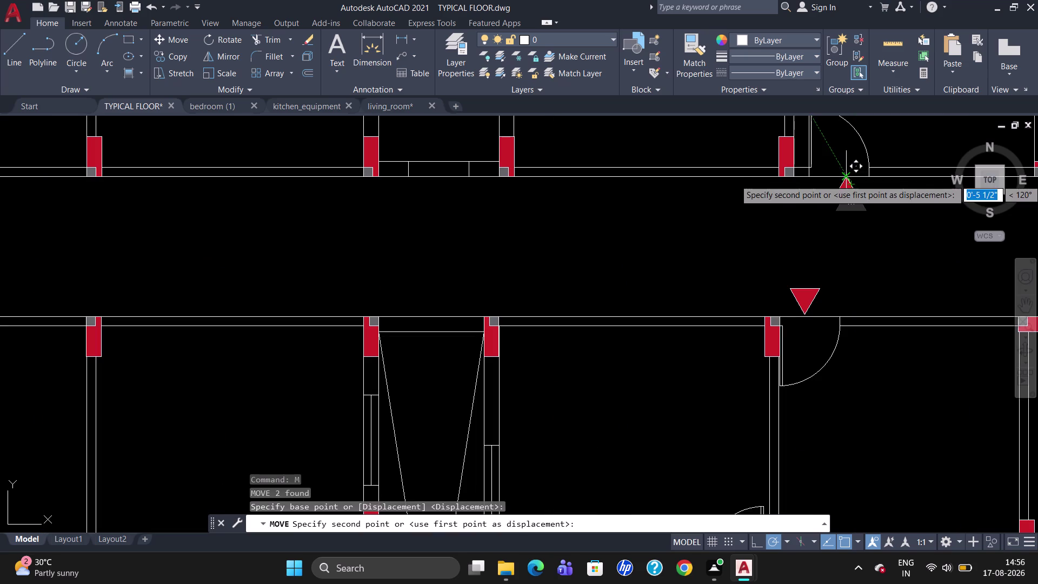
click(844, 181)
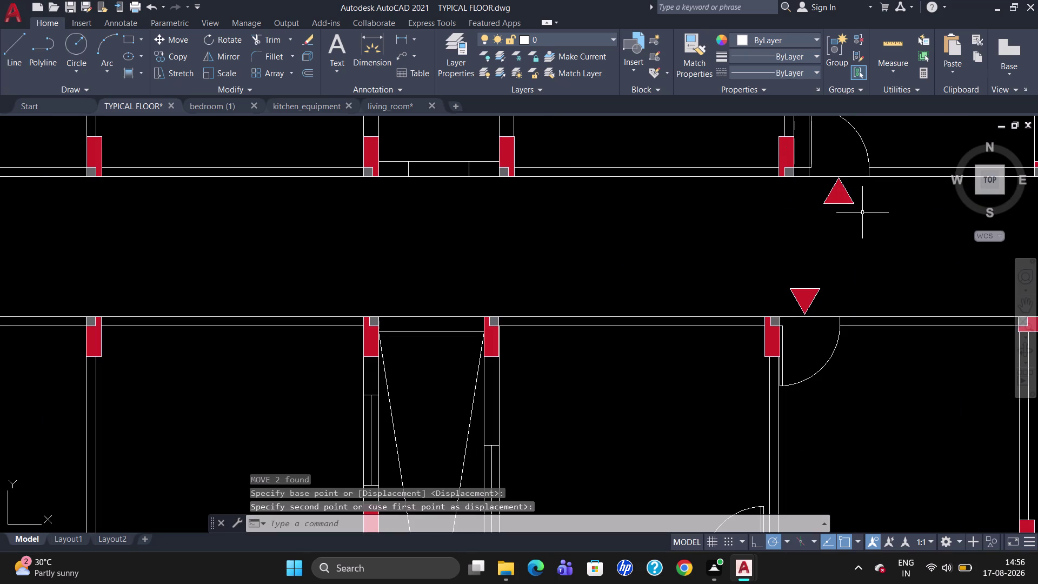
key(Escape)
scroll(down, 3)
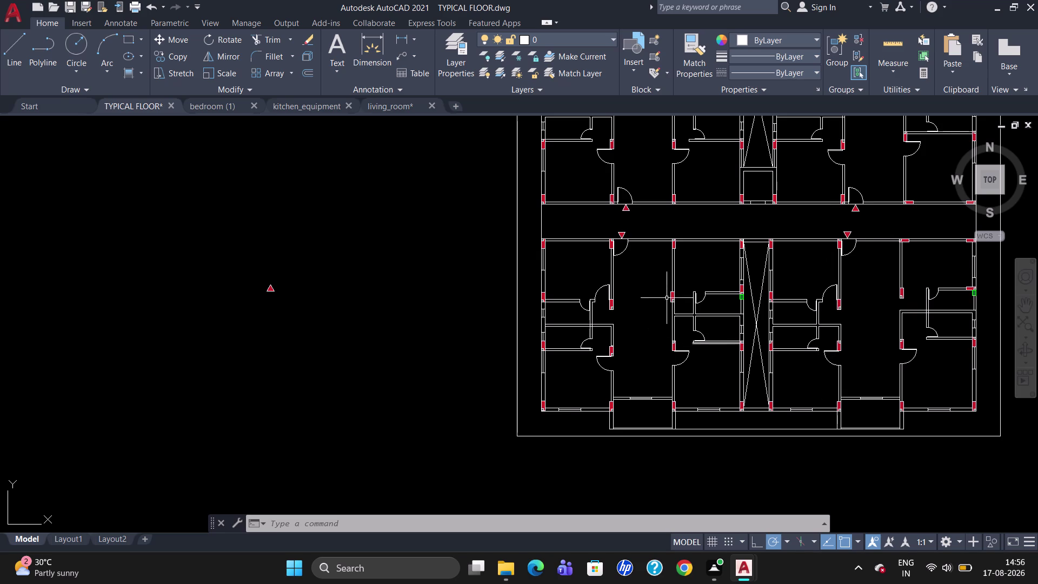
scroll(up, 3)
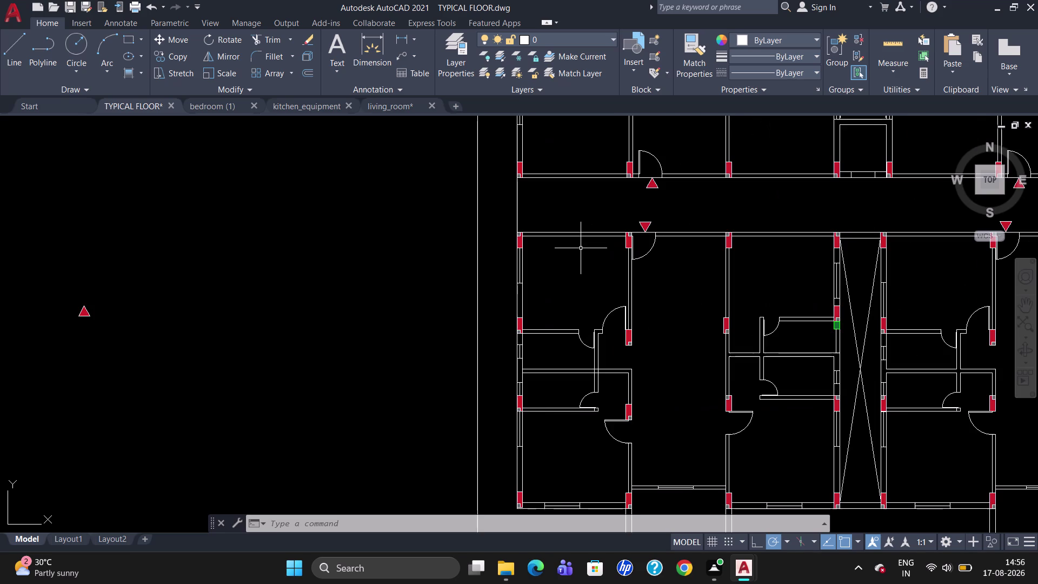
click(574, 232)
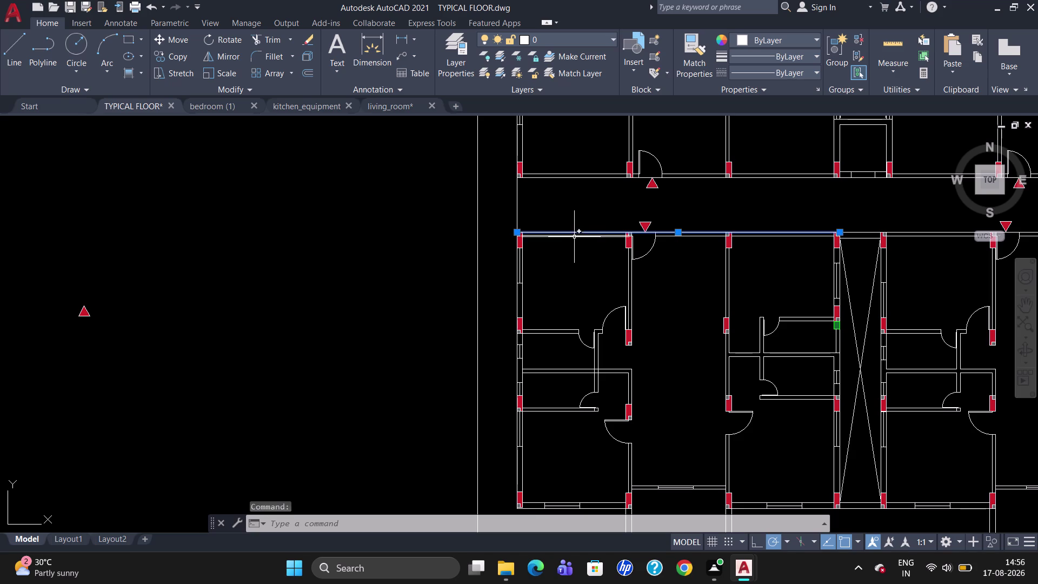
Select the corridor wall lines, left walls, partition lines and vertical door-side walls.
click(575, 237)
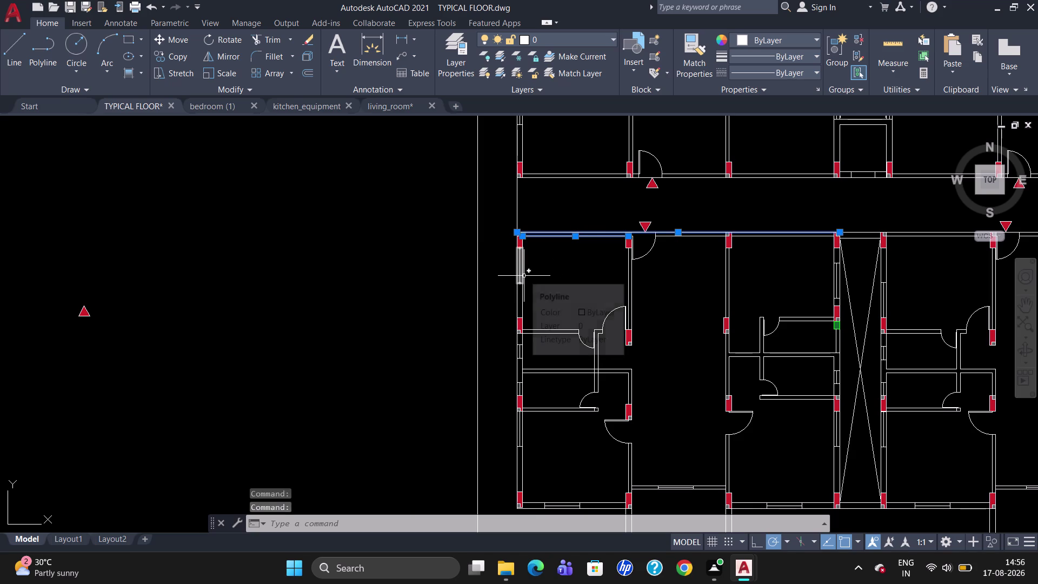
scroll(up, 3)
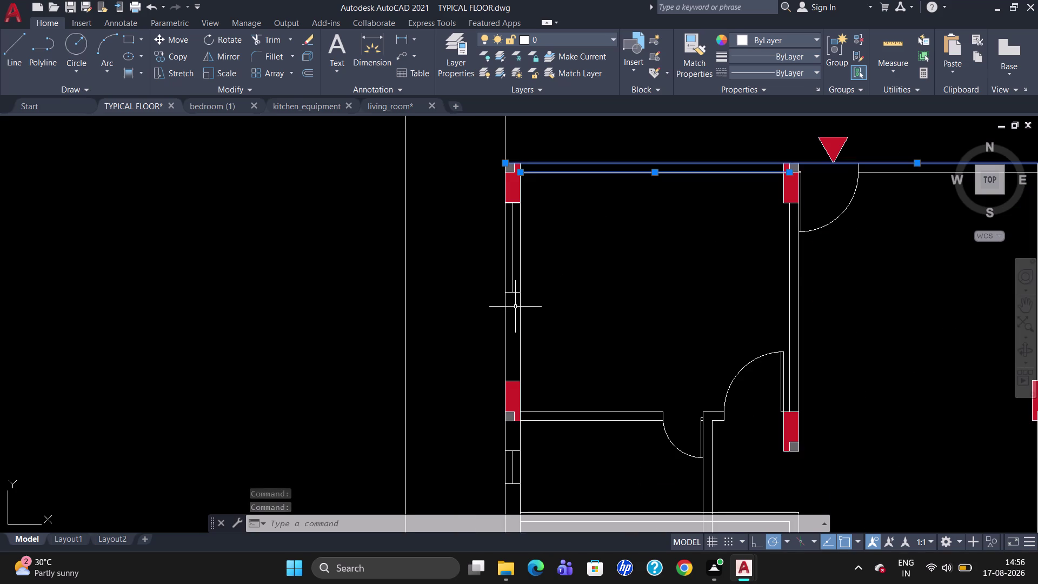
click(520, 320)
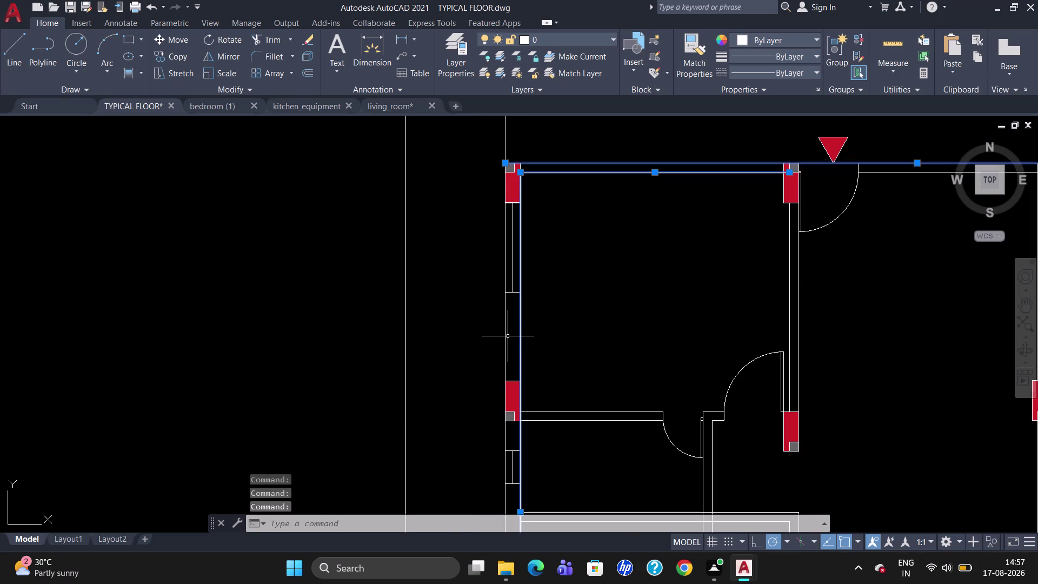
click(504, 337)
scroll(down, 3)
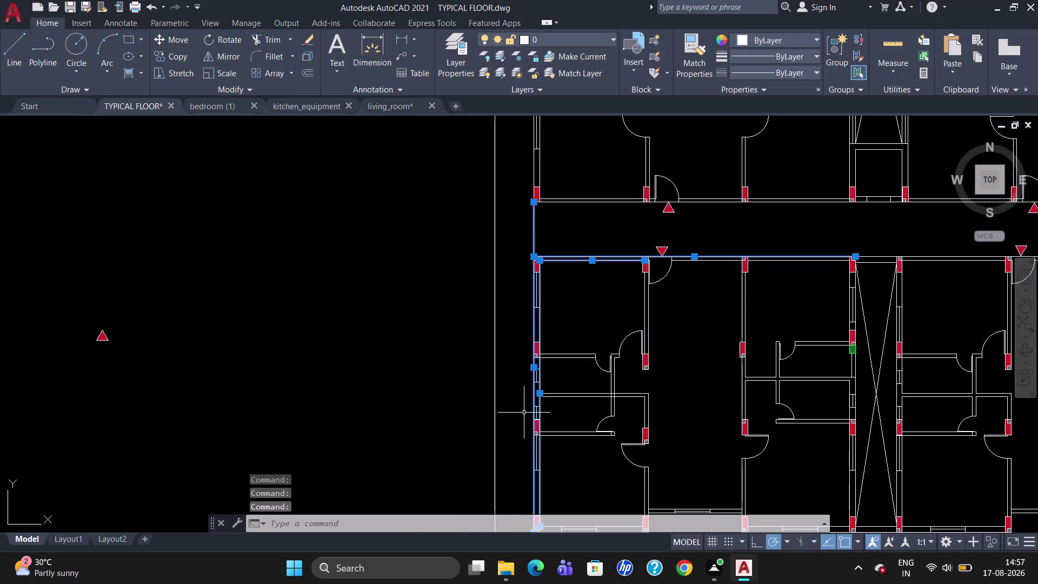
scroll(up, 3)
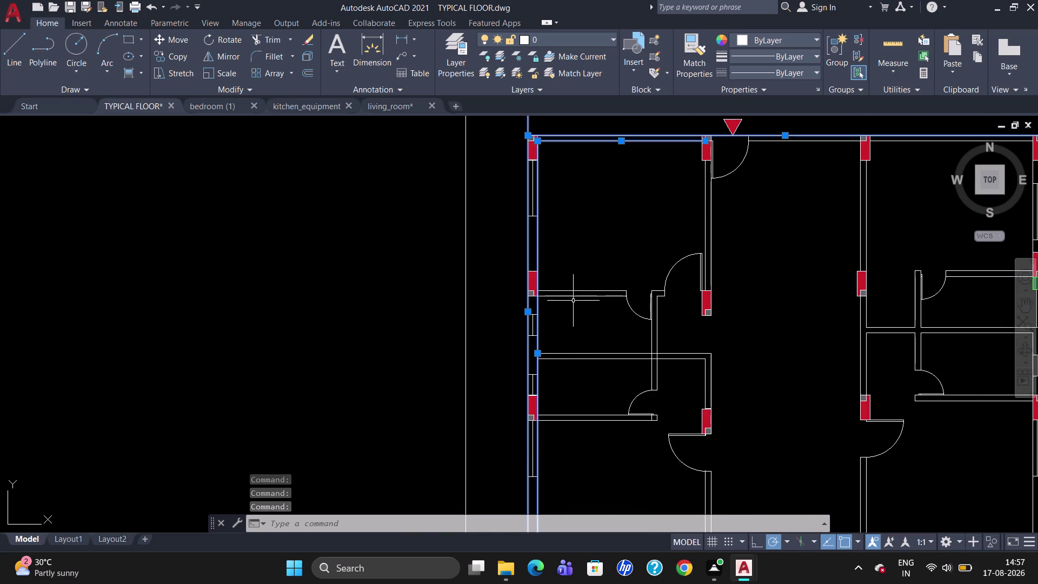
click(575, 297)
click(576, 291)
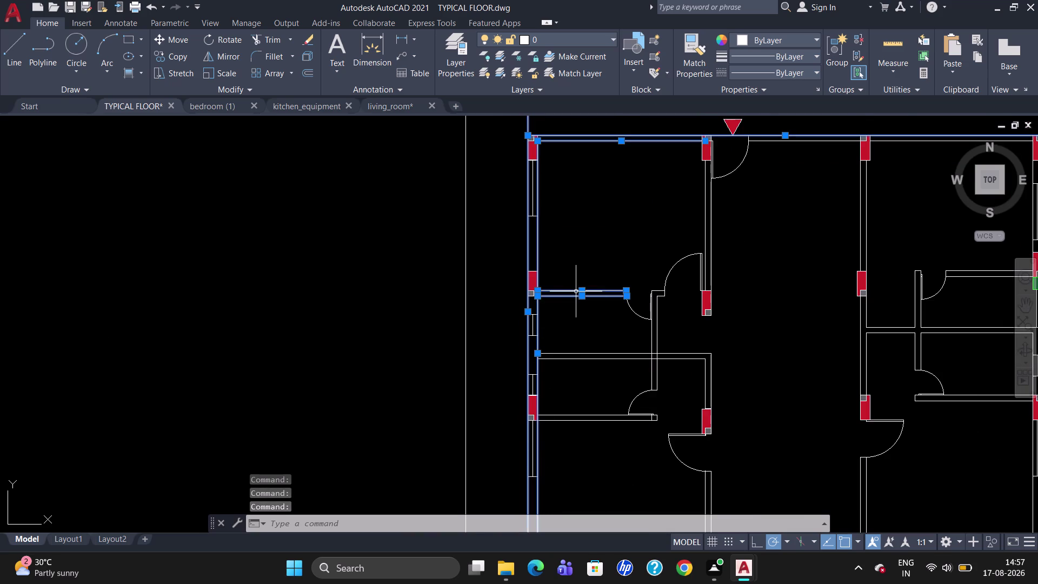
scroll(up, 3)
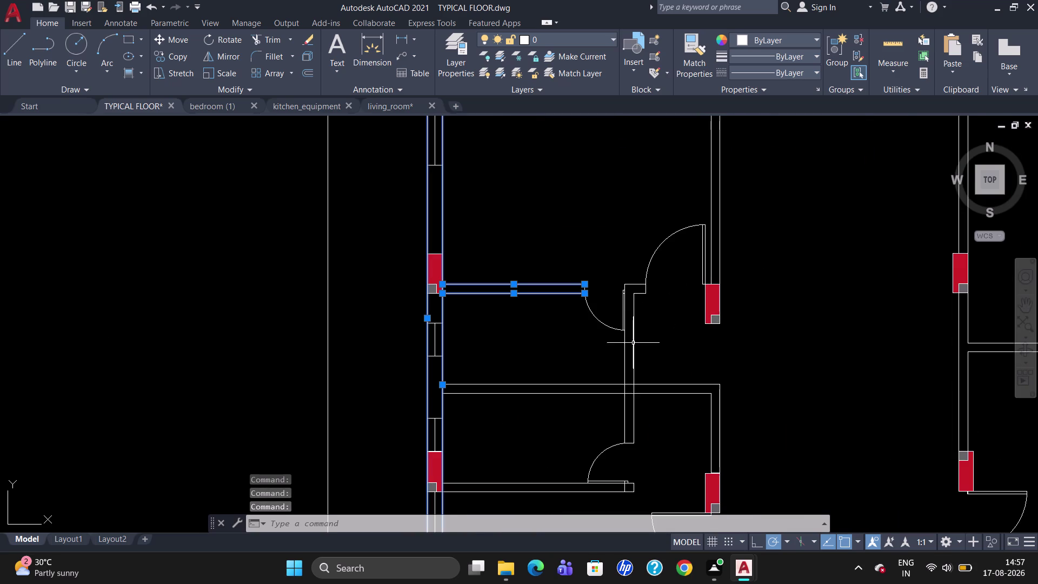
click(634, 343)
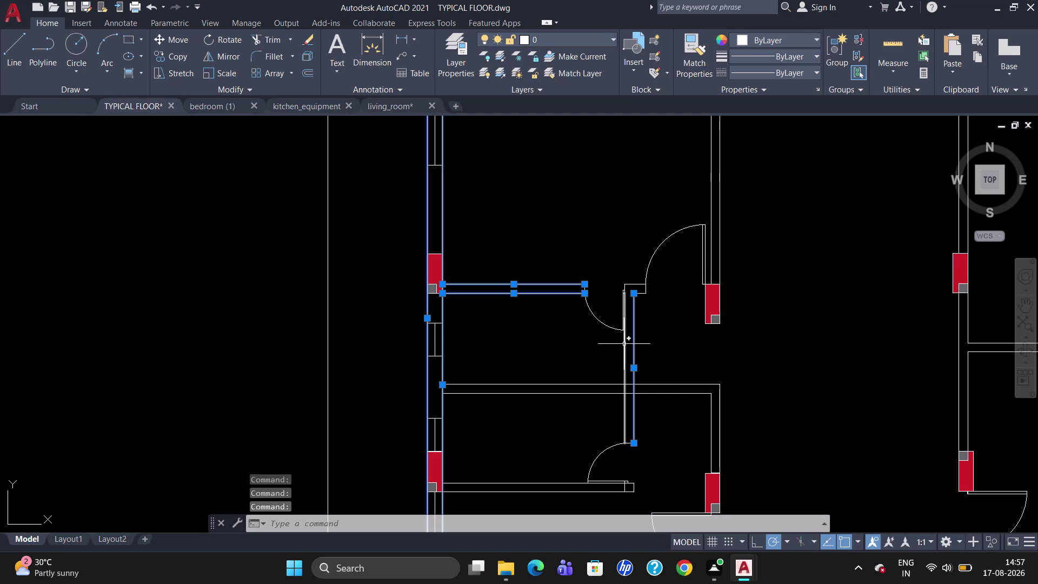
click(624, 343)
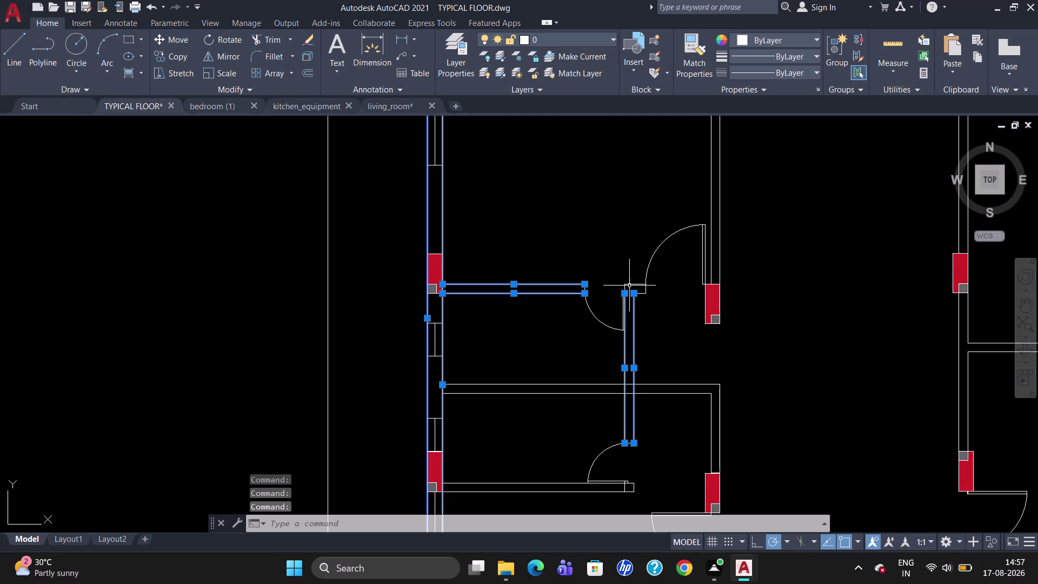
Open Layer Properties from the Home ribbon, showing layers 0 and Defpoints.
click(584, 35)
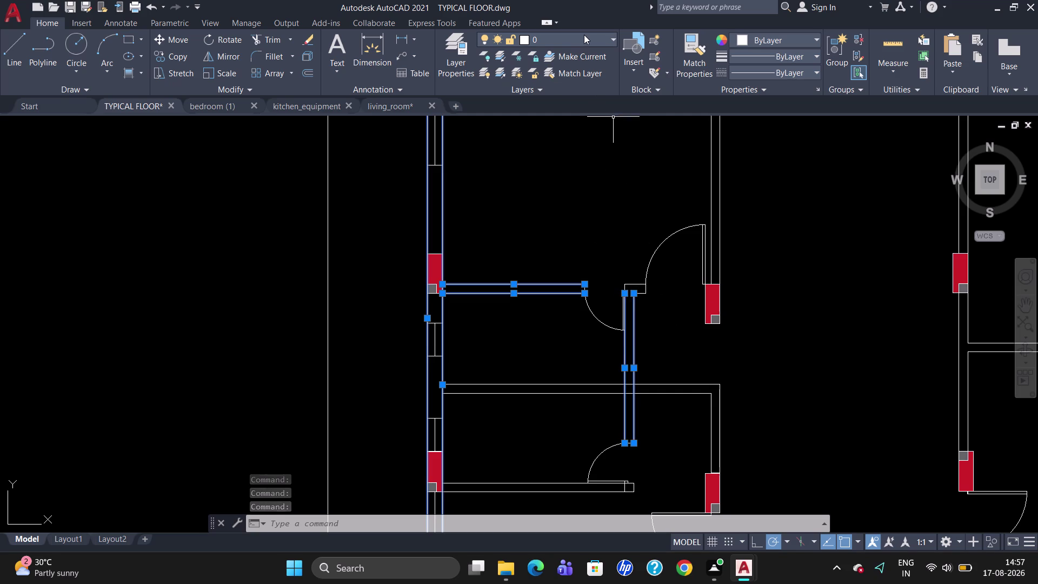
click(464, 50)
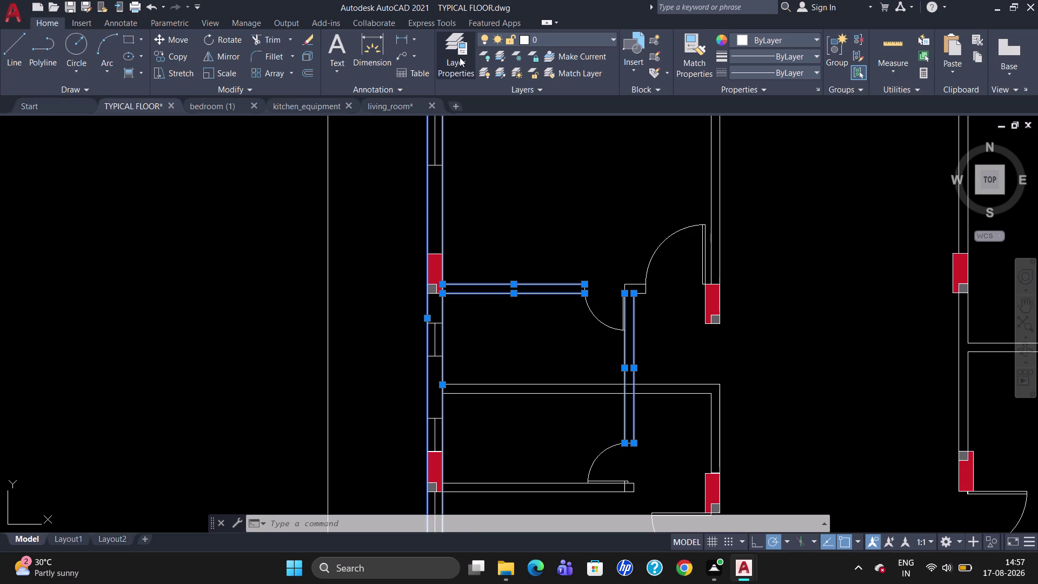
click(459, 59)
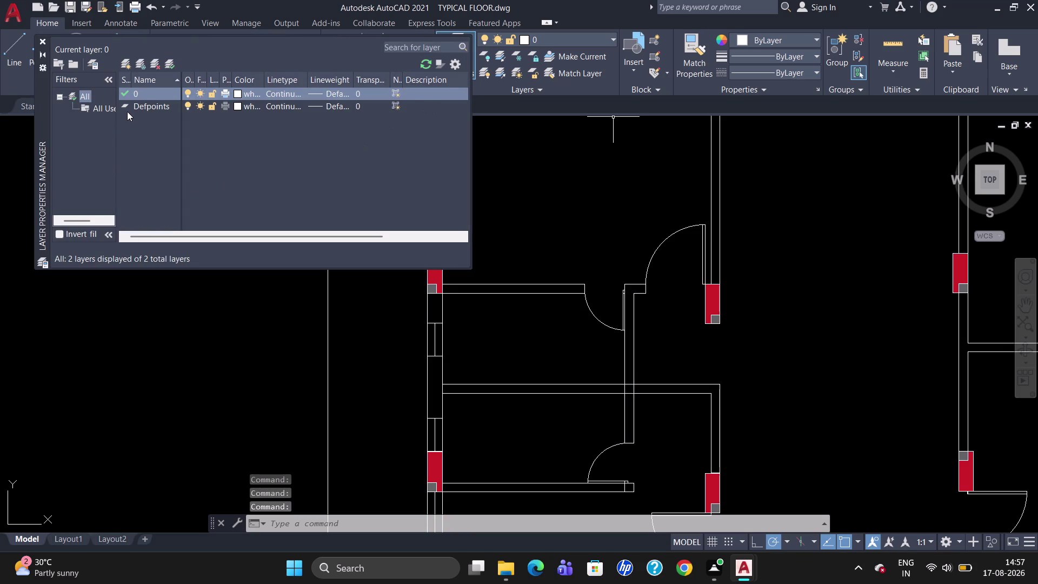
Create a magenta Layer1 and close the Layer Properties Manager.
click(129, 66)
click(238, 104)
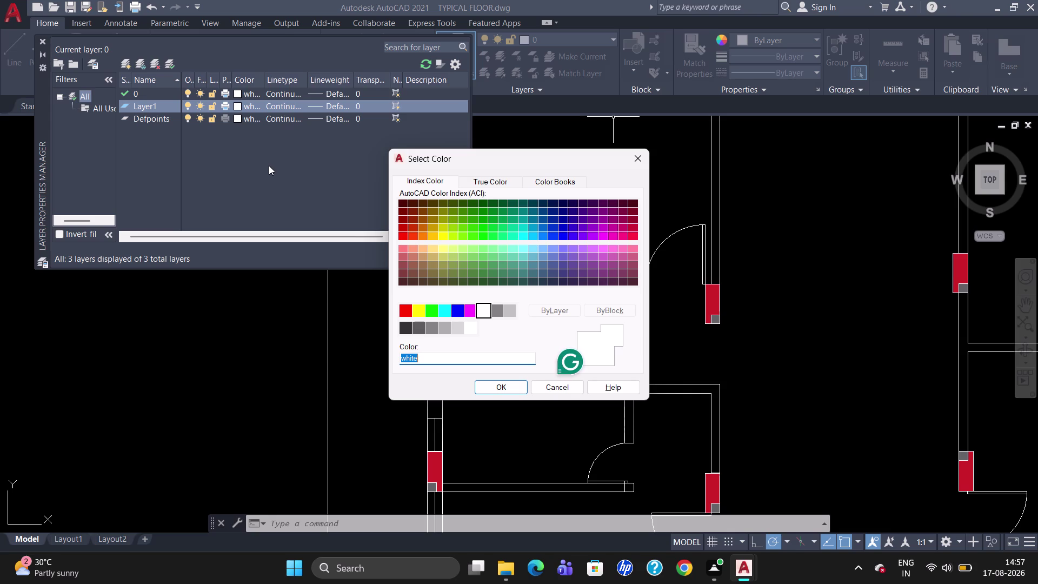
click(472, 317)
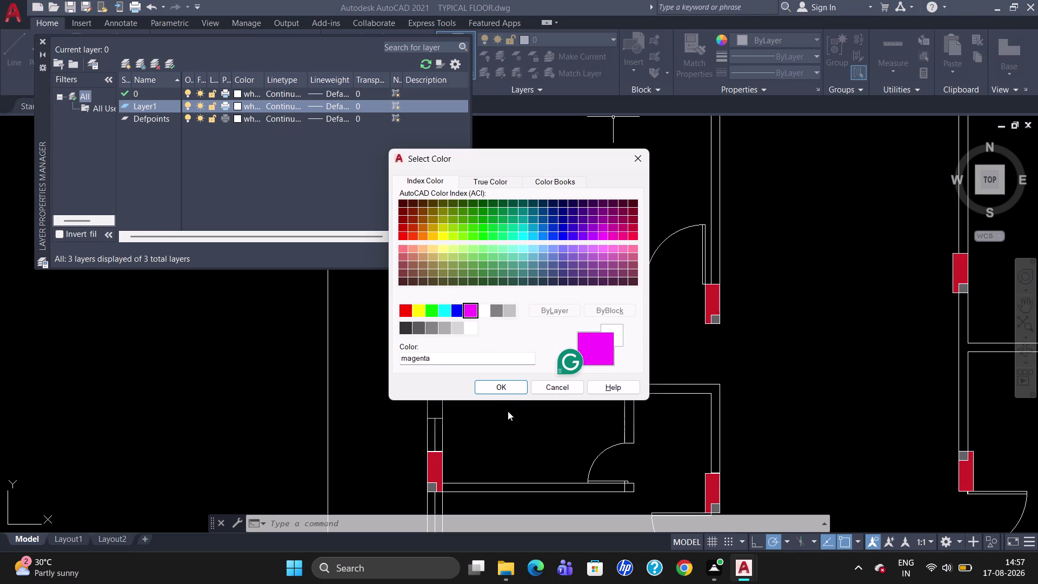
click(495, 387)
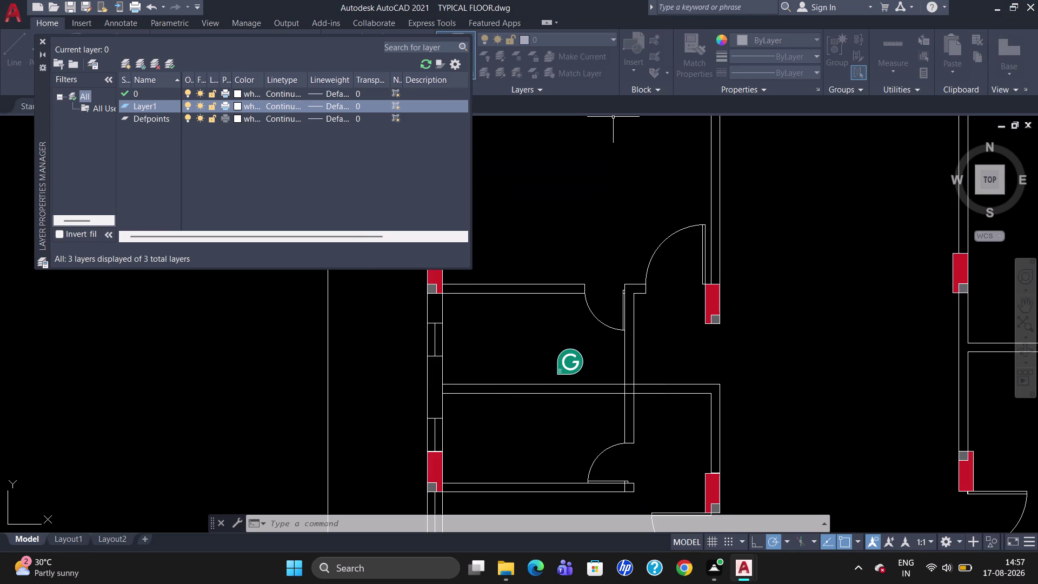
click(44, 38)
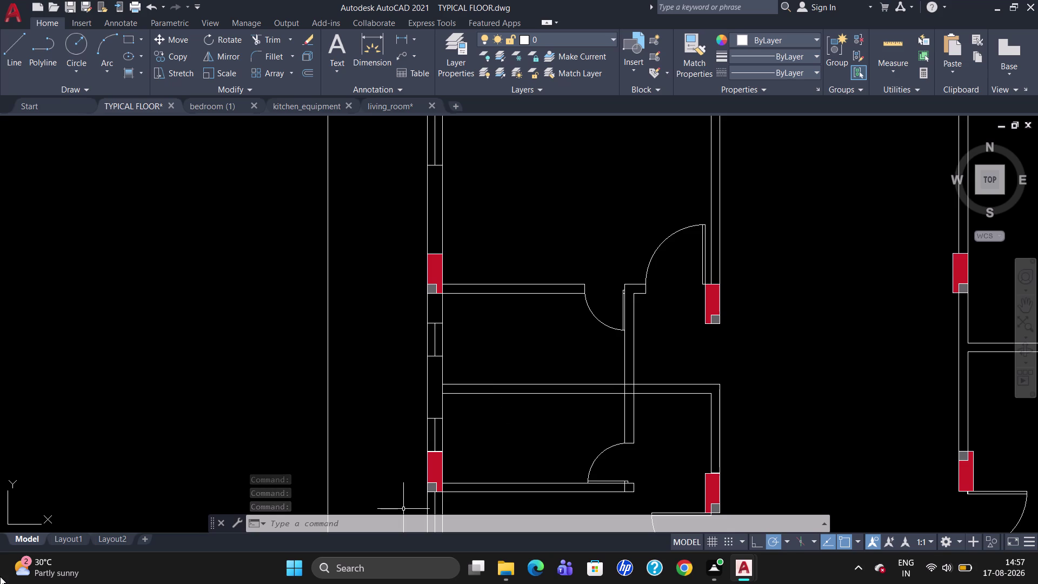
scroll(down, 3)
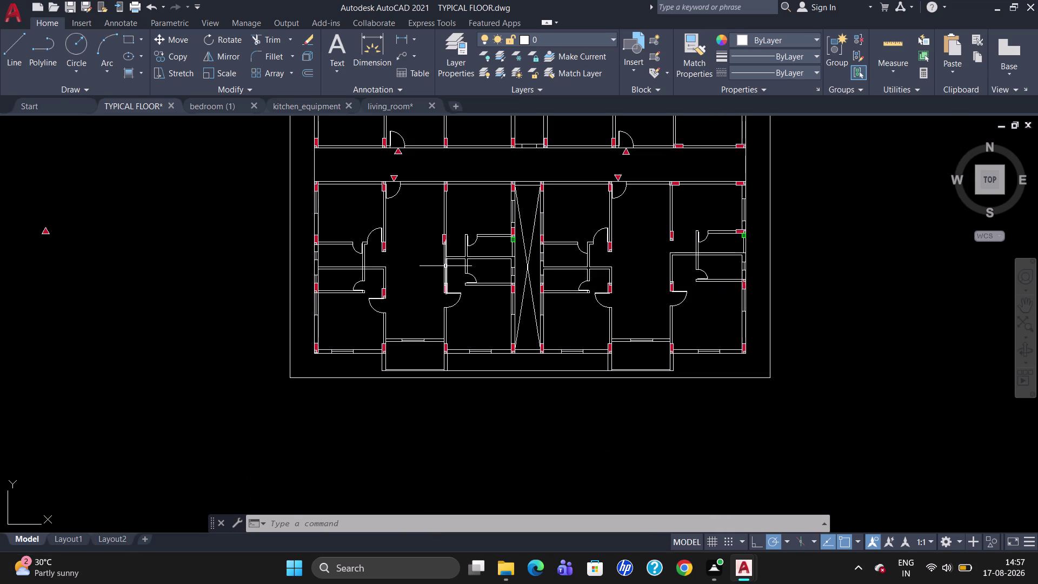
Erase the stray red triangle markers beside the floor plan.
scroll(up, 3)
scroll(down, 3)
scroll(down, 3)
scroll(up, 3)
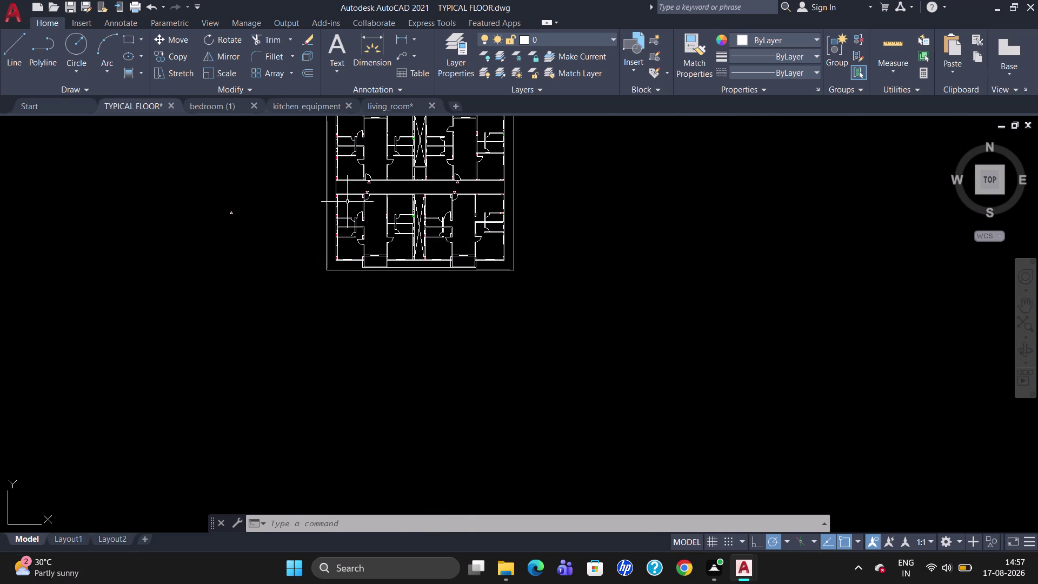
scroll(up, 3)
scroll(down, 3)
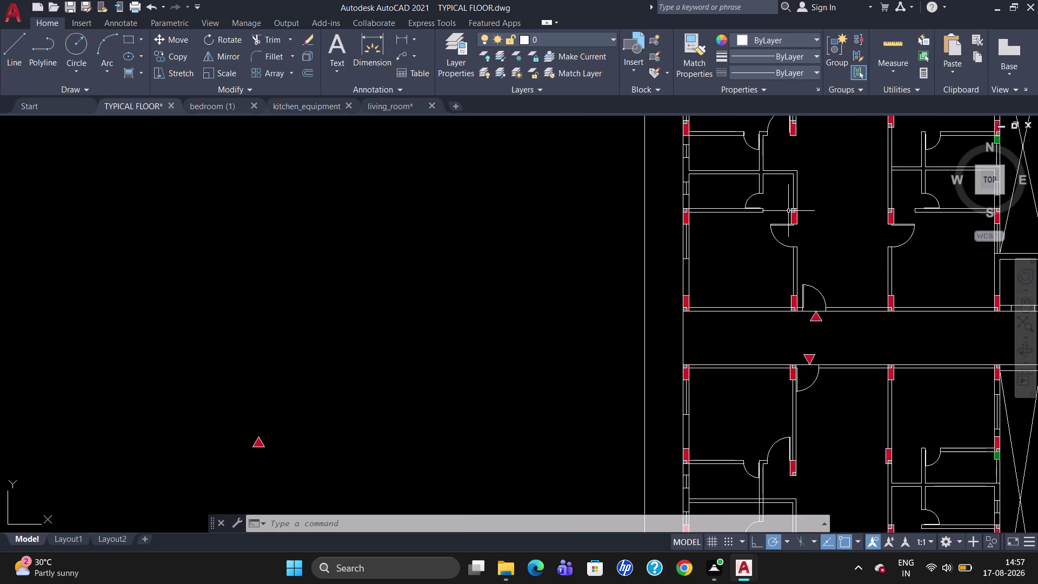
scroll(down, 3)
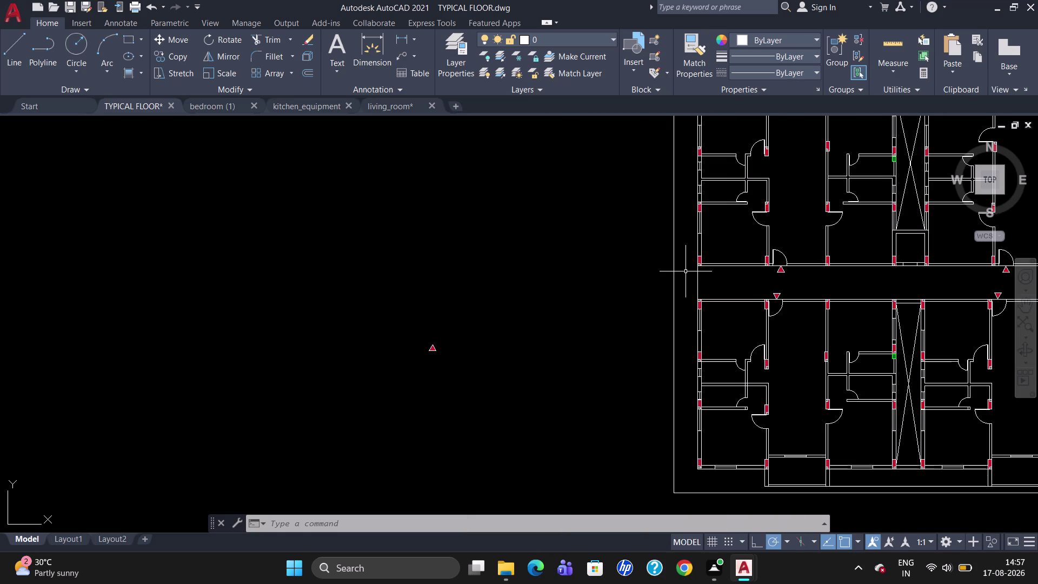
drag(436, 398, 404, 304)
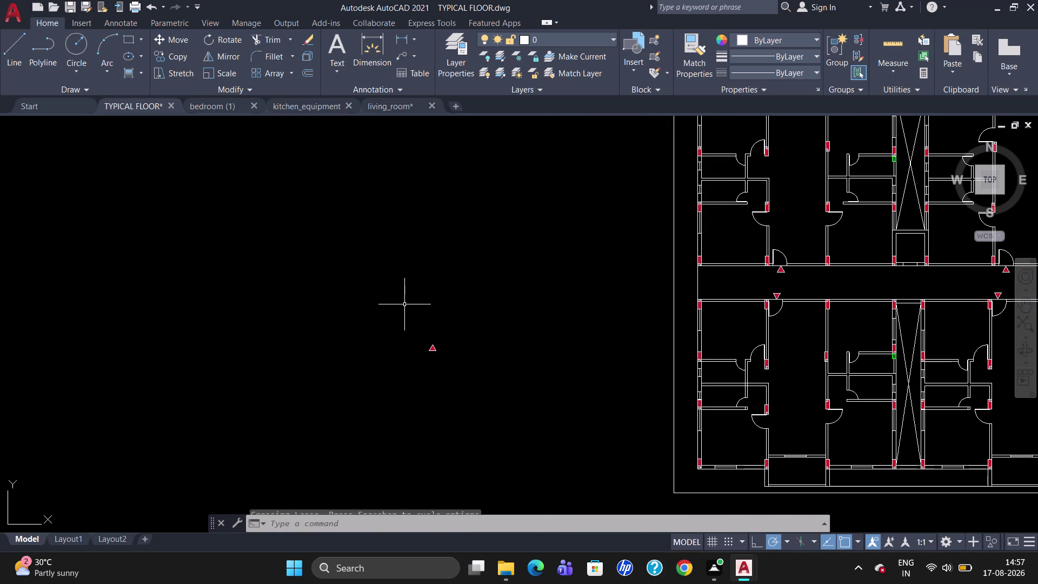
drag(485, 367, 356, 385)
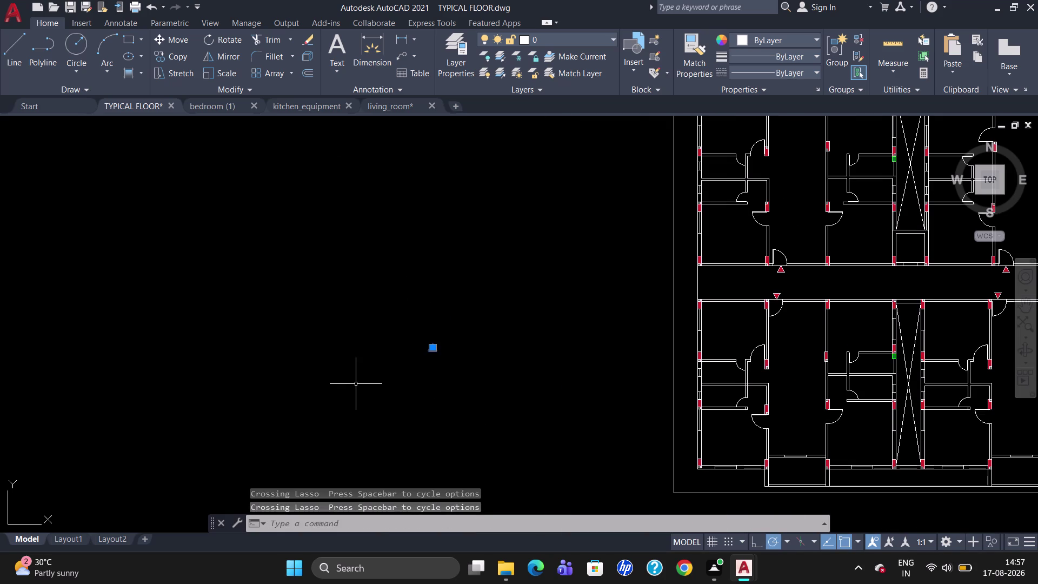
key(Delete)
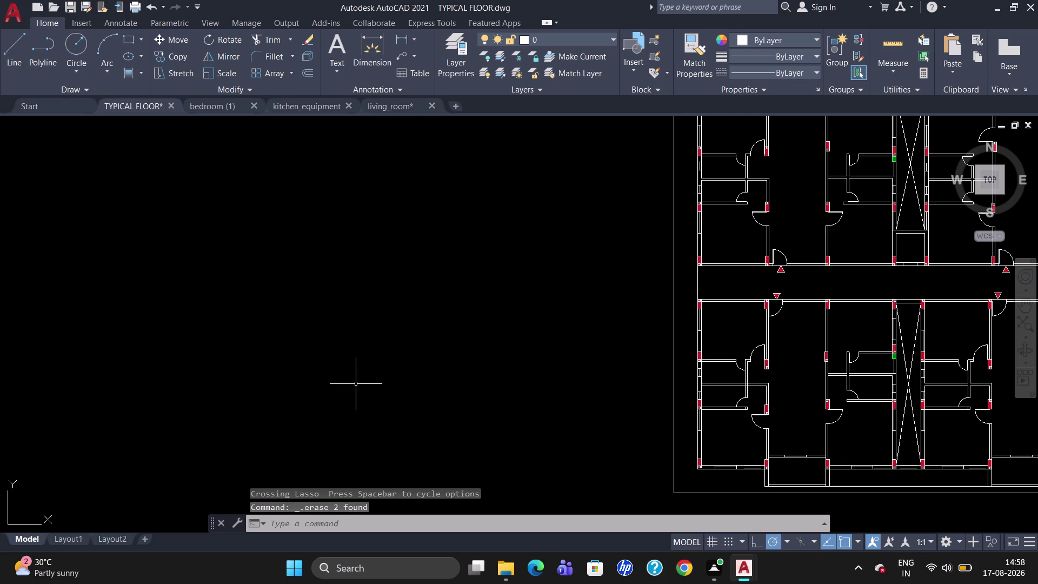
Zoom into the upper-left rooms and pick the projecting room's left edge.
scroll(down, 3)
scroll(up, 3)
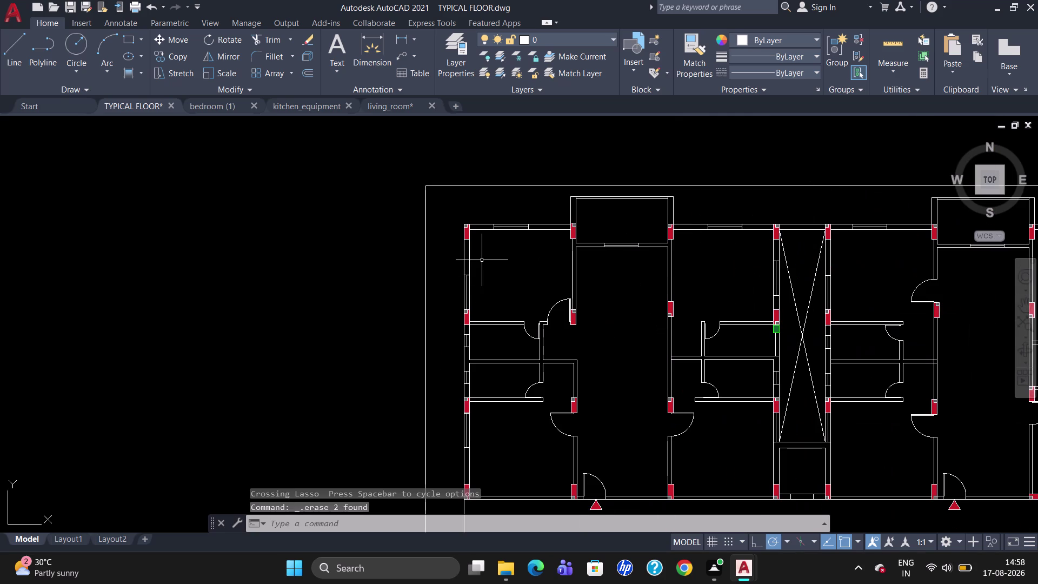
scroll(up, 3)
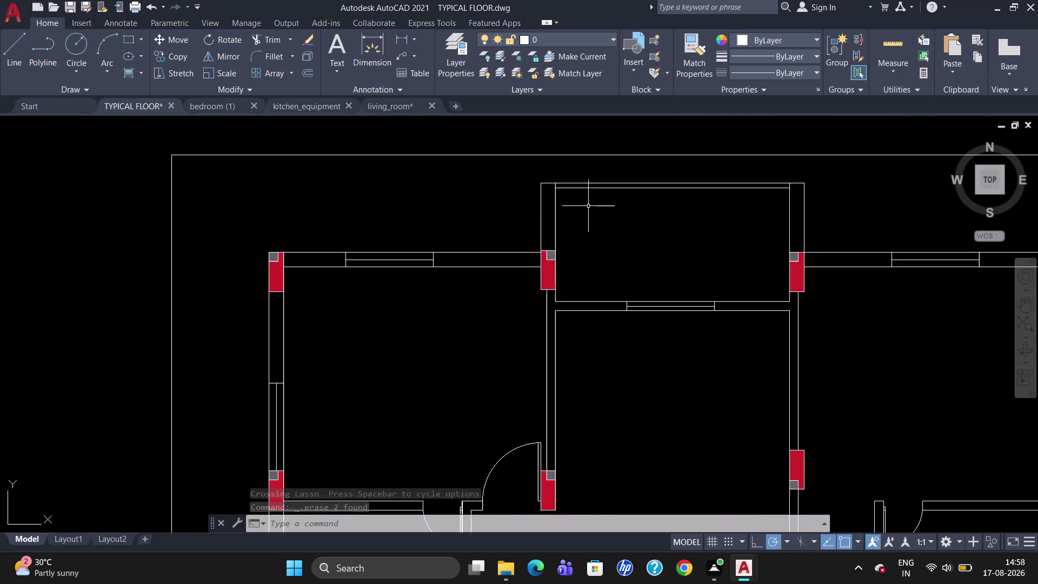
click(554, 217)
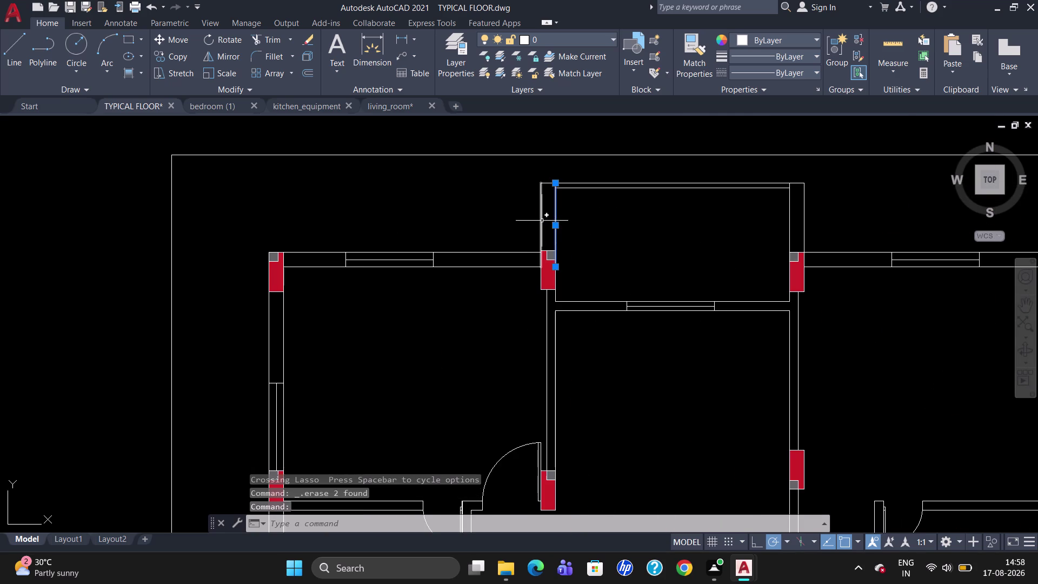
Add the room's upper wall lines and the projecting room's top edge to the selection.
click(542, 220)
click(515, 252)
click(501, 269)
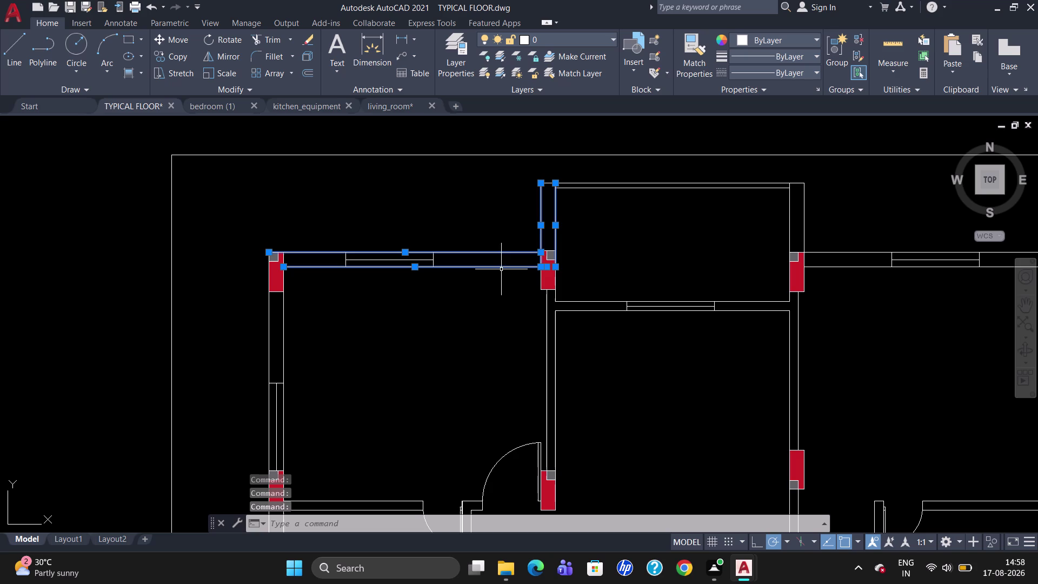
scroll(up, 3)
click(550, 183)
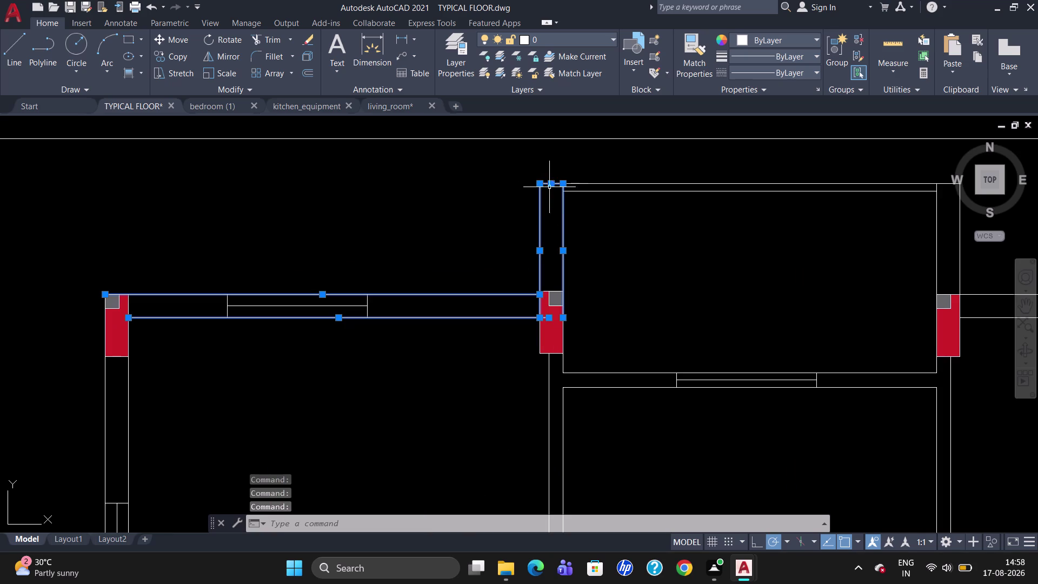
scroll(down, 3)
Add the projecting room's right wall lines and the wall lines below it.
click(923, 240)
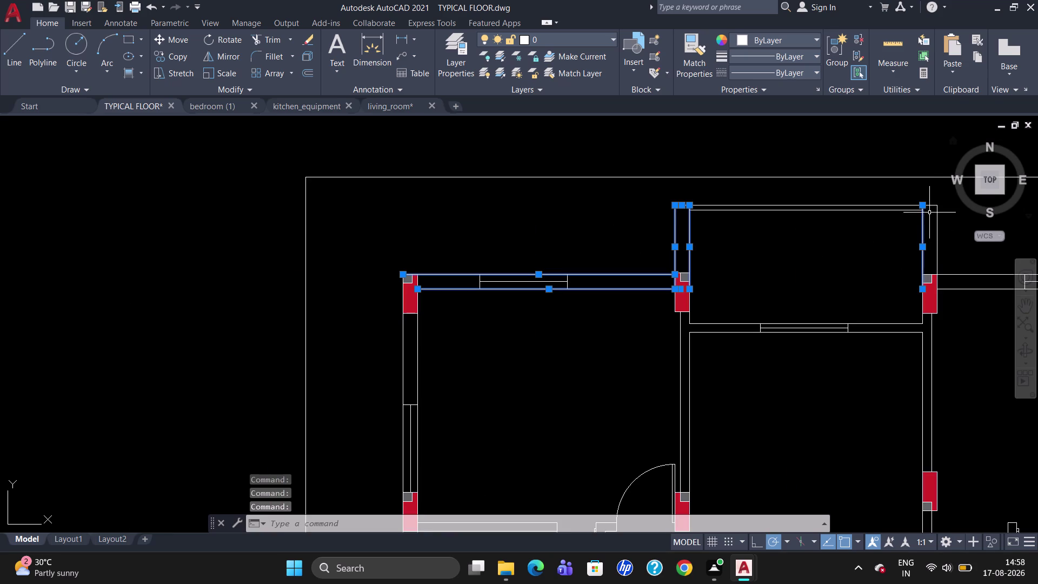
click(934, 204)
click(936, 234)
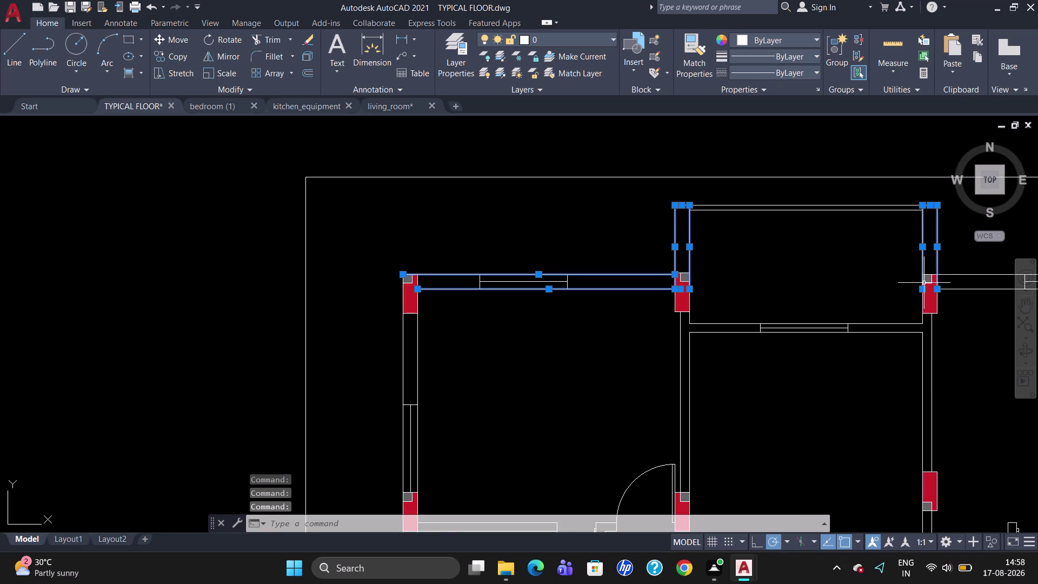
click(900, 332)
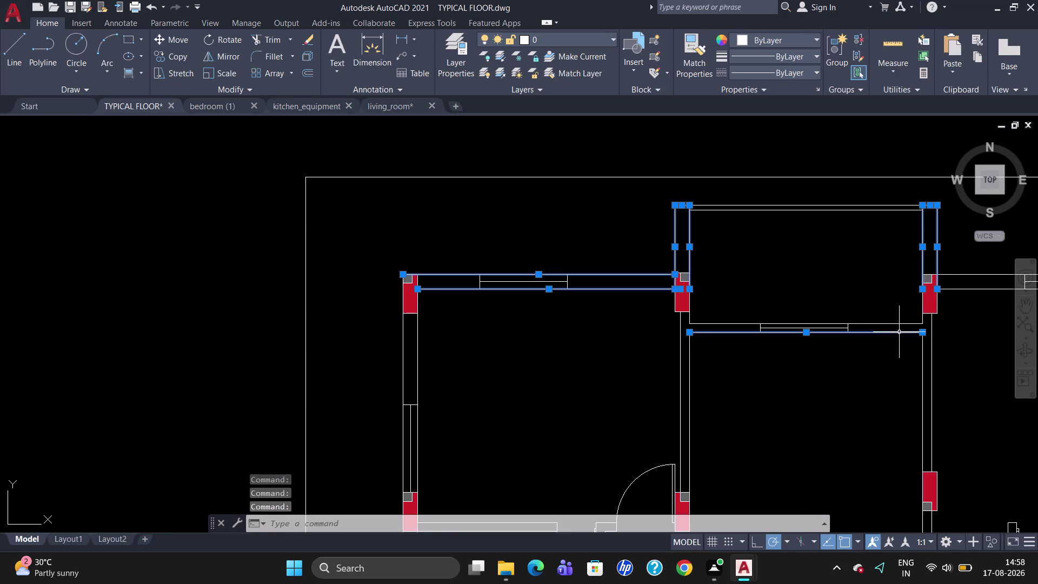
click(897, 322)
scroll(up, 3)
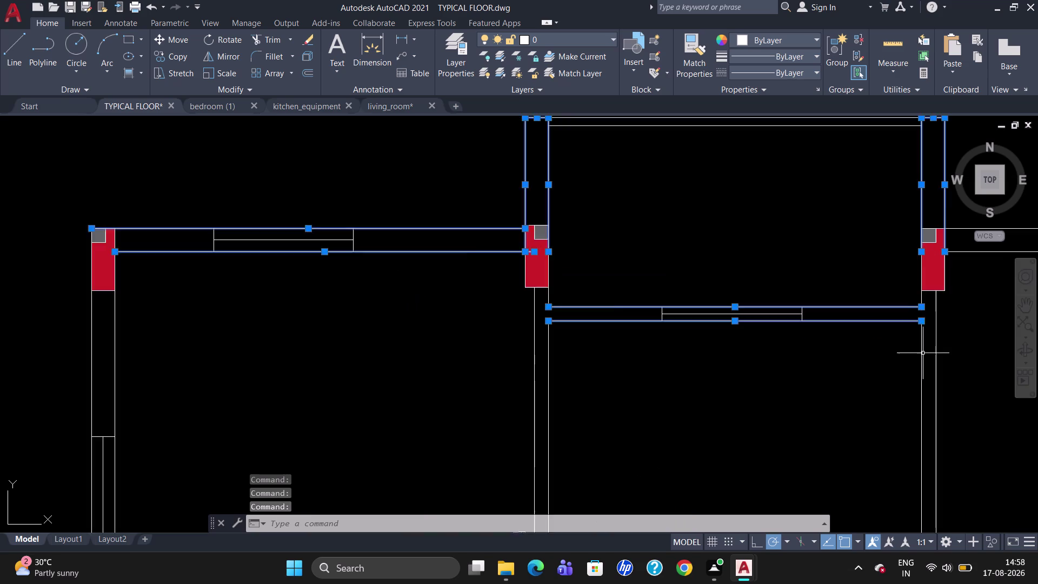
scroll(up, 3)
click(921, 266)
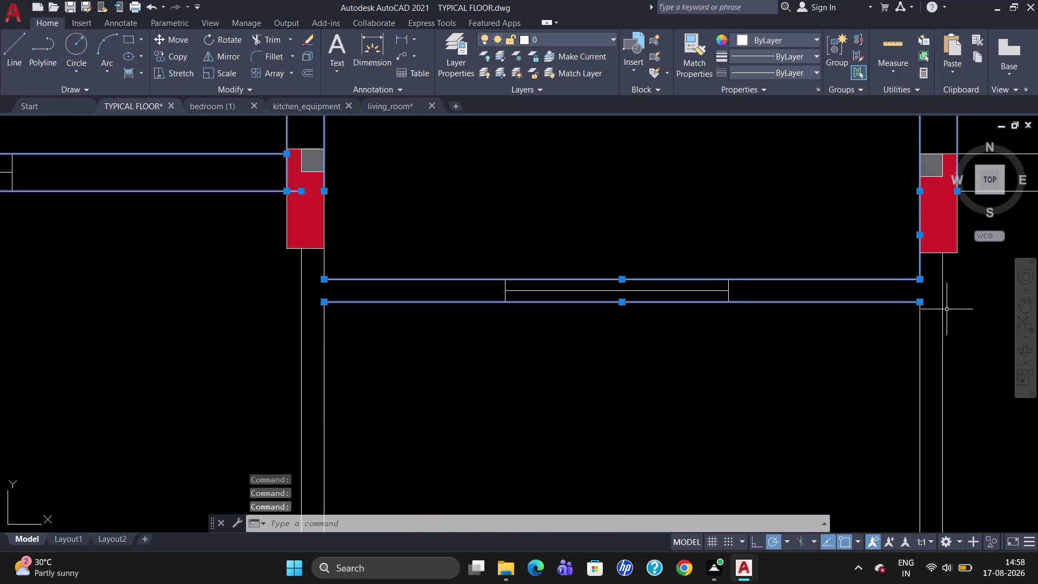
click(942, 315)
scroll(down, 3)
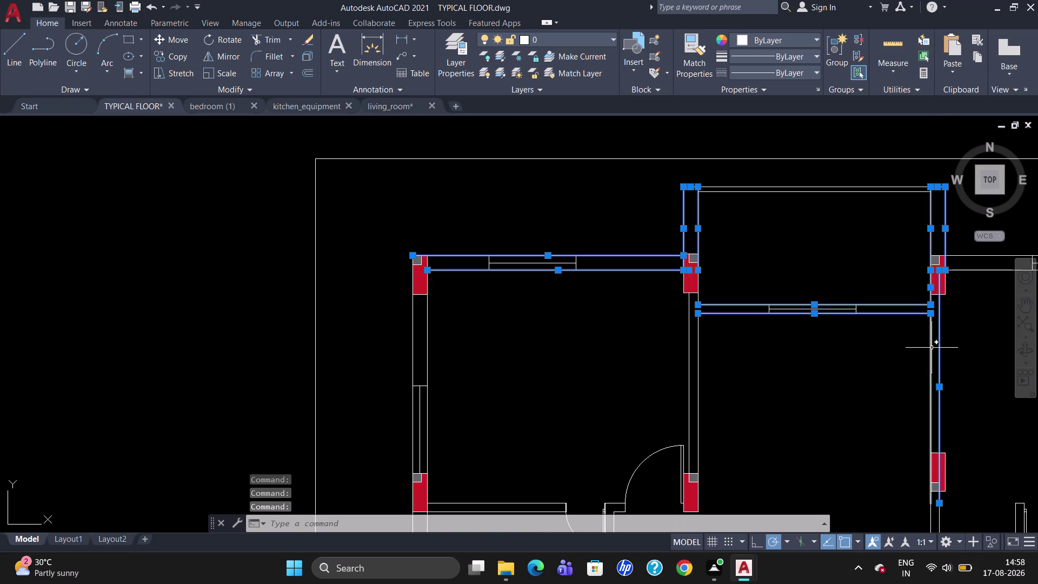
Add the vertical walls below the projection and the short wall beside the red column.
click(932, 348)
click(698, 380)
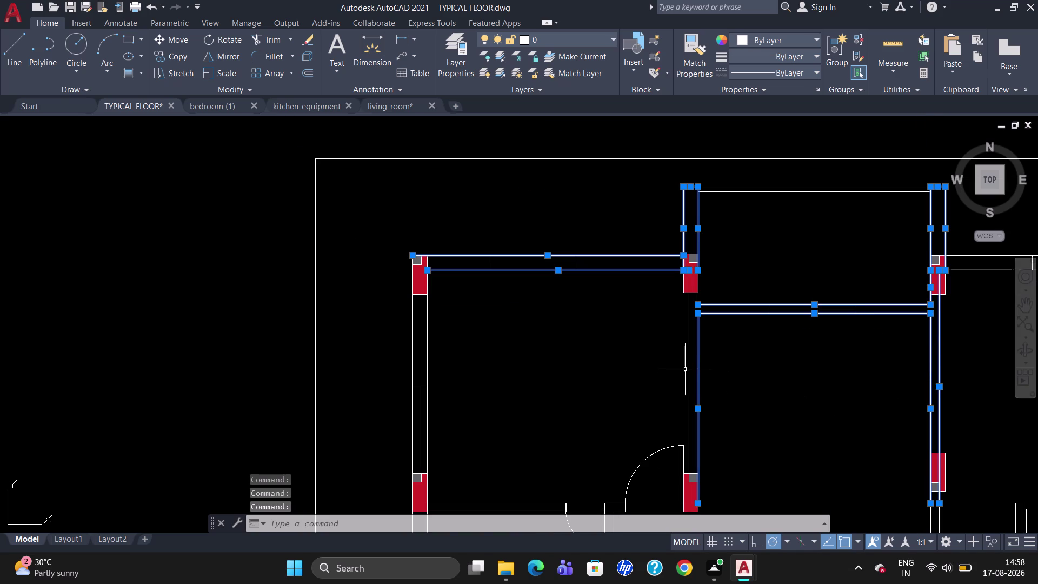
click(691, 364)
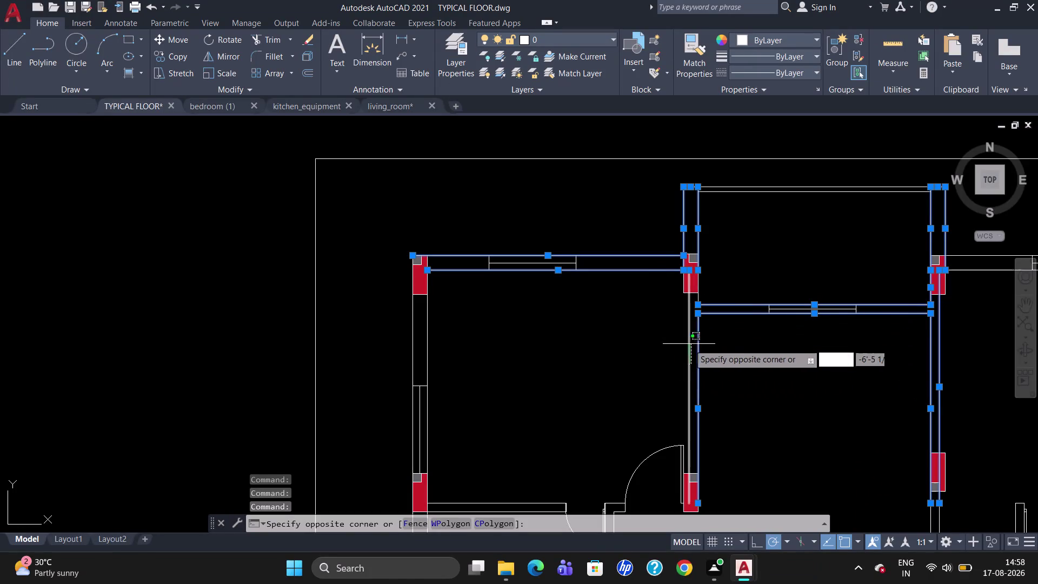
click(686, 349)
scroll(up, 3)
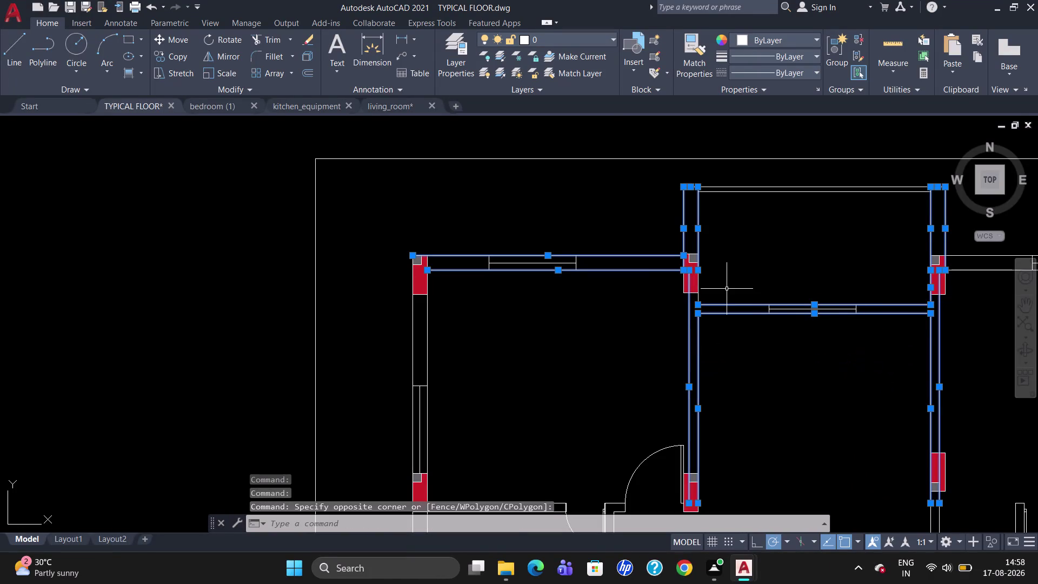
scroll(up, 3)
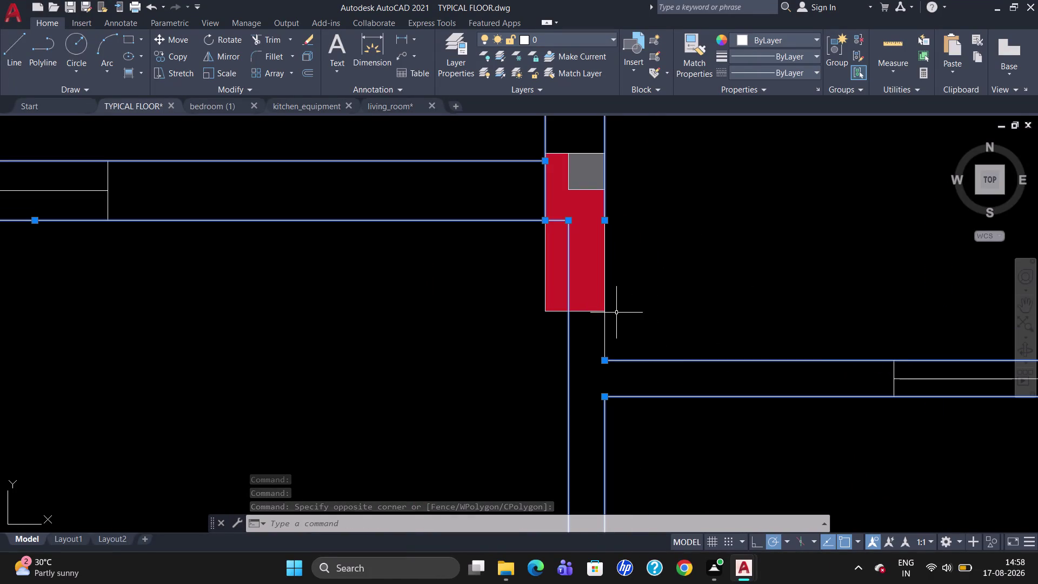
click(605, 339)
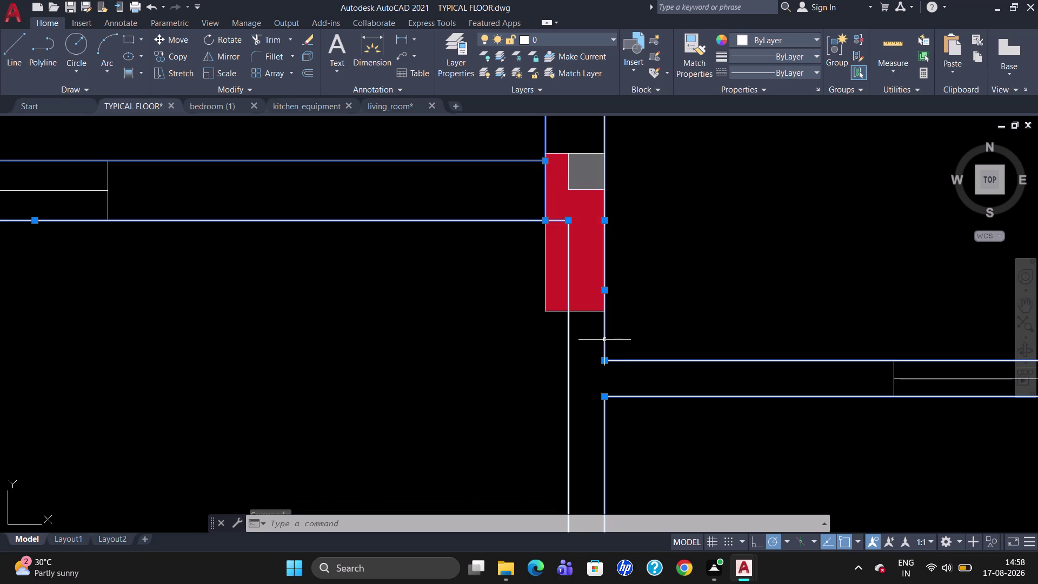
scroll(down, 3)
scroll(down, 3)
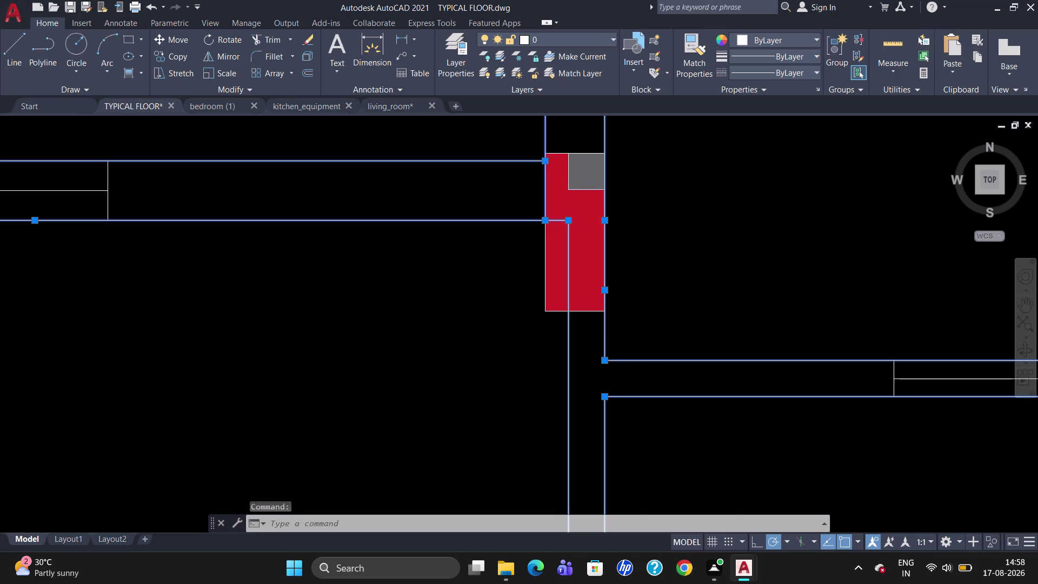
scroll(down, 3)
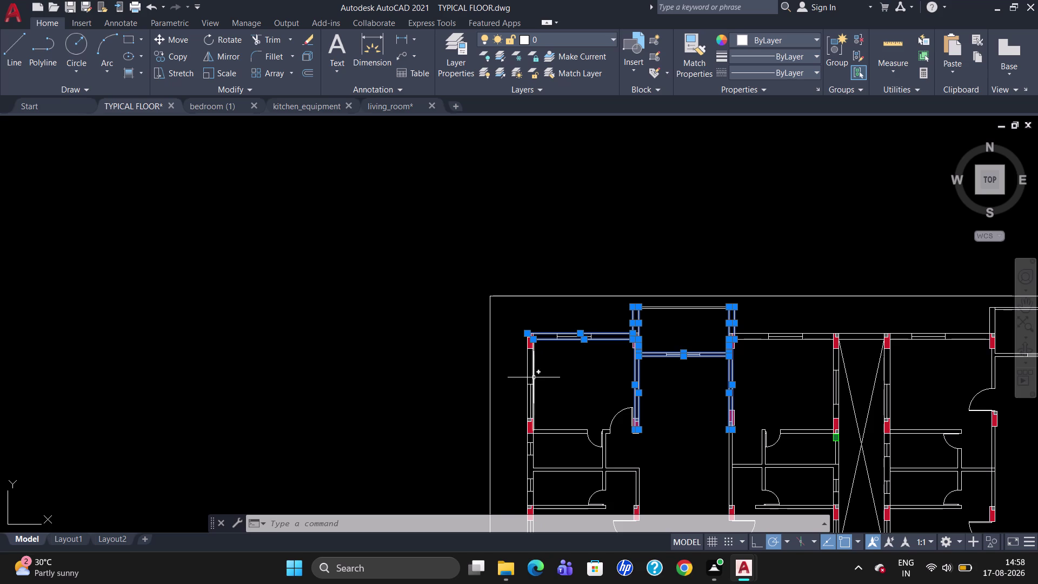
Add the left room's outer and lower wall lines and the walls beside the door opening.
click(534, 377)
click(528, 378)
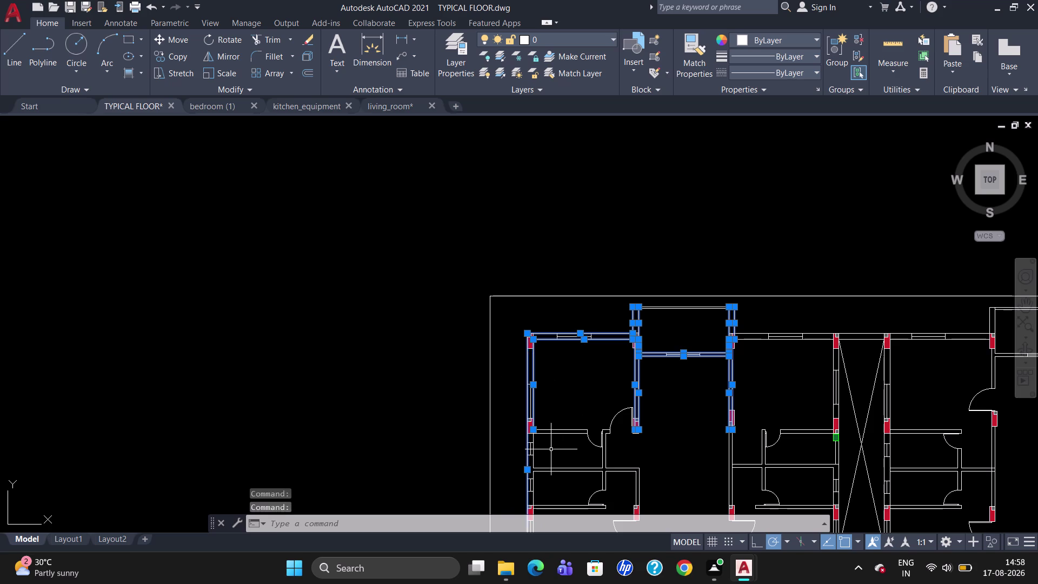
scroll(up, 3)
scroll(down, 3)
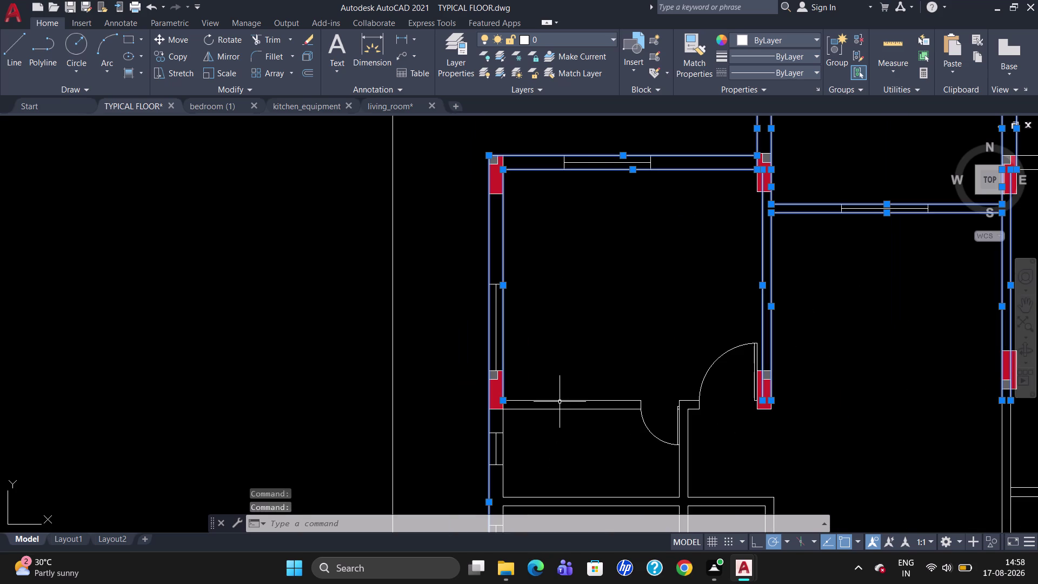
click(560, 401)
click(559, 409)
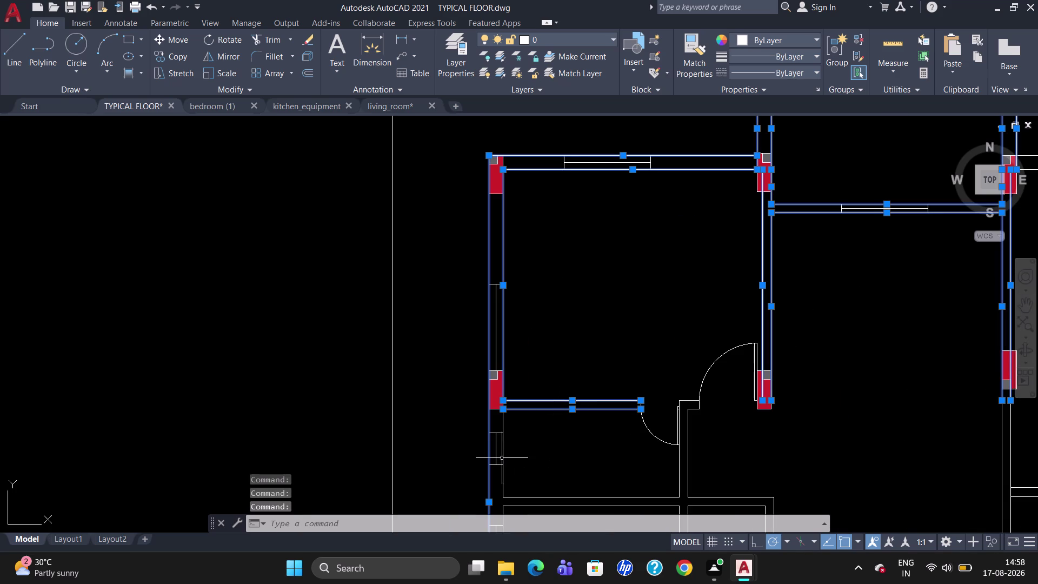
click(504, 473)
click(689, 447)
click(678, 466)
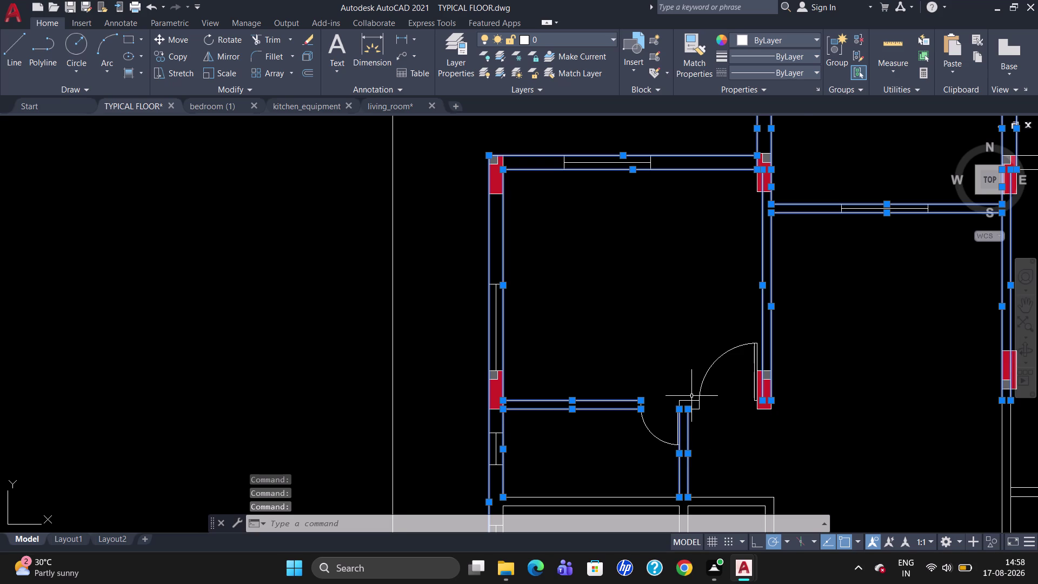
Add the short wall end and small wall return at the door.
scroll(up, 3)
click(685, 404)
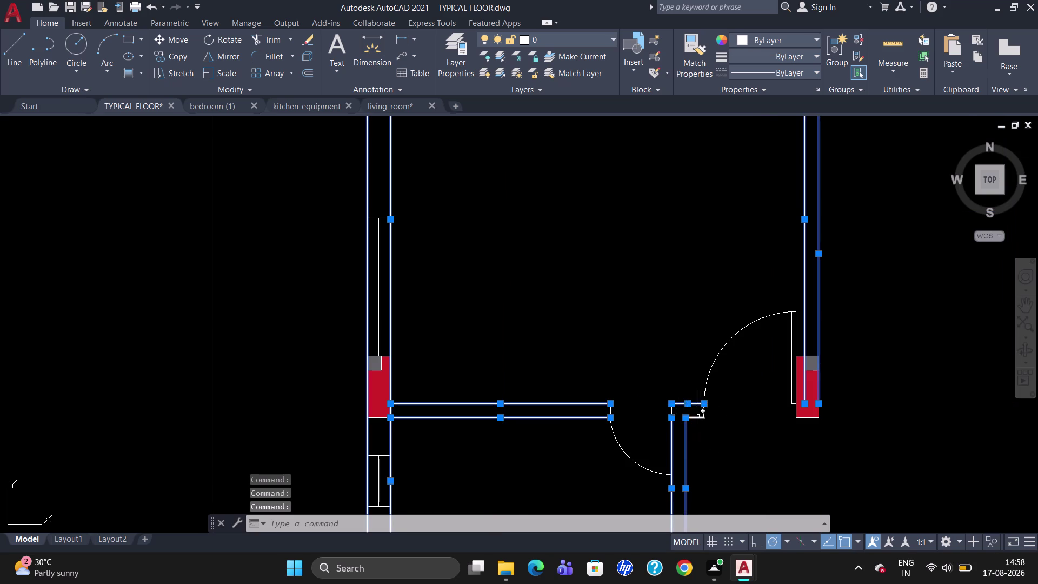
scroll(up, 3)
click(693, 420)
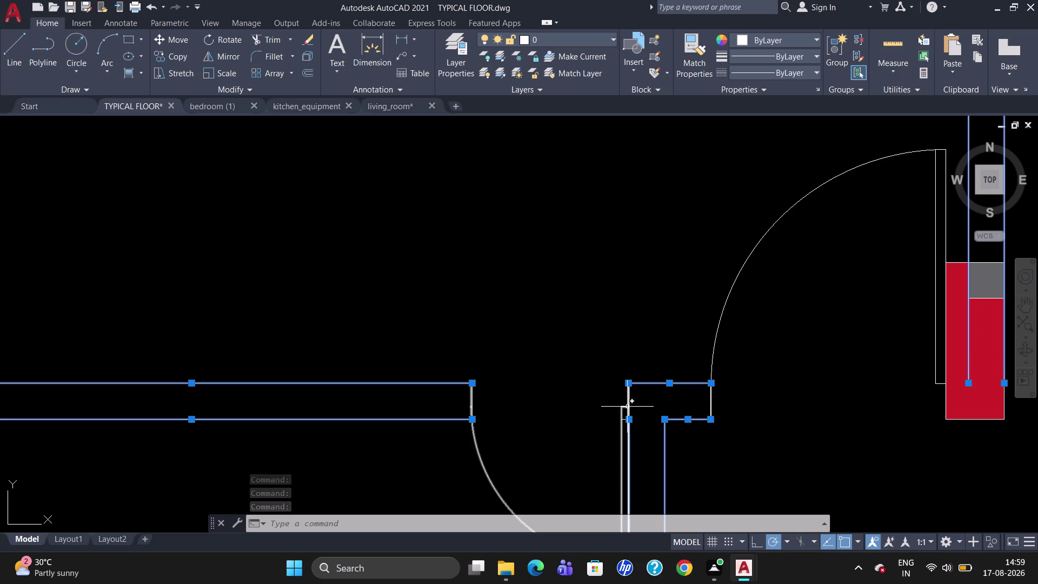
scroll(up, 3)
scroll(down, 3)
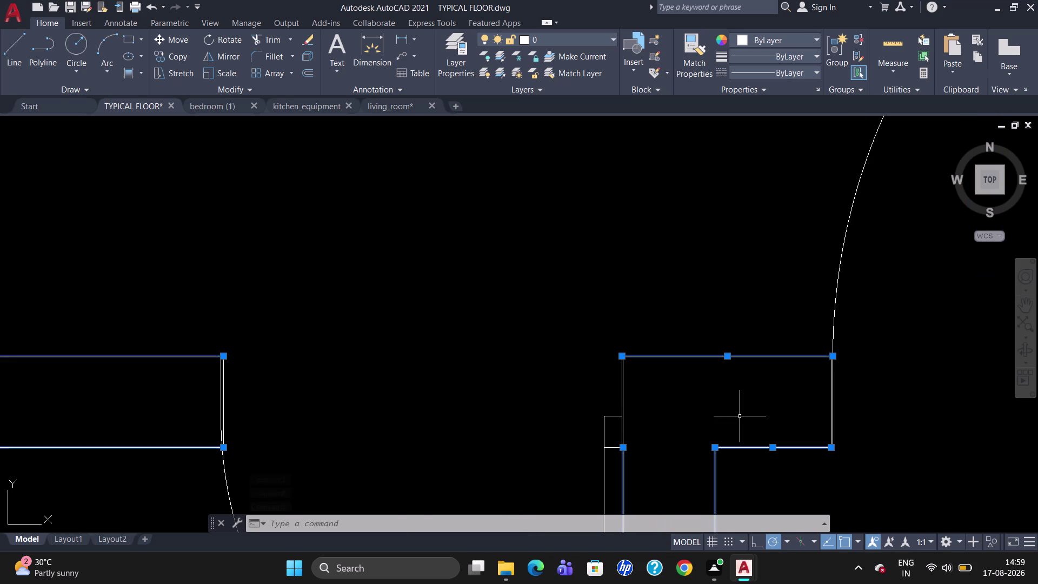
scroll(down, 3)
scroll(down, 3)
scroll(up, 3)
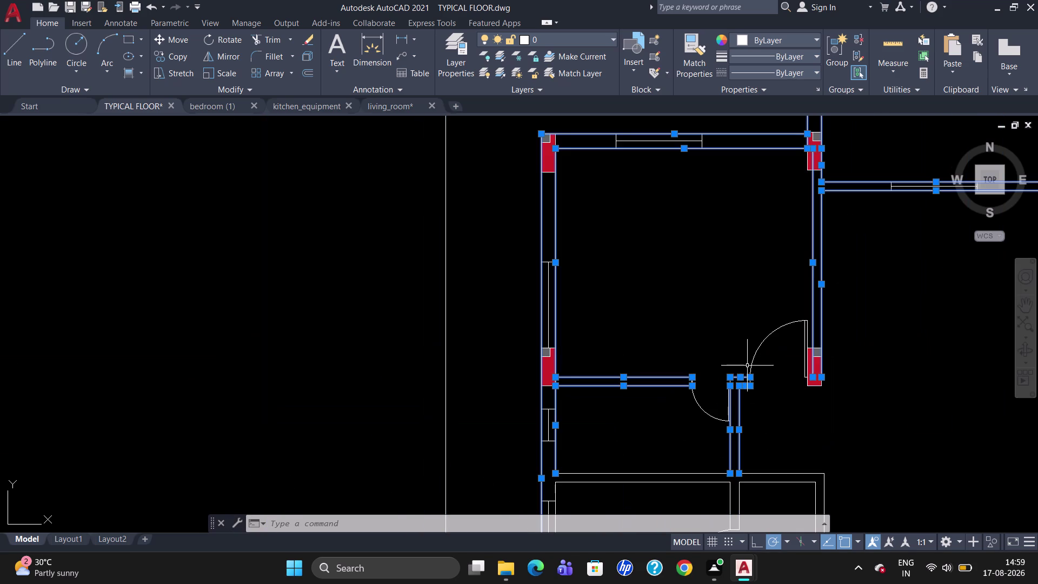
scroll(up, 3)
scroll(down, 3)
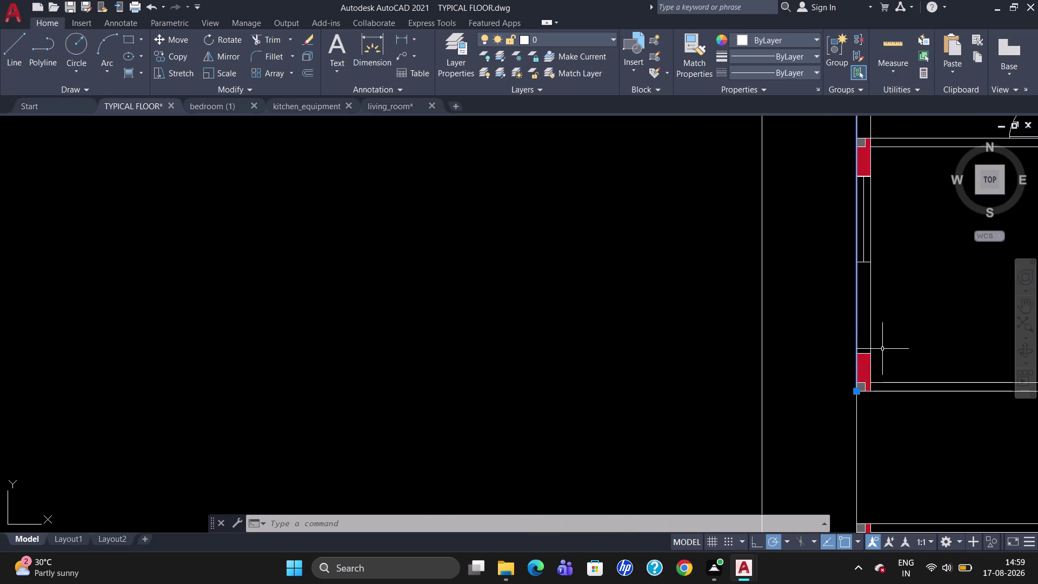
Add the right vertical wall line plus the upper, lower and bottom horizontal wall lines.
click(871, 316)
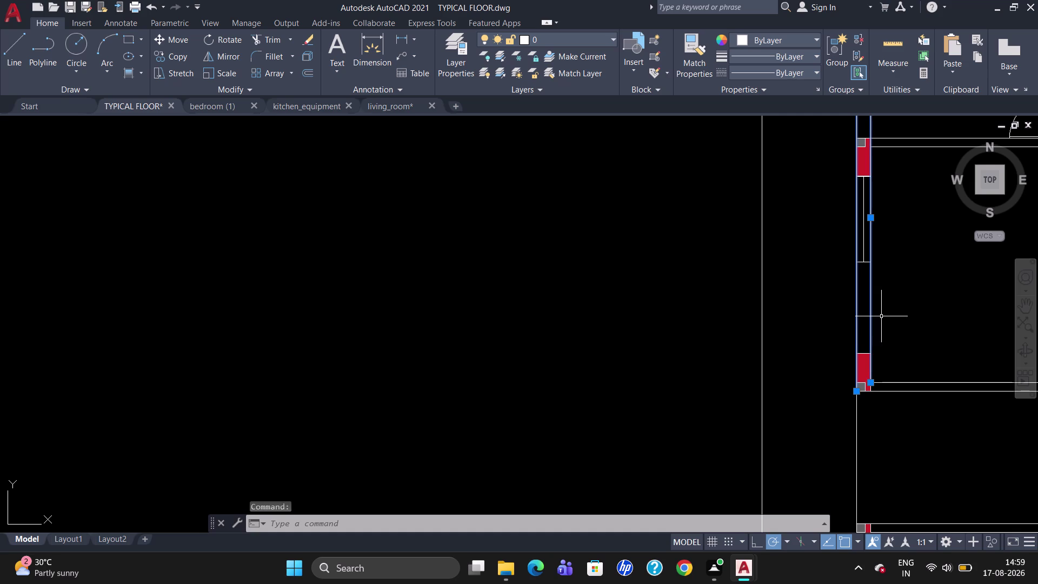
scroll(down, 3)
scroll(up, 3)
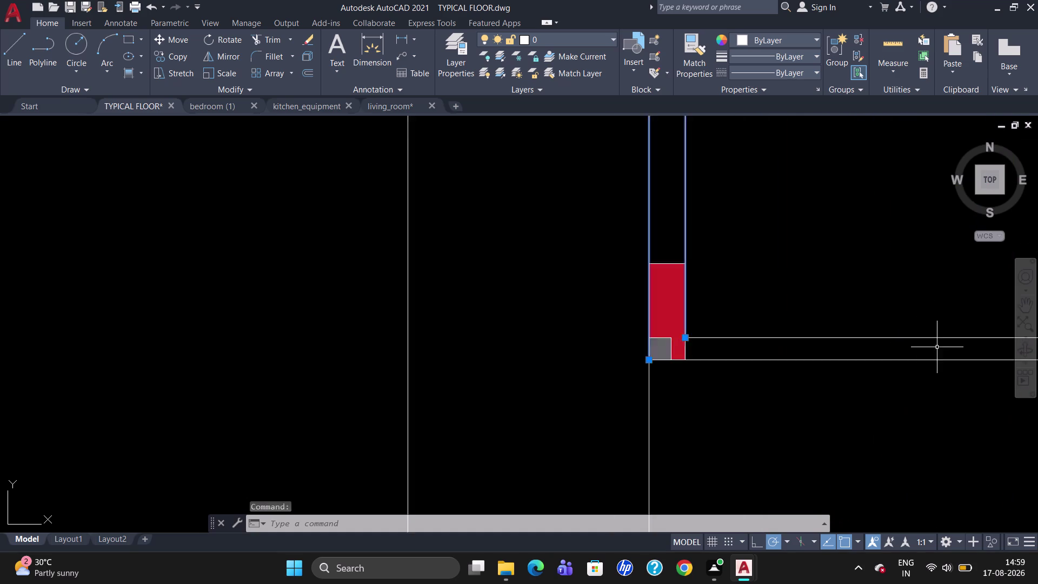
scroll(up, 3)
click(901, 336)
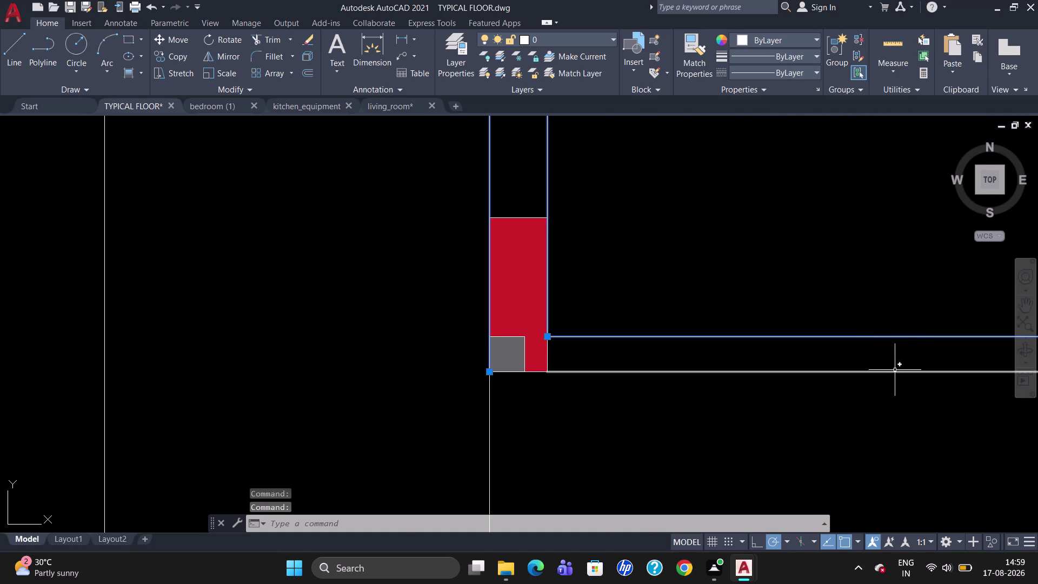
click(895, 370)
click(895, 373)
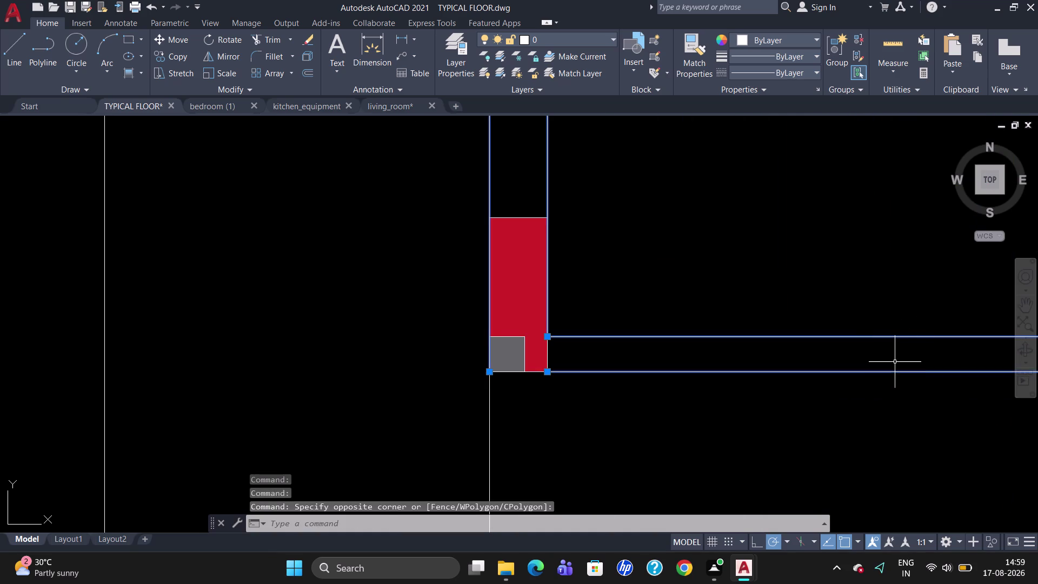
scroll(down, 3)
scroll(up, 3)
scroll(down, 3)
scroll(up, 3)
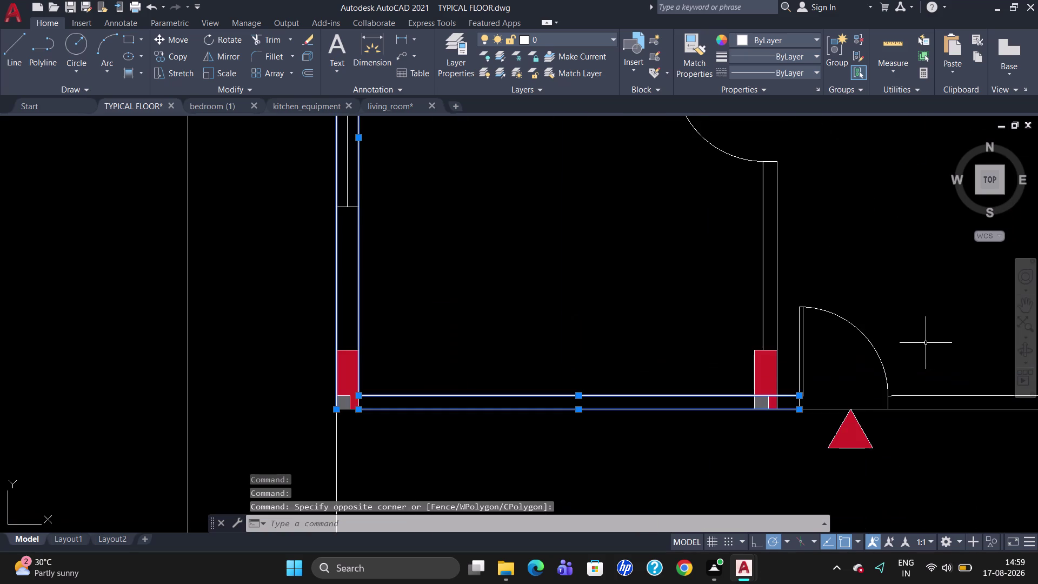
Add both right wall lines, the two top partition lines and the partition's end lines.
scroll(down, 3)
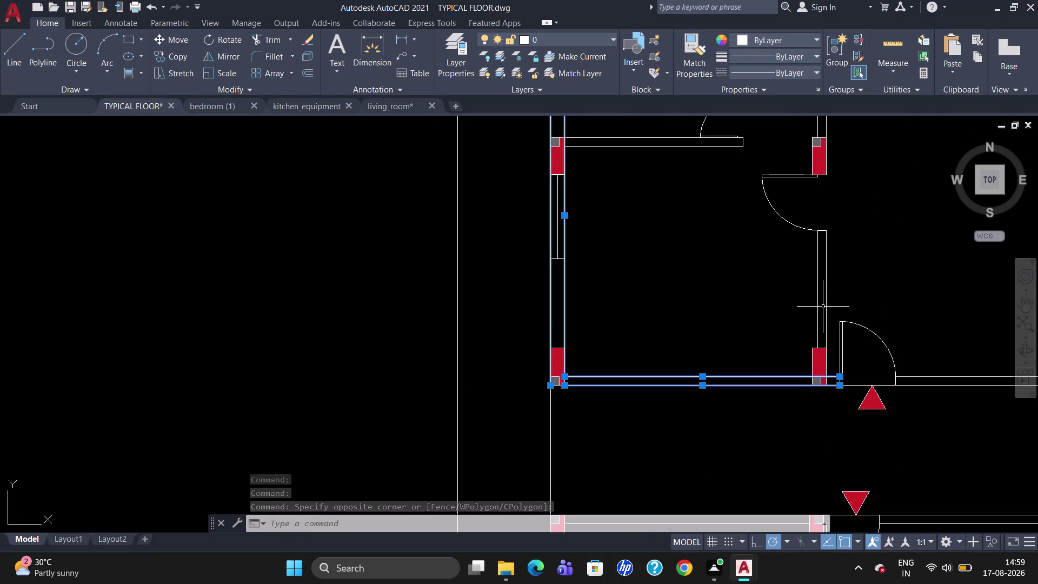
click(825, 307)
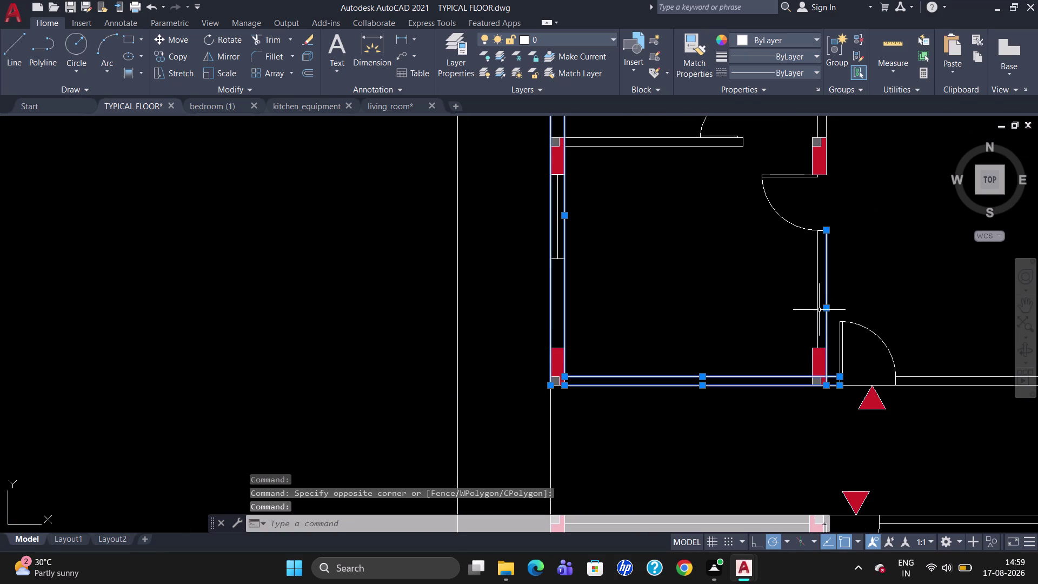
click(819, 310)
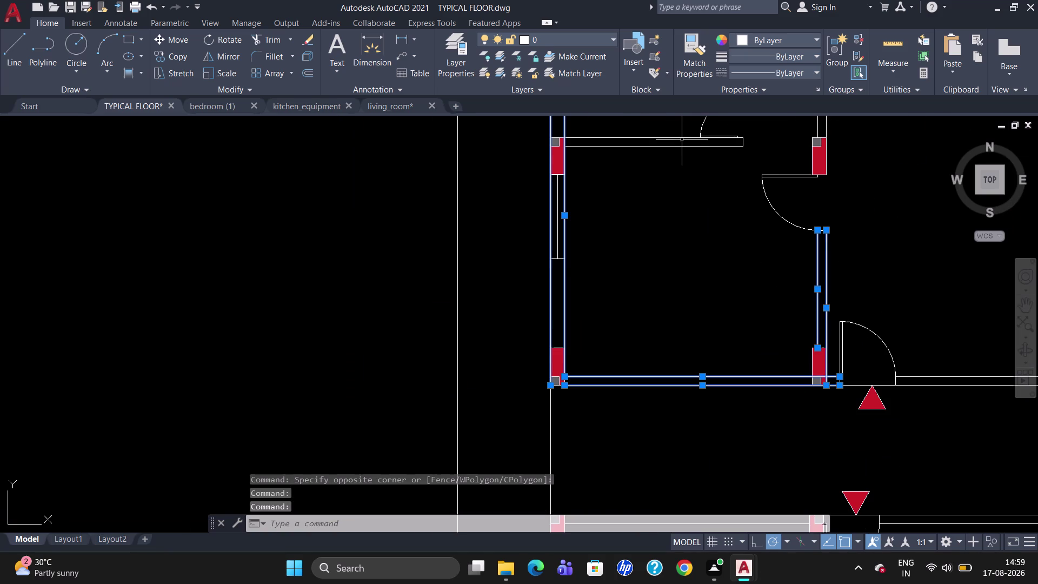
click(682, 138)
click(681, 145)
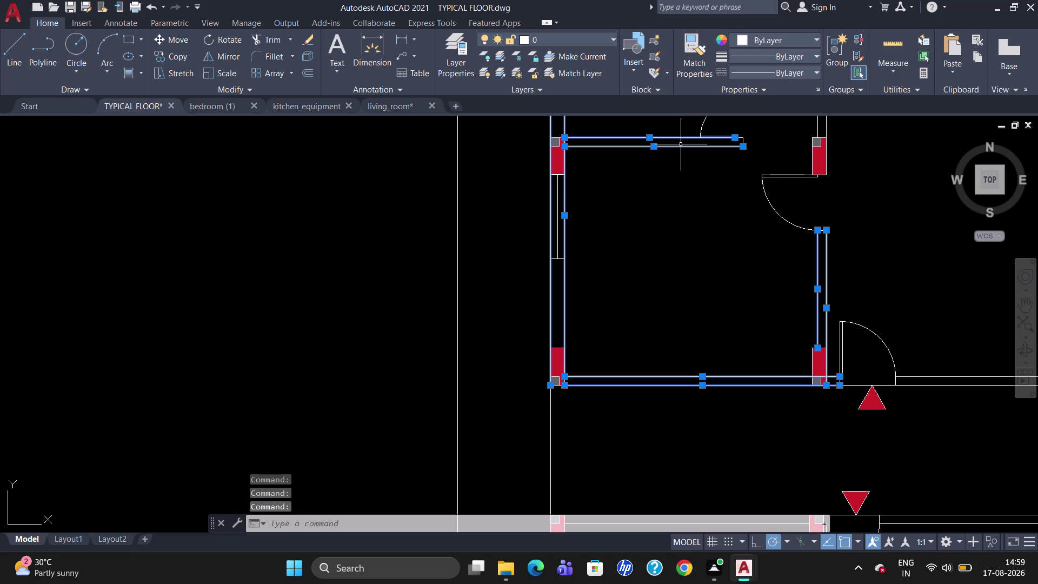
scroll(up, 3)
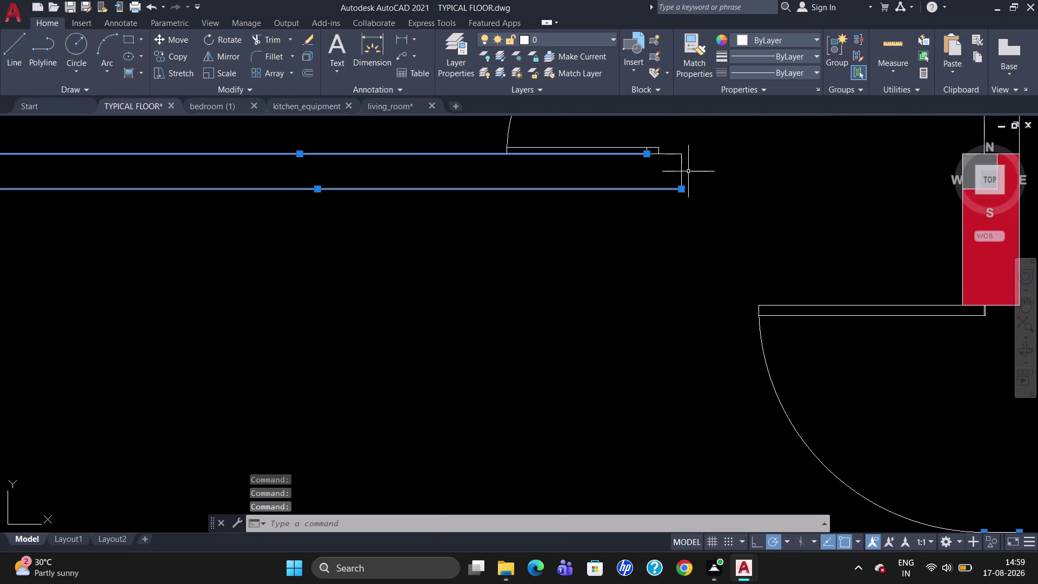
click(680, 170)
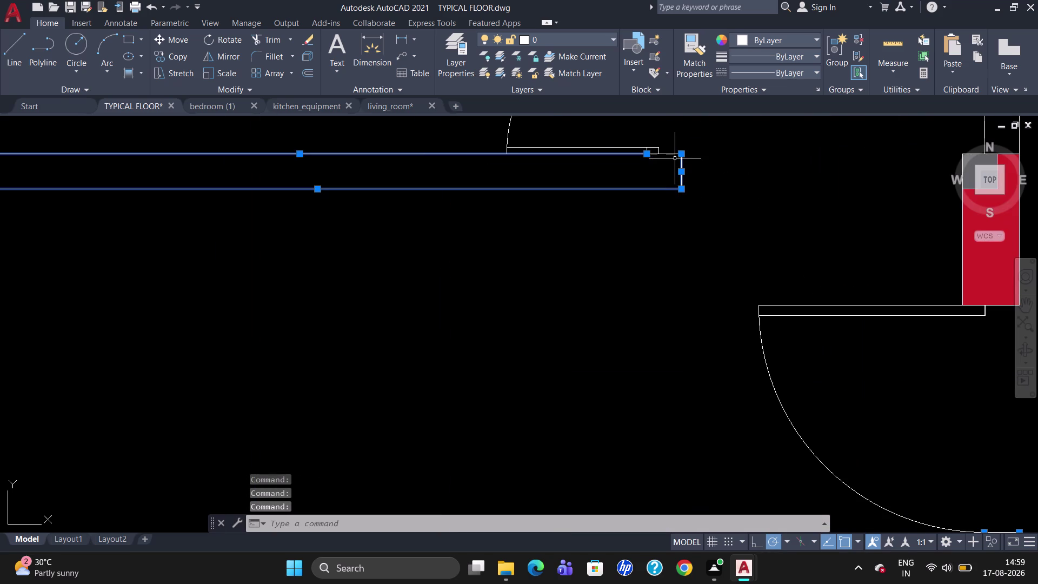
click(671, 153)
scroll(down, 3)
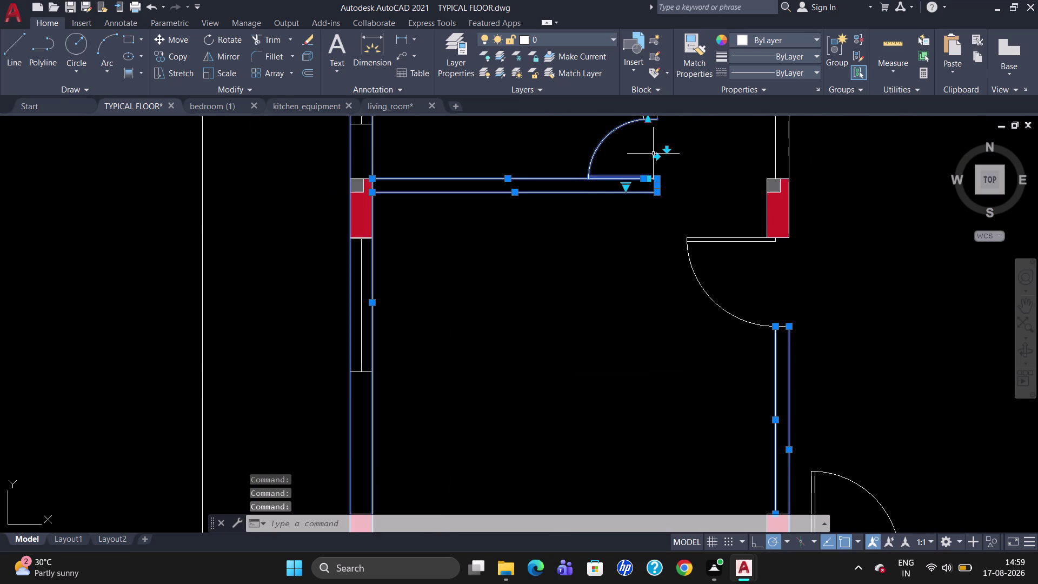
Add the room's top wall line and upper right wall line.
scroll(up, 3)
scroll(down, 3)
scroll(up, 3)
scroll(down, 3)
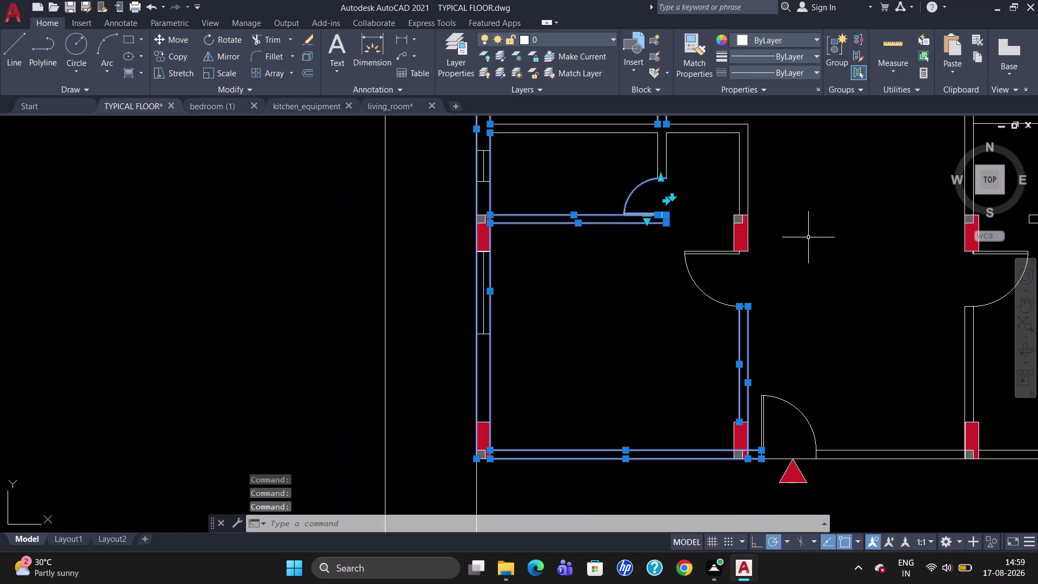
click(739, 178)
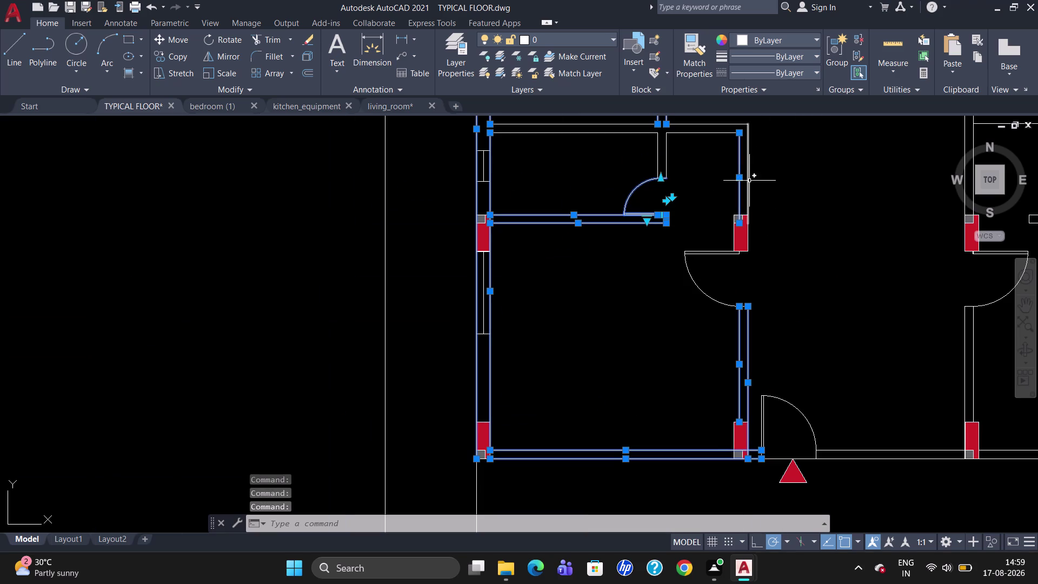
click(749, 181)
scroll(down, 3)
scroll(up, 3)
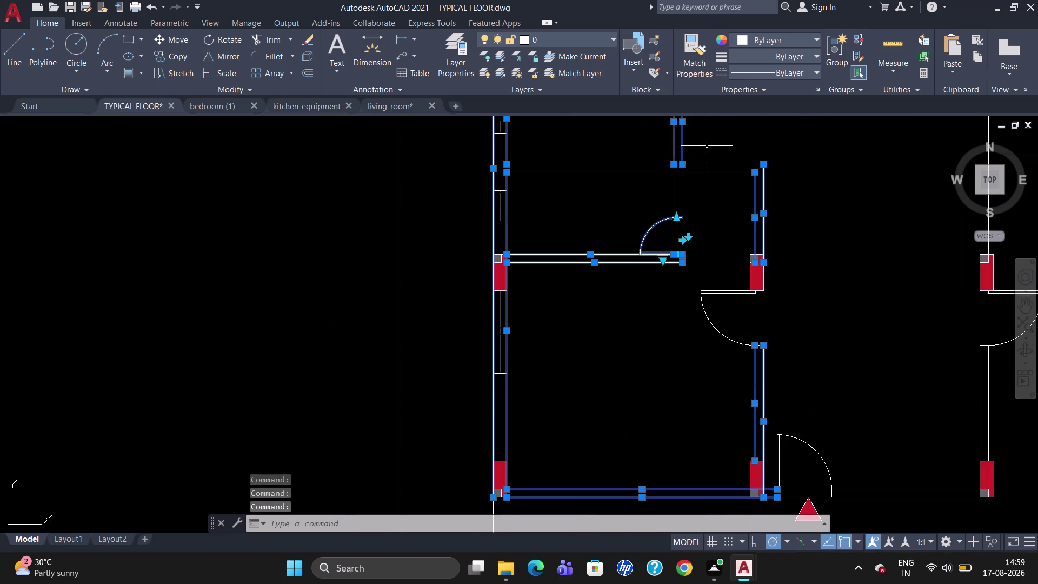
Add the short walls beside the door and the top wall segments on either side.
click(717, 165)
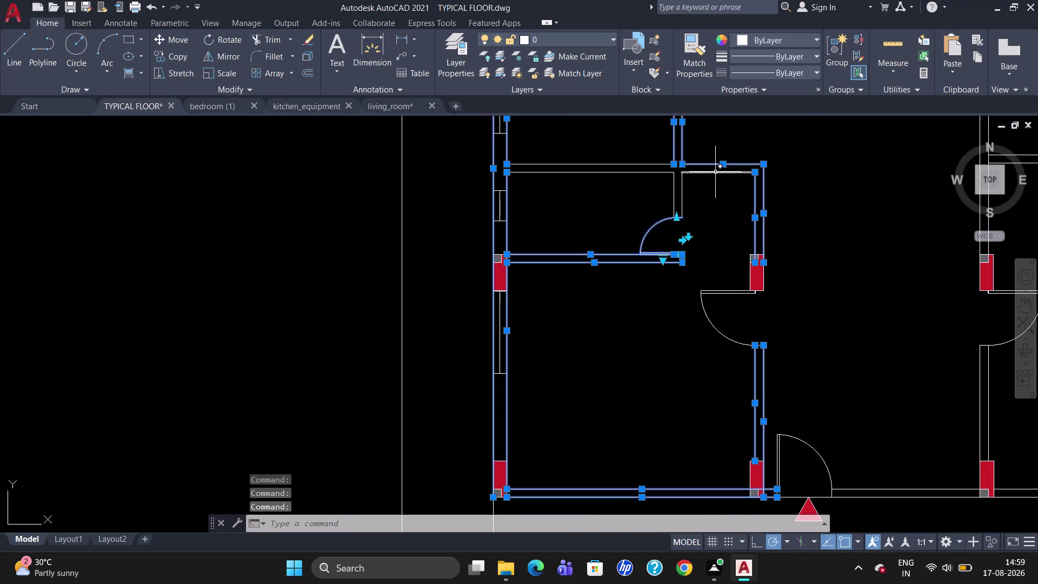
click(715, 173)
click(683, 197)
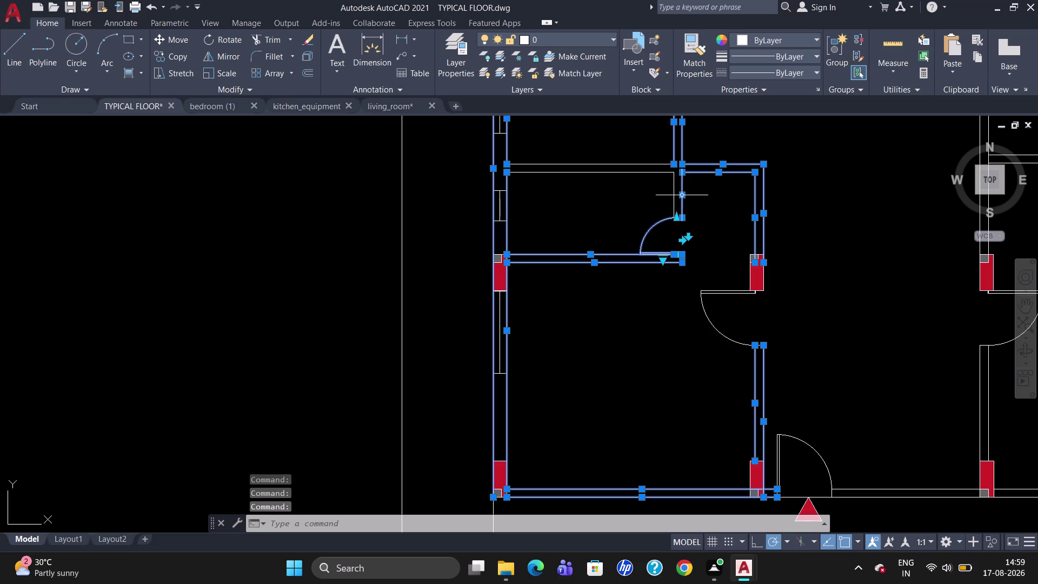
click(673, 198)
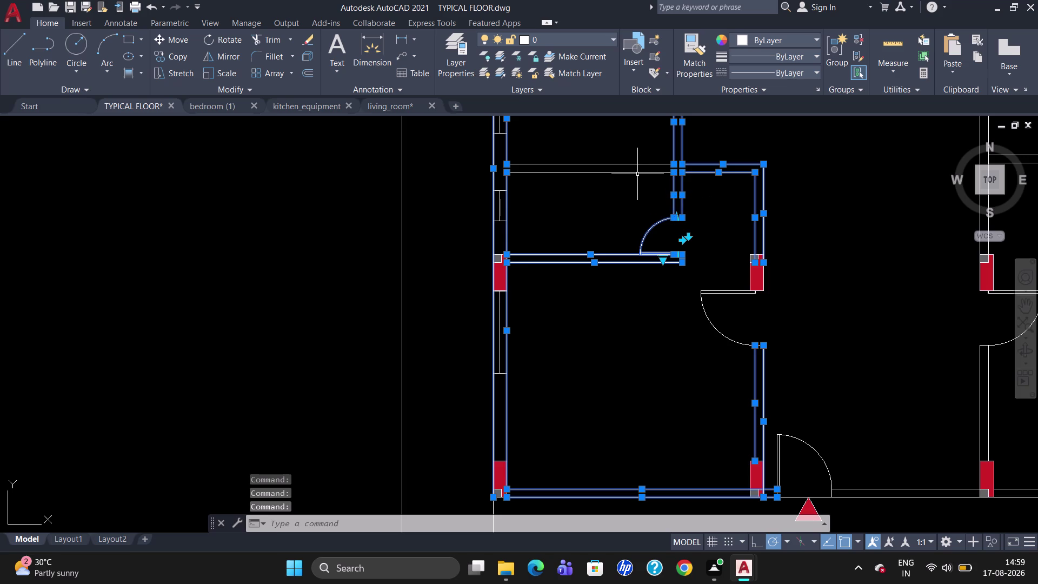
click(637, 173)
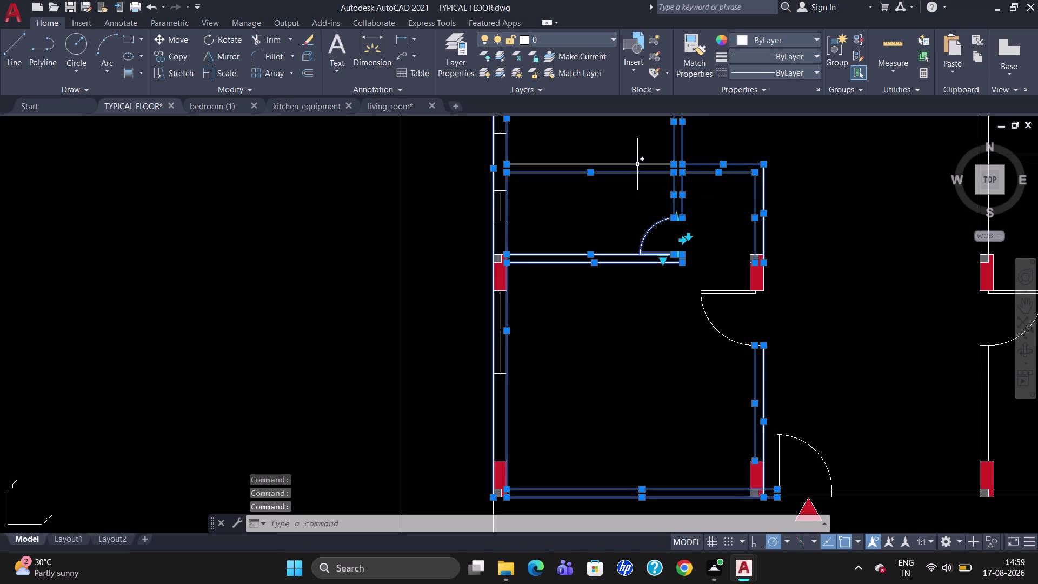
click(638, 164)
scroll(down, 3)
scroll(up, 3)
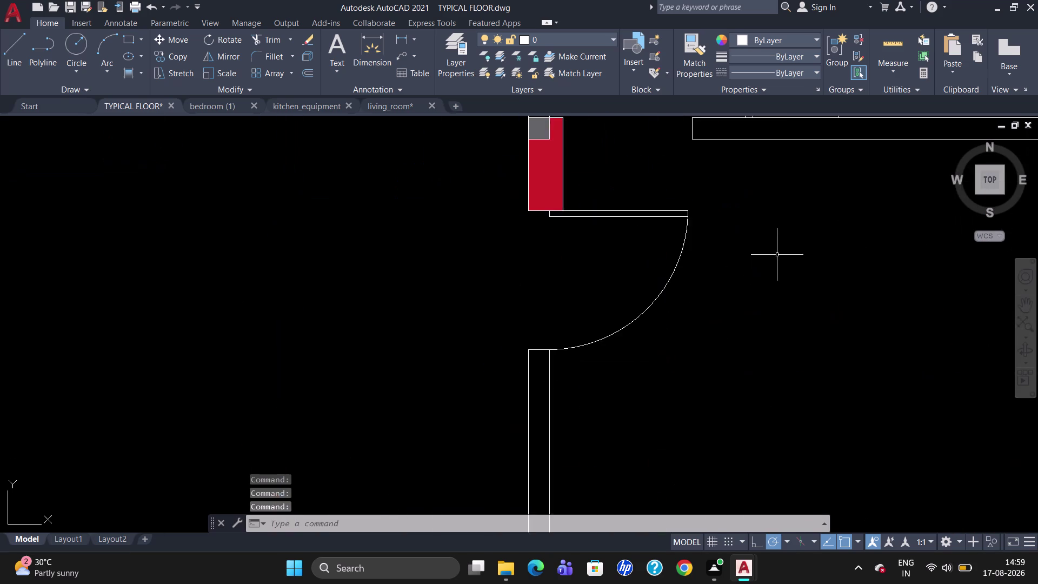
scroll(down, 3)
Add the next room's corridor wall lines by the door and its side wall line.
click(732, 311)
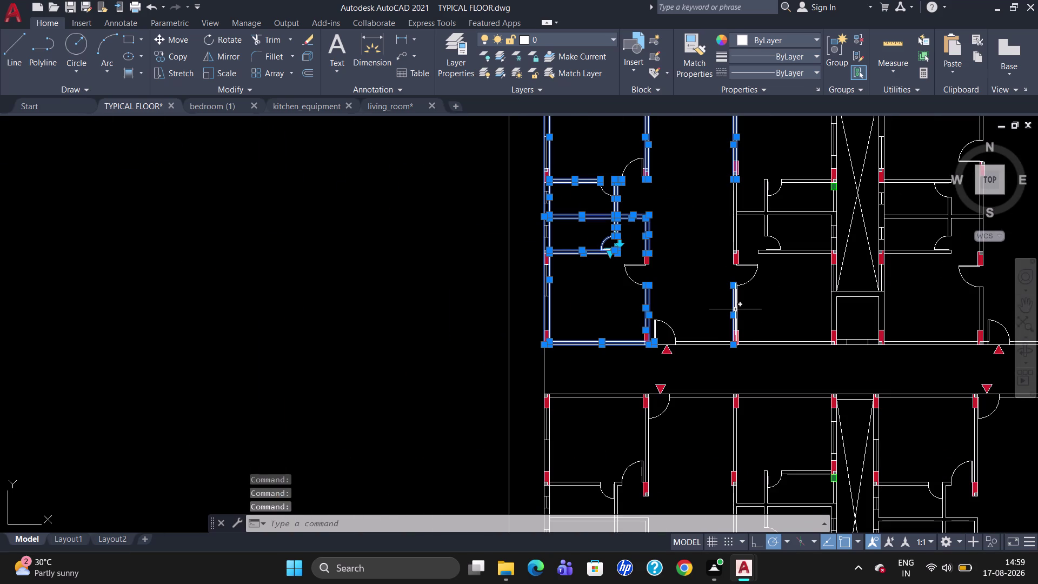
click(736, 309)
click(692, 341)
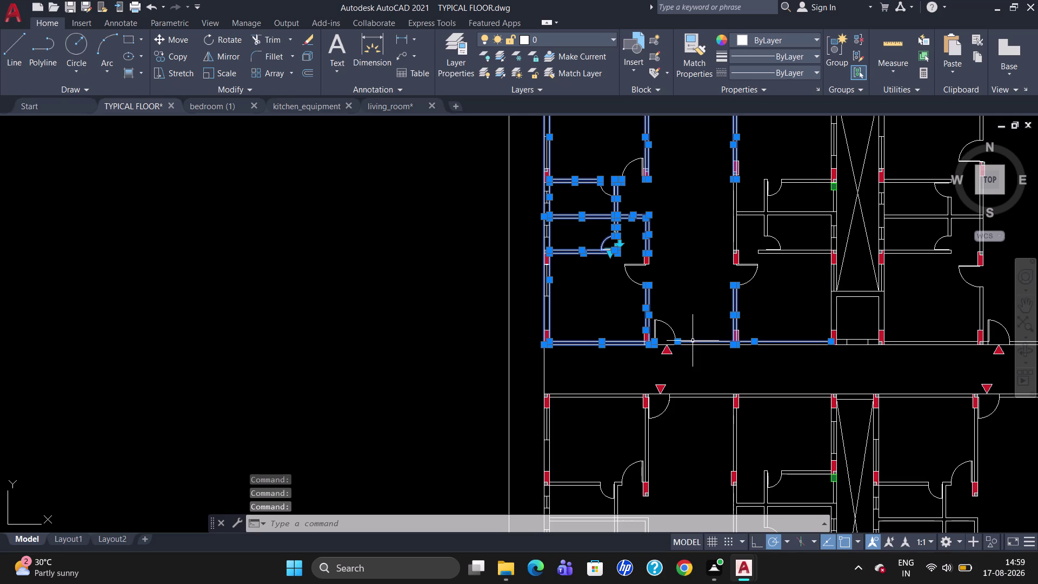
scroll(up, 3)
click(705, 336)
scroll(down, 3)
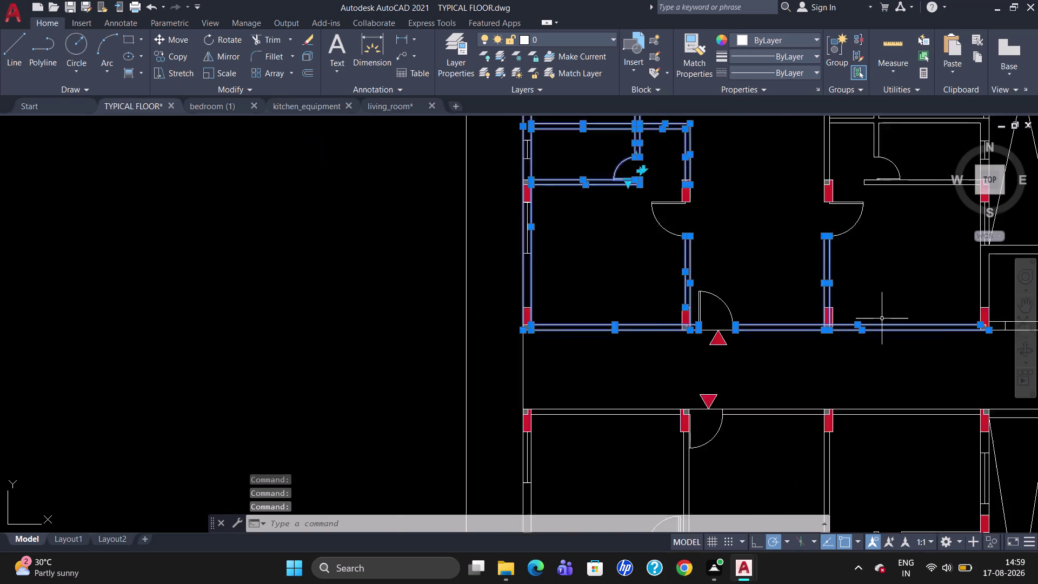
scroll(down, 3)
scroll(down, 3)
scroll(up, 3)
scroll(down, 3)
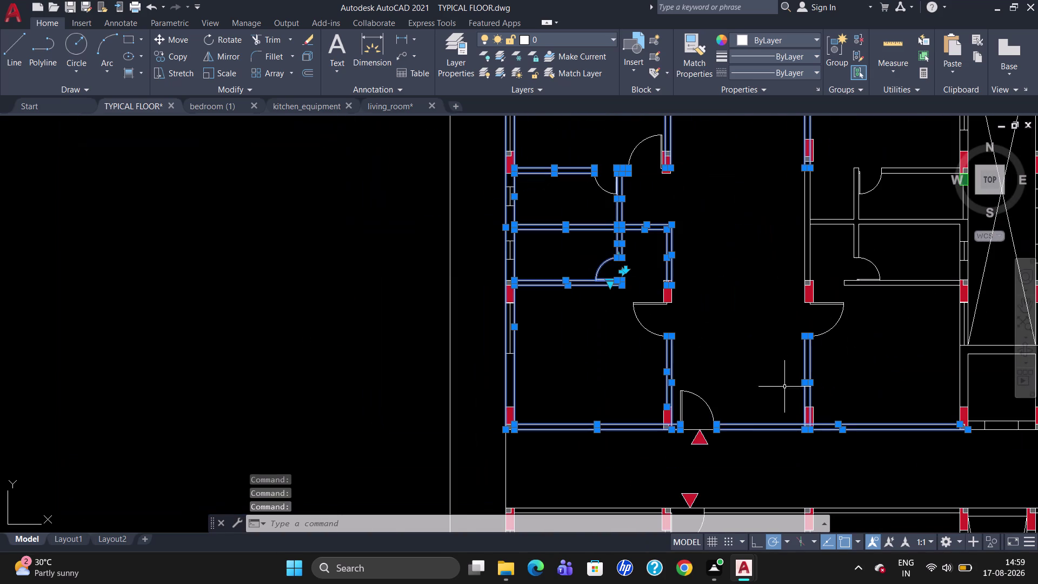
click(698, 429)
scroll(down, 3)
scroll(up, 3)
scroll(down, 3)
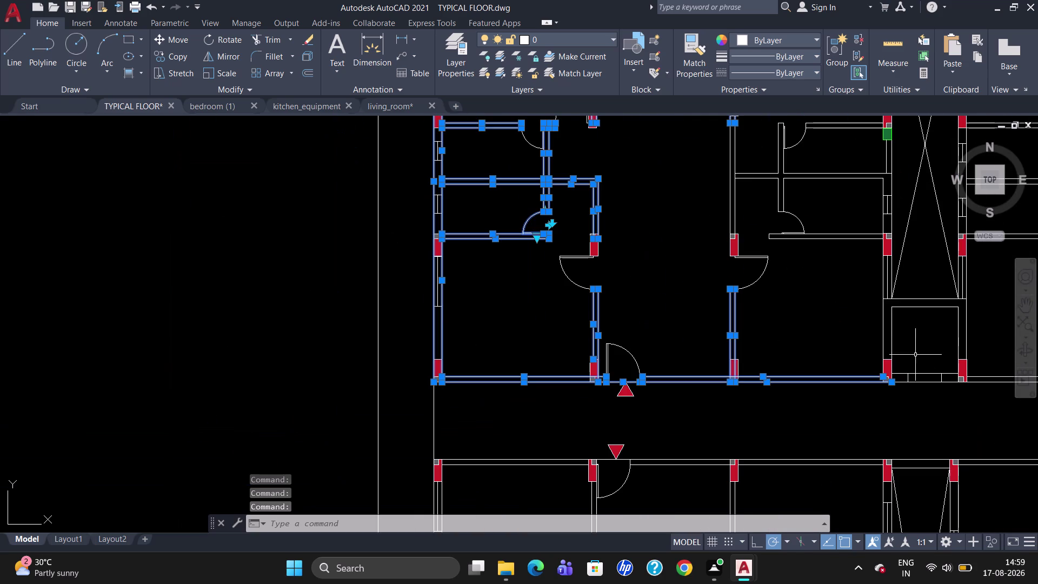
Add the neighbouring room's right wall lines and its partition wall with end lines.
click(883, 316)
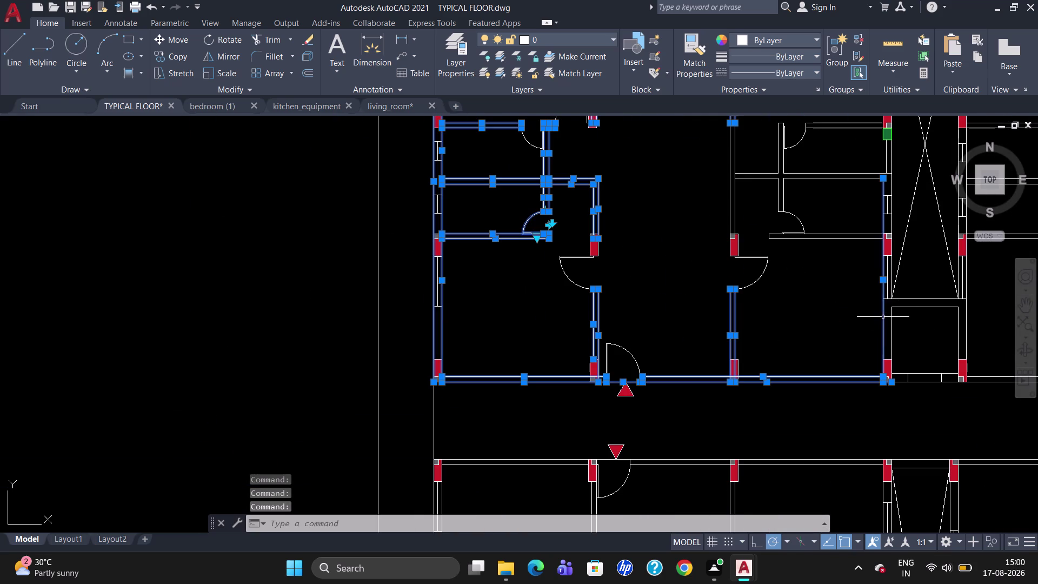
click(838, 233)
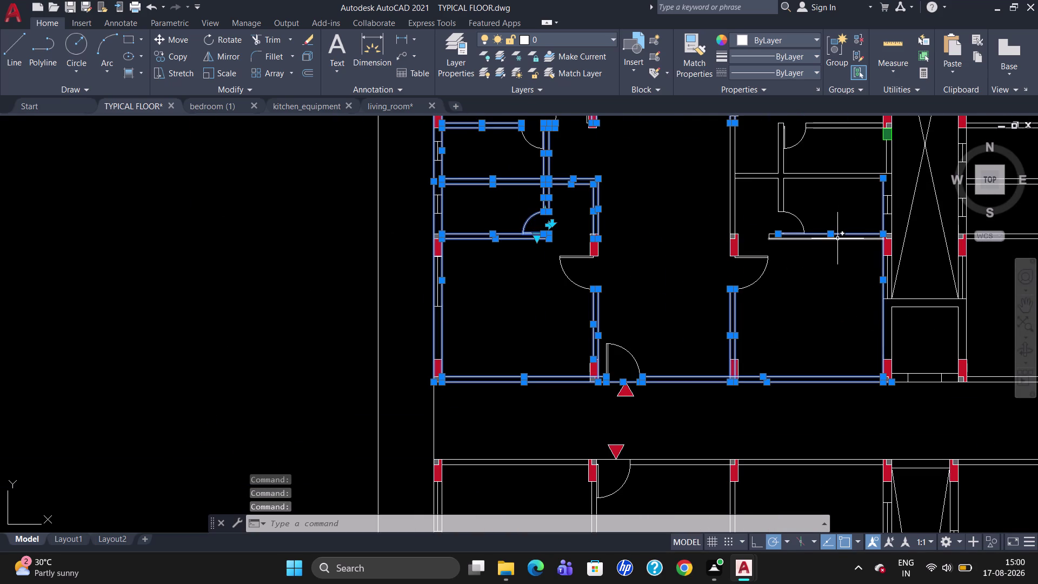
click(838, 239)
scroll(up, 3)
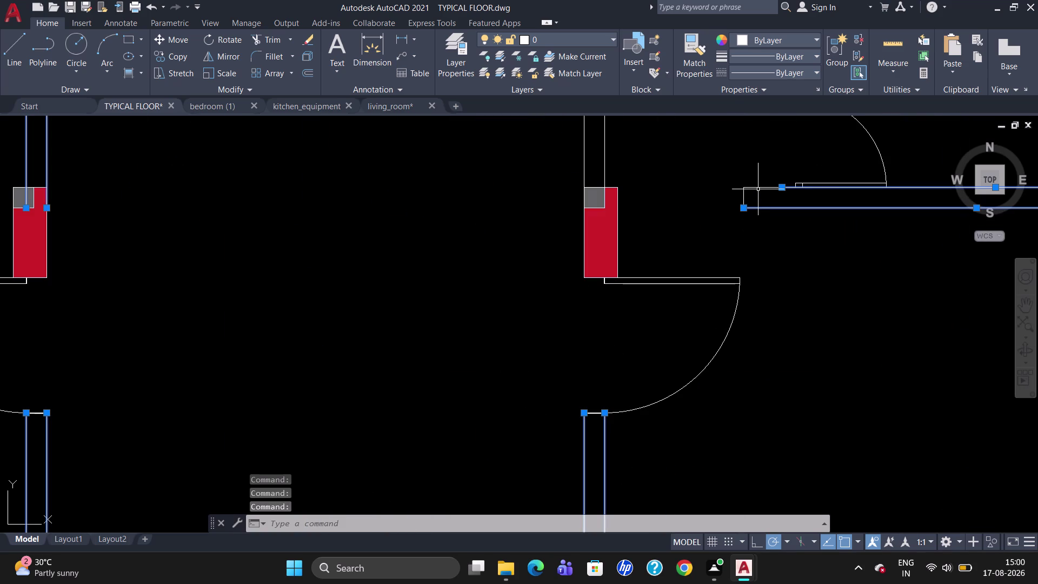
click(758, 188)
click(744, 197)
scroll(down, 3)
scroll(up, 3)
scroll(down, 3)
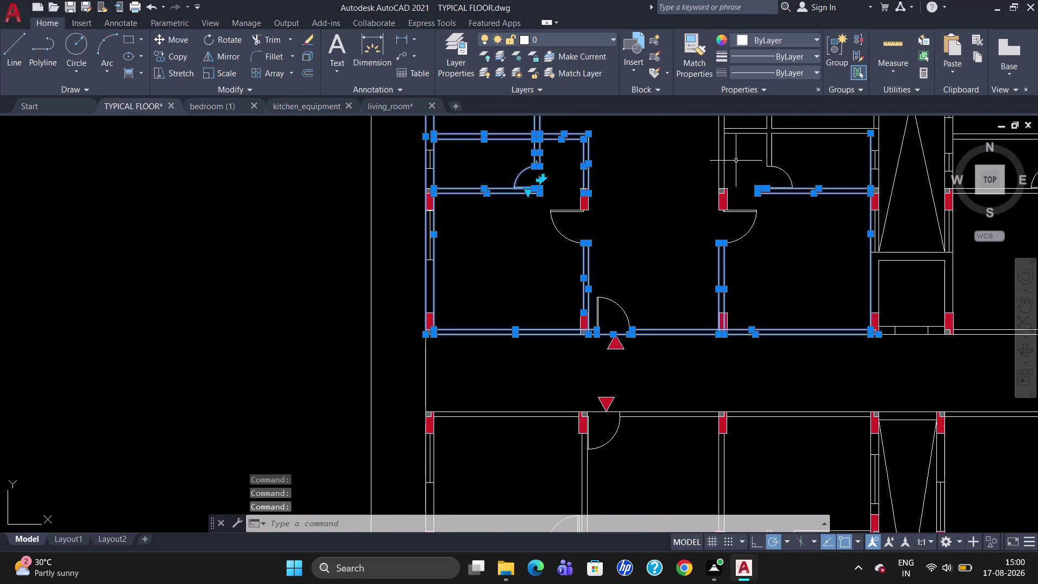
Add the neighbouring room's left wall lines and the upper wall line to the selection.
click(724, 161)
click(720, 159)
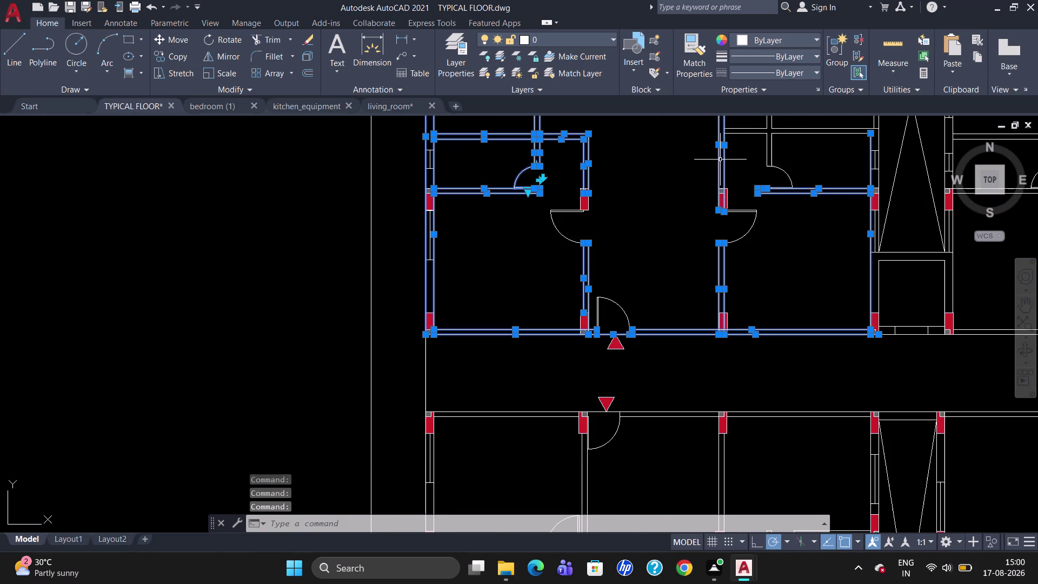
scroll(down, 3)
scroll(up, 3)
scroll(down, 3)
scroll(up, 3)
click(784, 137)
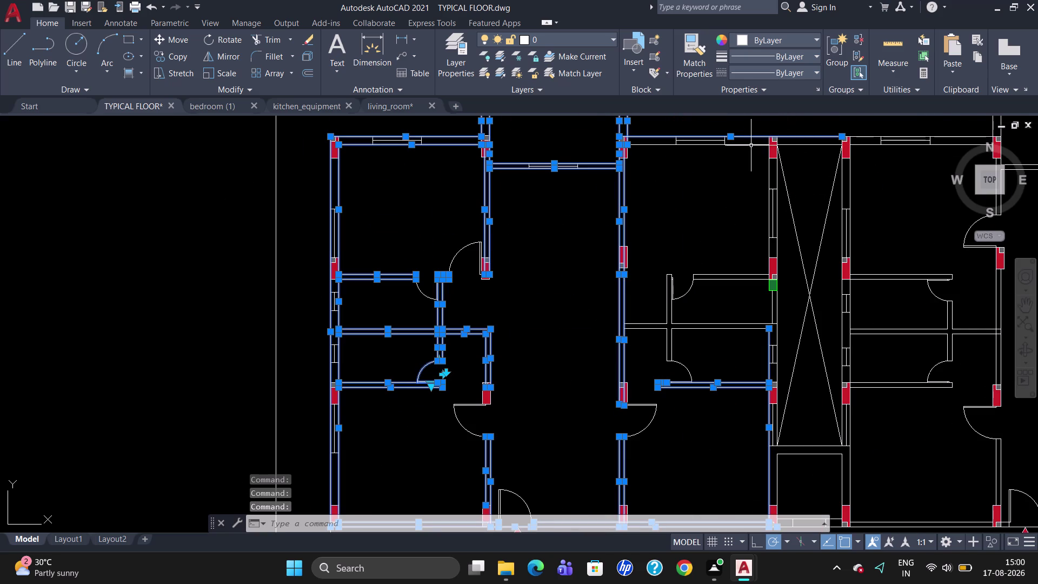
Add the lift shaft wall lines and the top wall lines beside the lift.
click(751, 144)
click(768, 187)
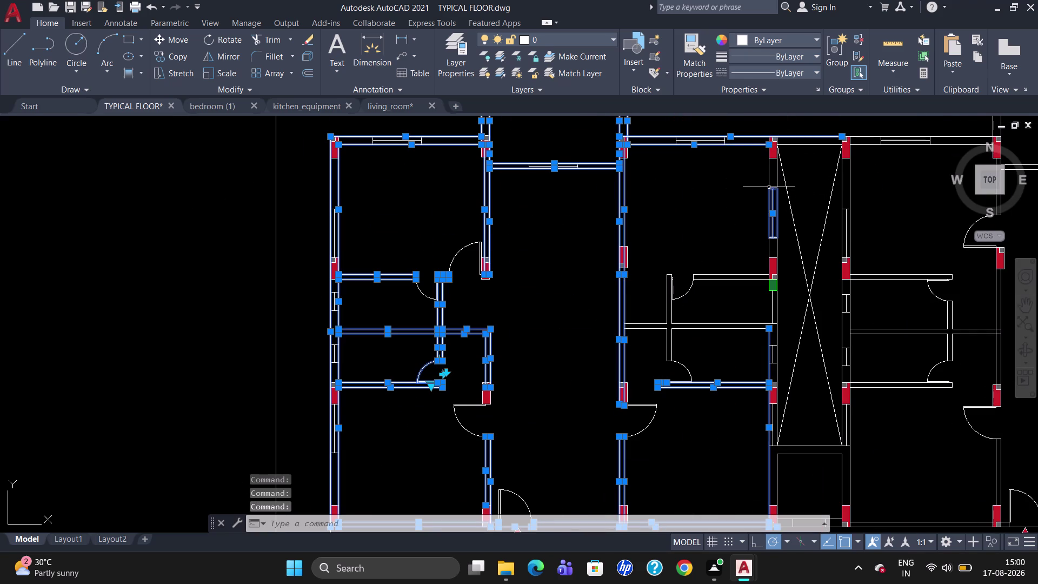
click(767, 175)
click(778, 172)
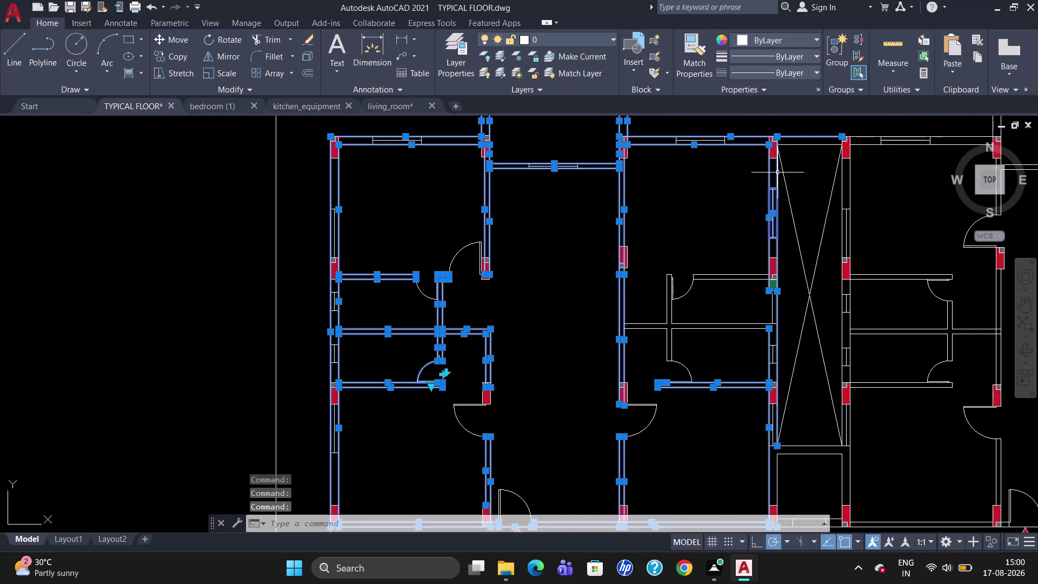
click(804, 144)
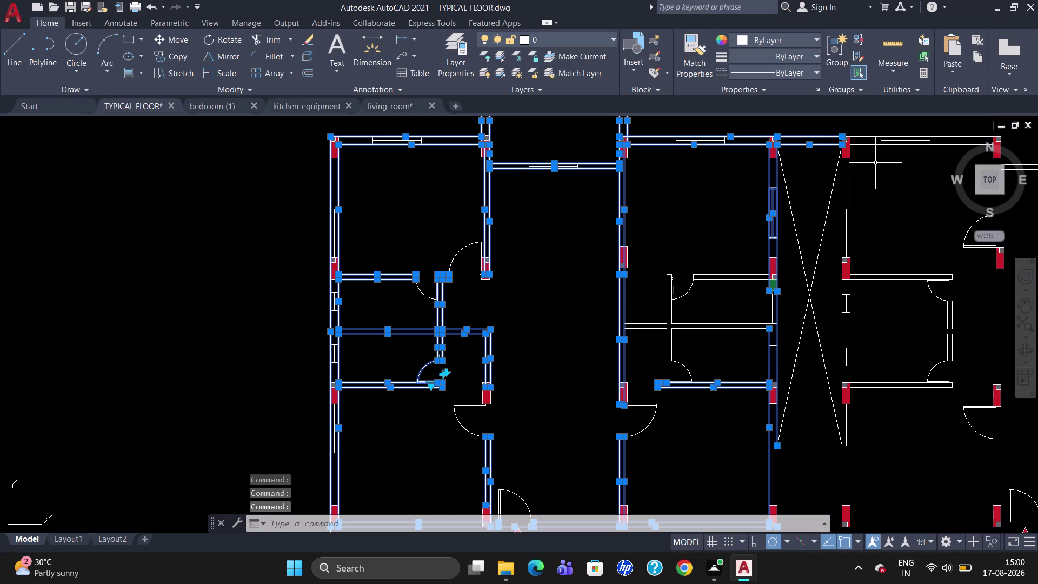
click(871, 146)
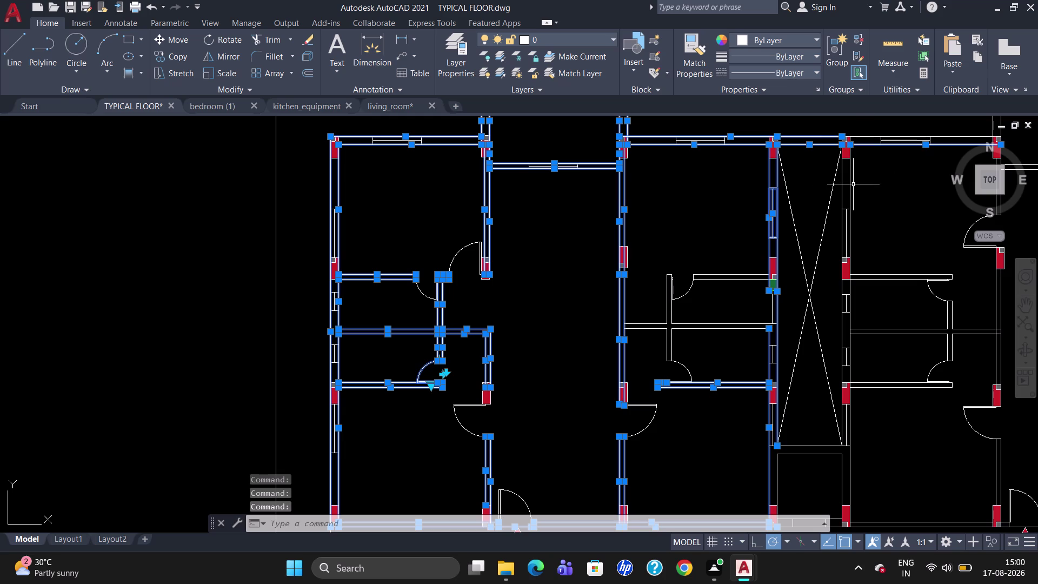
click(842, 193)
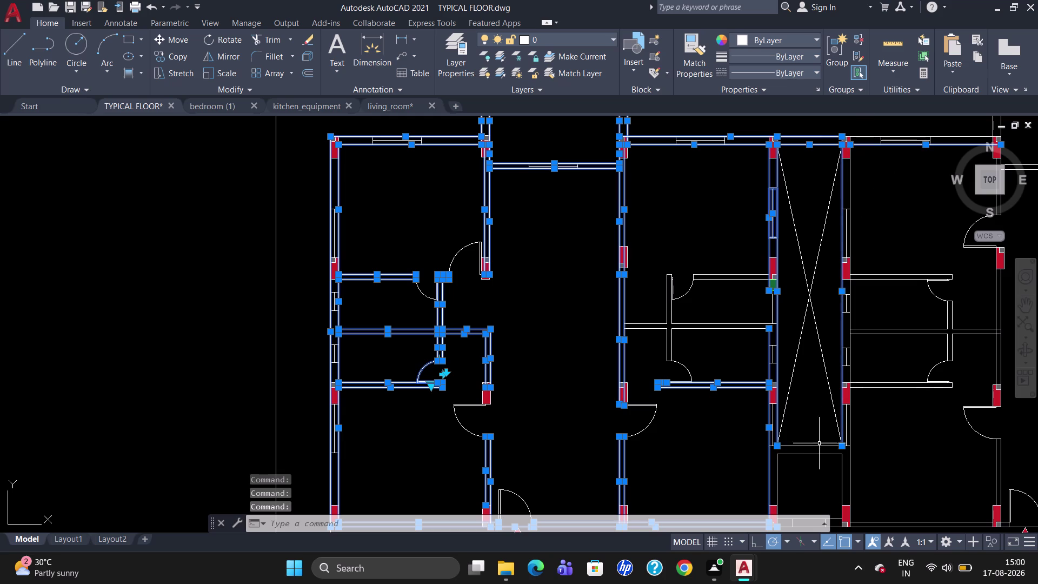
Add the wall lines below the lift and the bottom wall segments.
click(811, 445)
scroll(down, 3)
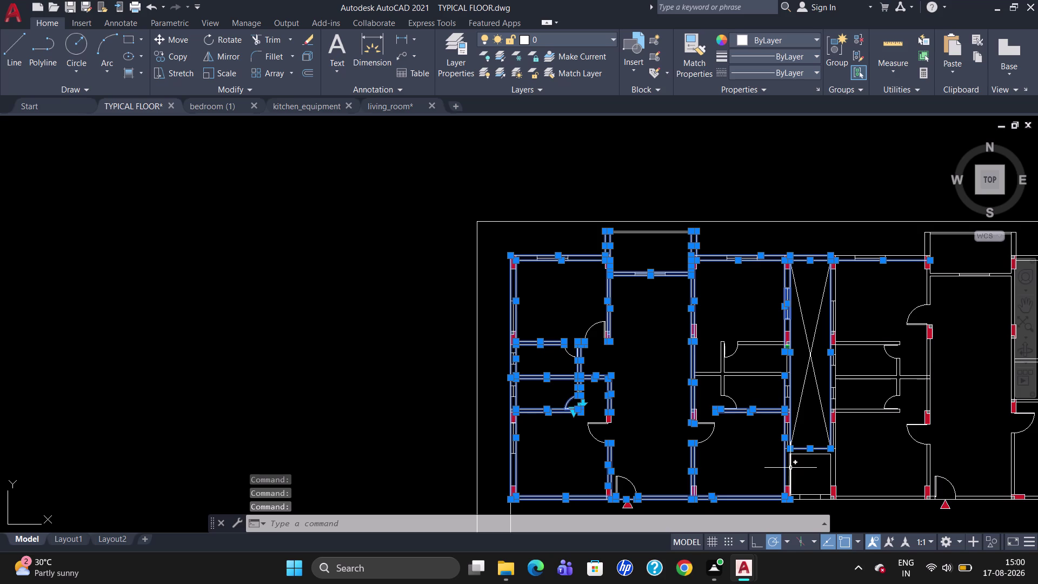
click(790, 467)
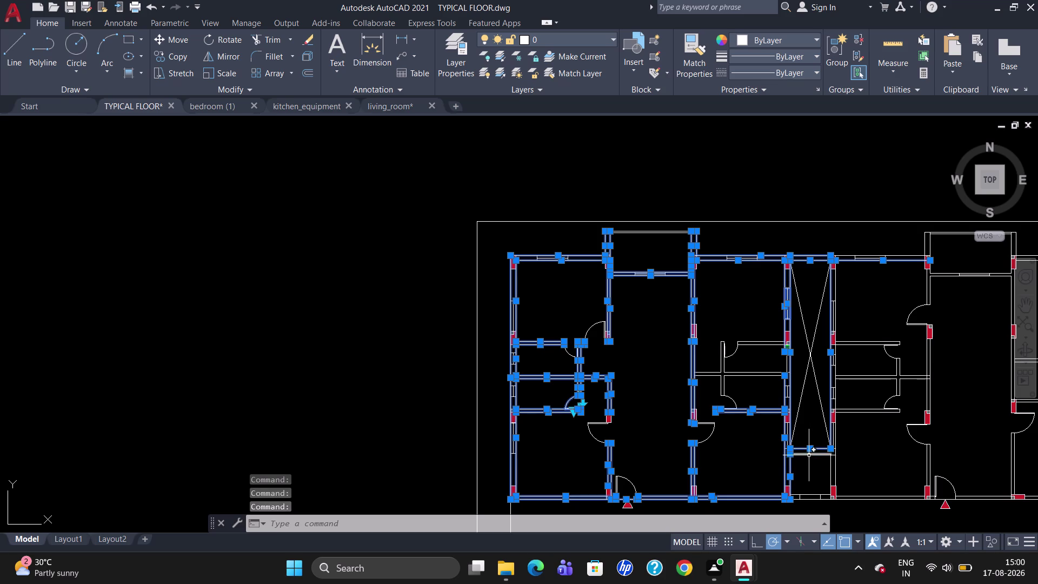
click(808, 456)
click(829, 469)
scroll(up, 3)
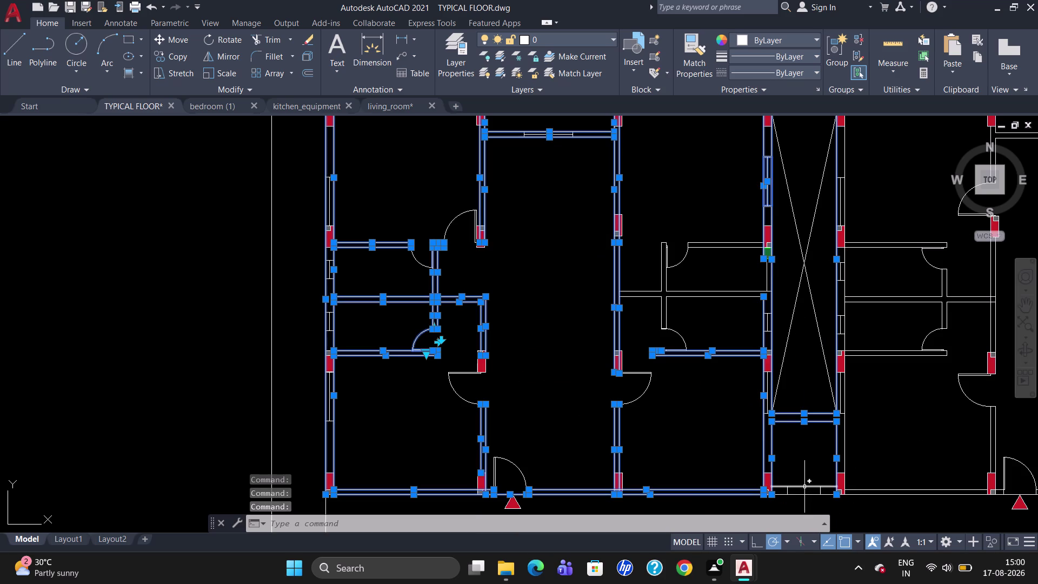
click(803, 487)
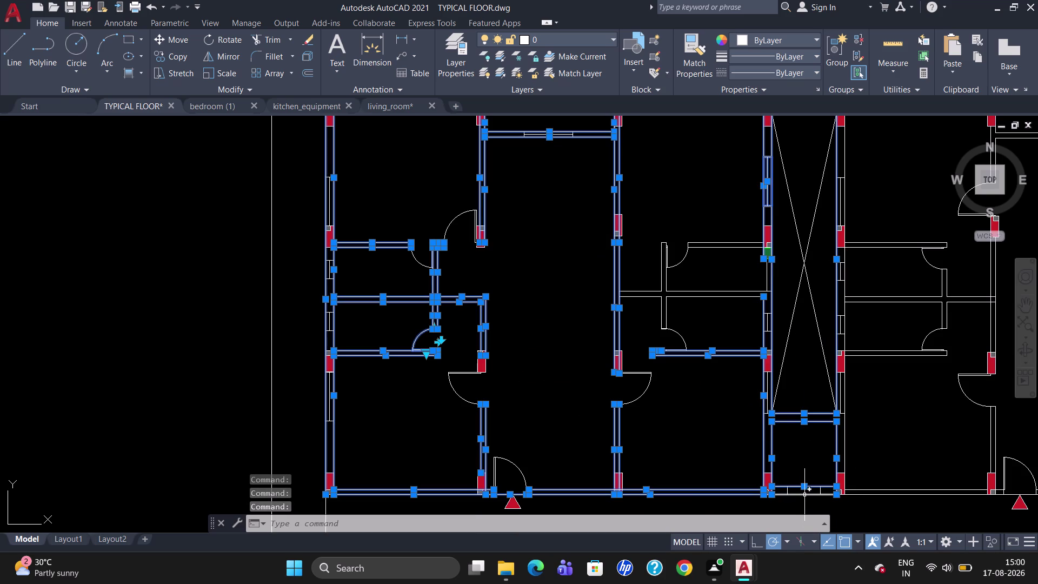
click(804, 495)
click(788, 490)
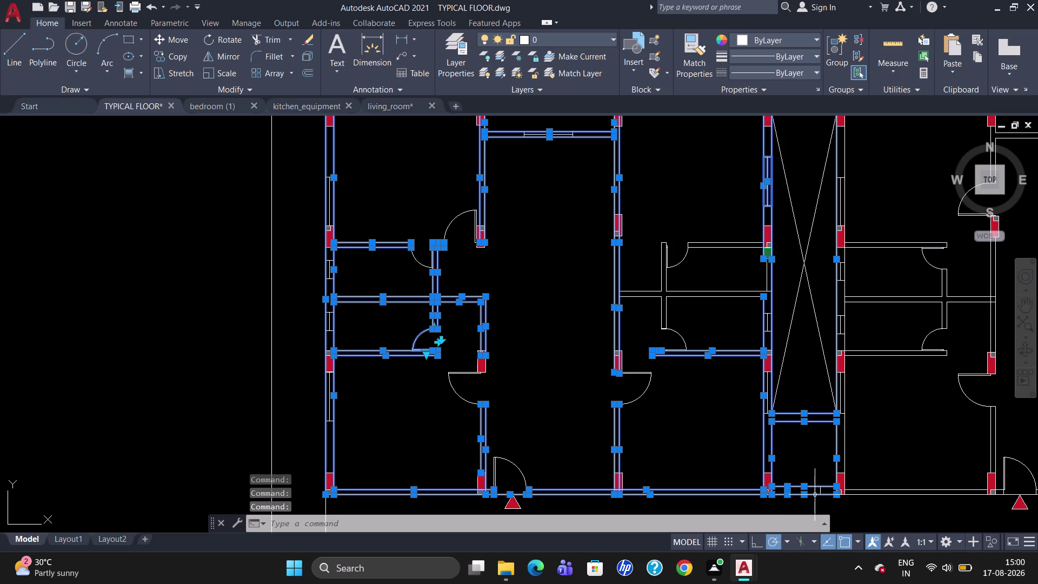
click(821, 490)
Add the top wall line on the right to the wall selection.
scroll(down, 3)
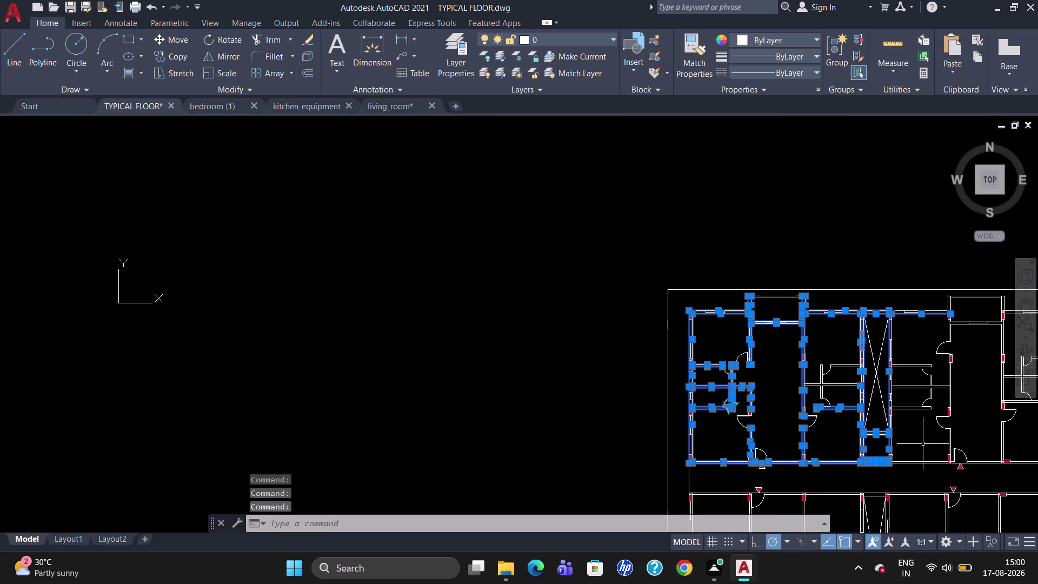
scroll(up, 3)
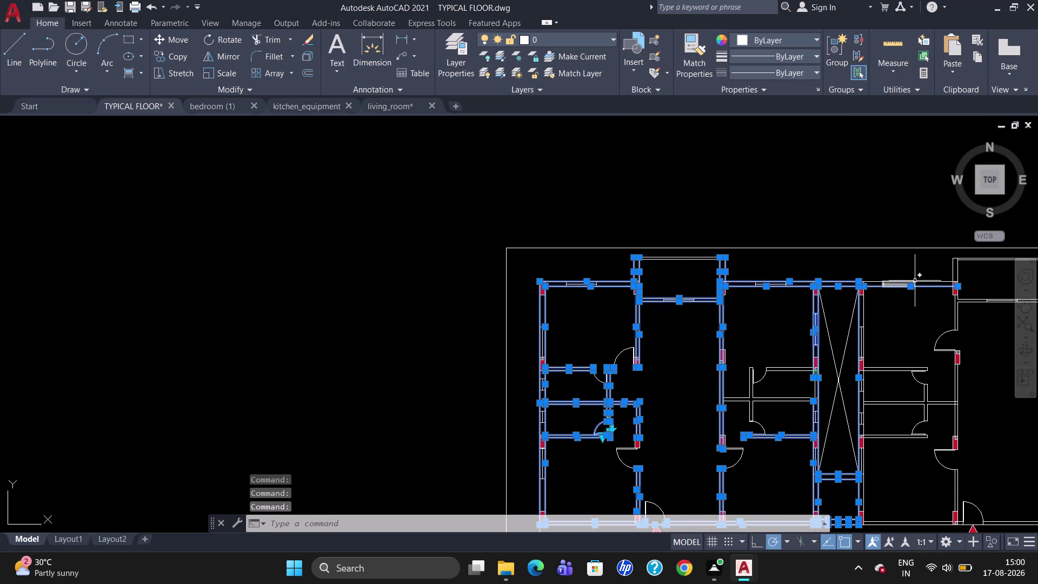
click(935, 281)
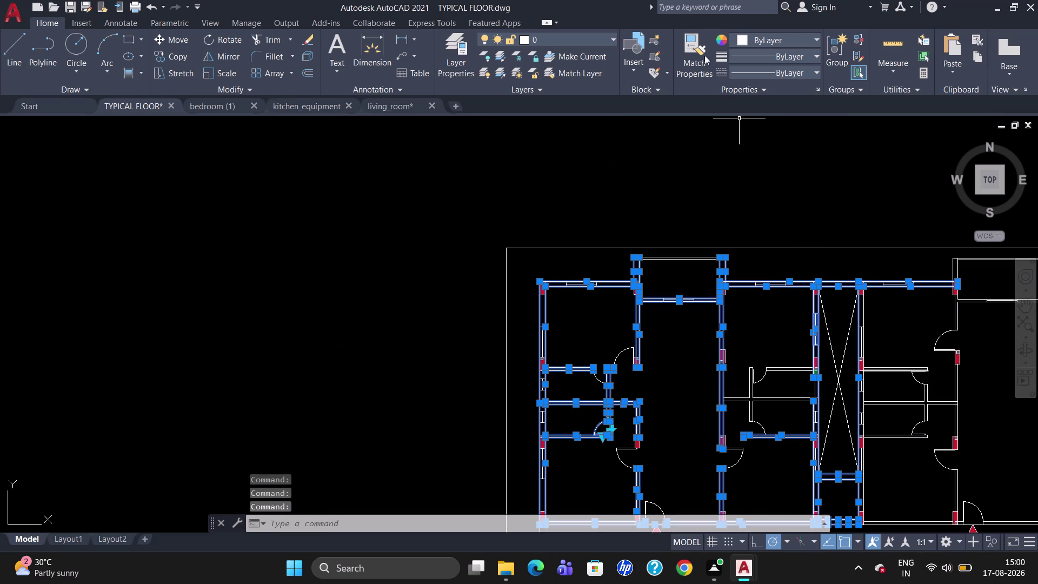
click(585, 40)
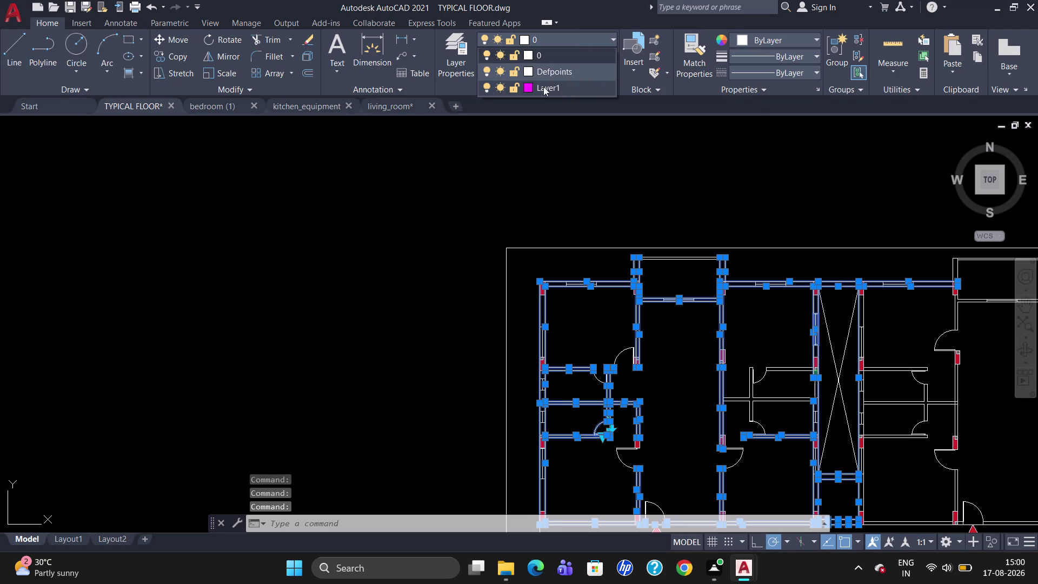
Move the gathered wall lines onto Layer1 and clear the selection.
click(533, 88)
key(Escape)
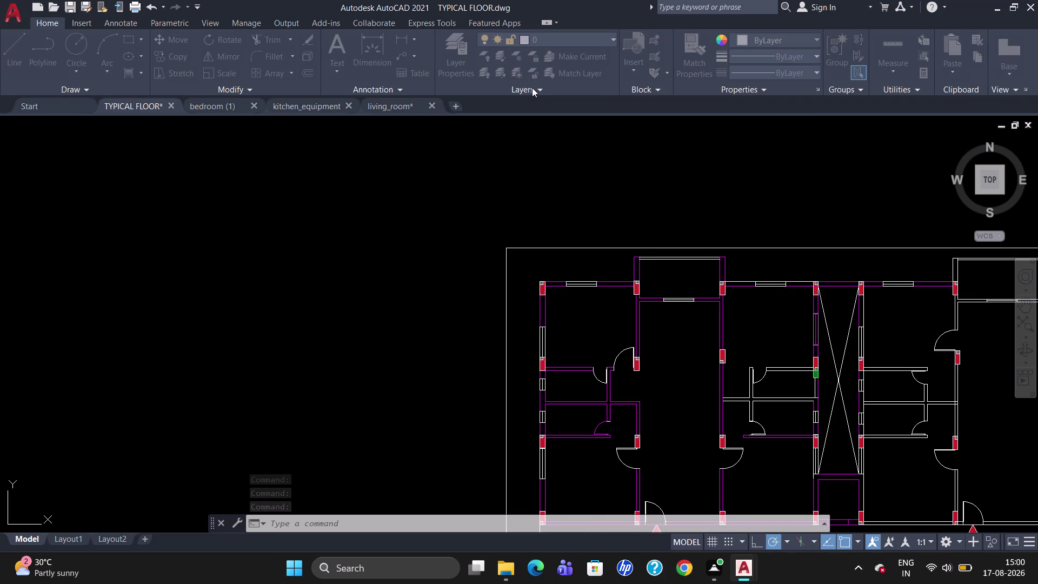
key(Escape)
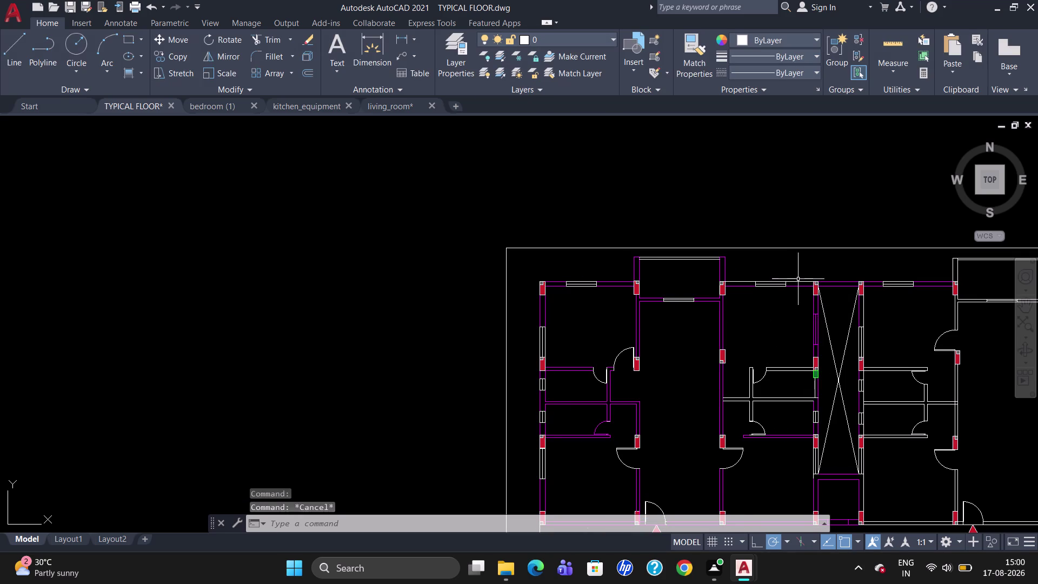
Put the top wall line between the two columns on Layer1.
click(751, 280)
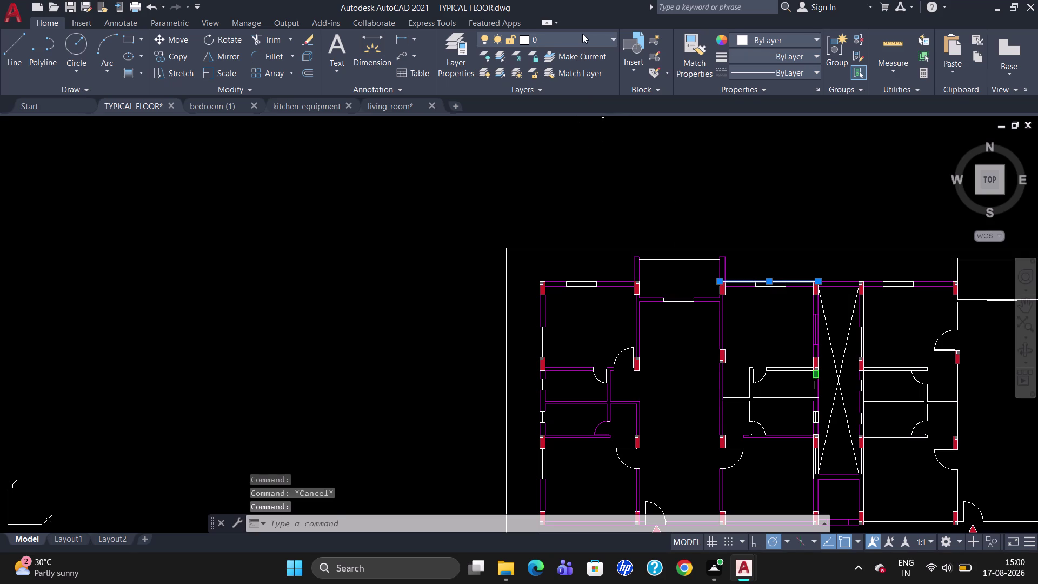
click(582, 34)
click(582, 90)
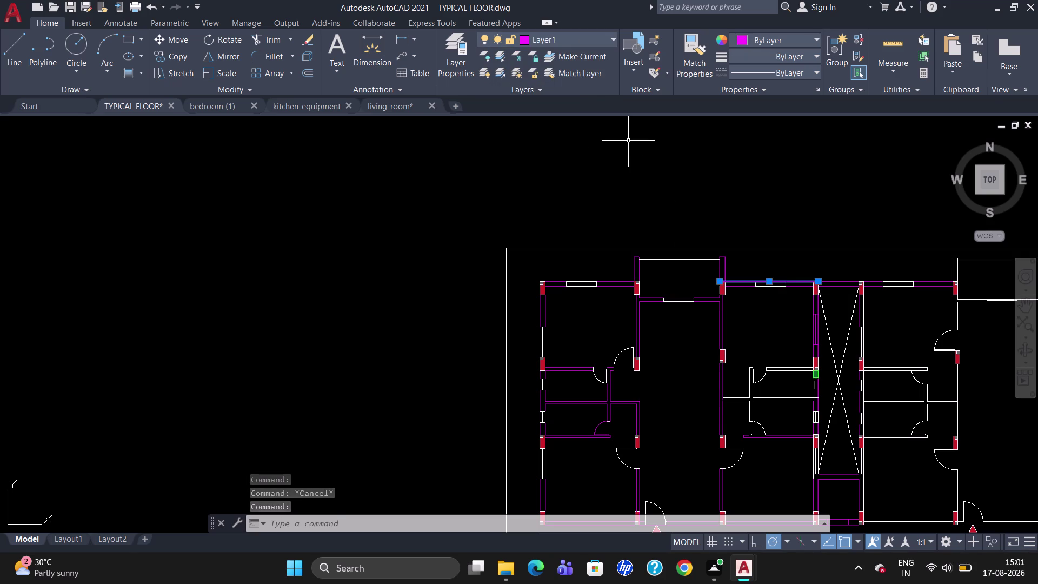
key(Escape)
scroll(down, 3)
scroll(up, 3)
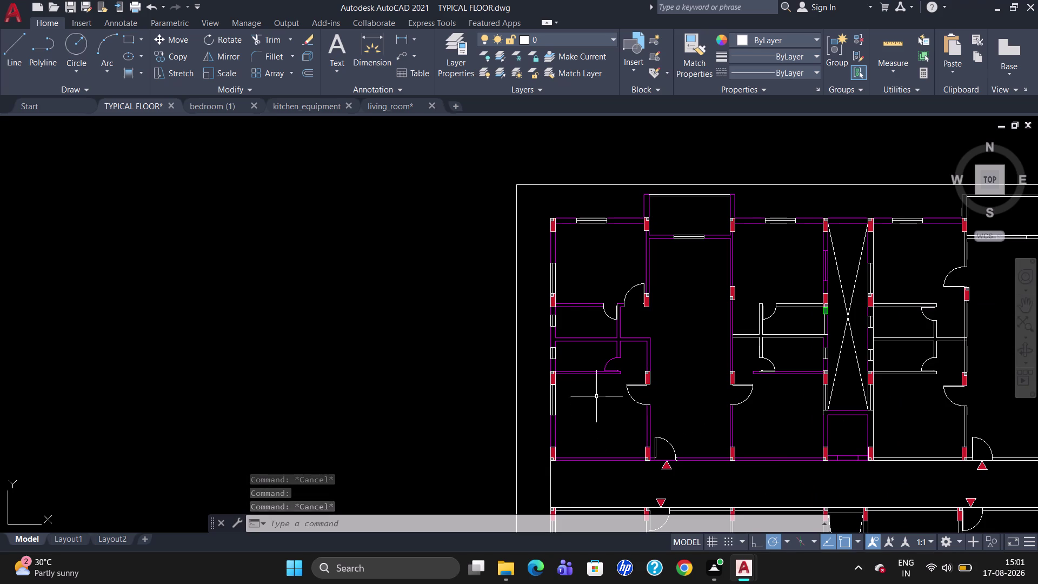
Check the layer of the wall piece by the small room's door, leaving it unchanged.
click(607, 361)
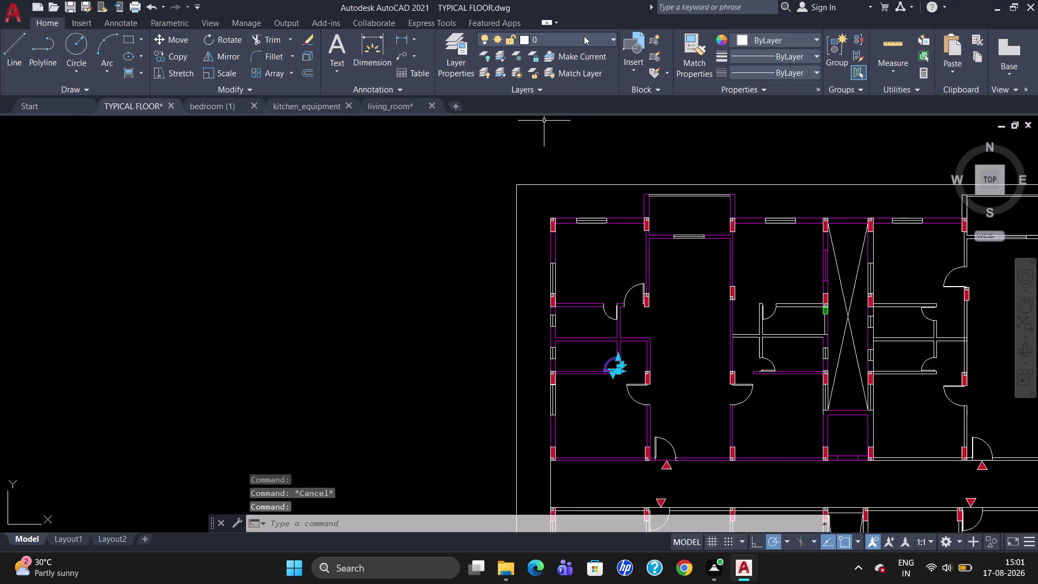
click(585, 36)
click(585, 54)
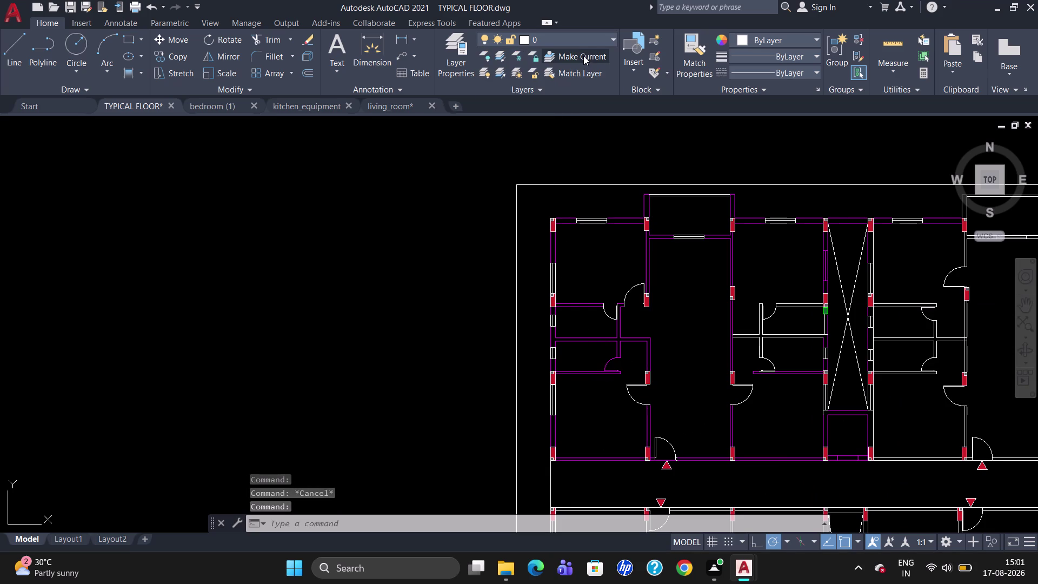
click(599, 39)
click(594, 79)
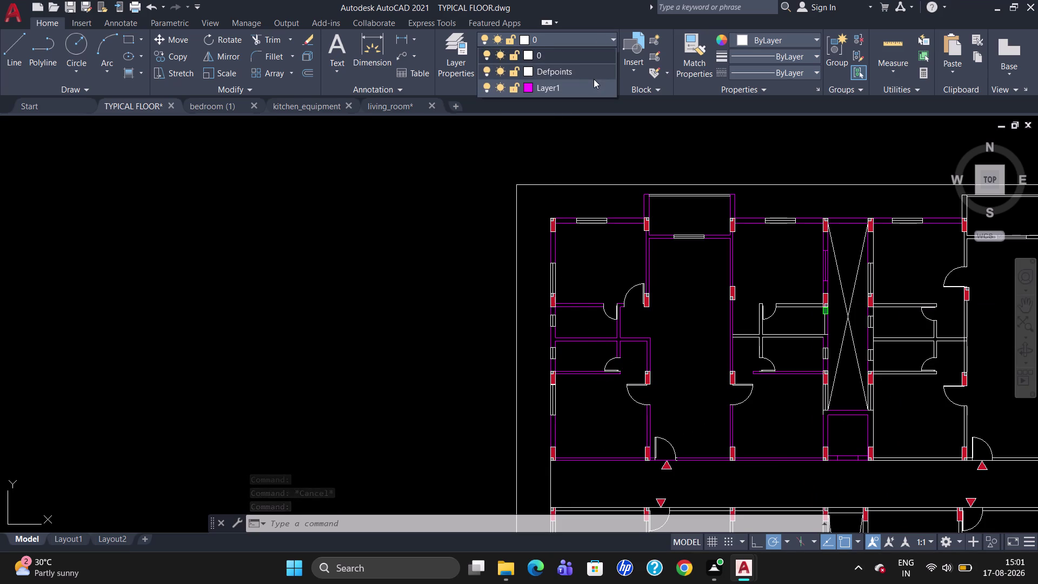
key(Escape)
key(Escape)
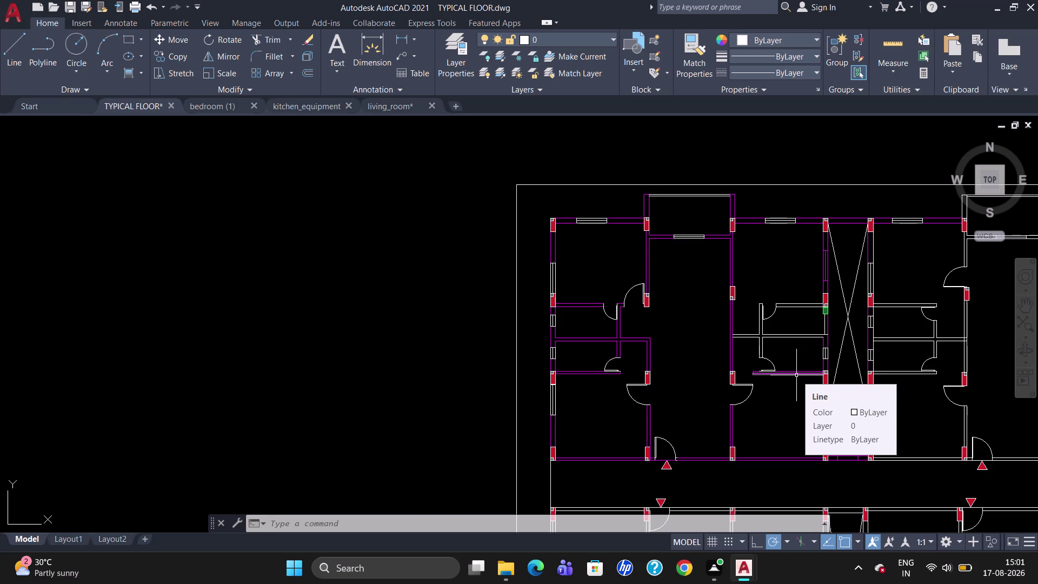
Select the middle room's Layer 0 wall lines, their parallels and vertical walls.
click(794, 336)
scroll(up, 3)
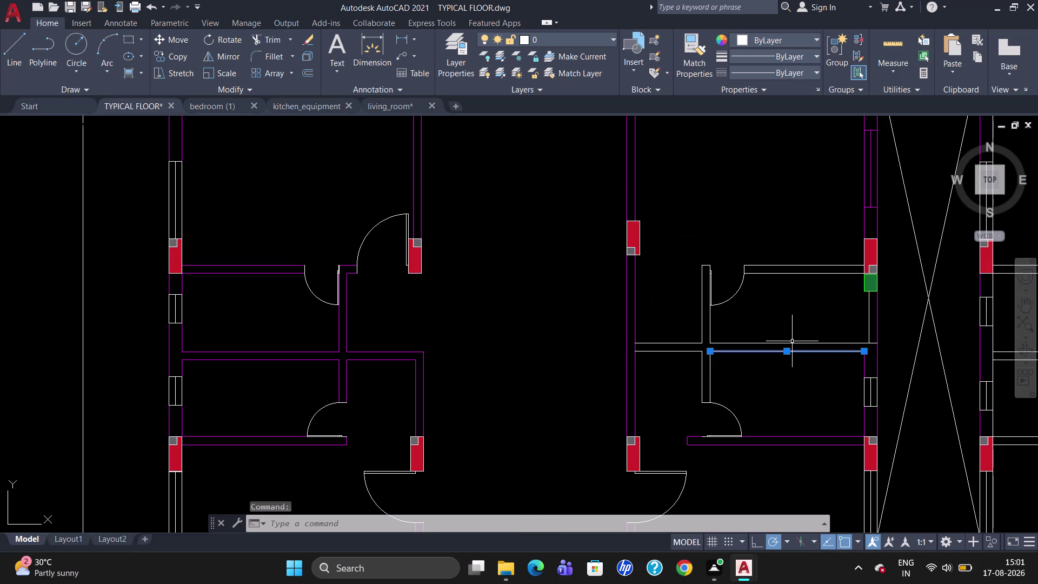
click(792, 344)
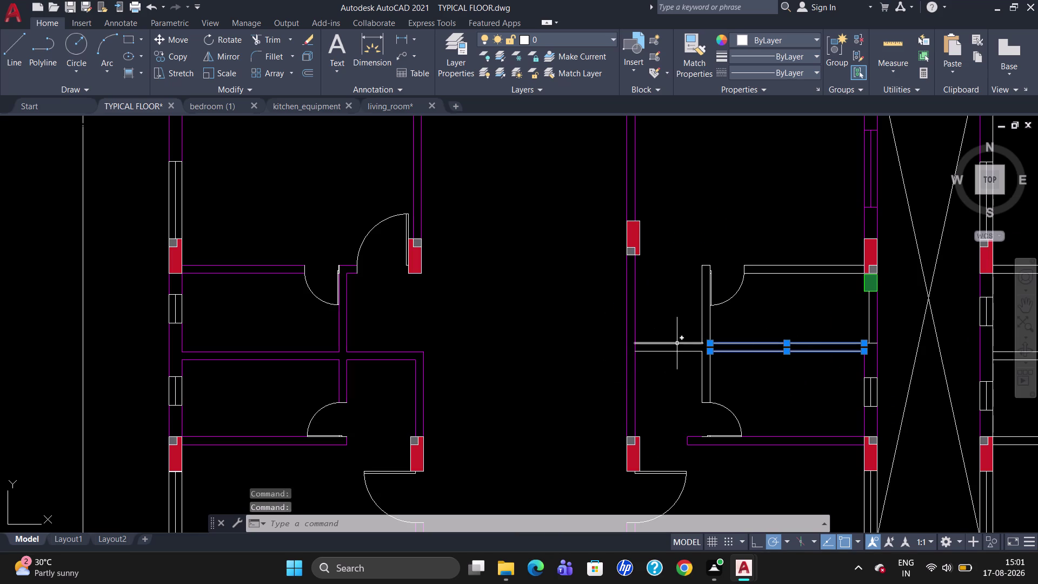
click(676, 344)
click(673, 352)
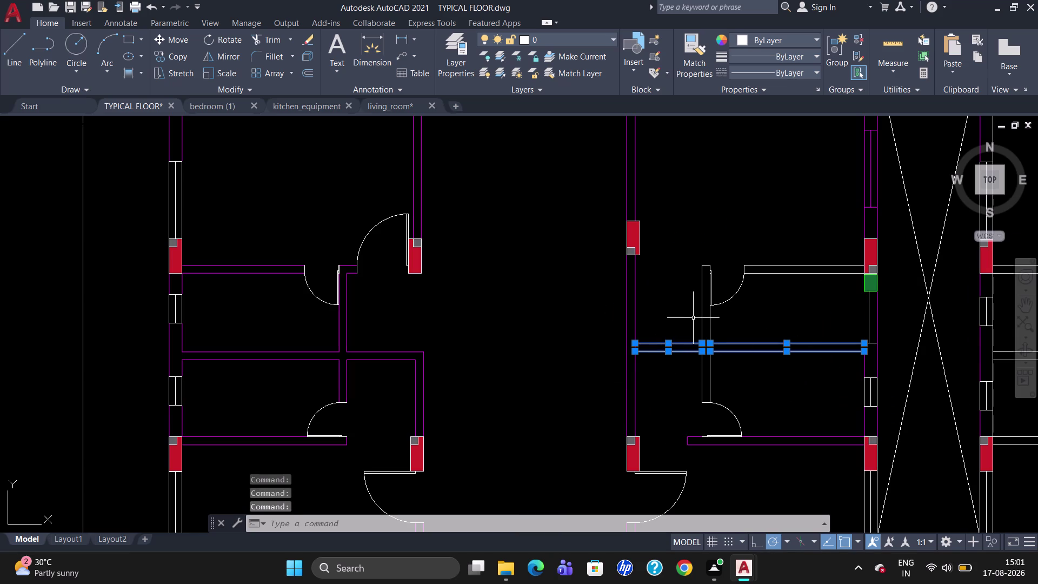
click(702, 306)
click(702, 379)
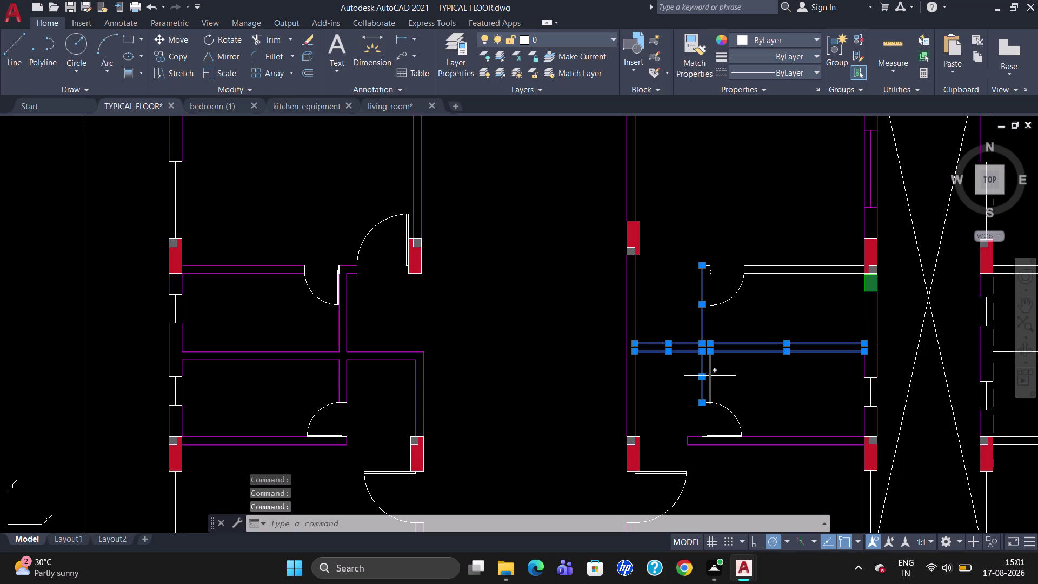
Add the upper wall lines and the short wall end lines by the door.
click(710, 376)
click(817, 266)
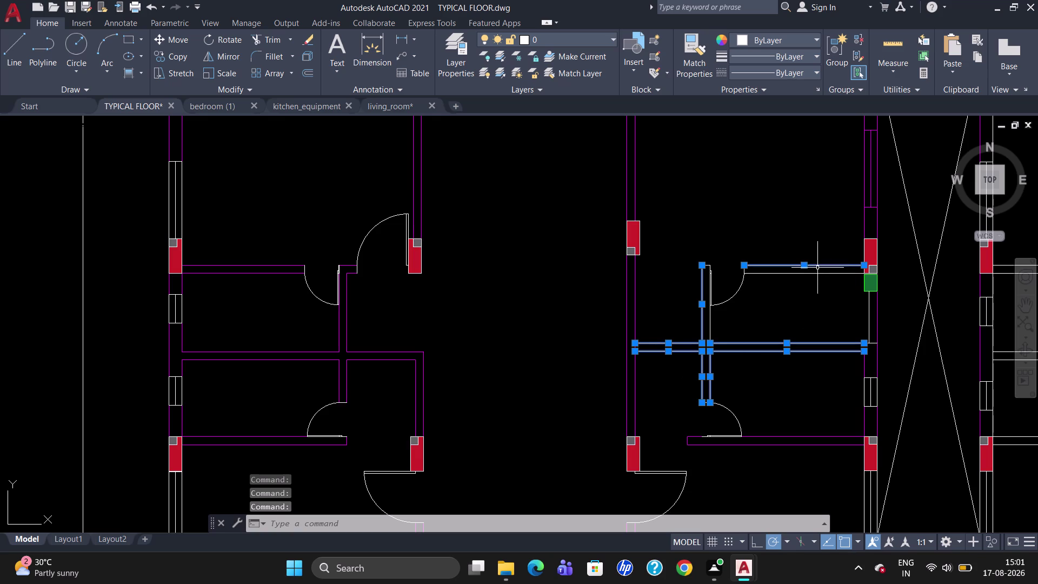
click(817, 275)
scroll(up, 3)
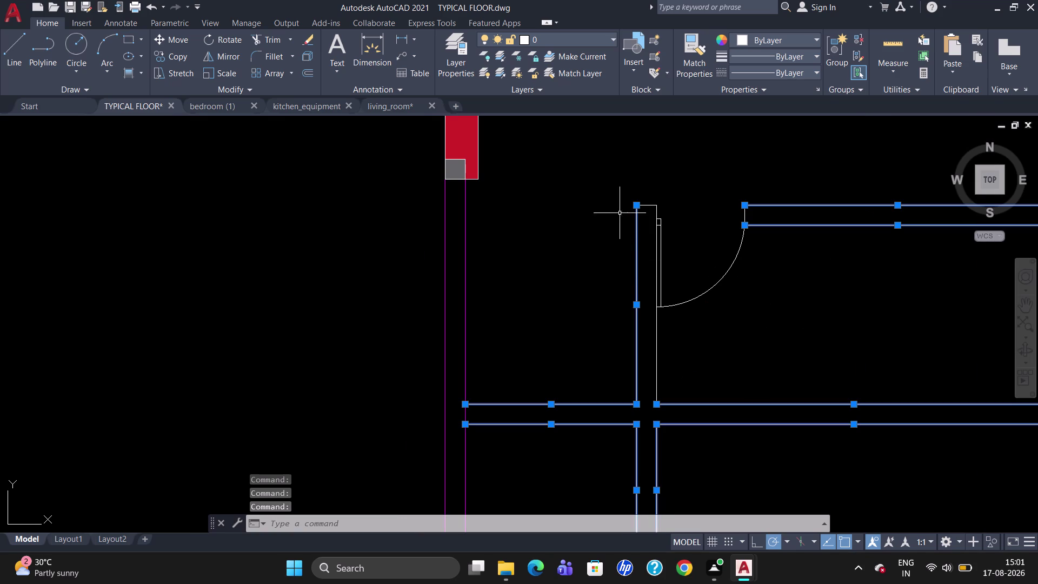
click(649, 206)
click(658, 347)
scroll(down, 3)
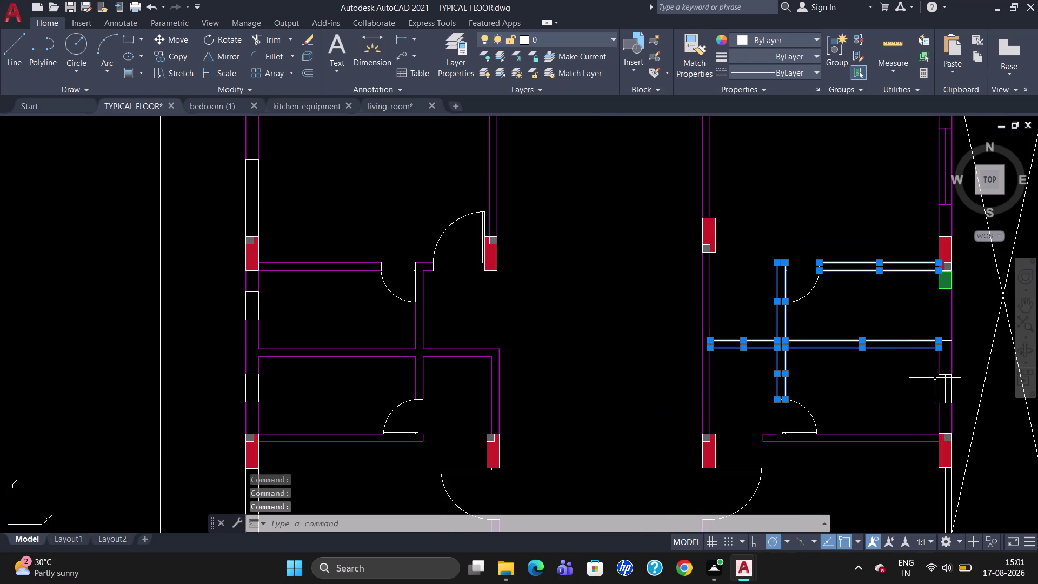
scroll(down, 3)
scroll(up, 3)
scroll(down, 3)
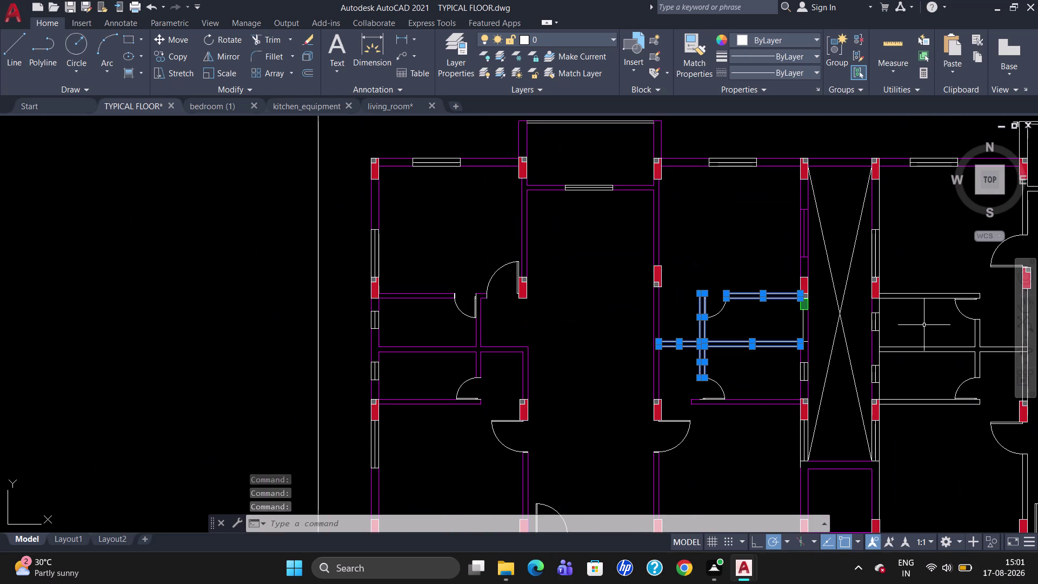
Add the right flat's balcony edge lines and short vertical balcony edges.
click(922, 294)
click(922, 299)
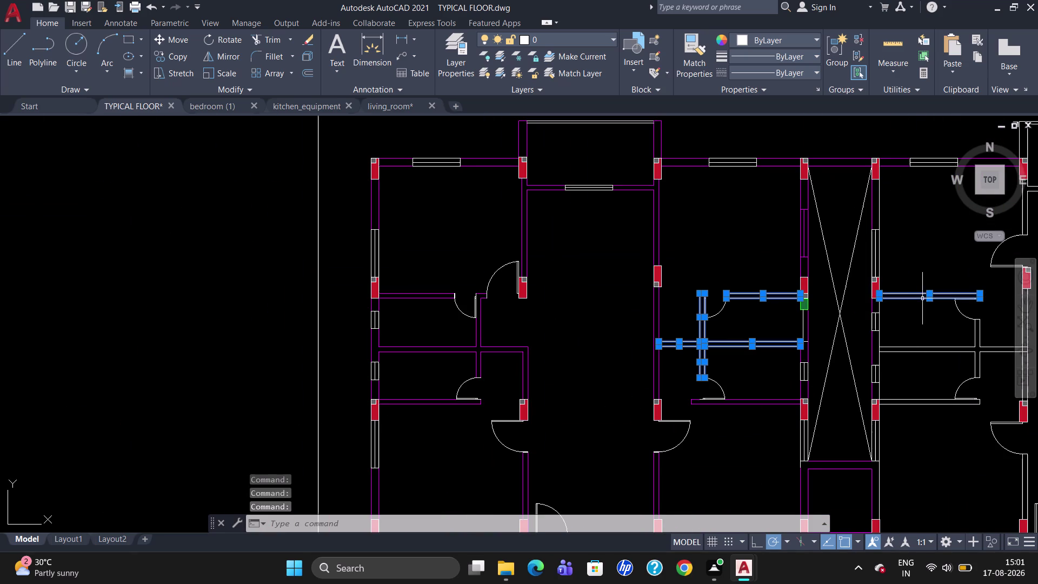
click(927, 347)
click(929, 351)
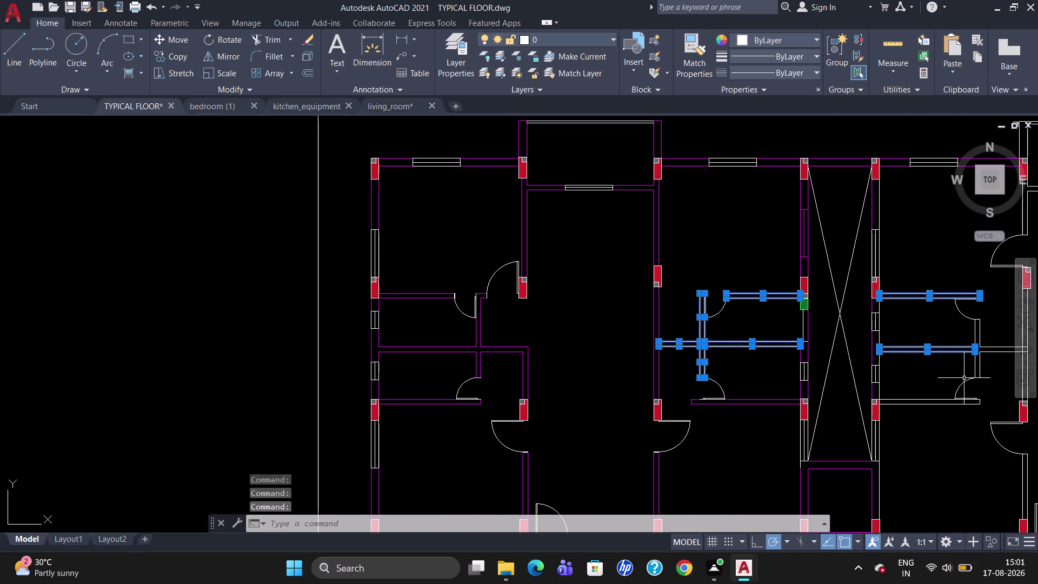
click(920, 399)
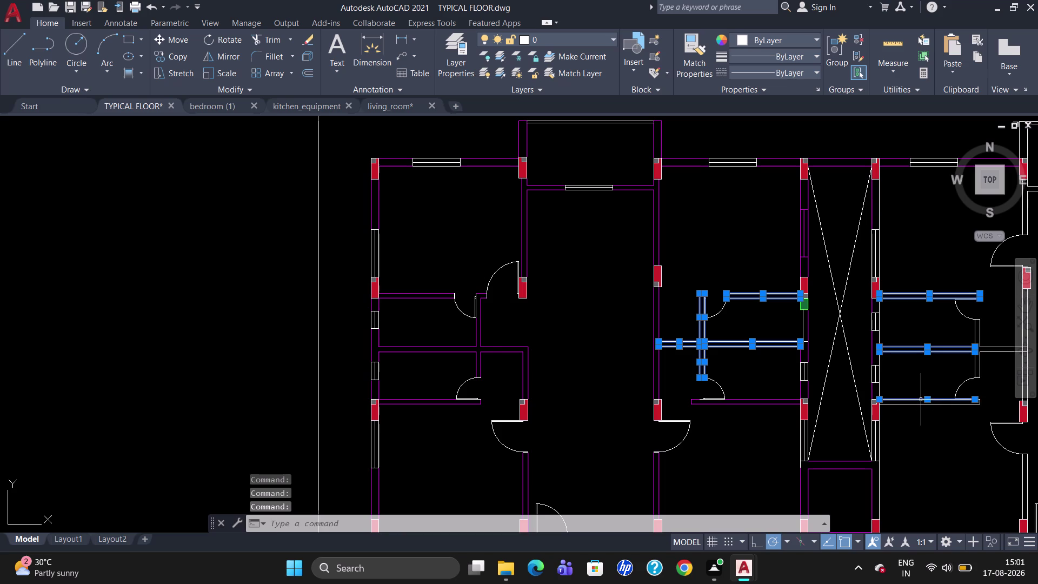
click(921, 403)
scroll(up, 3)
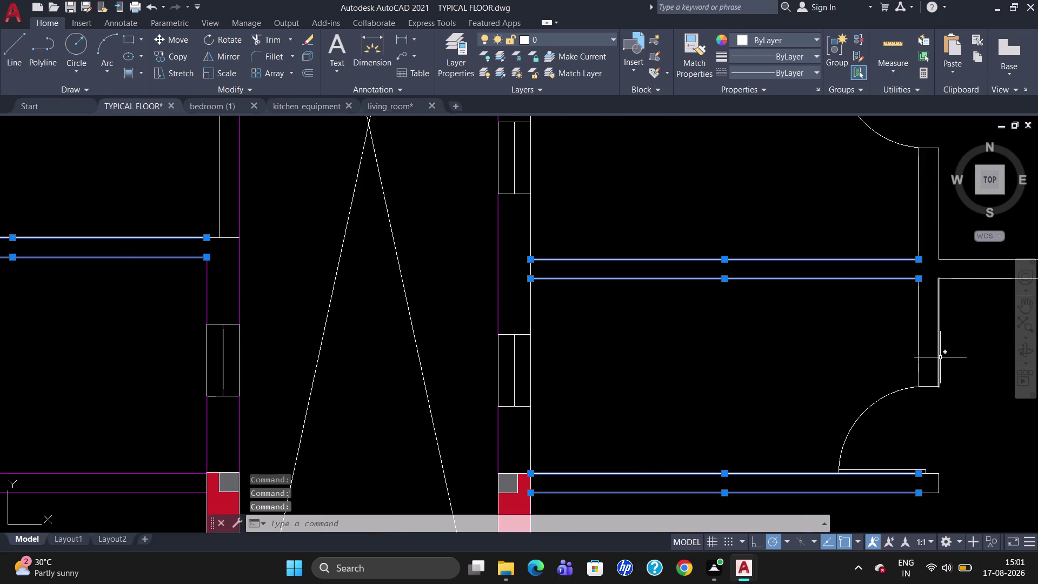
click(940, 357)
click(919, 338)
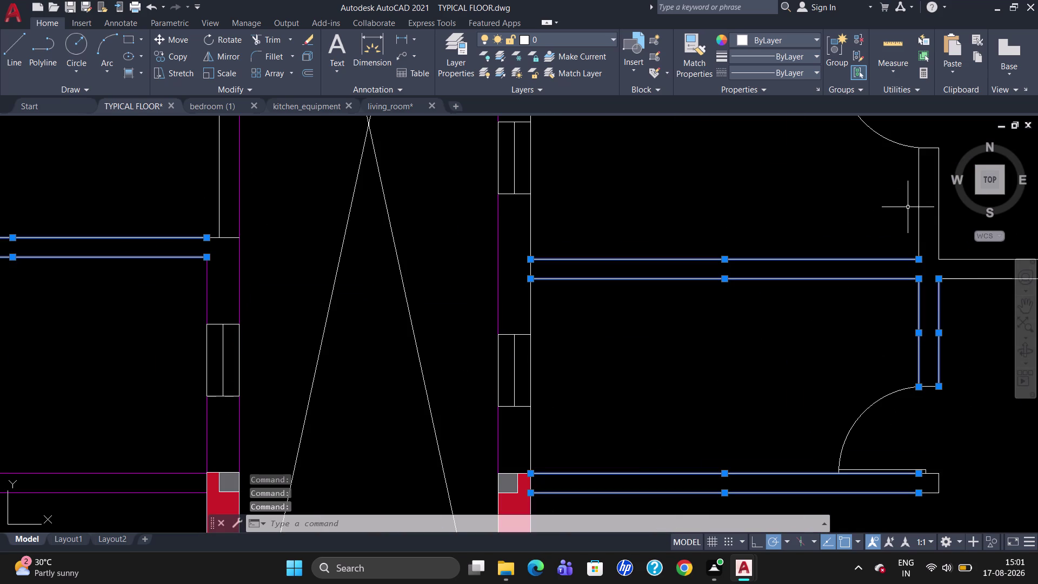
Add the vertical balcony edges, the extending balcony line and a further edge.
click(917, 206)
click(939, 216)
scroll(down, 3)
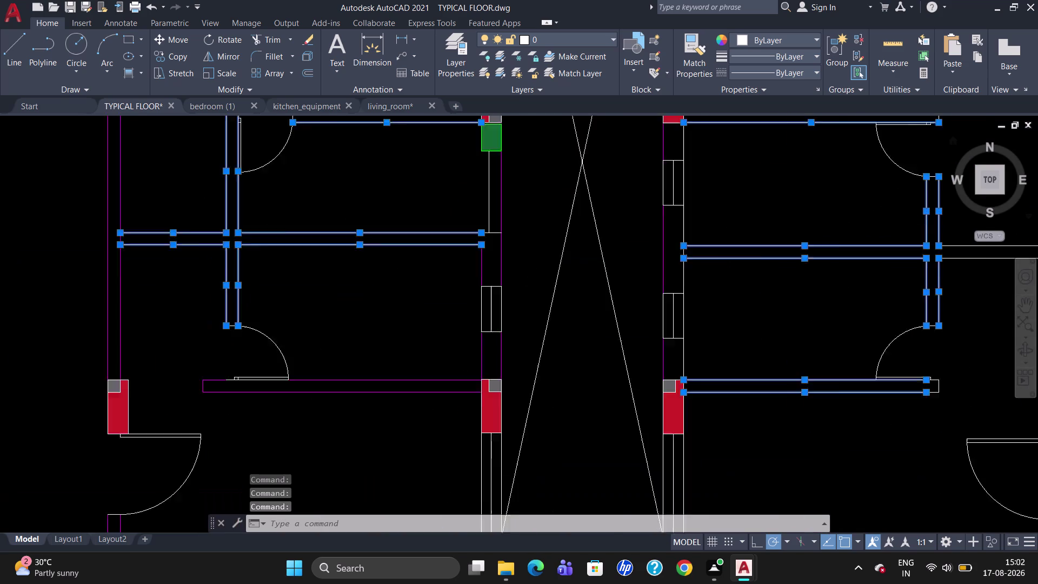
scroll(down, 3)
scroll(up, 3)
scroll(down, 3)
scroll(up, 3)
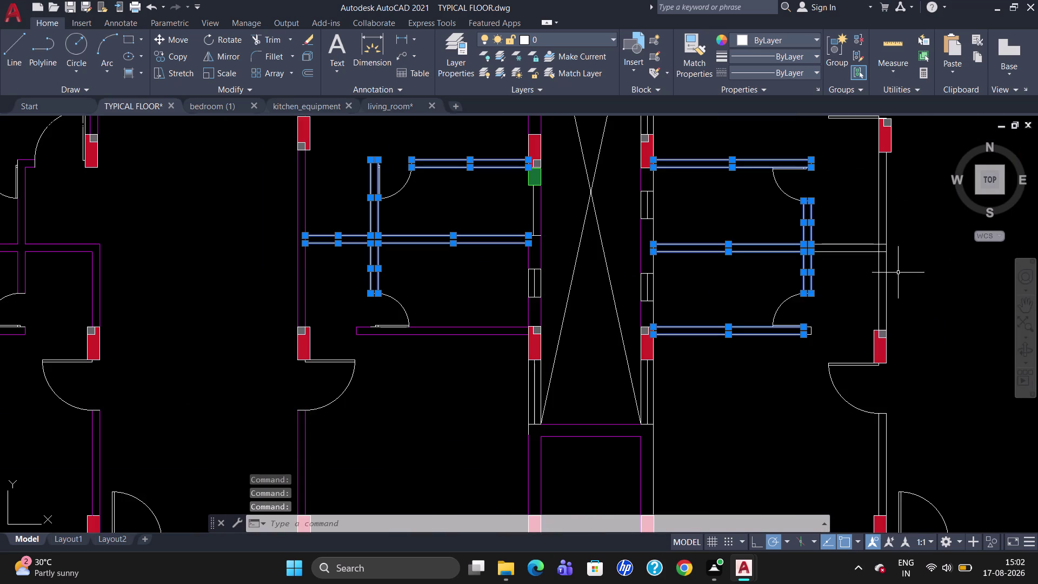
click(840, 244)
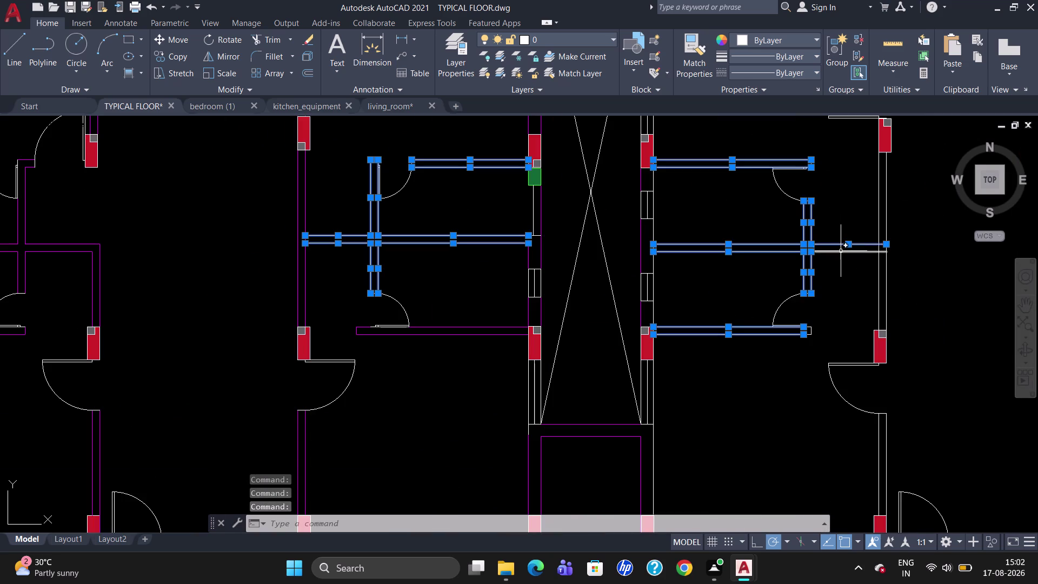
click(842, 251)
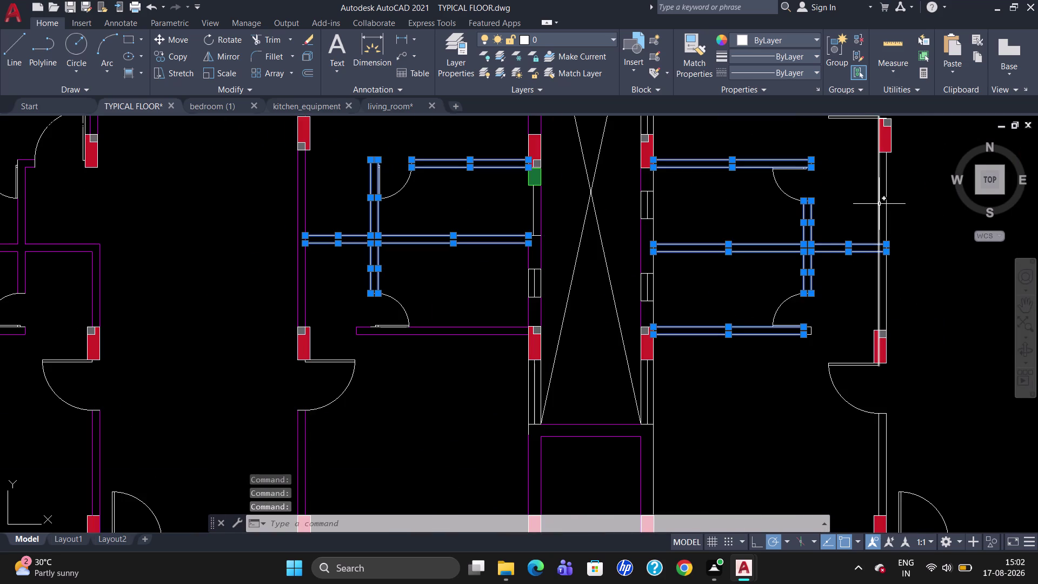
click(878, 205)
click(887, 203)
scroll(down, 3)
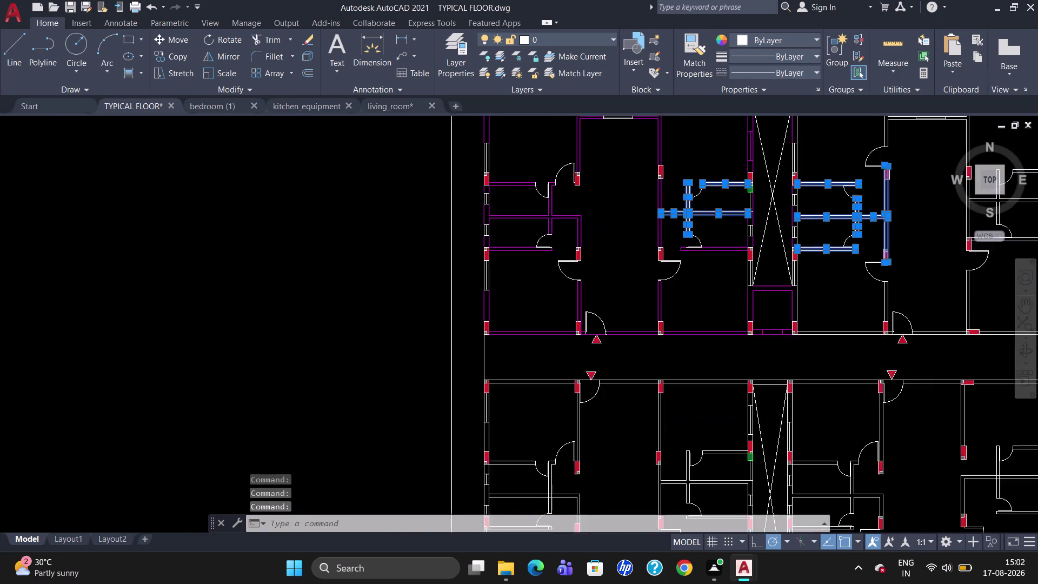
Window-select the horizontal balcony lines and add the vertical edges near the door.
scroll(up, 3)
scroll(down, 3)
scroll(up, 3)
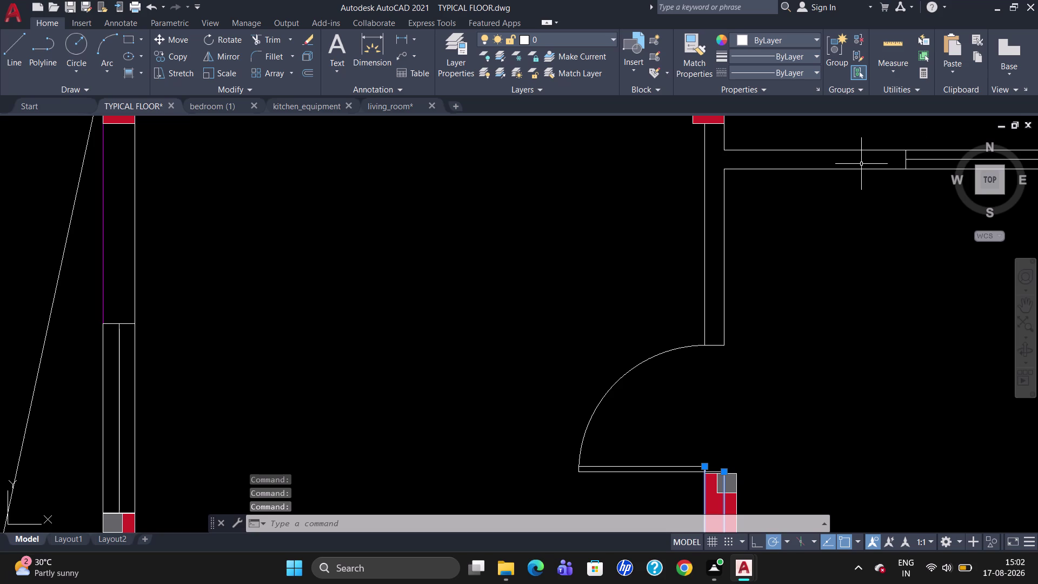
click(856, 170)
click(854, 148)
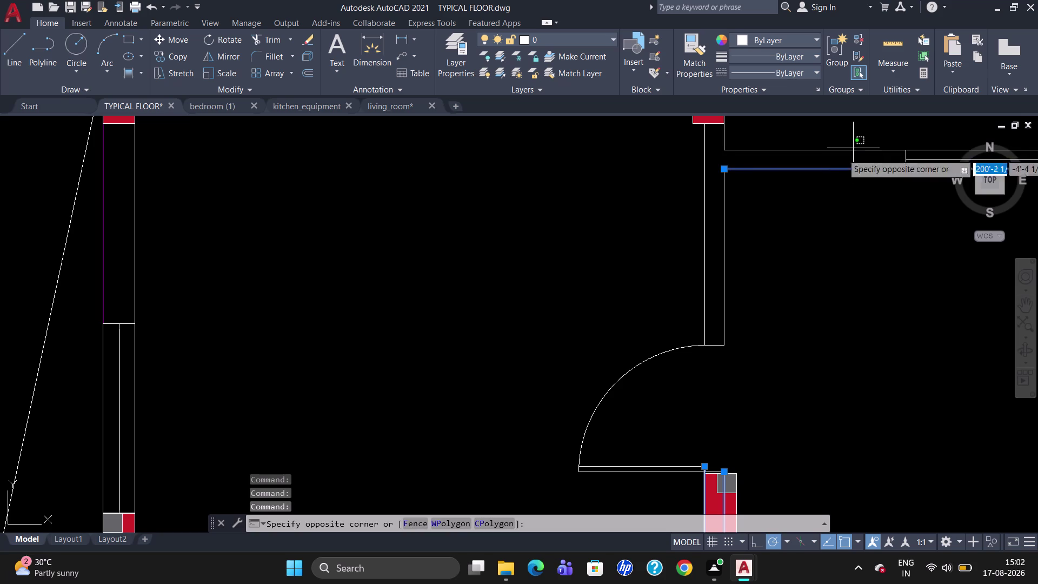
click(794, 150)
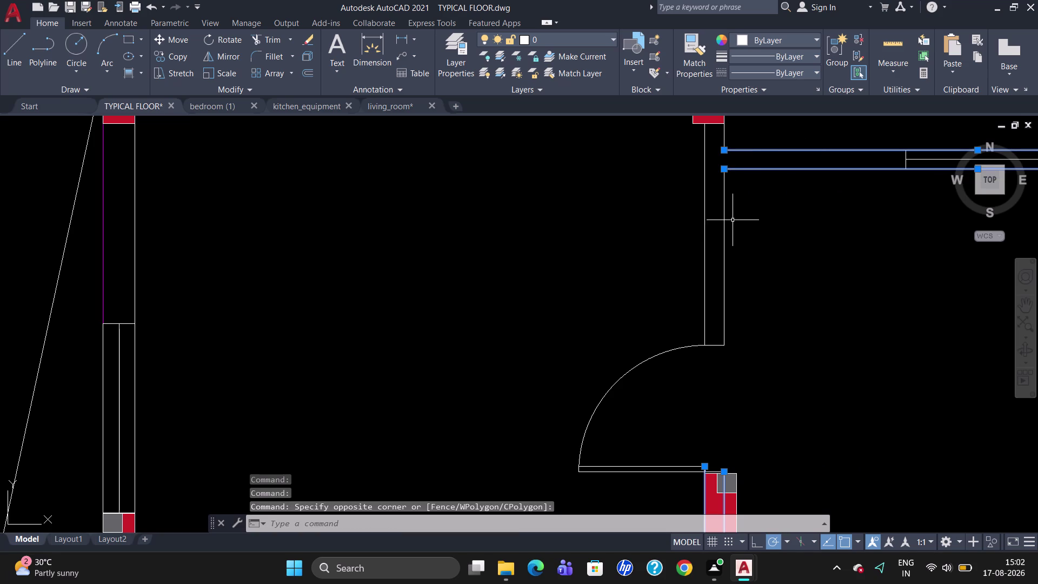
click(725, 236)
click(705, 242)
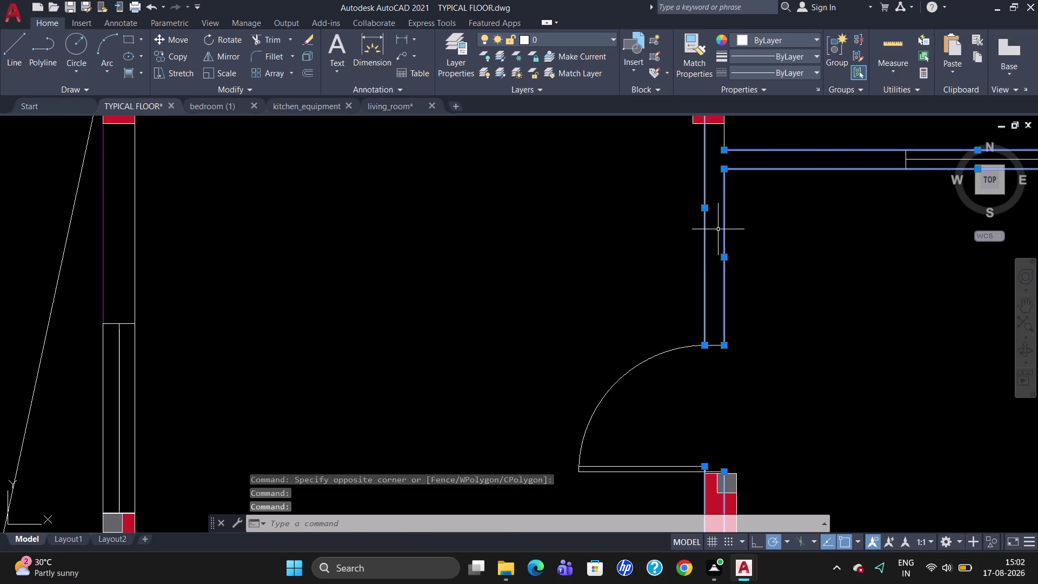
Add the two upper vertical balcony edges to the selection.
scroll(down, 3)
scroll(up, 3)
scroll(down, 3)
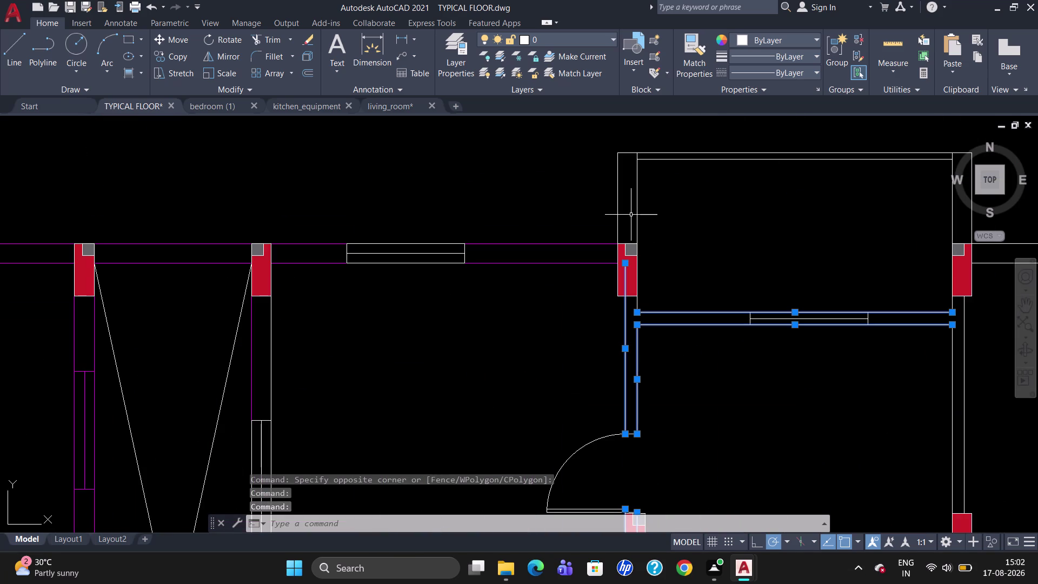
click(637, 210)
click(618, 208)
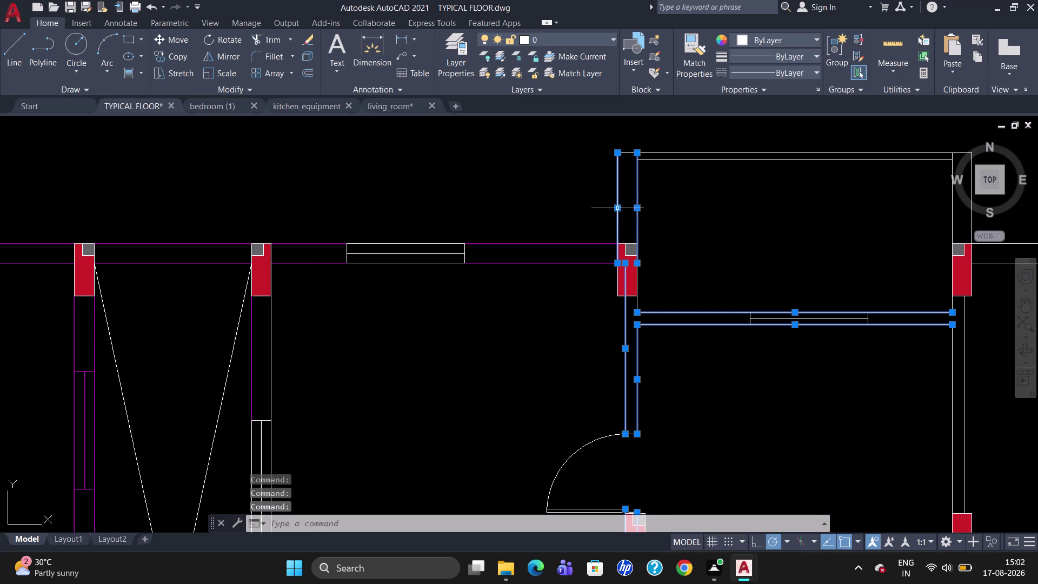
click(639, 299)
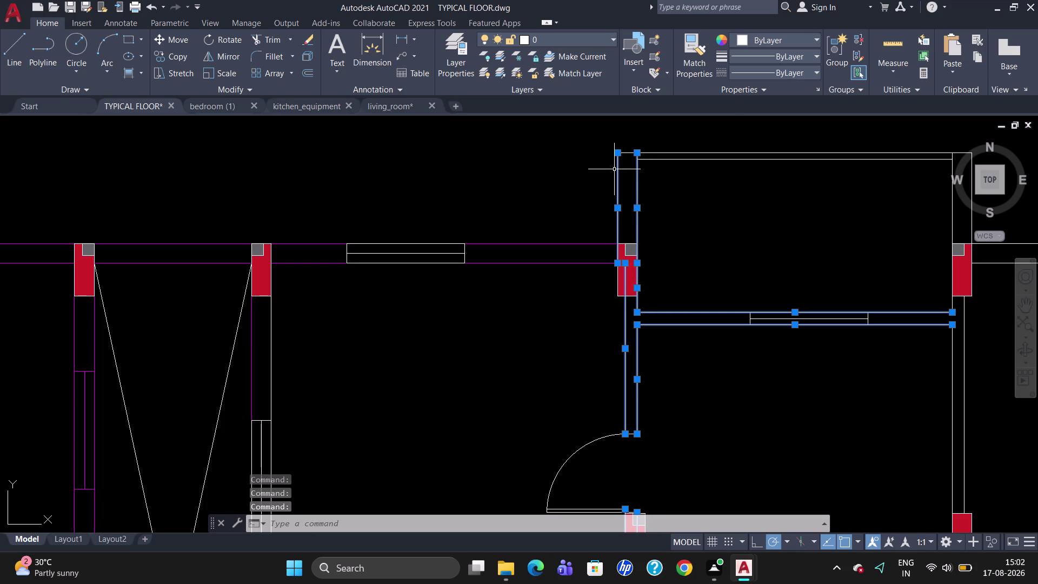
scroll(up, 3)
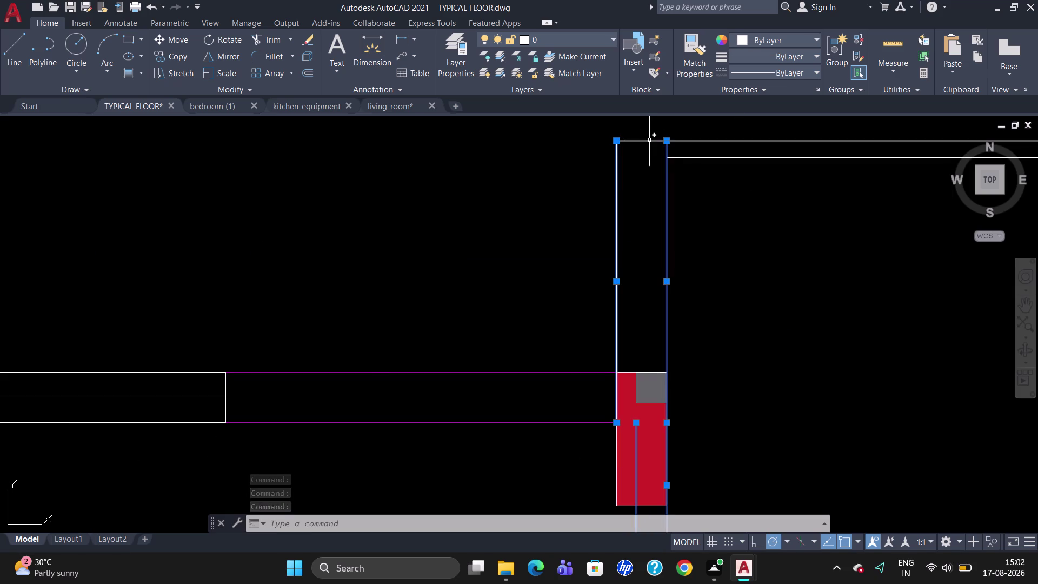
scroll(down, 3)
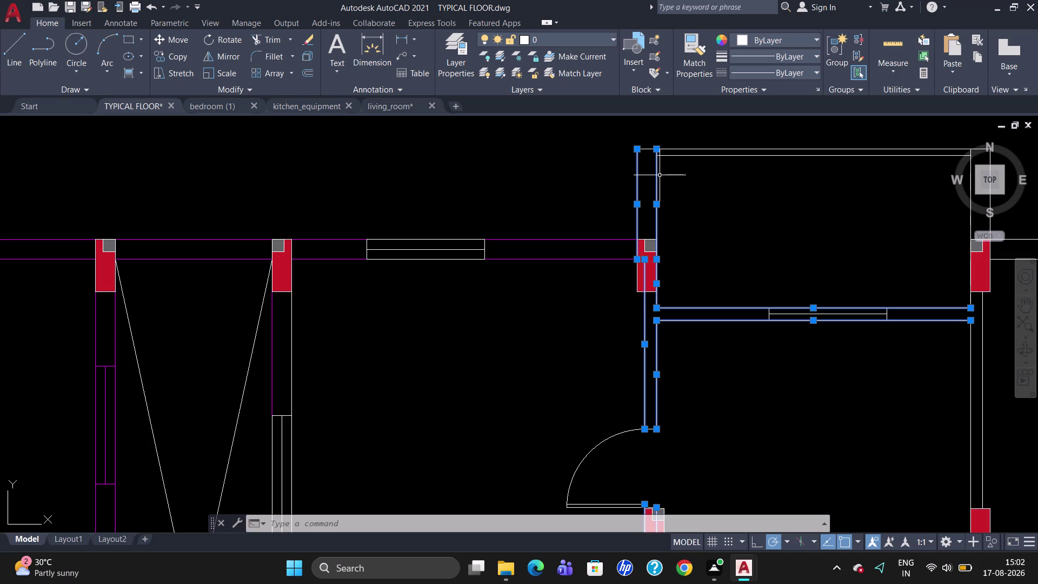
scroll(down, 3)
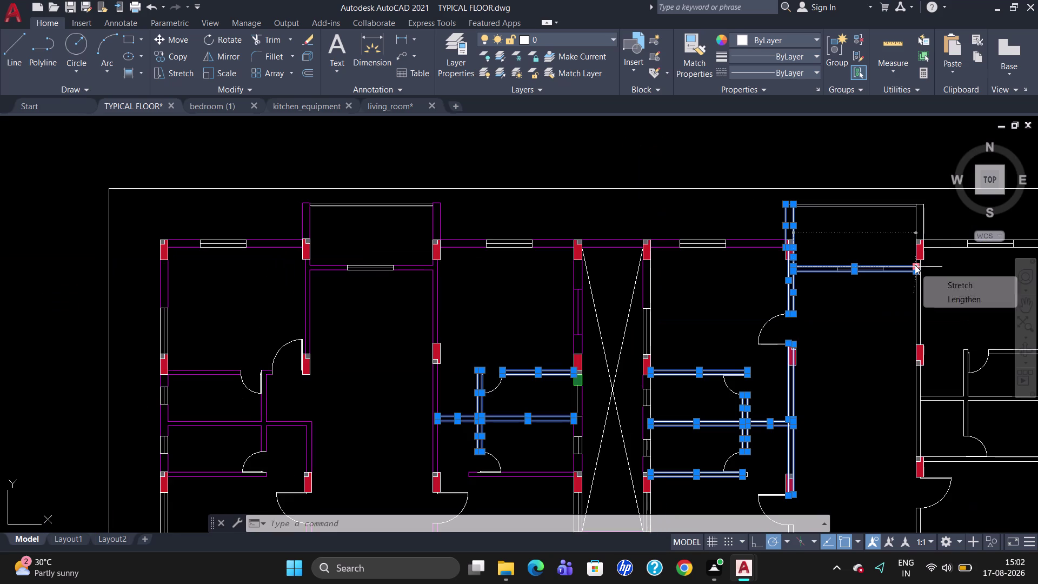
scroll(up, 3)
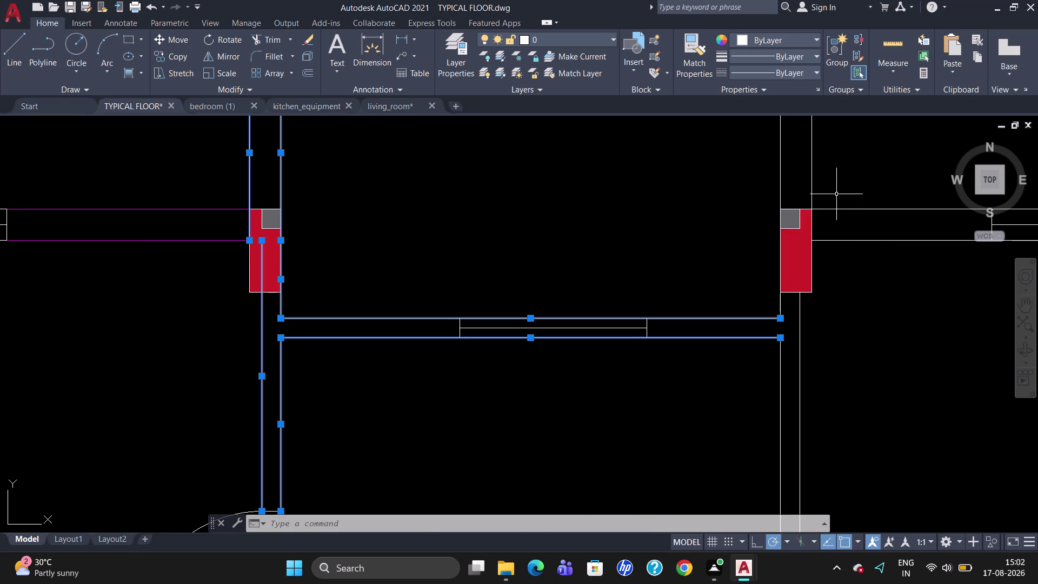
Add the right-side and lower-right vertical balcony edges.
click(812, 179)
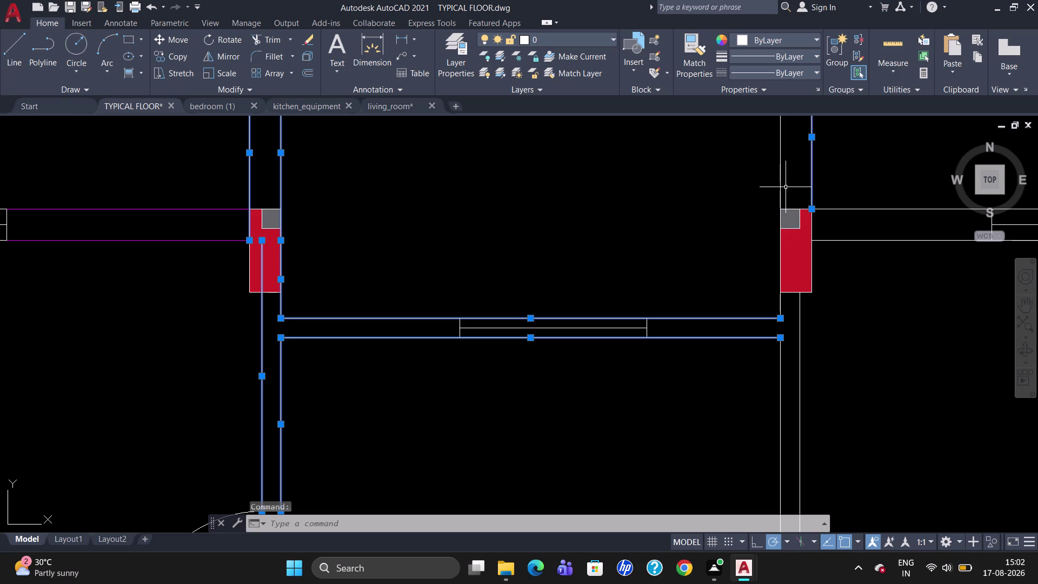
click(781, 188)
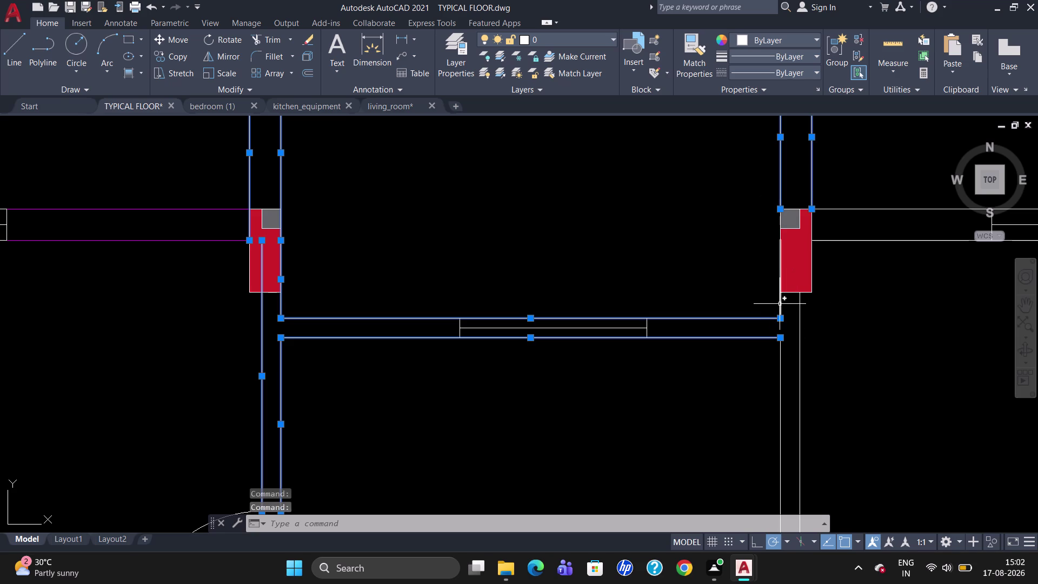
click(780, 304)
click(801, 347)
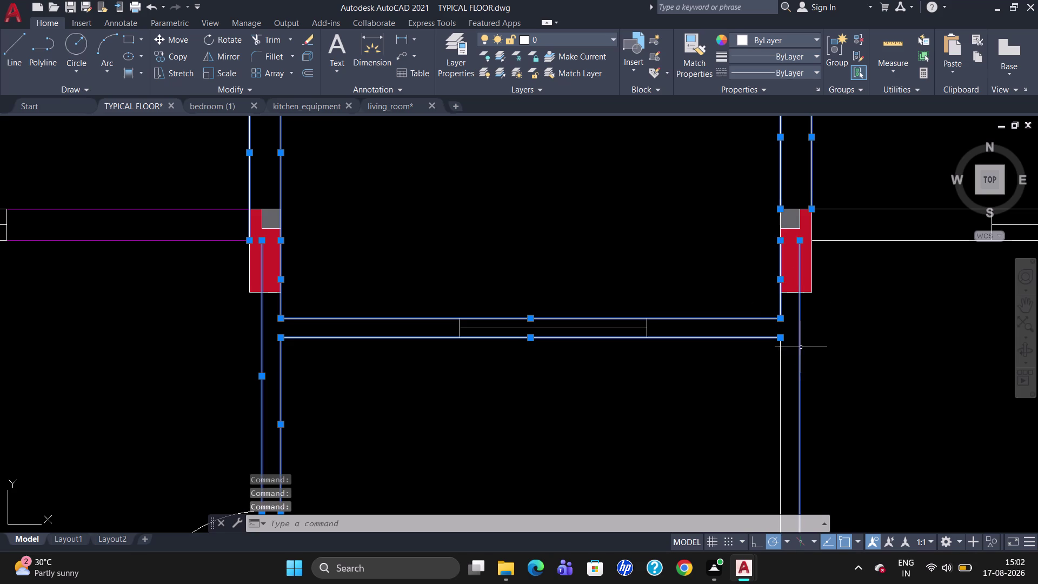
click(782, 391)
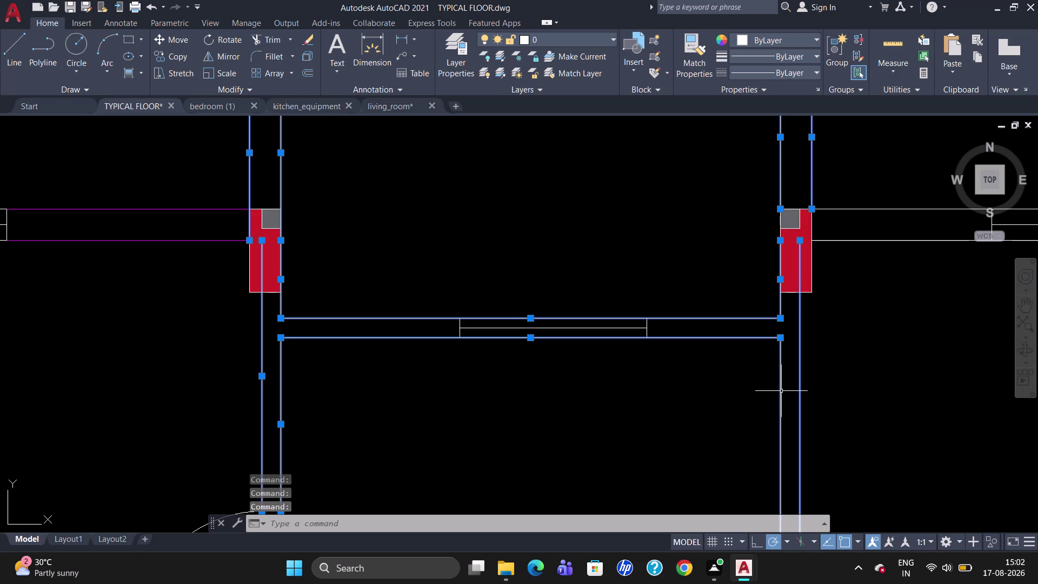
scroll(down, 3)
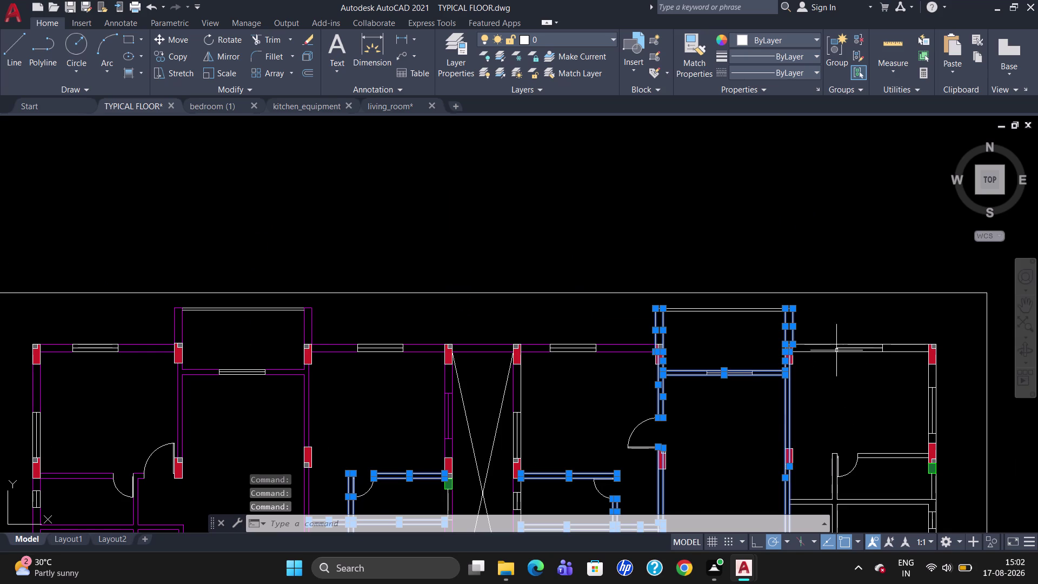
Add the right flat's top balcony line, outer right edge and short balcony line.
click(827, 343)
click(818, 352)
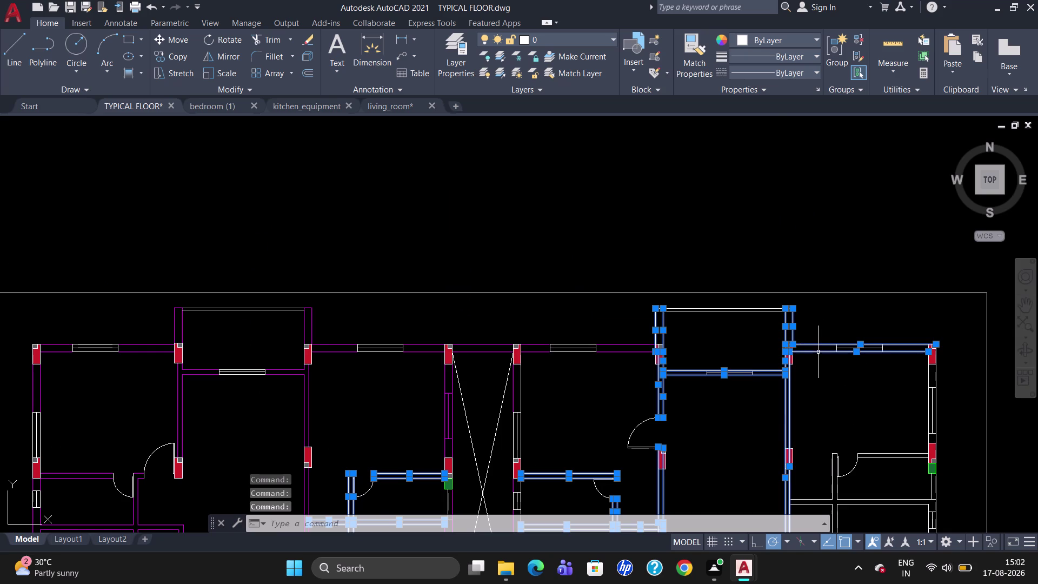
scroll(down, 3)
scroll(up, 3)
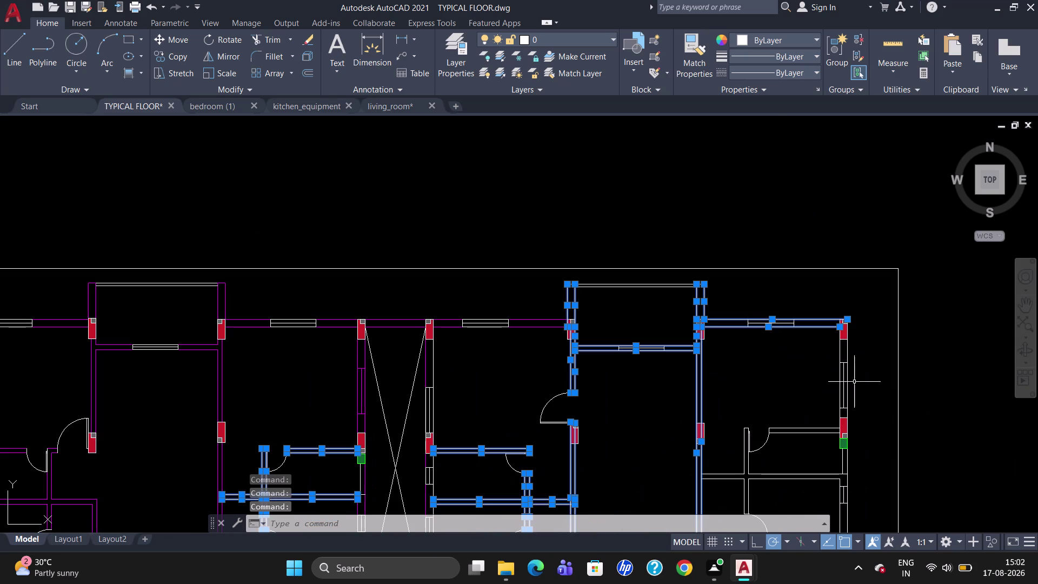
click(849, 353)
click(840, 350)
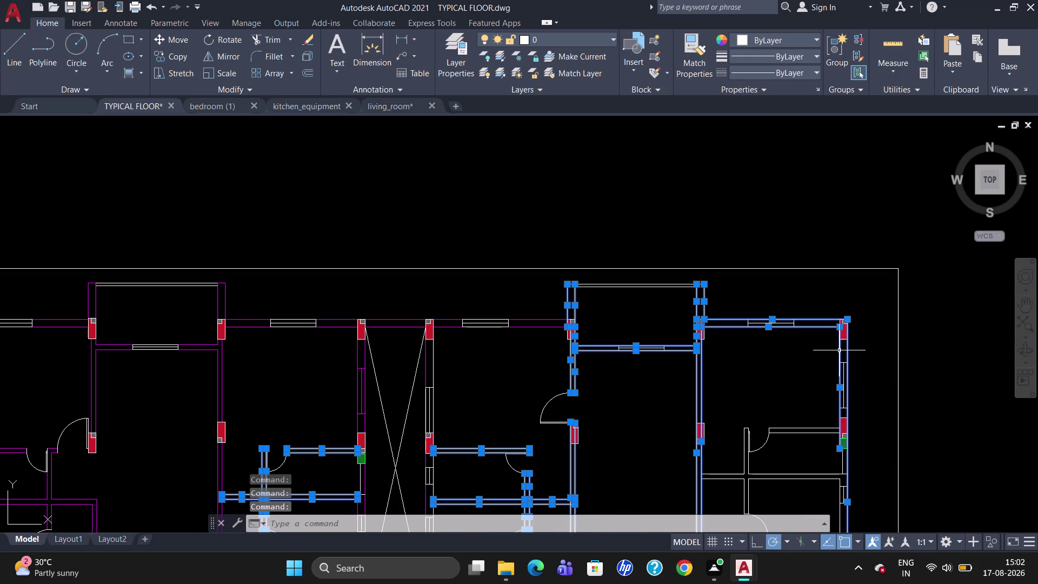
click(797, 426)
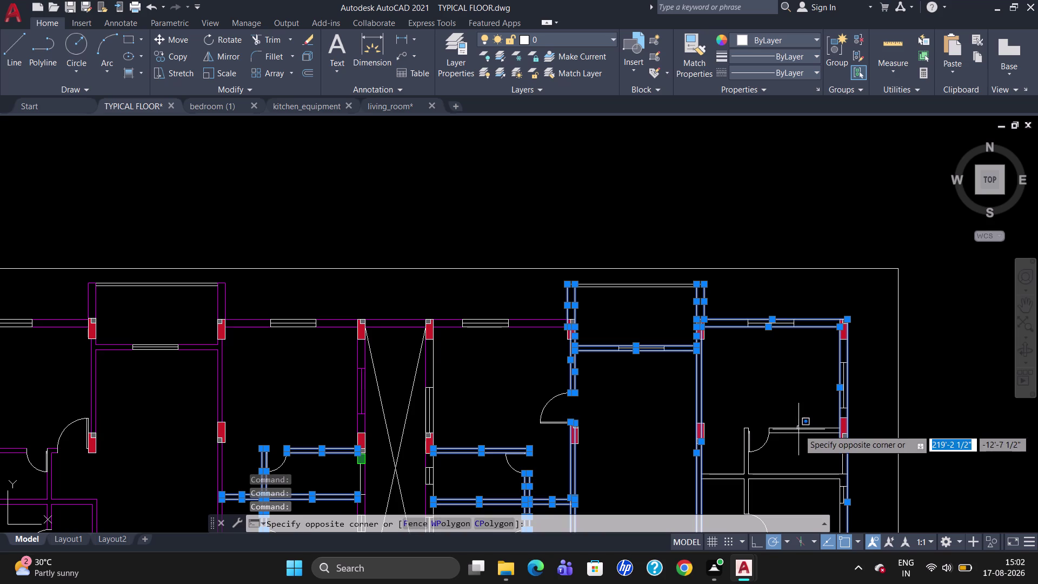
click(798, 429)
click(800, 427)
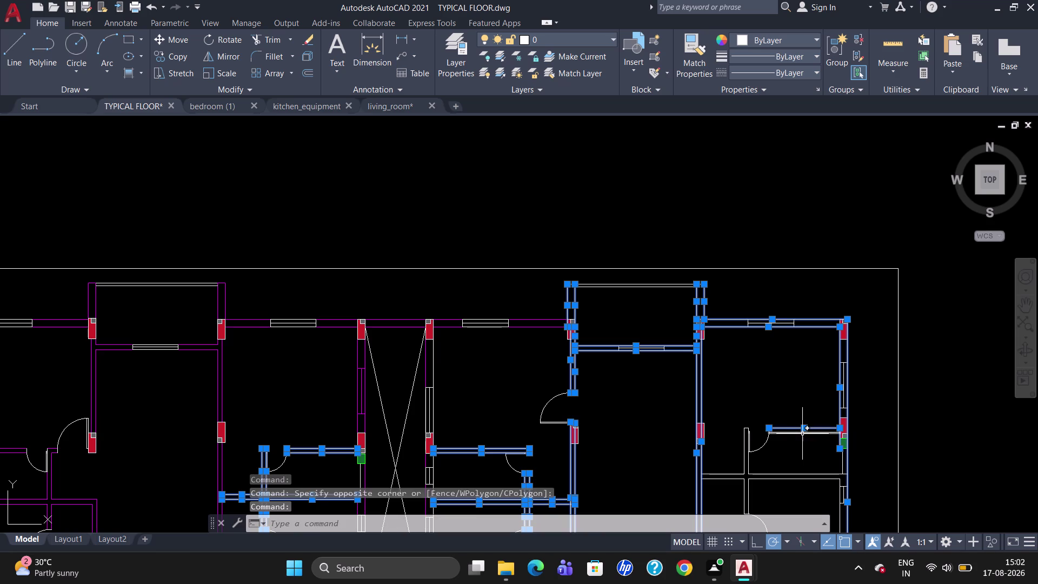
Add the wall lines around the right flat's door to the selection.
click(803, 433)
scroll(up, 3)
click(684, 449)
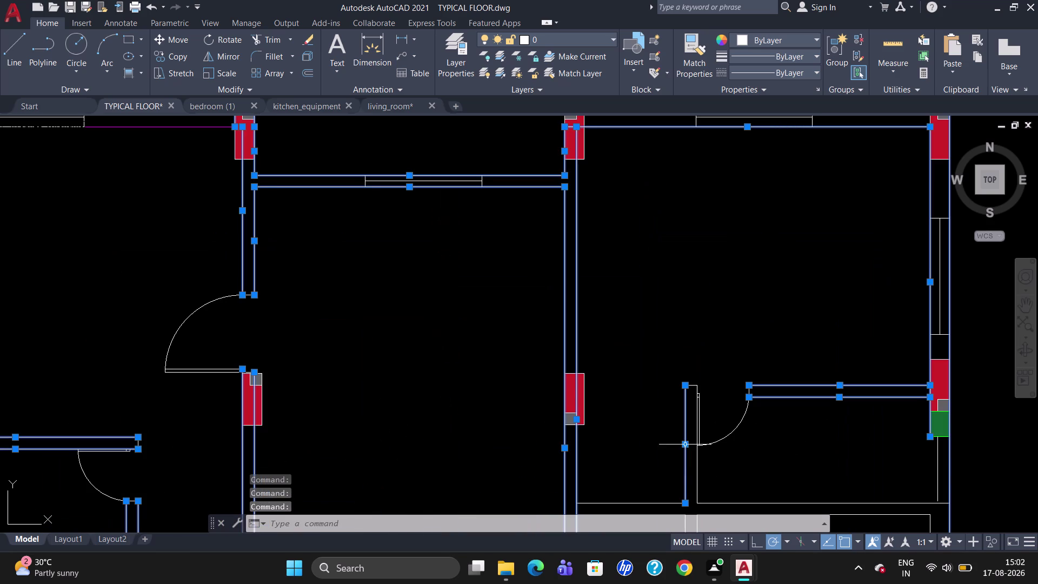
click(698, 466)
scroll(up, 3)
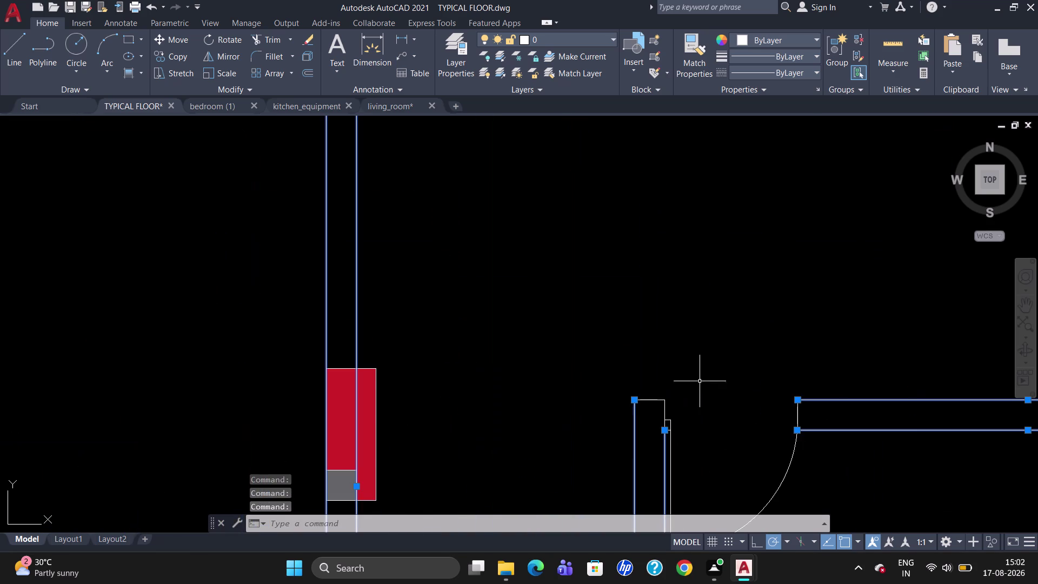
click(662, 400)
scroll(up, 3)
click(665, 421)
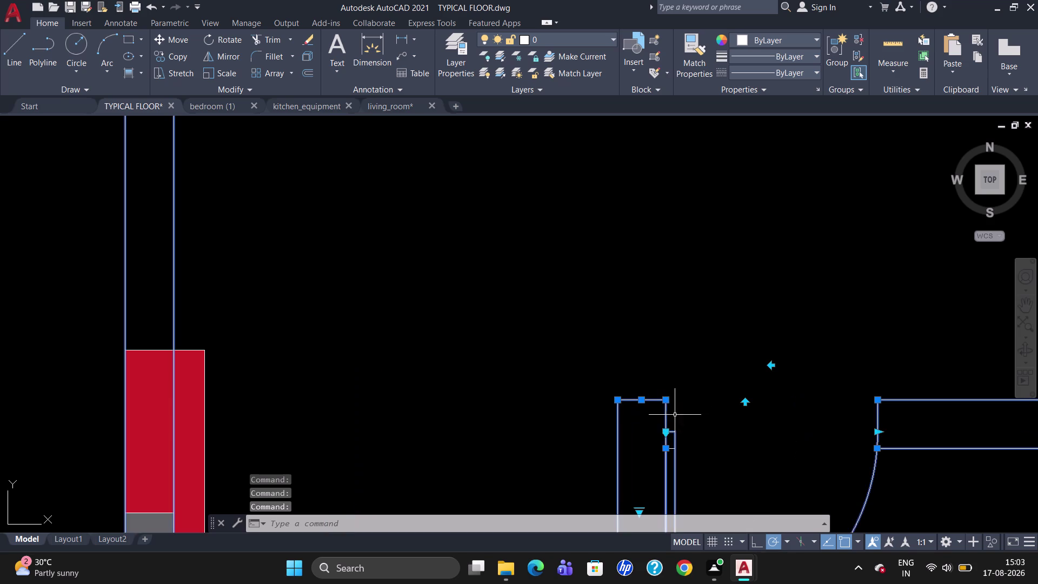
scroll(down, 3)
scroll(up, 3)
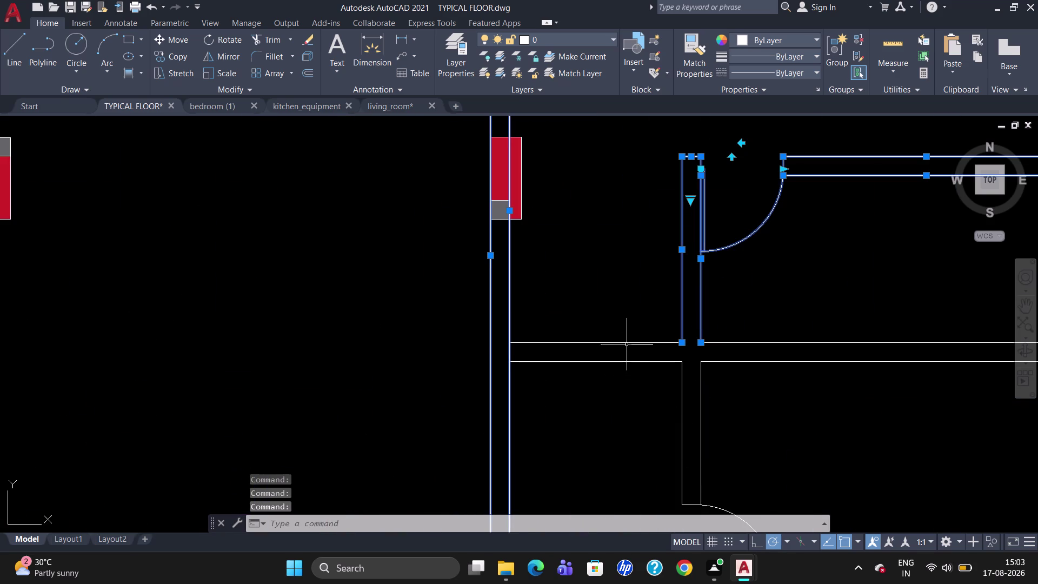
Add the partition walls, parallel horizontal wall lines and the vertical wall below the door.
click(627, 343)
click(623, 362)
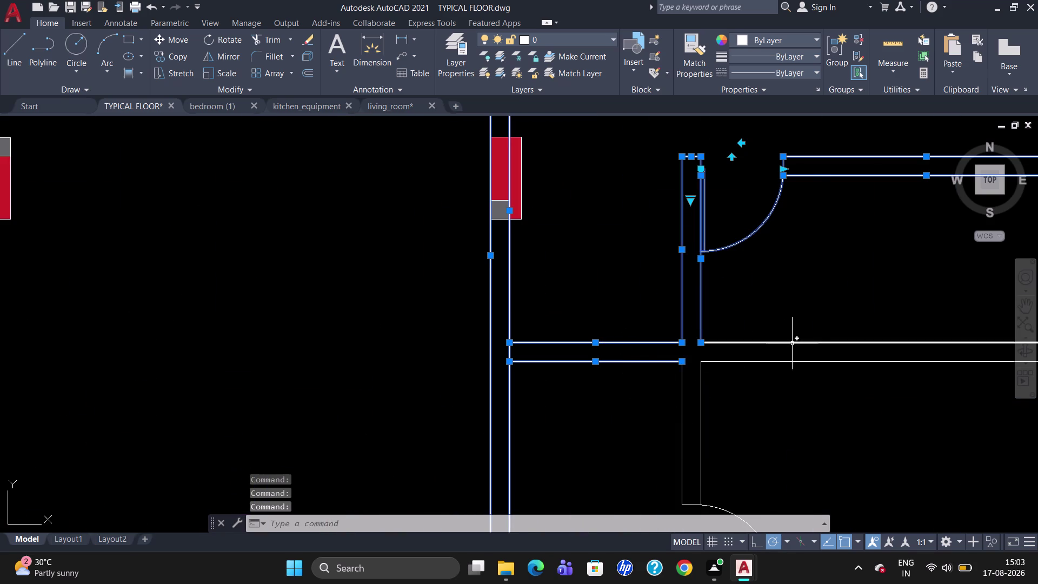
click(798, 344)
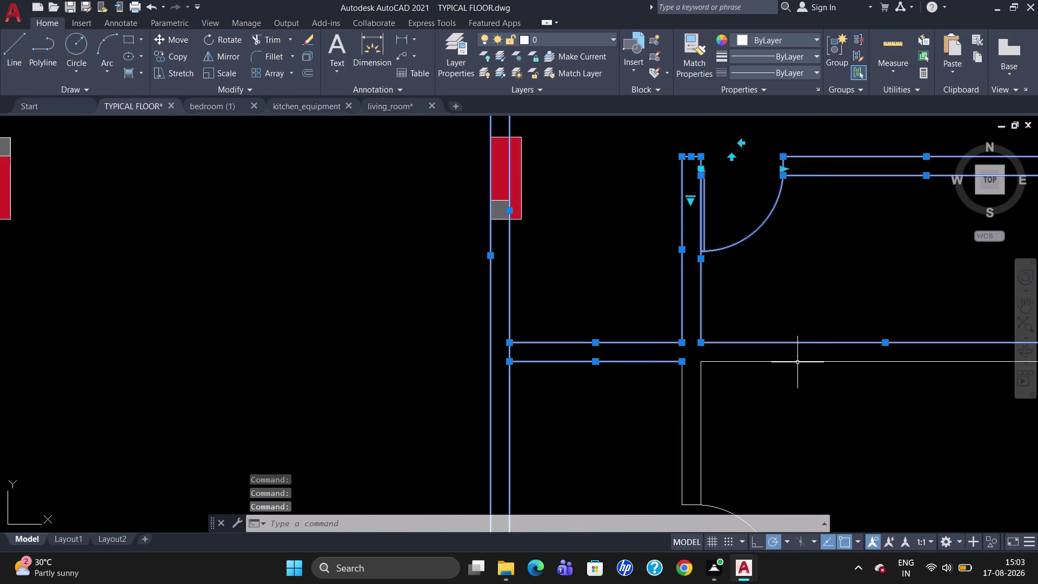
click(797, 363)
click(701, 442)
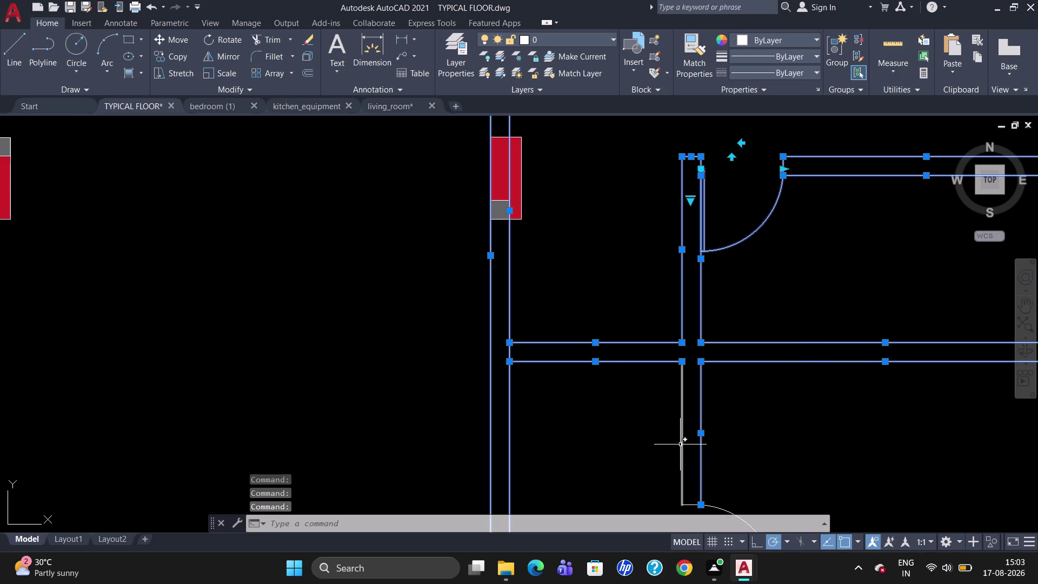
click(683, 441)
Add the right-hand flat's horizontal and right outer wall lines to the selection.
scroll(down, 3)
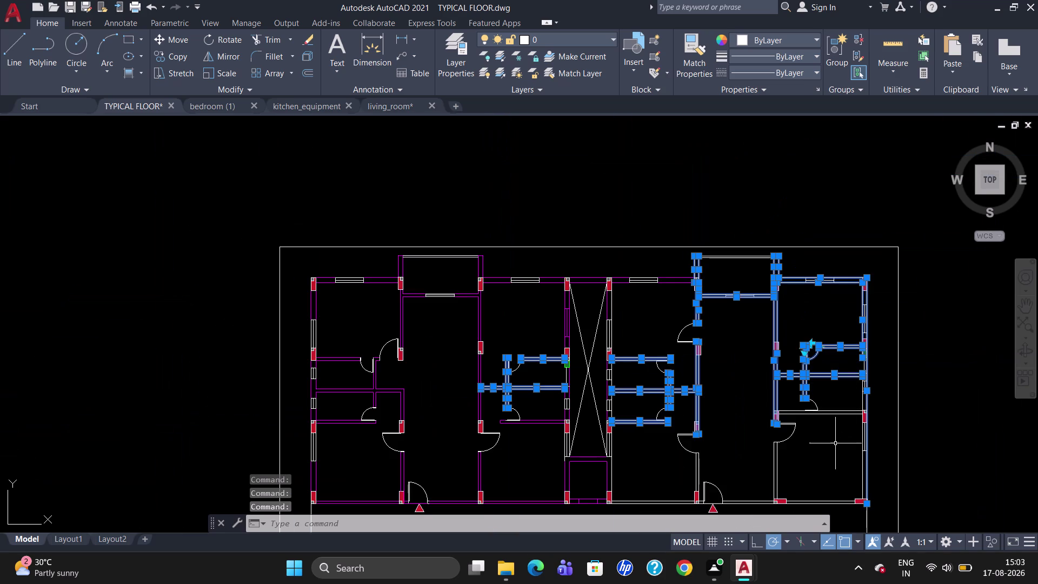
scroll(up, 3)
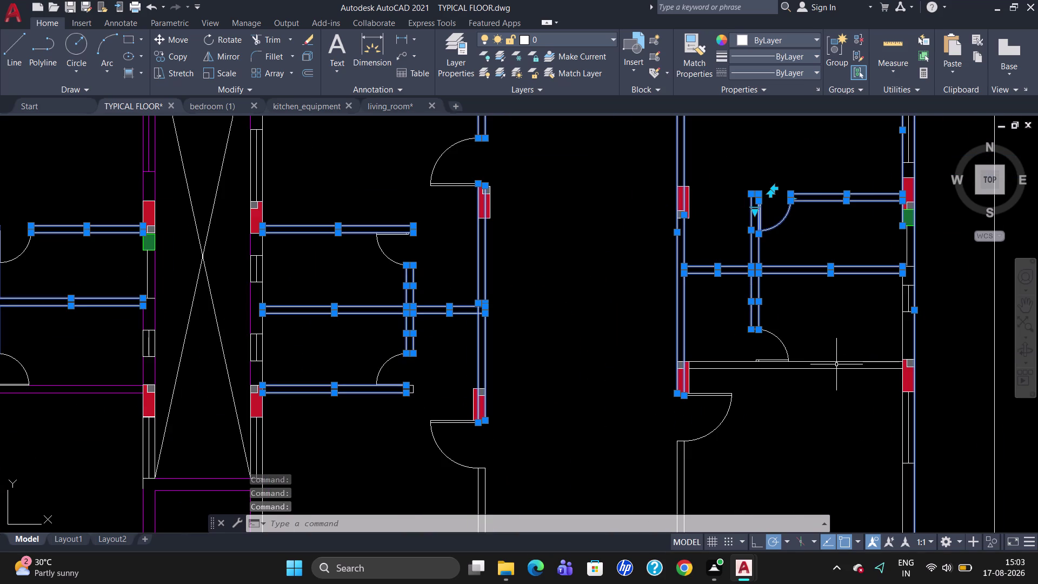
click(836, 363)
click(835, 369)
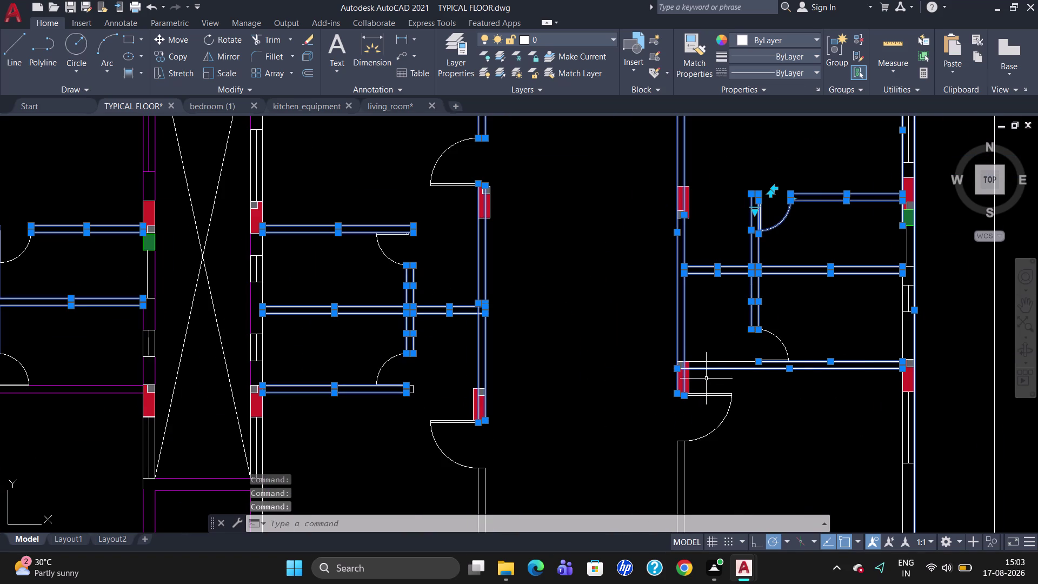
click(717, 362)
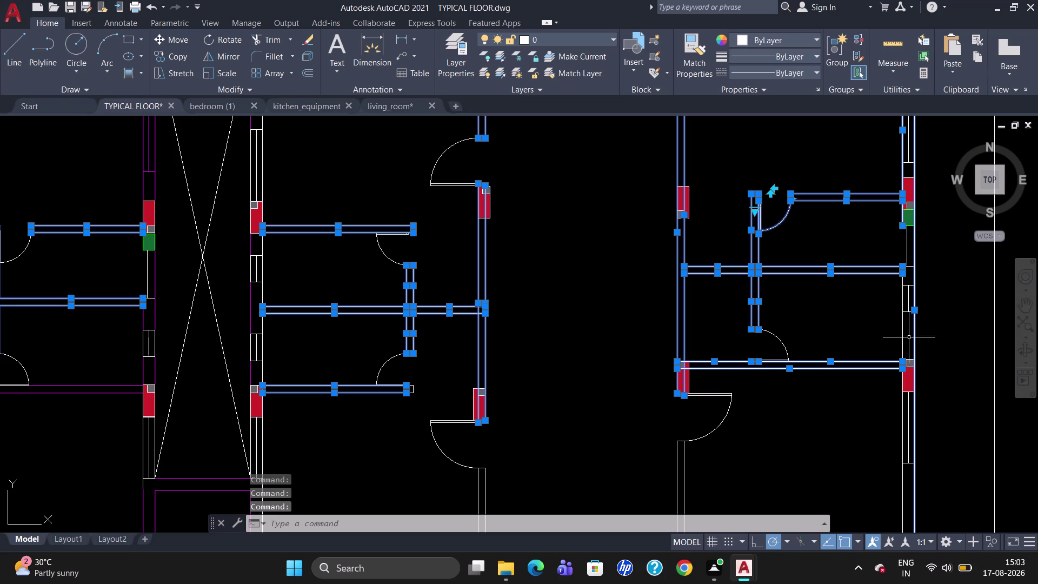
click(902, 328)
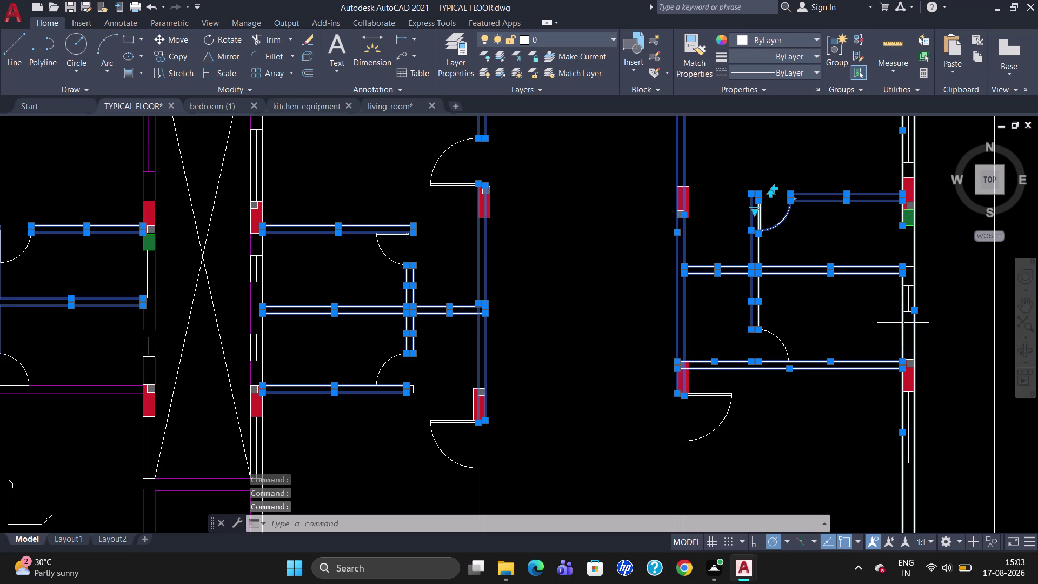
scroll(up, 3)
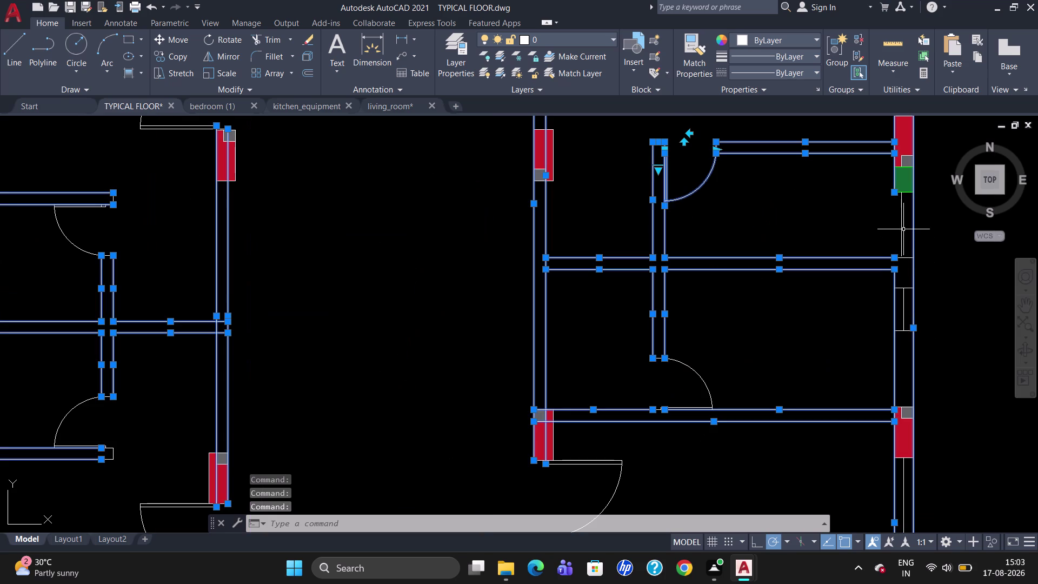
click(902, 229)
click(908, 259)
scroll(down, 3)
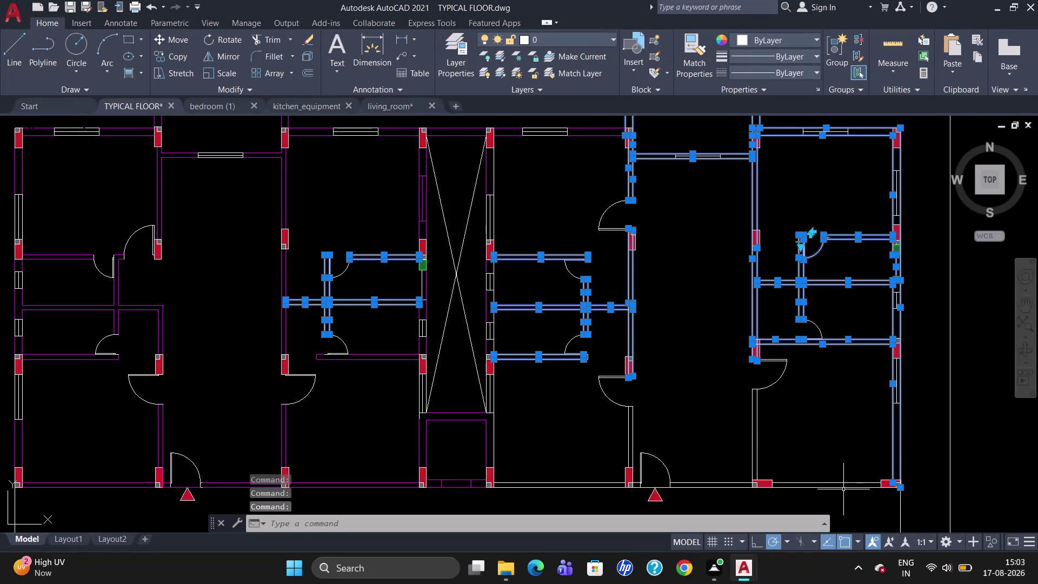
Add the bottom, entrance and staircase wall lines, then put the selection on Layer1.
click(837, 483)
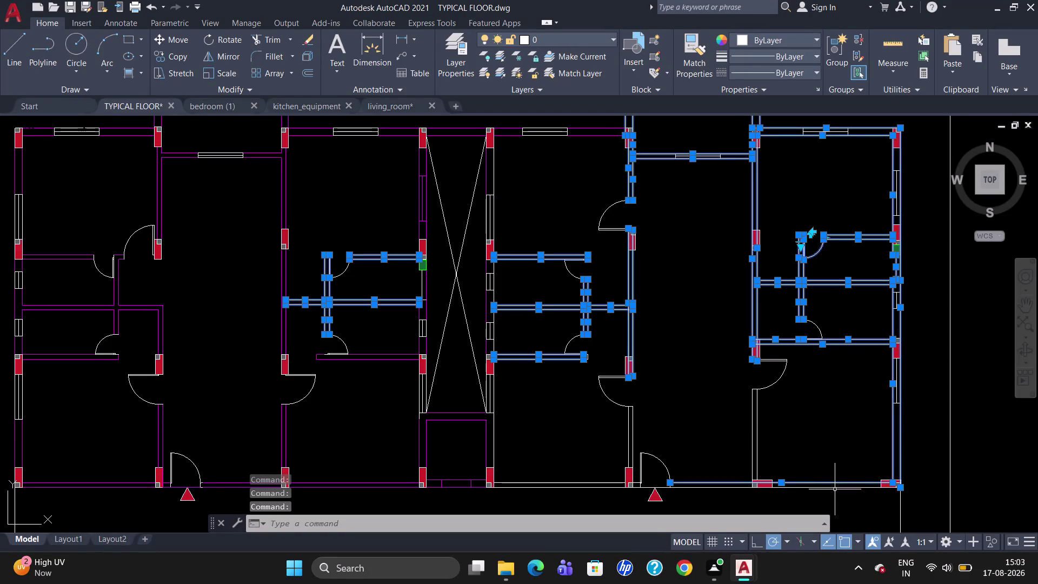
click(834, 489)
click(751, 437)
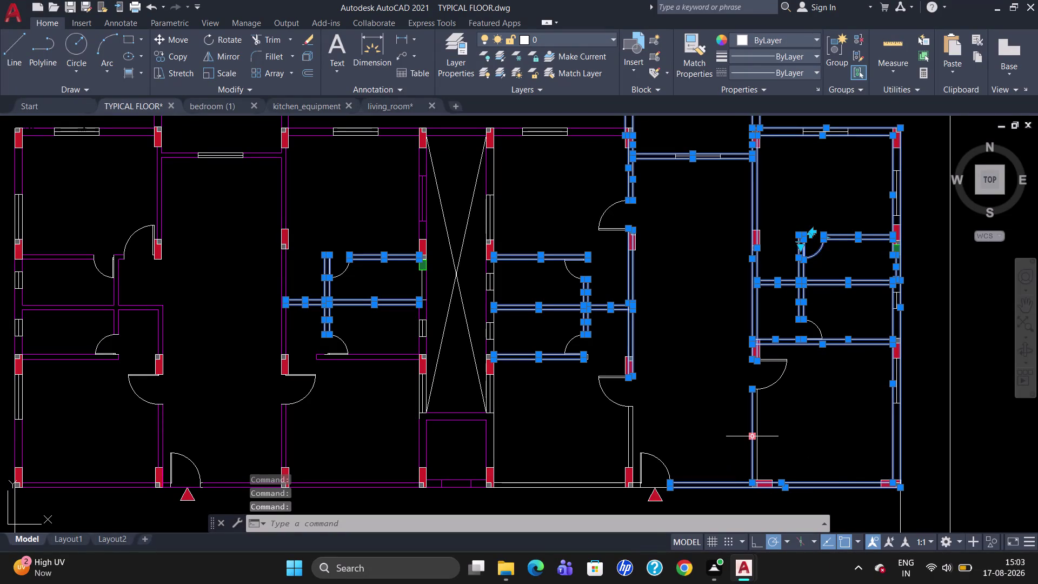
click(757, 433)
click(631, 437)
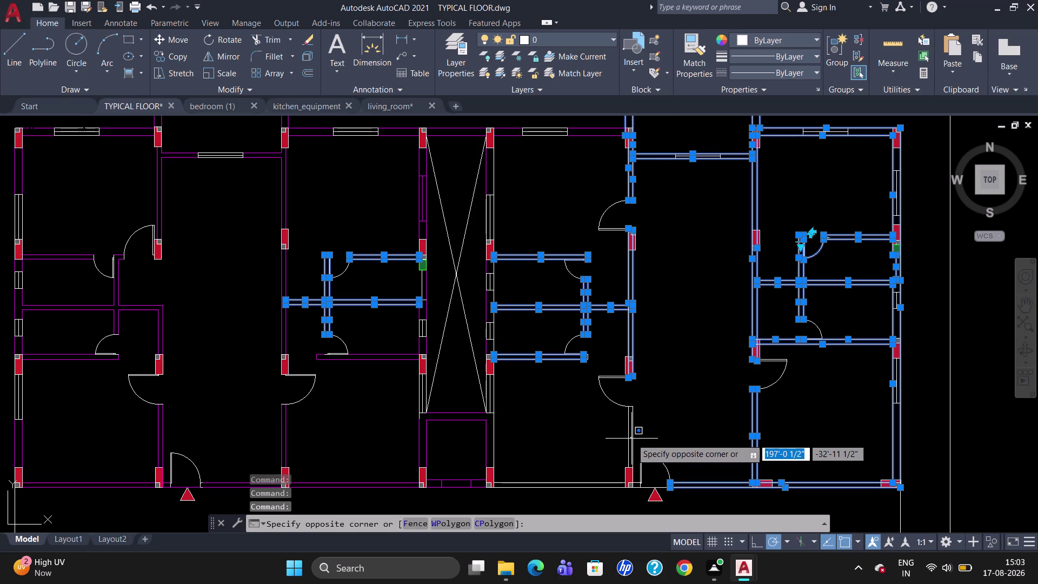
click(633, 438)
click(633, 436)
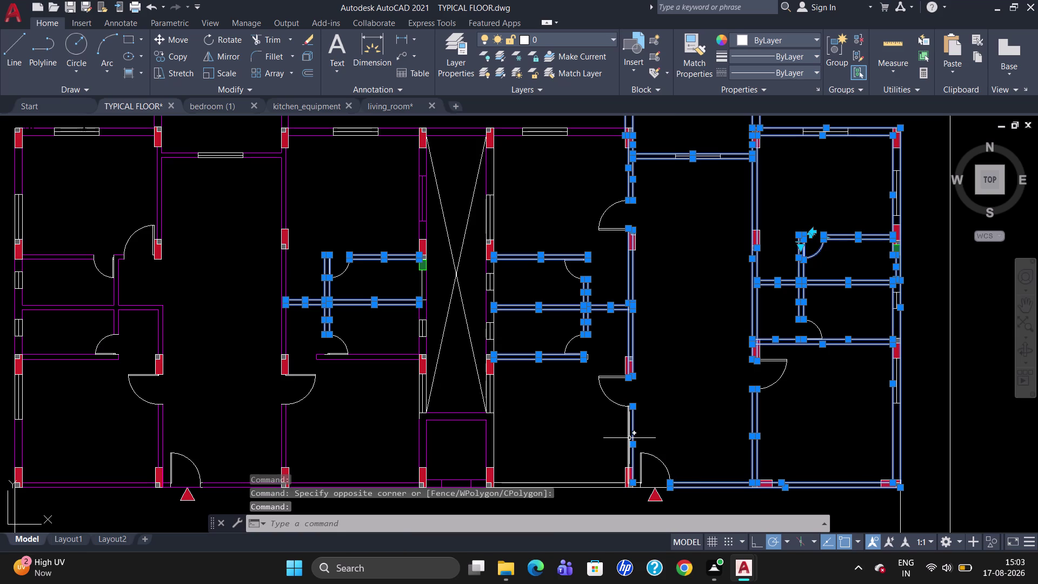
click(629, 438)
click(593, 482)
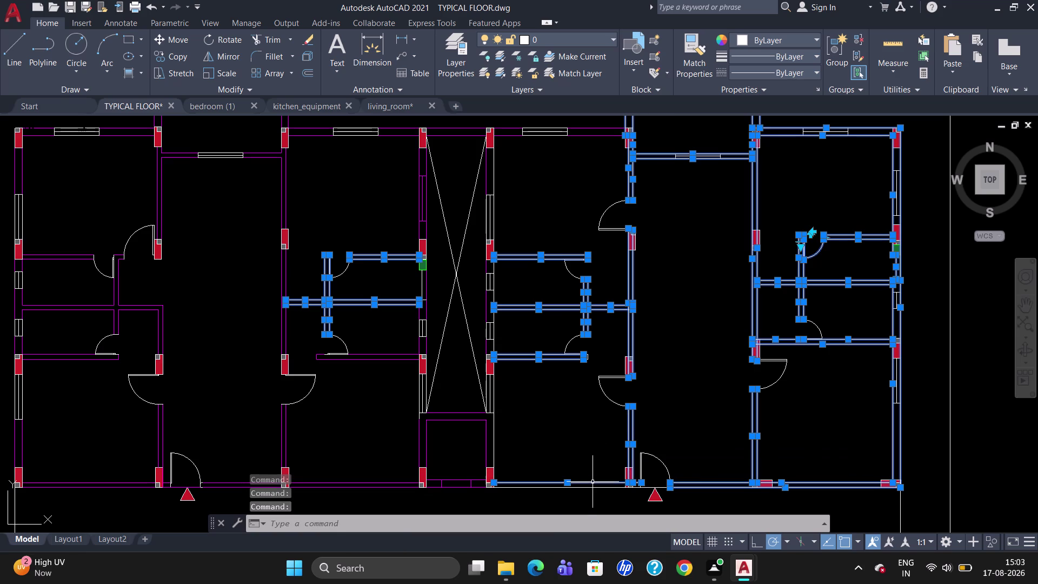
click(593, 486)
scroll(down, 3)
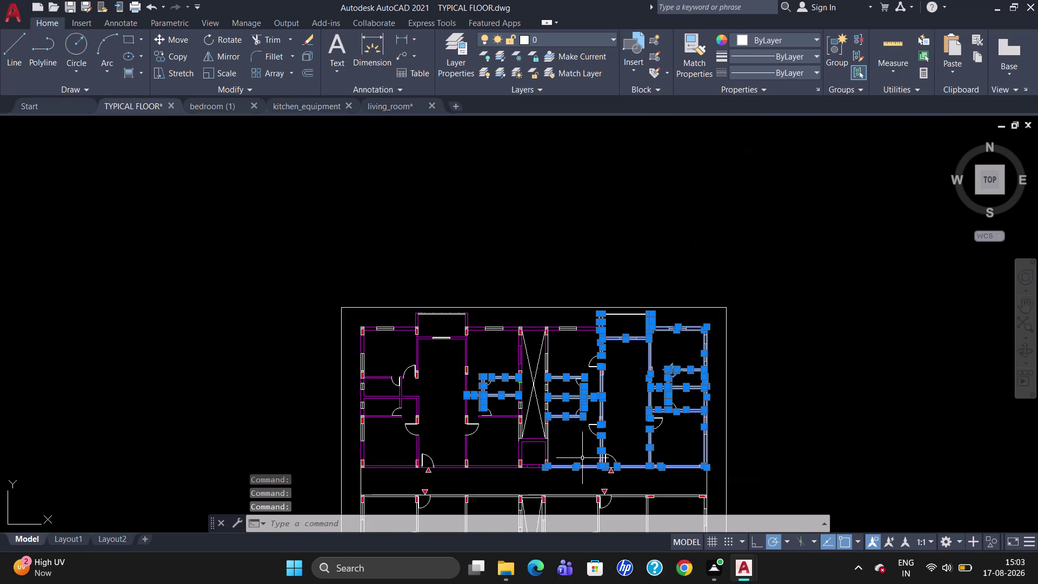
click(597, 37)
click(573, 85)
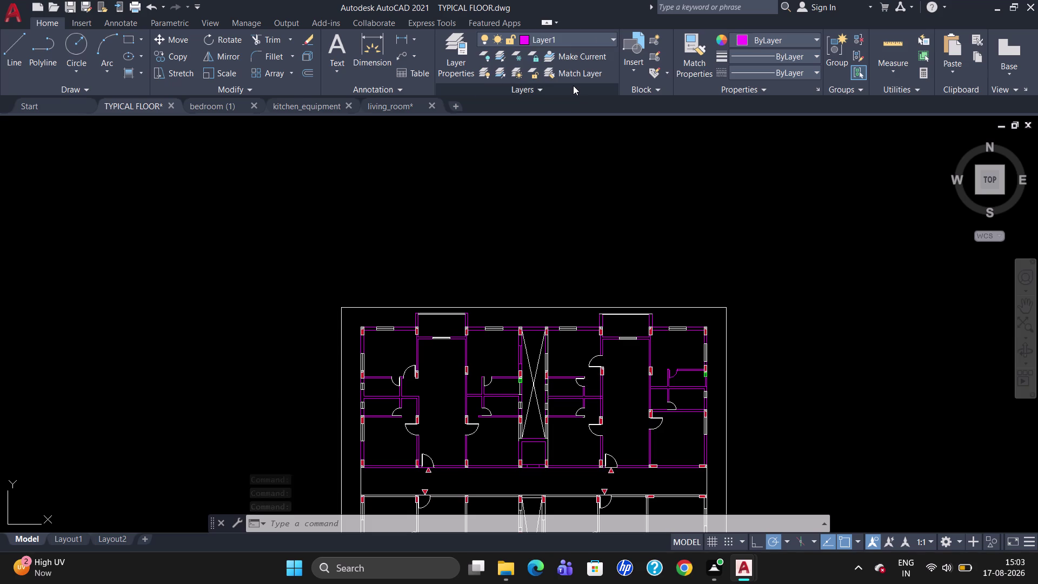
Release the selection of recoloured walls and zoom back out over the plan.
key(Escape)
key(Escape)
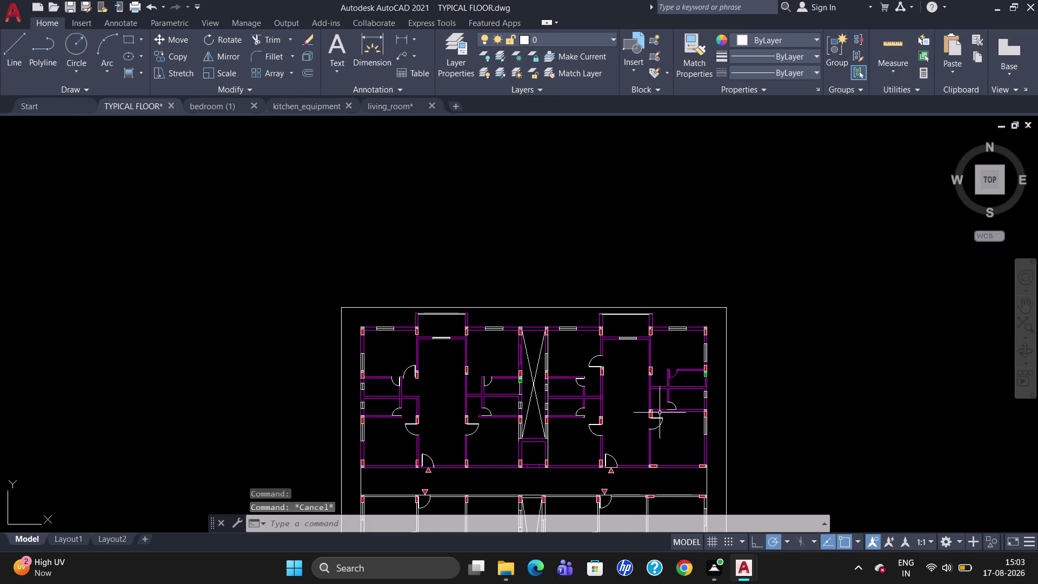
scroll(down, 3)
scroll(up, 3)
scroll(up, 3)
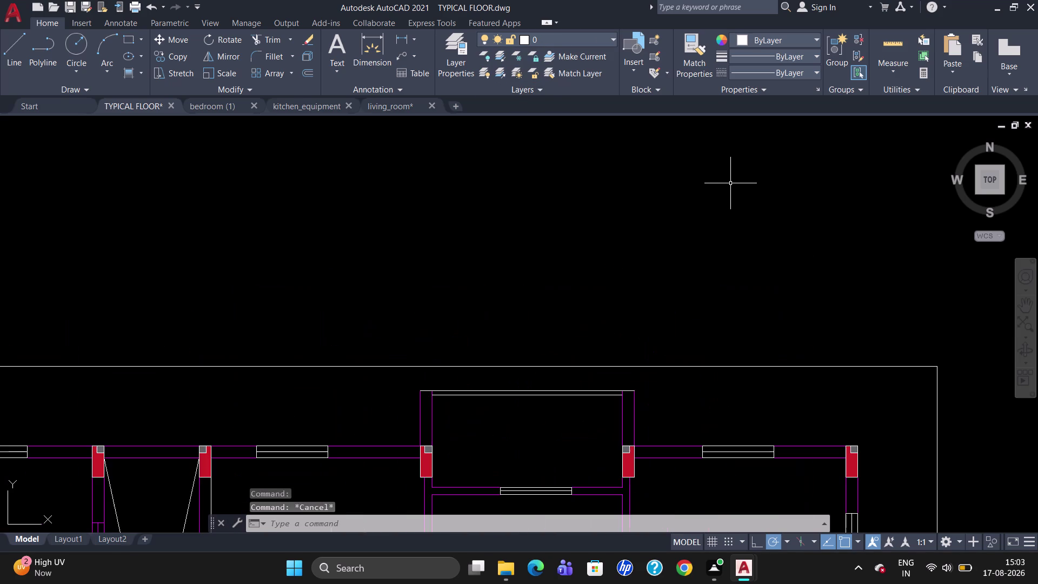
scroll(up, 3)
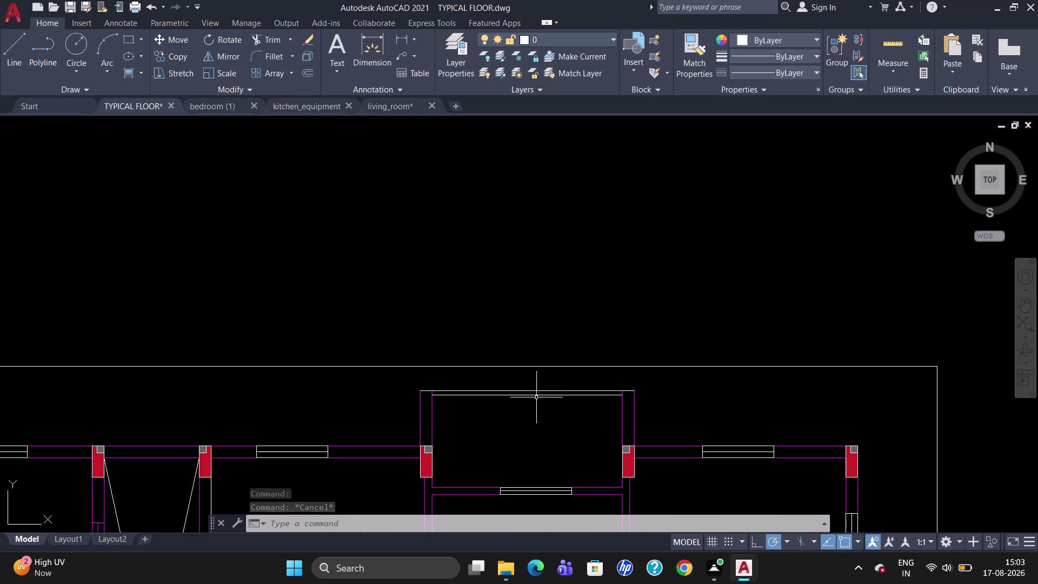
Break the balcony top line near its left end with BREAKATPOINT.
text(BR)
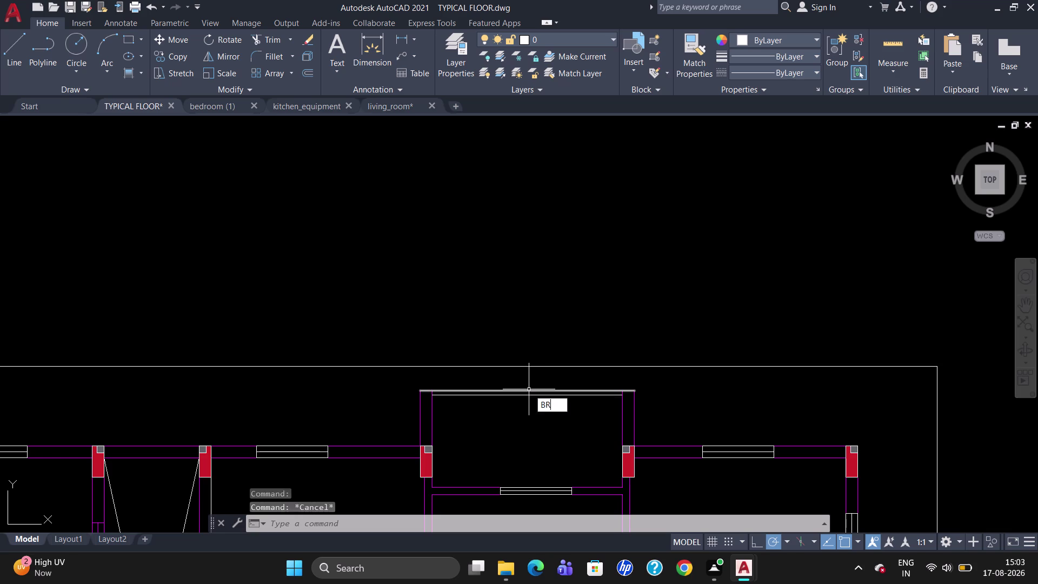
click(560, 427)
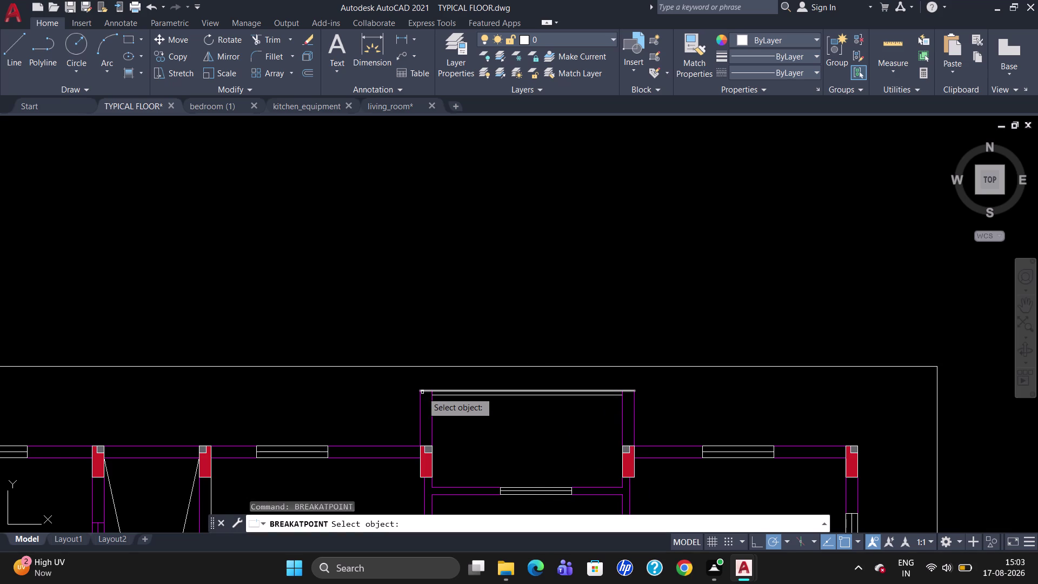
click(449, 391)
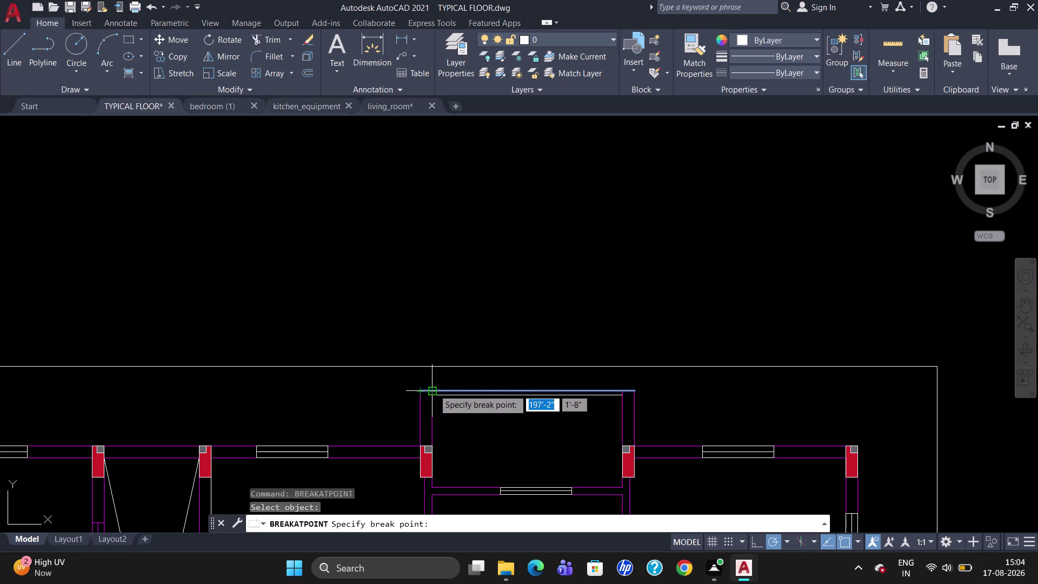
click(434, 389)
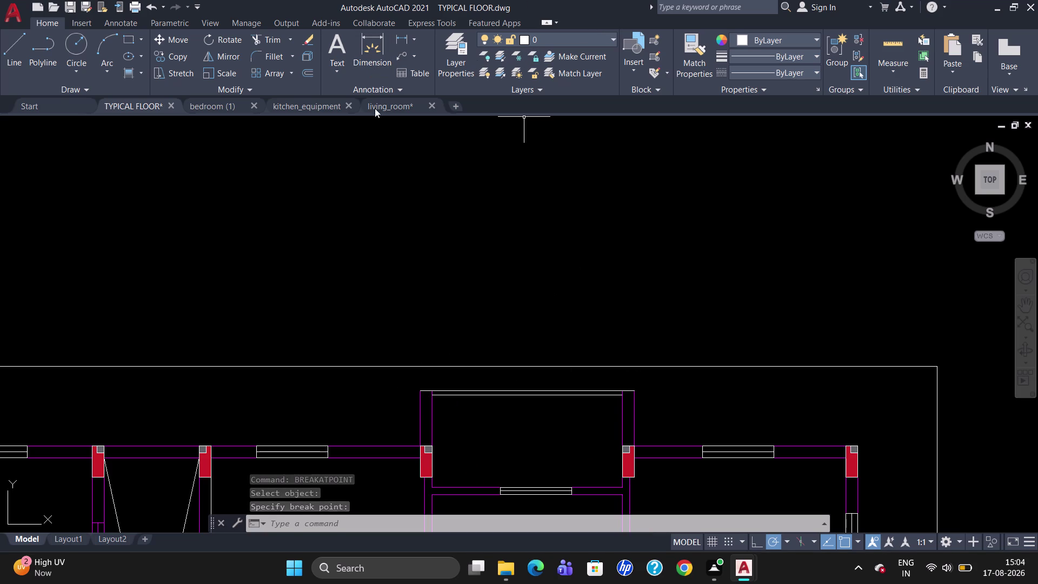
Break the balcony top line again and select the separated middle piece.
text(BR)
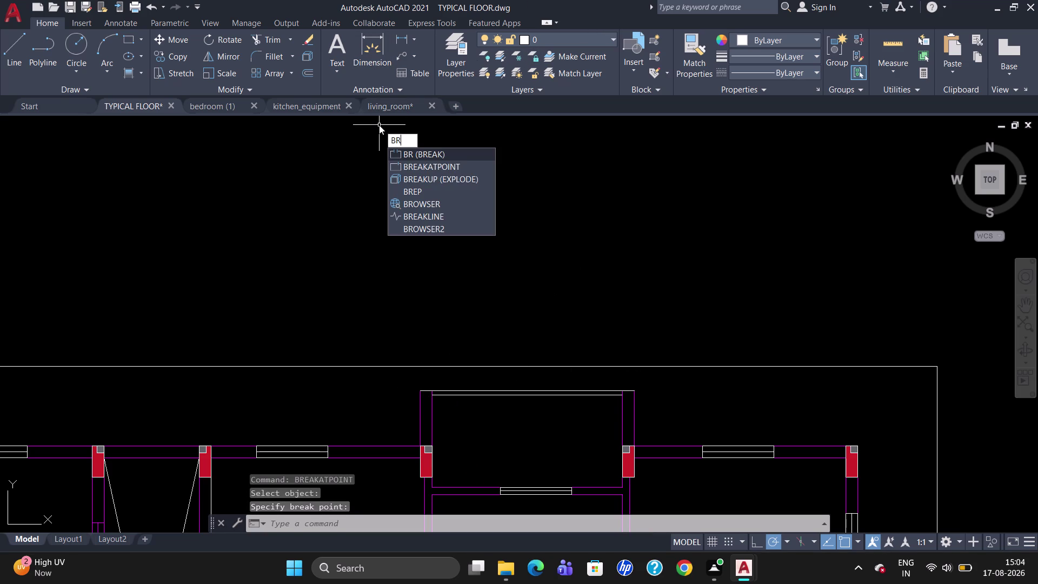
click(404, 162)
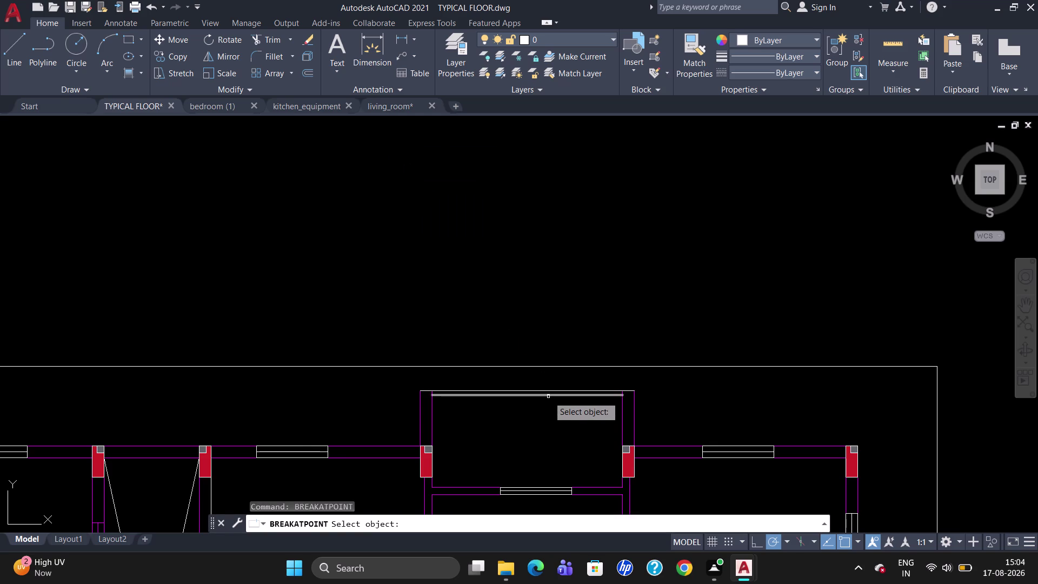
click(550, 391)
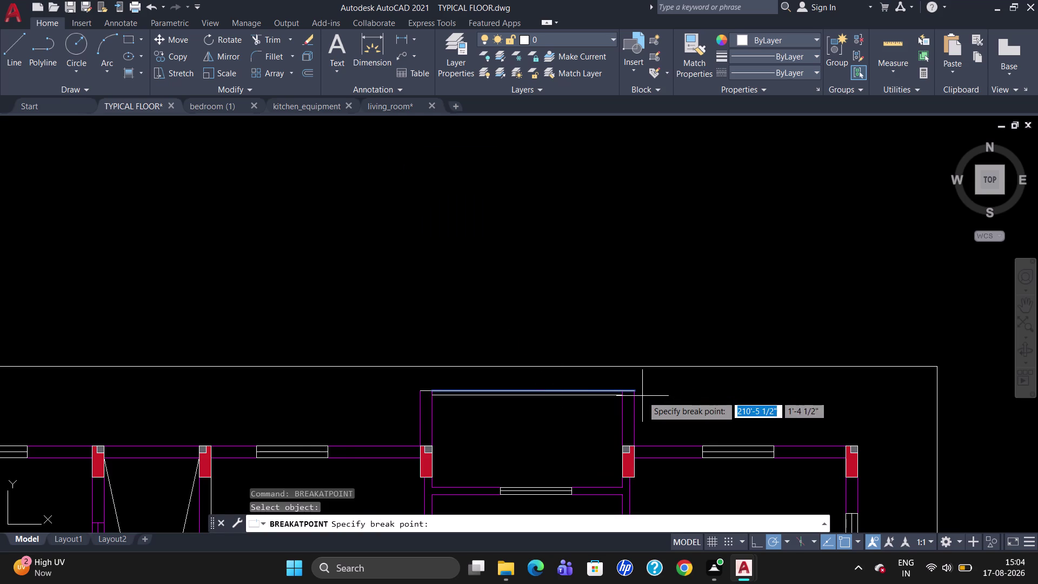
click(621, 393)
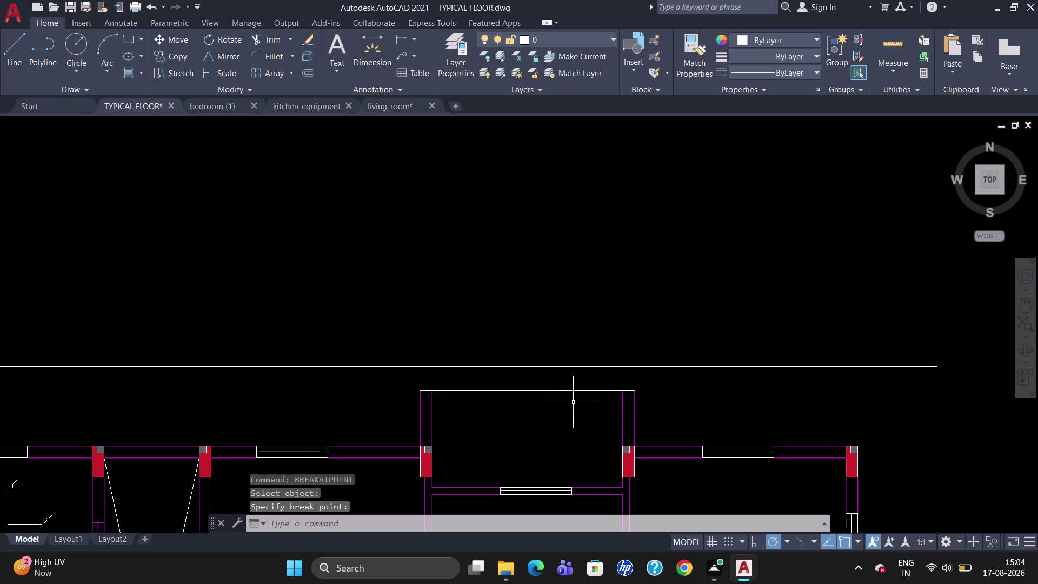
click(423, 391)
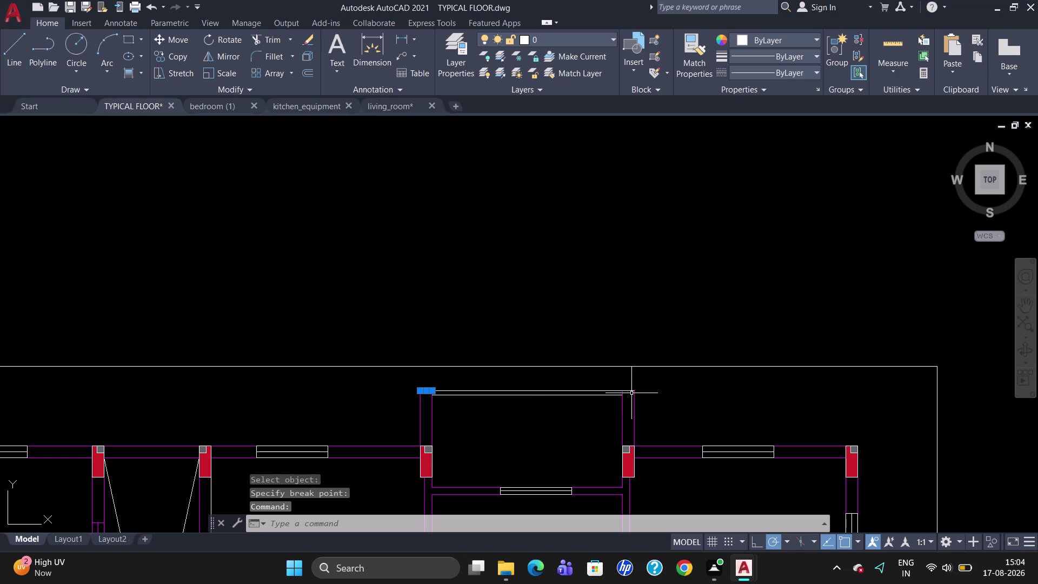
click(631, 392)
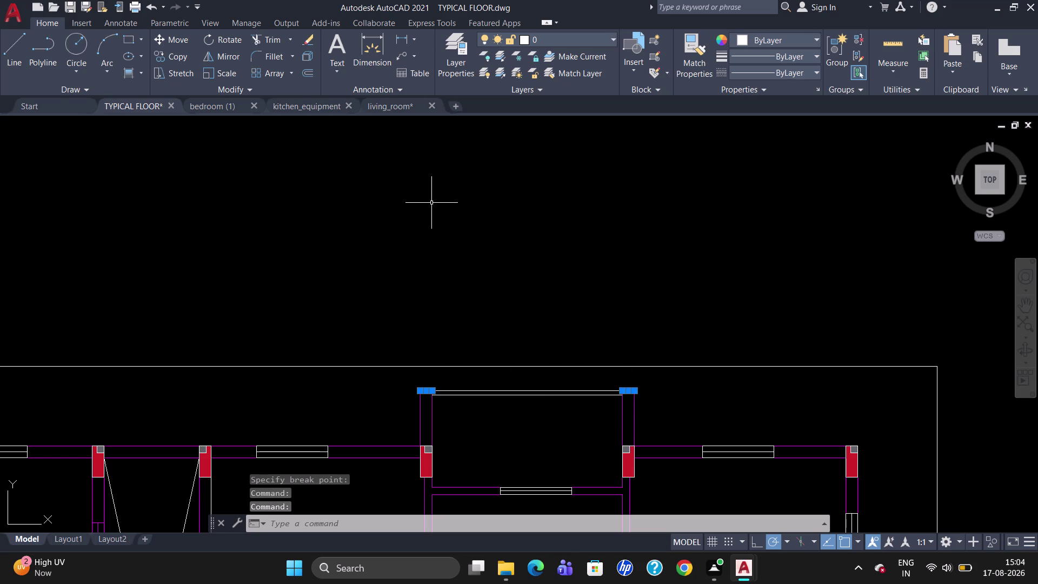
Move the separated balcony line piece onto Layer1, deselect it, and zoom out.
click(579, 34)
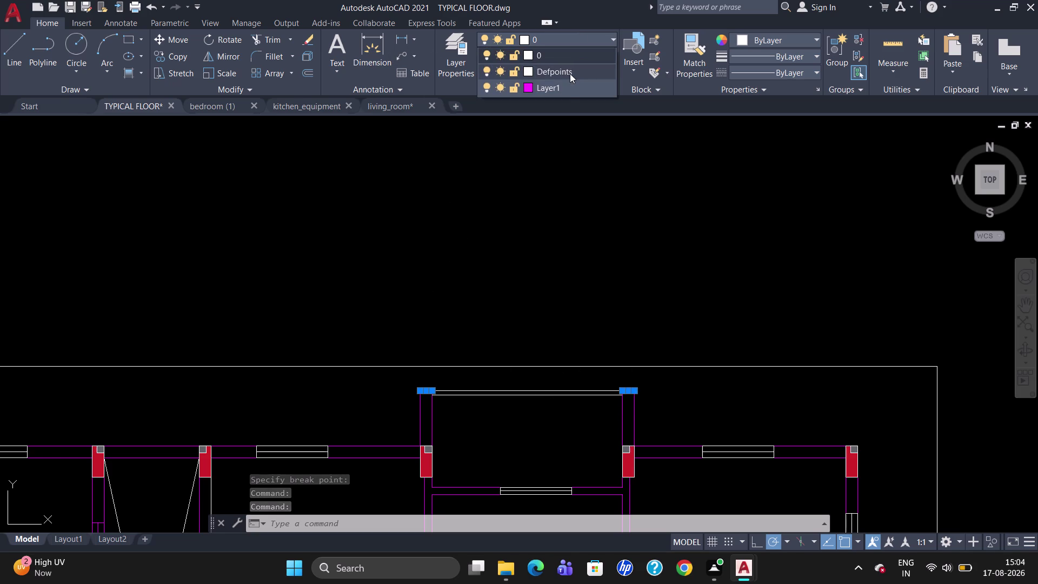
click(570, 89)
key(Escape)
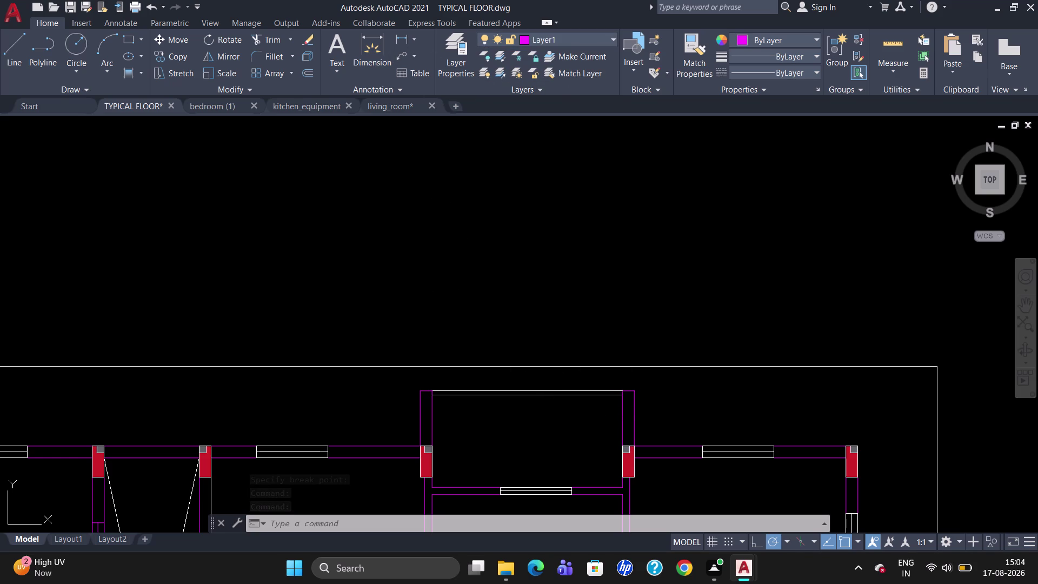
scroll(down, 3)
scroll(down, 3)
scroll(up, 3)
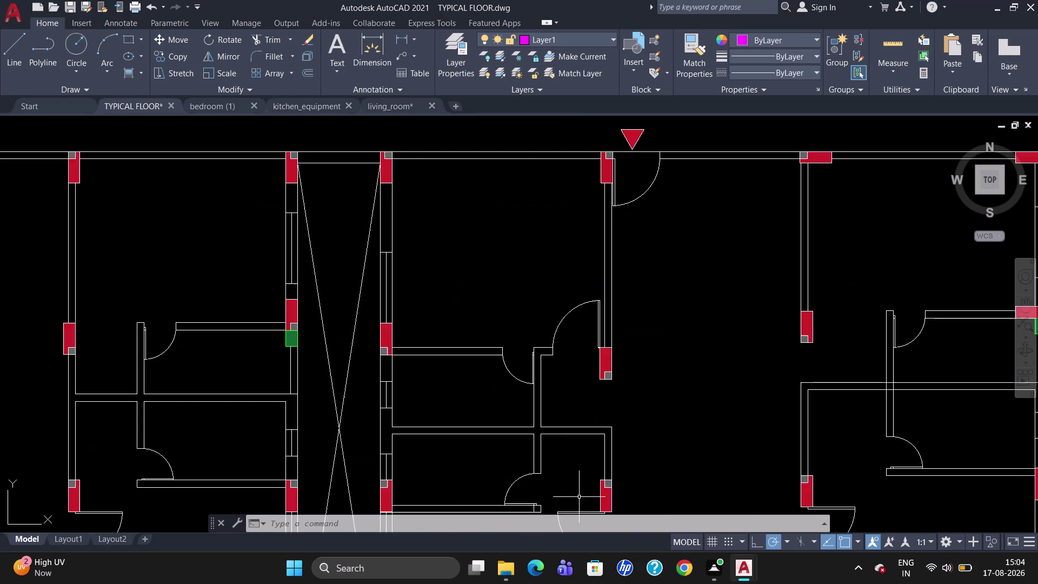
scroll(down, 3)
scroll(up, 3)
scroll(up, 3)
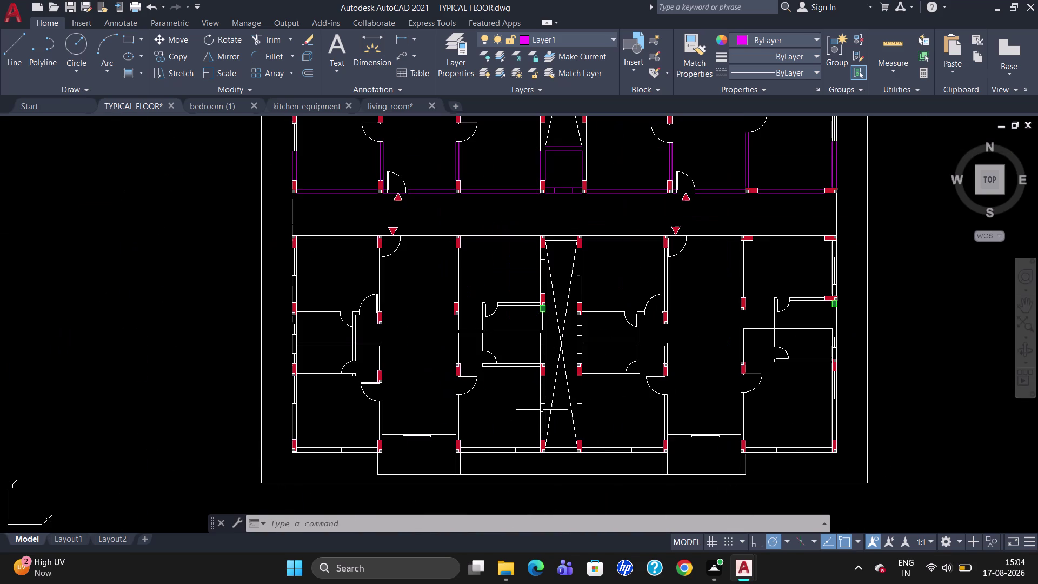
Select the corridor wall, the short wall pieces by the lift, and the room-dividing walls.
click(326, 234)
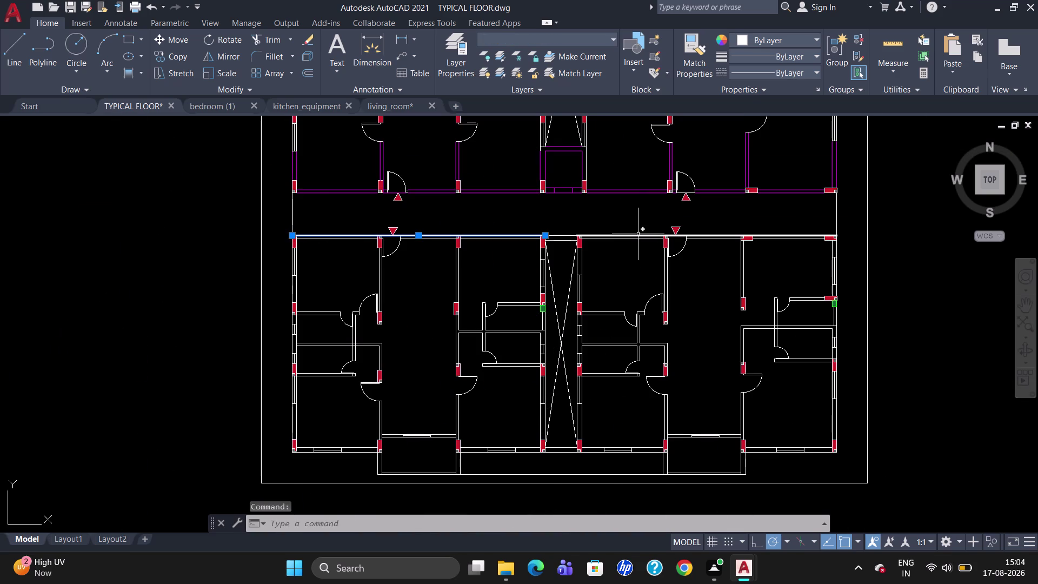
click(638, 234)
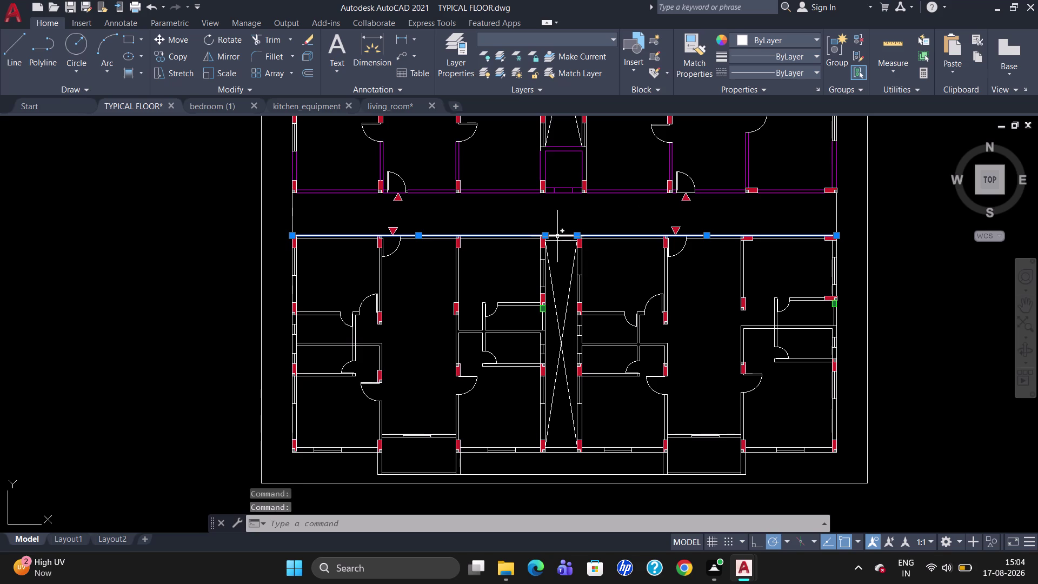
click(558, 236)
click(559, 242)
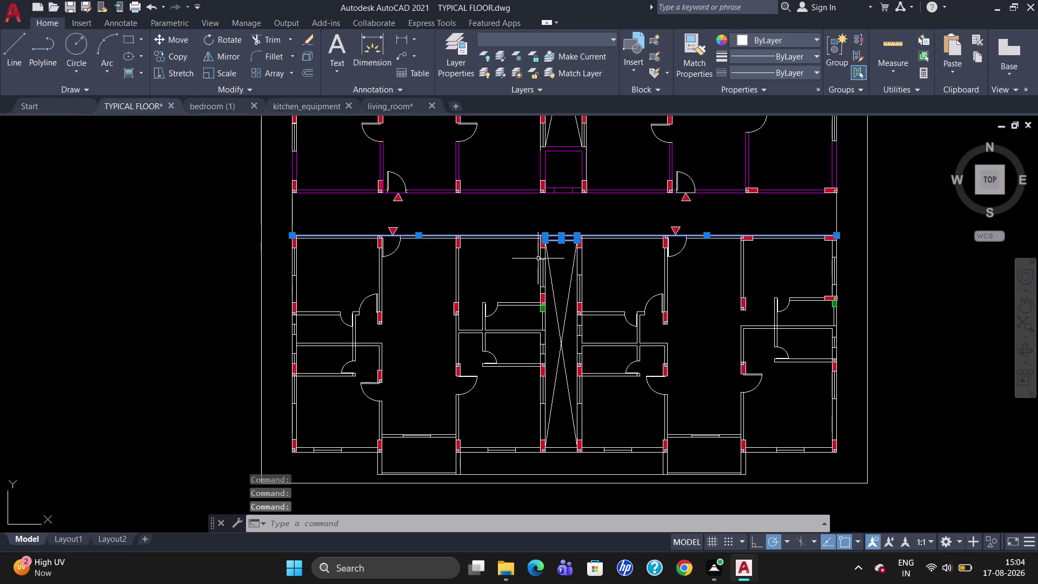
click(539, 258)
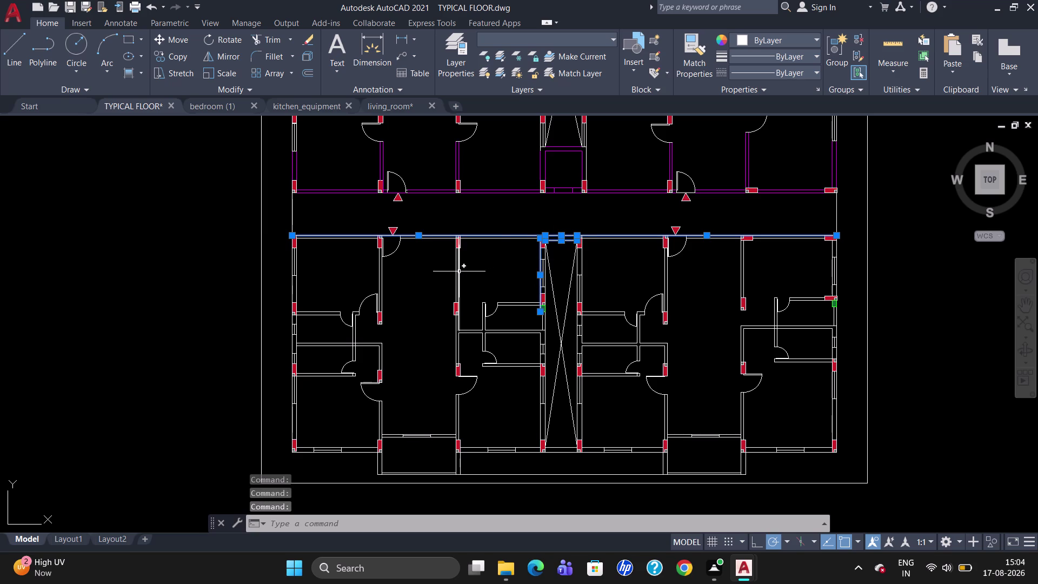
click(459, 271)
scroll(up, 3)
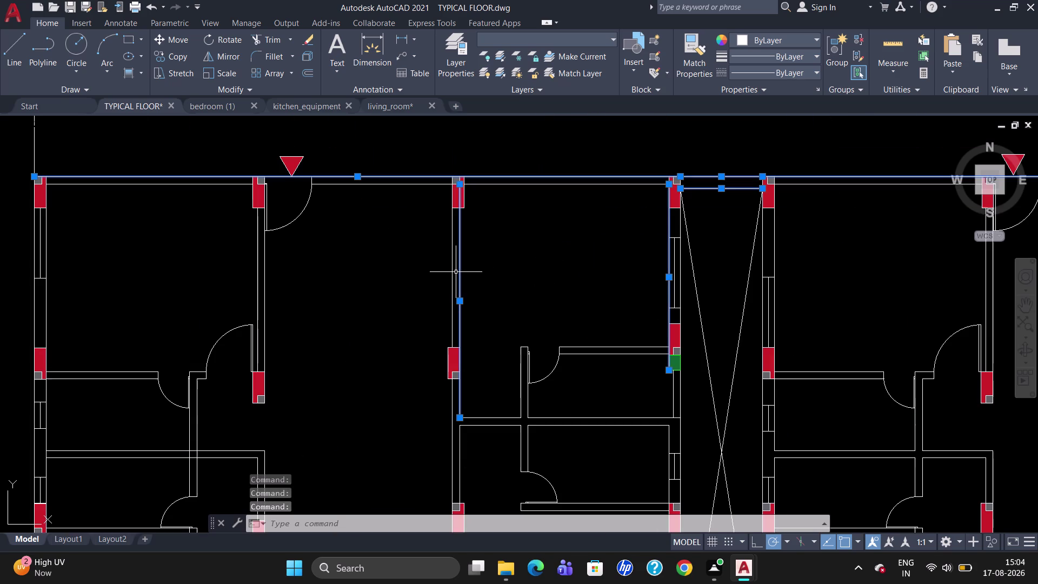
click(451, 275)
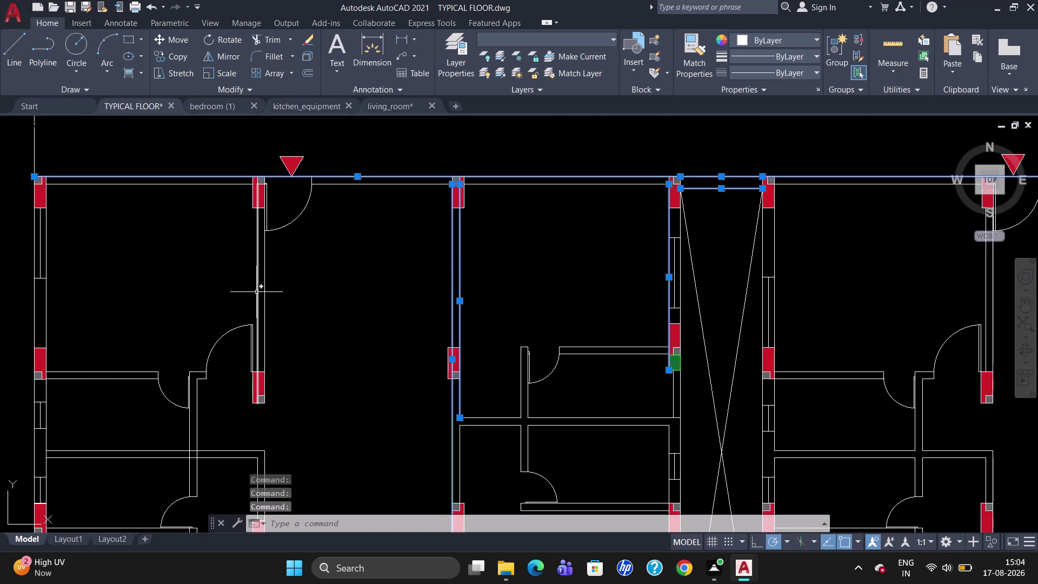
click(256, 291)
click(263, 287)
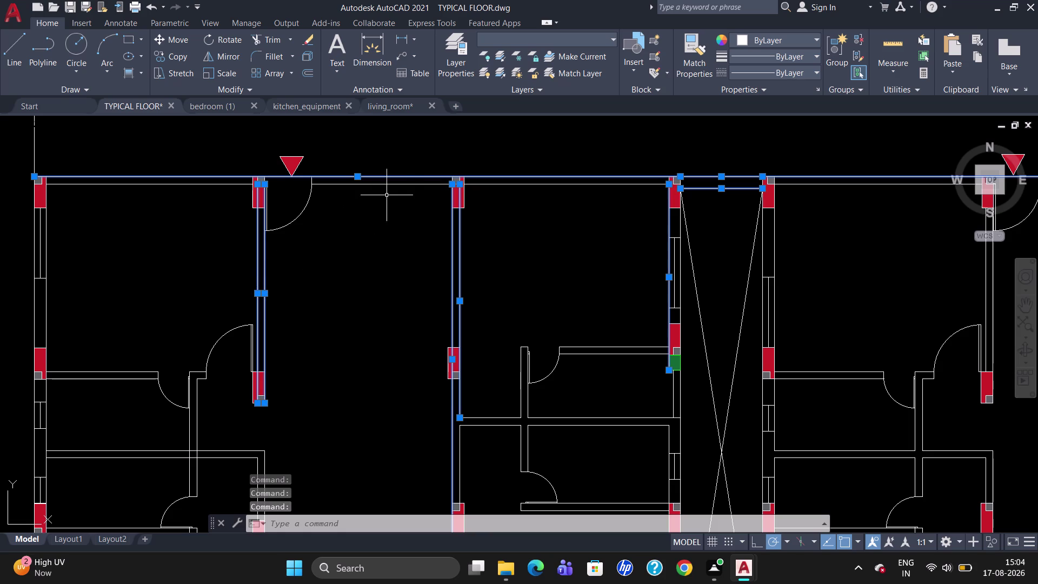
click(394, 184)
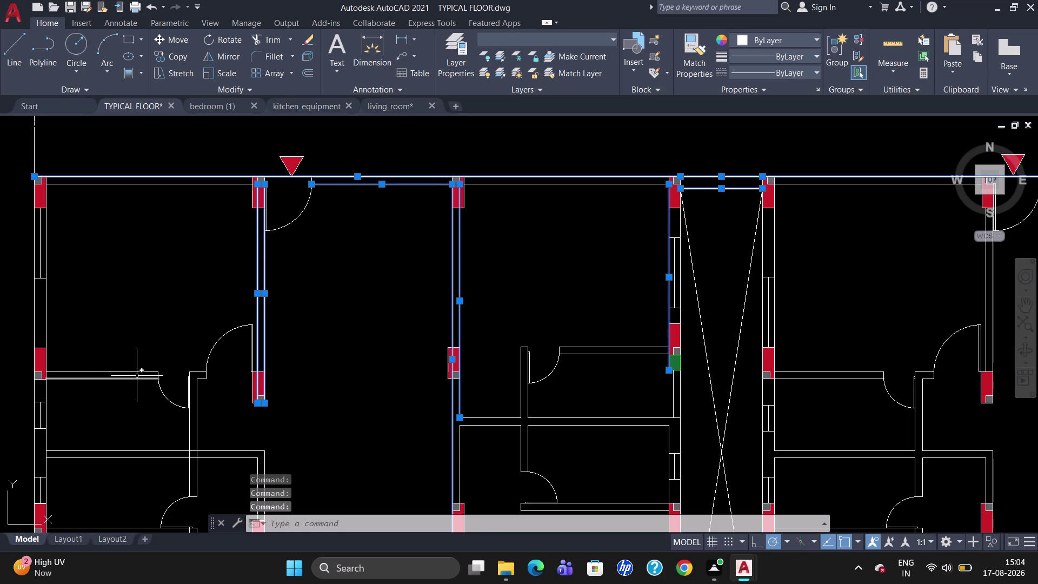
Add the short horizontal wall, both outer left wall lines and the door-corner stubs.
click(134, 378)
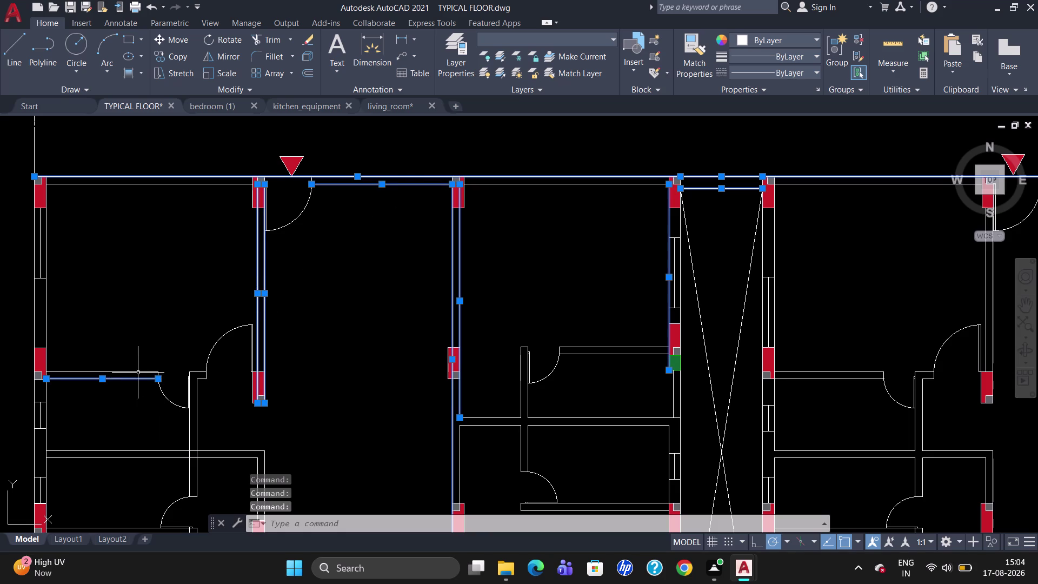
click(139, 371)
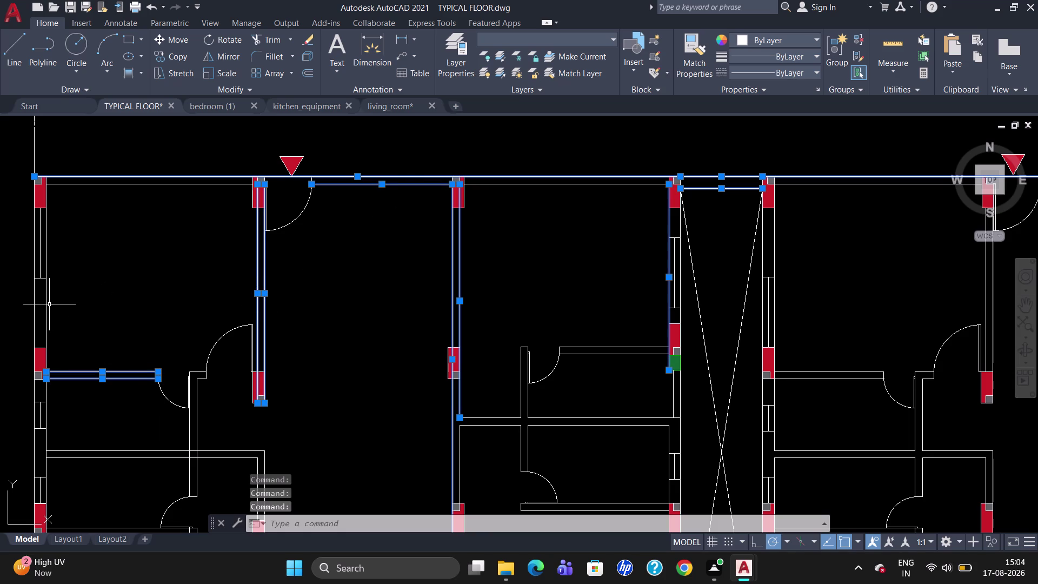
click(46, 306)
click(34, 311)
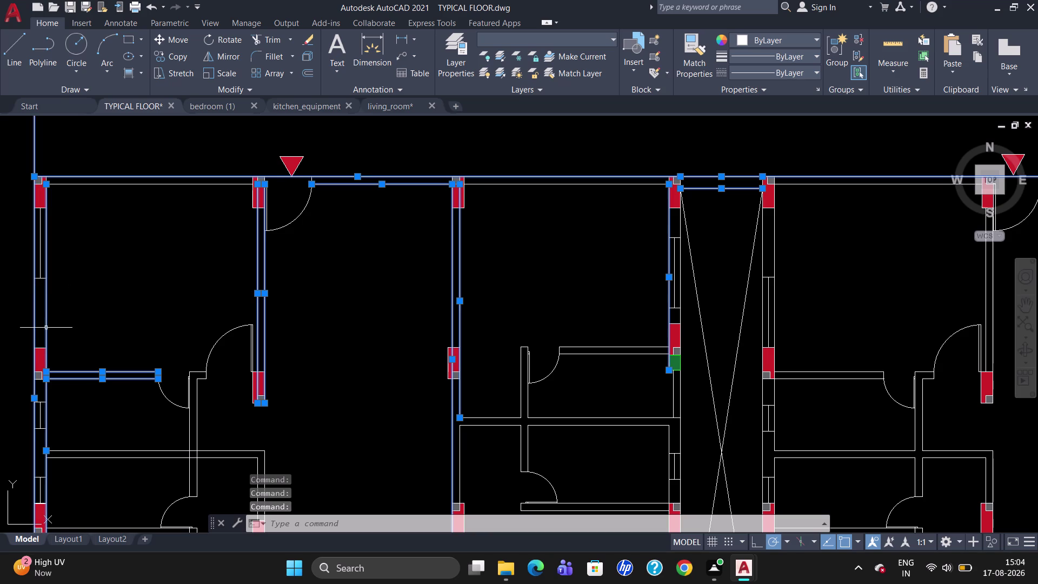
click(190, 422)
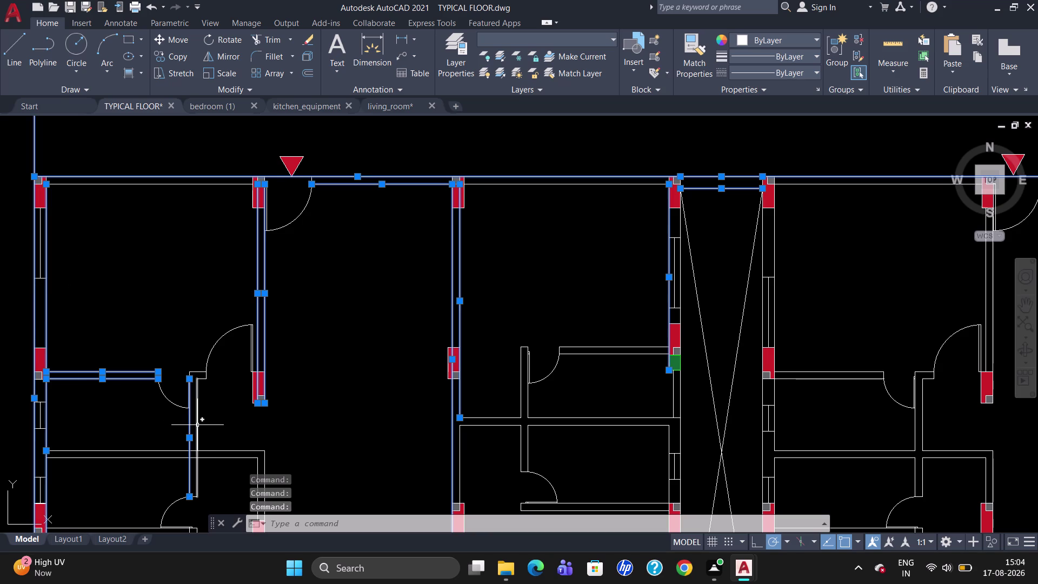
click(197, 425)
scroll(up, 3)
click(195, 369)
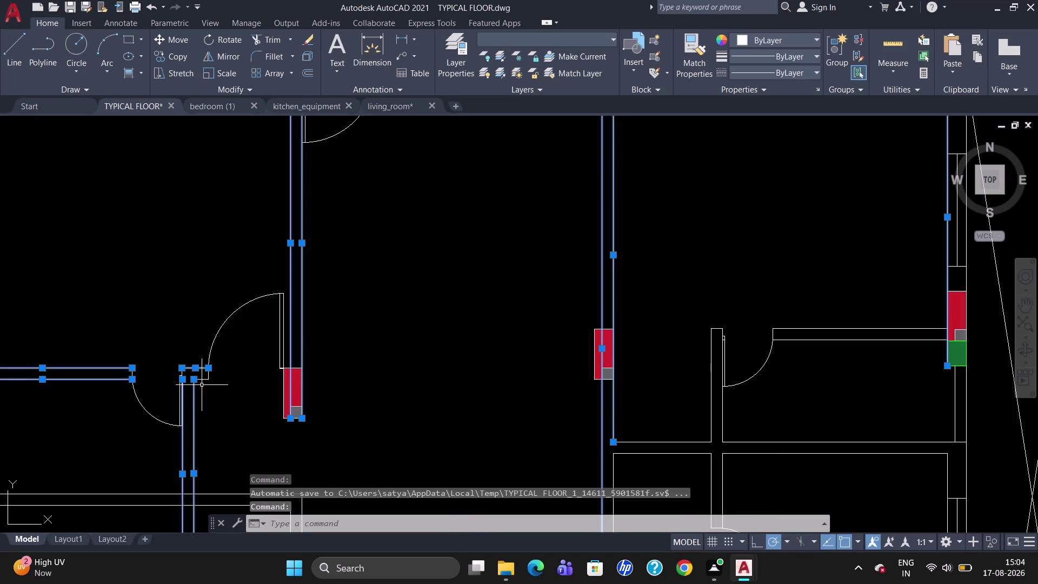
scroll(up, 3)
click(202, 362)
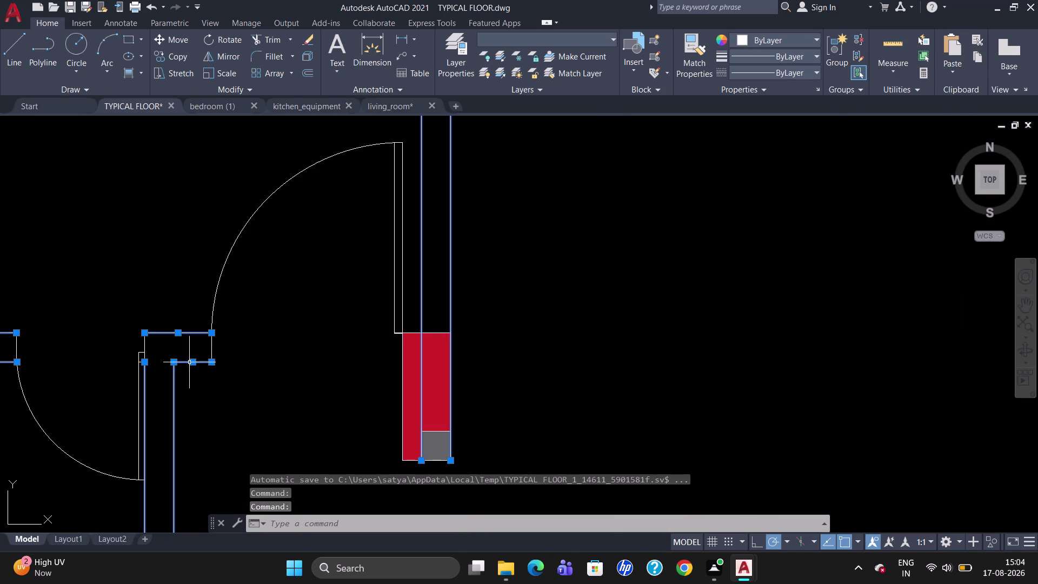
click(144, 347)
scroll(down, 3)
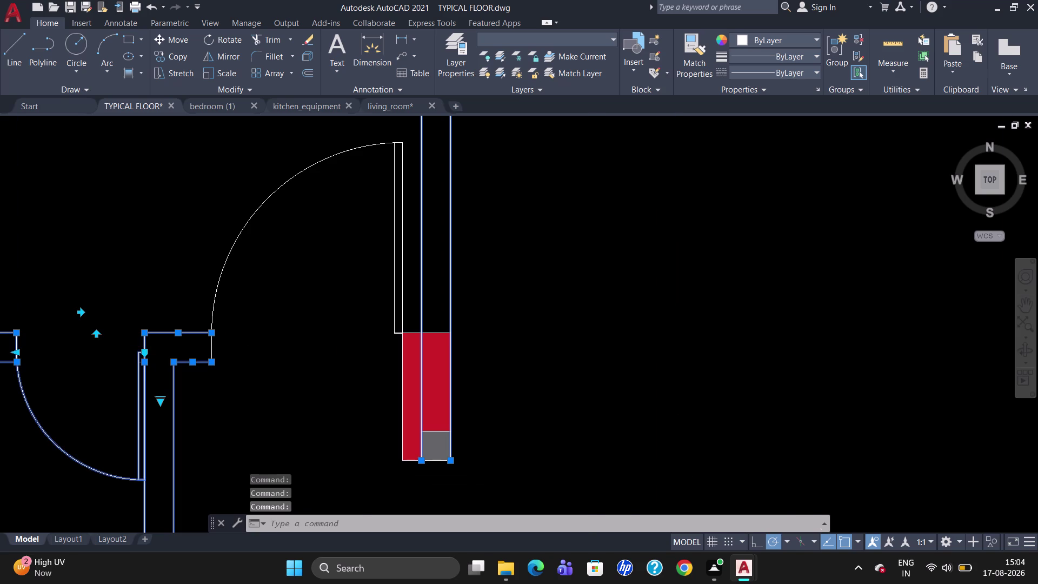
scroll(down, 3)
scroll(up, 3)
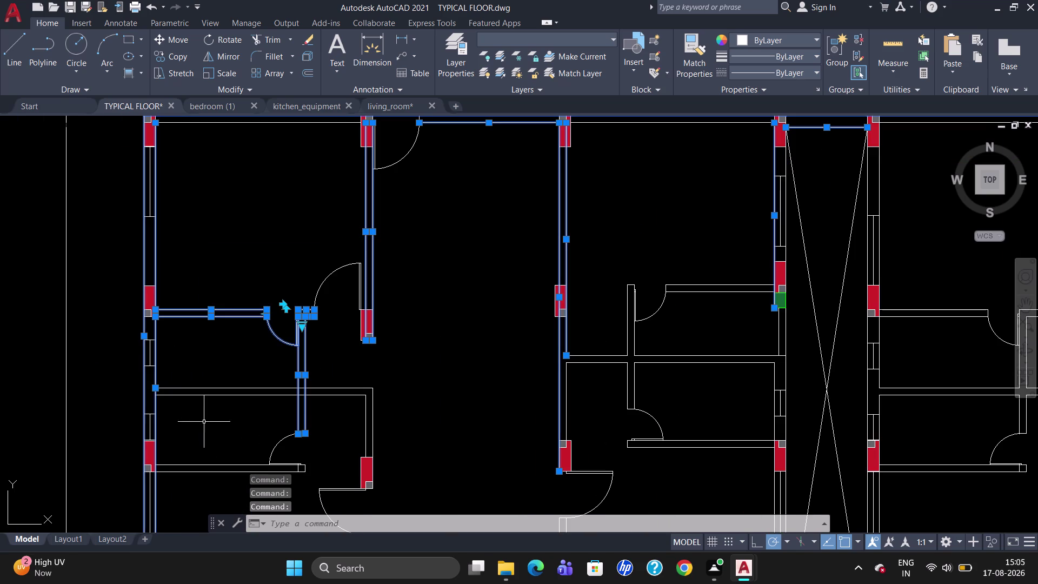
Add the lower wall, the right-side corner walls and the lowest horizontal wall.
click(199, 386)
click(199, 395)
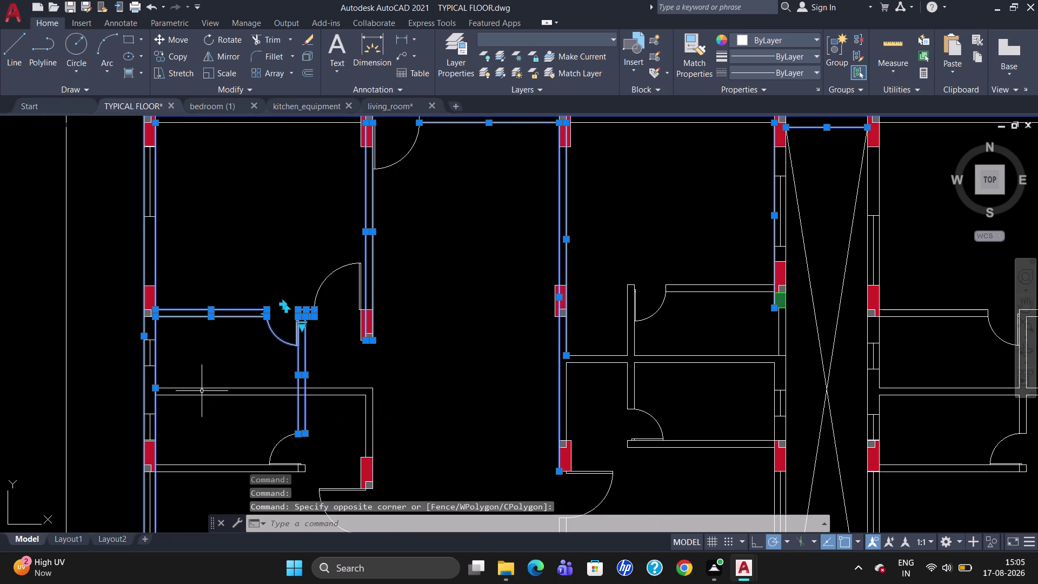
click(203, 389)
click(203, 396)
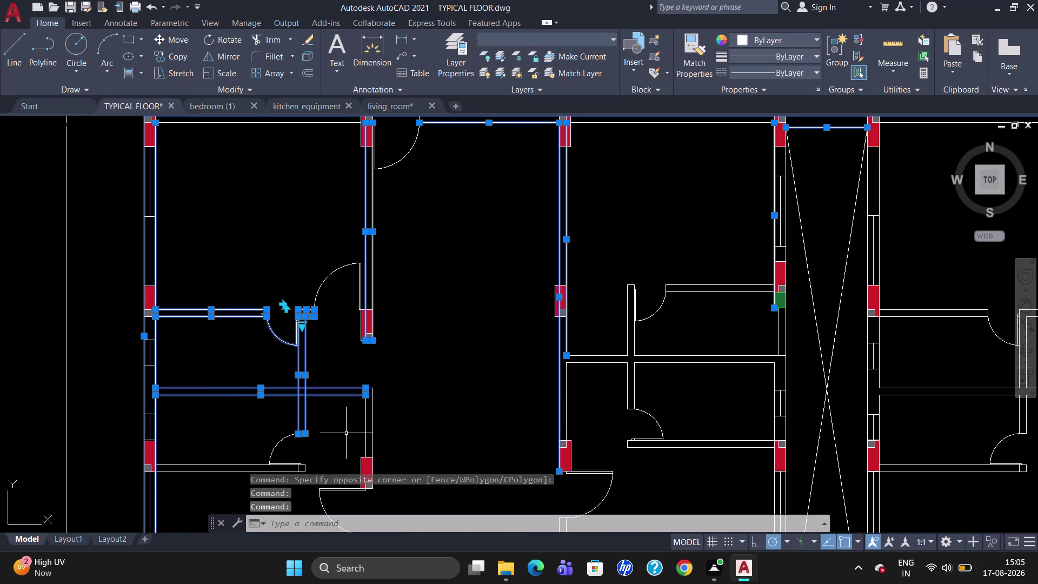
click(365, 428)
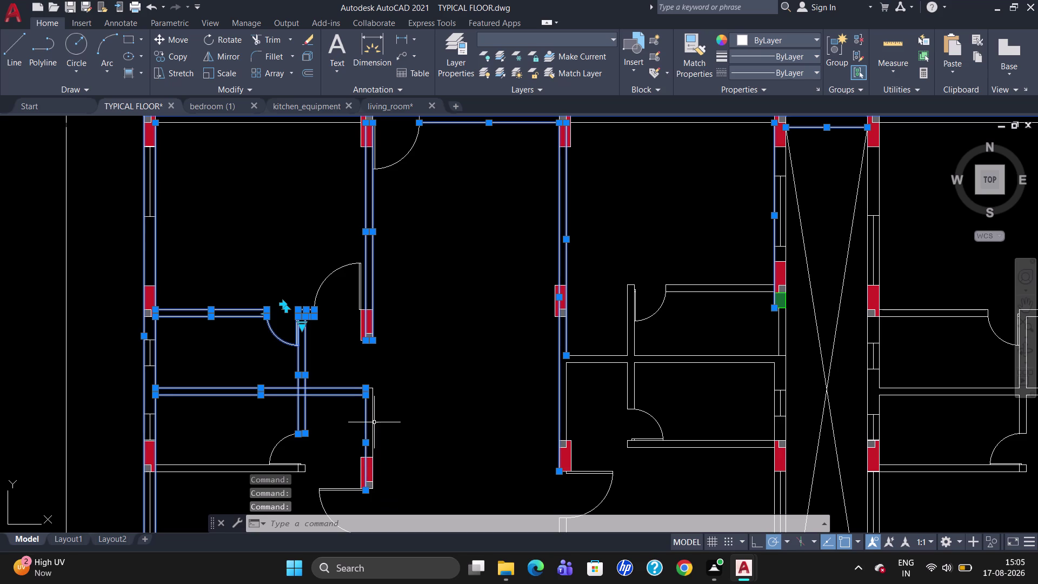
click(372, 424)
scroll(up, 3)
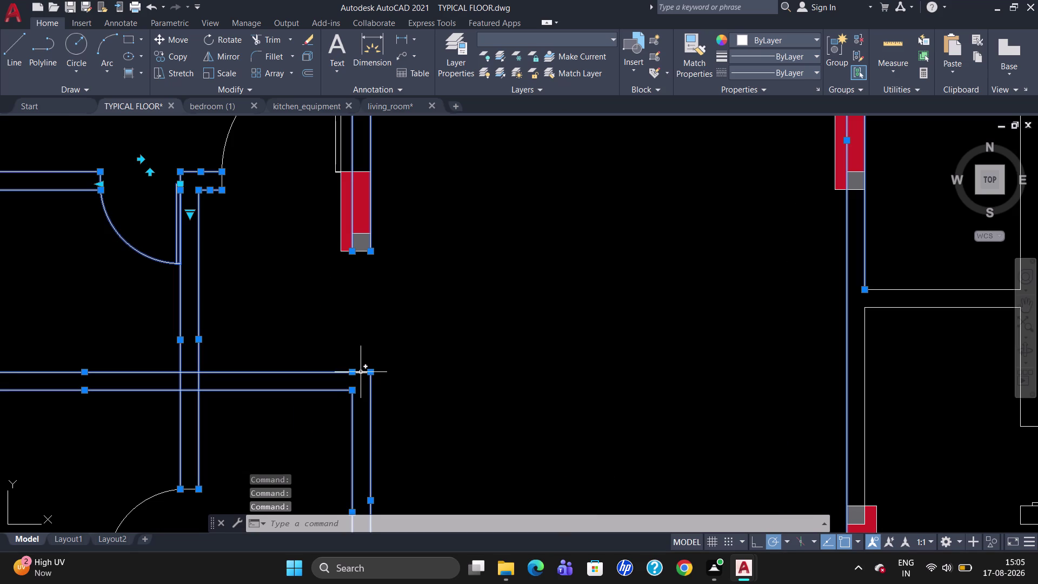
click(360, 371)
scroll(down, 3)
scroll(up, 3)
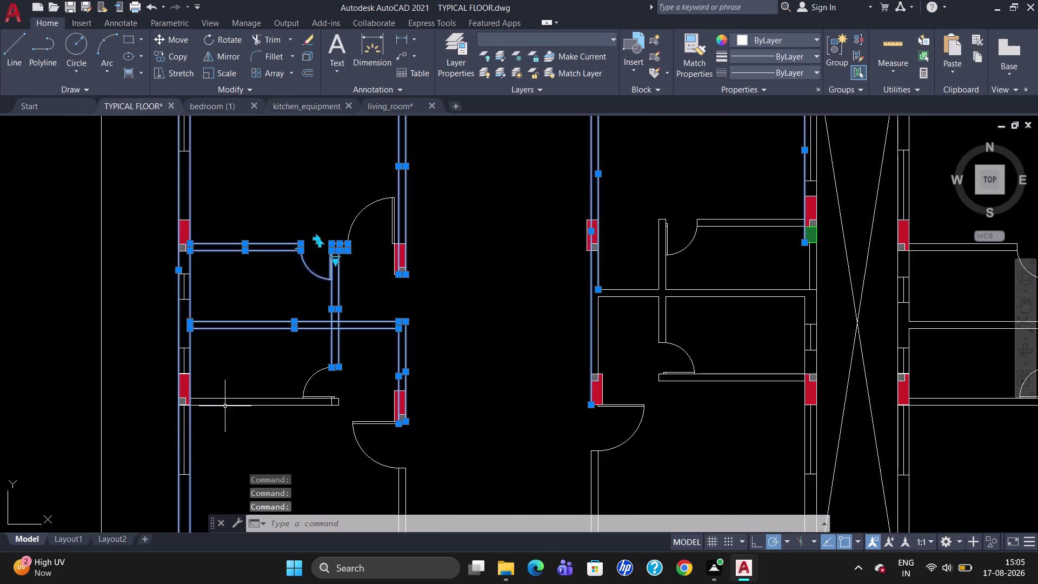
click(231, 398)
click(231, 406)
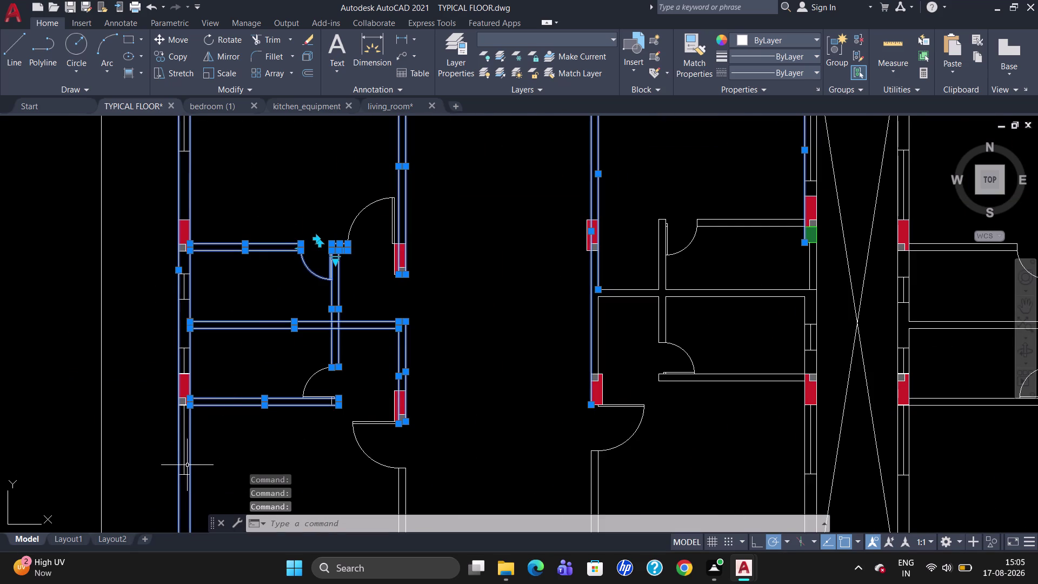
scroll(down, 3)
scroll(up, 3)
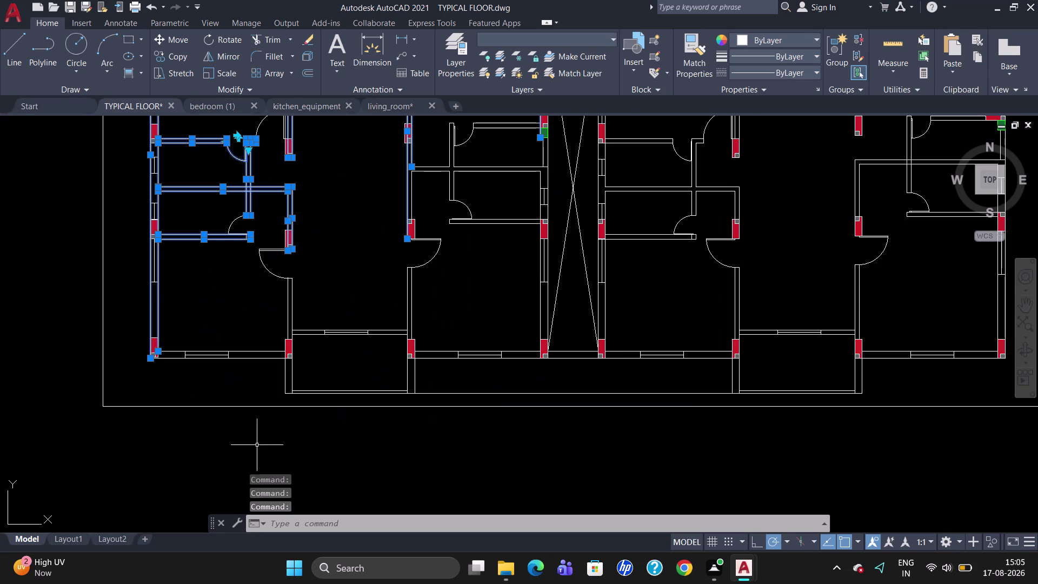
Add the wall lines below the left rooms, the bottom corner wall and the right pier's lines.
click(262, 352)
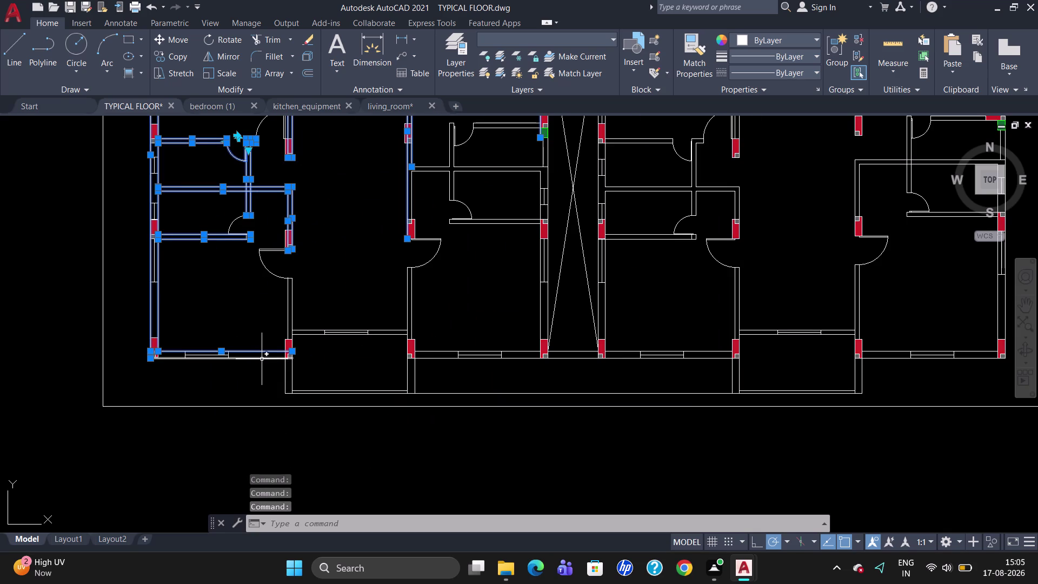
click(261, 359)
click(283, 374)
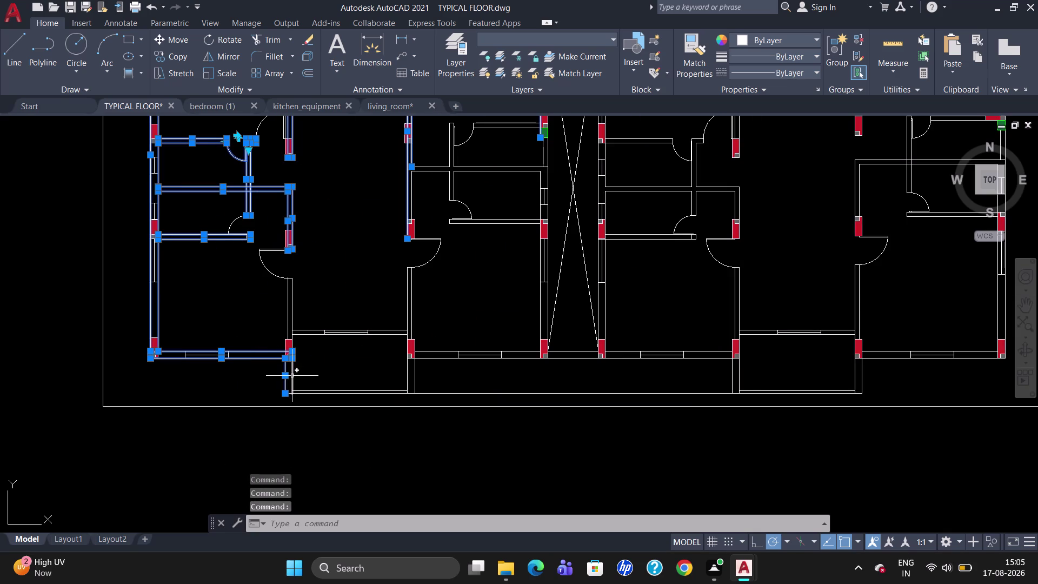
click(292, 375)
scroll(up, 3)
scroll(up, 3)
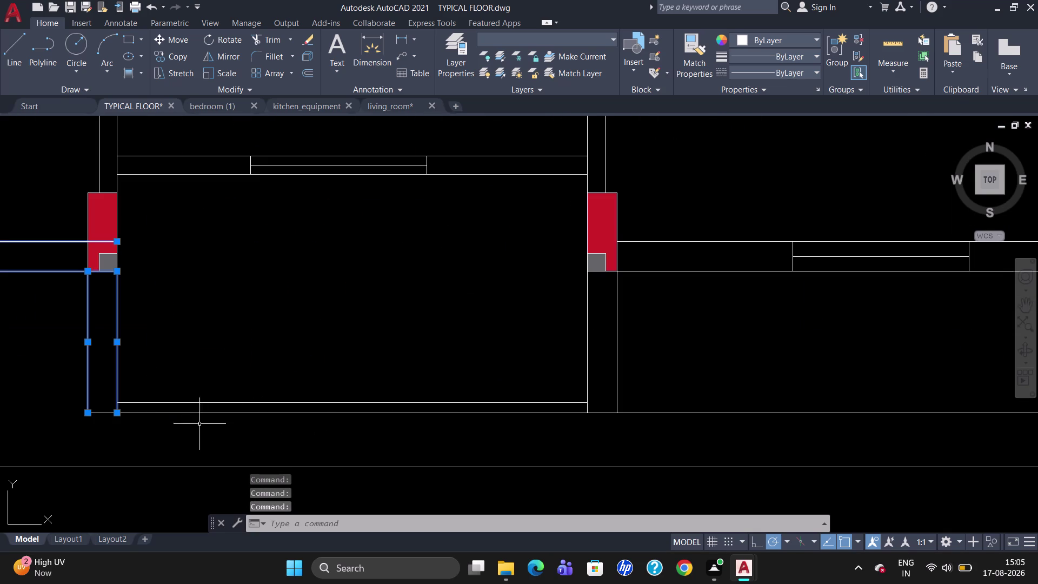
click(106, 413)
click(588, 331)
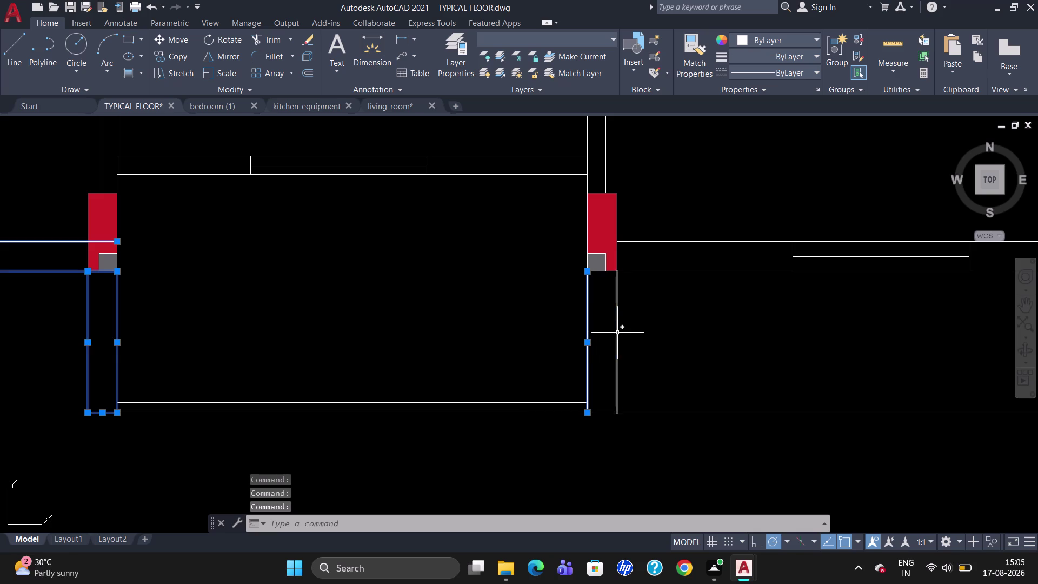
click(617, 332)
click(601, 413)
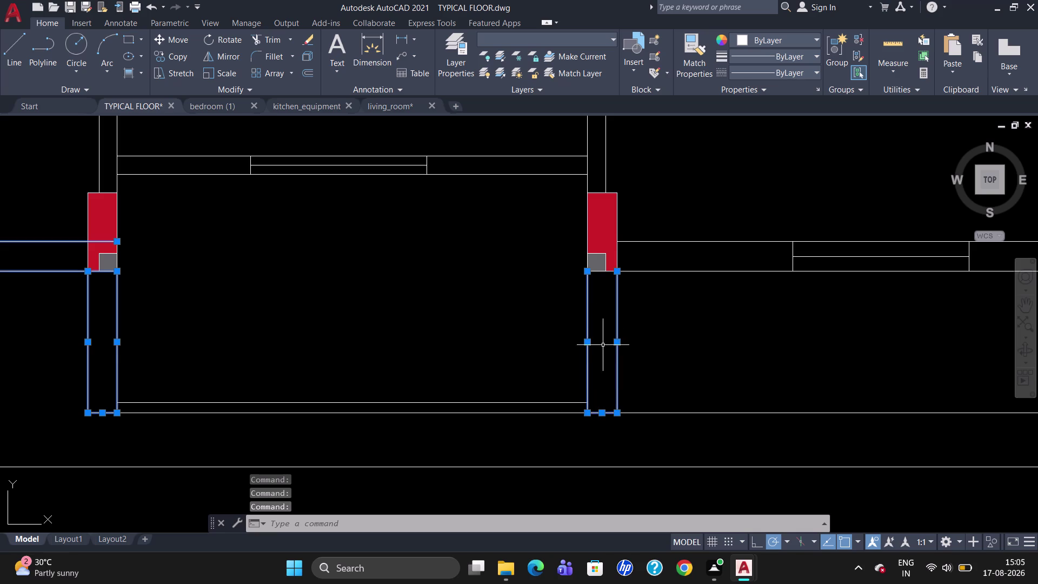
scroll(down, 3)
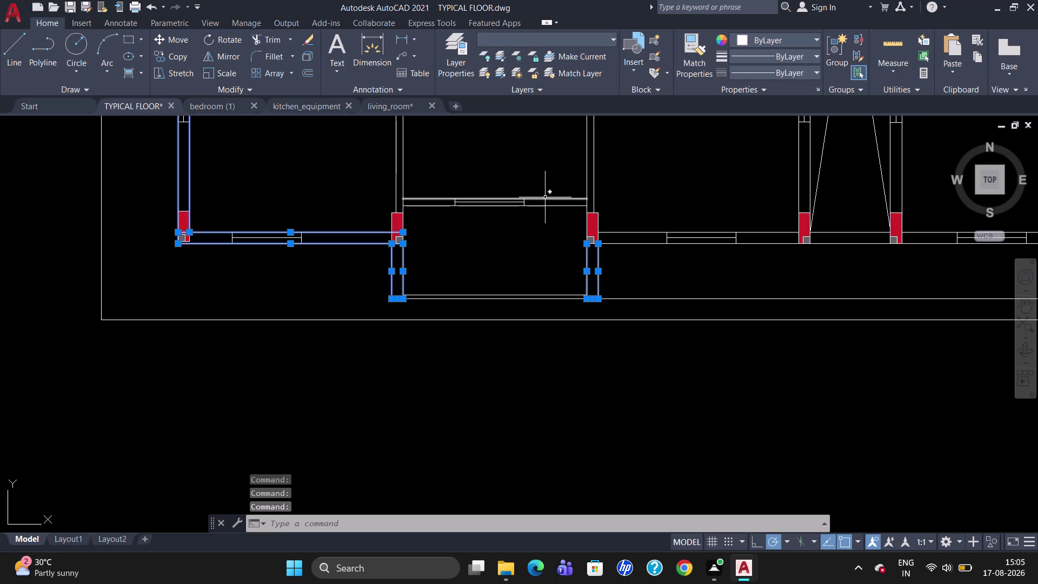
Add the wall lines above the opening, above both piers and right of the opening.
click(546, 198)
click(550, 207)
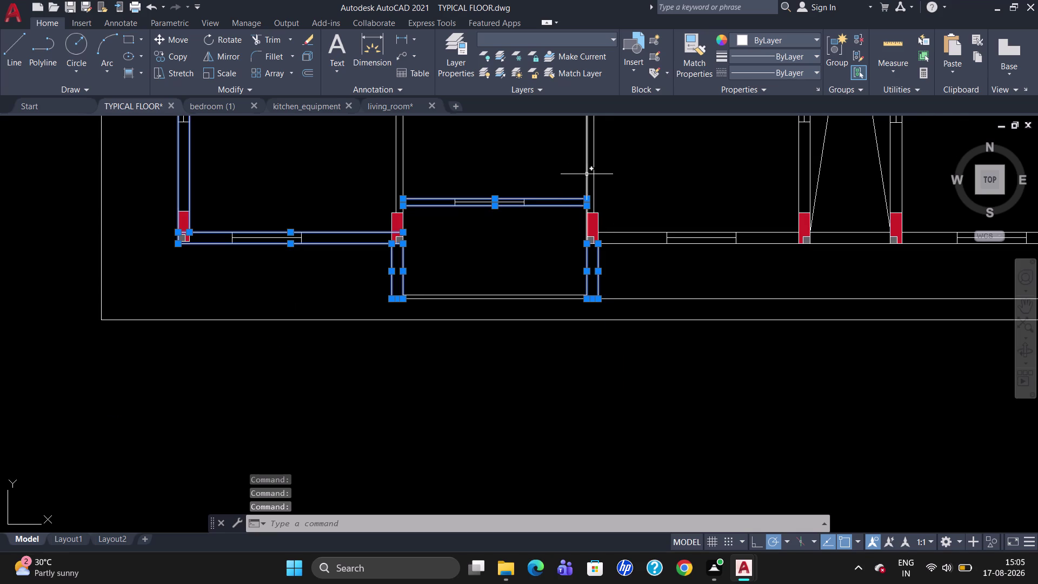
click(588, 172)
click(594, 167)
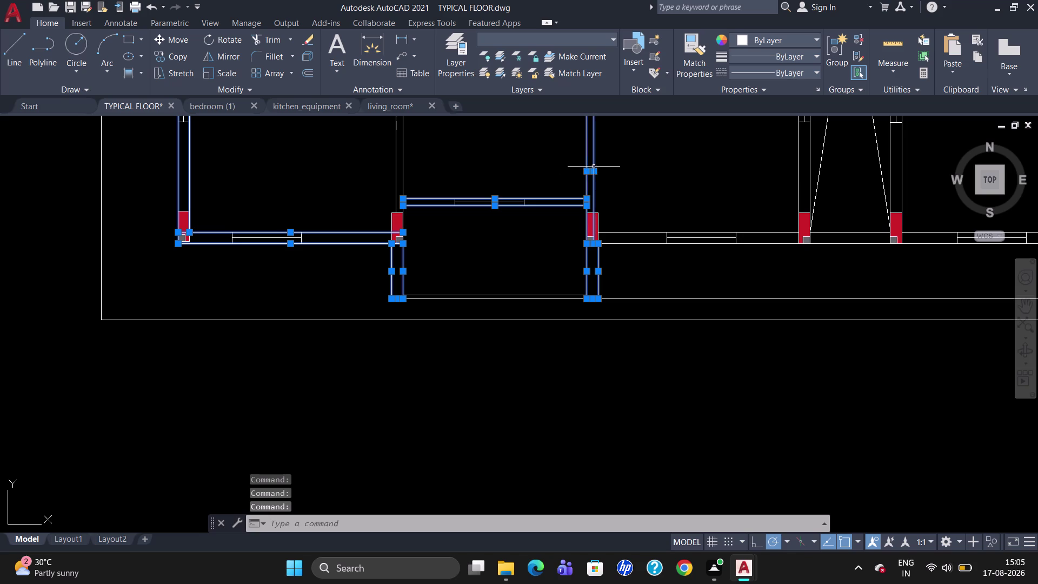
click(396, 158)
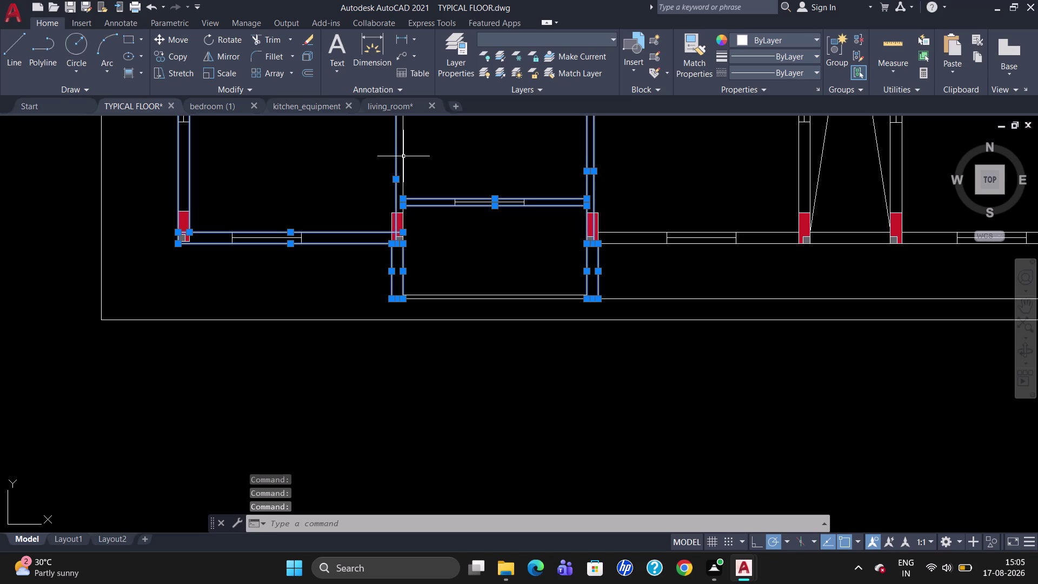
click(404, 155)
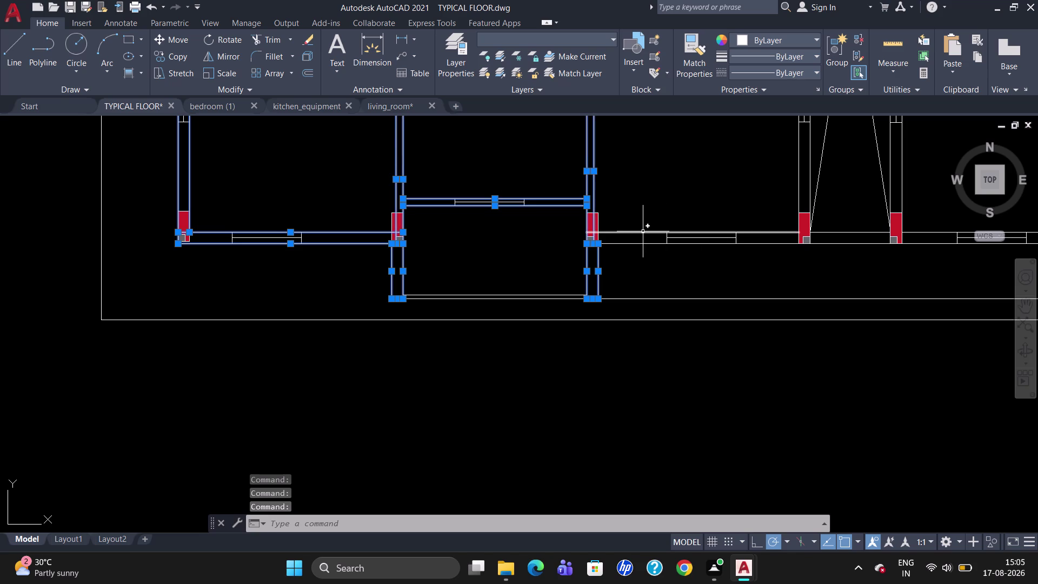
click(642, 232)
click(639, 245)
scroll(down, 3)
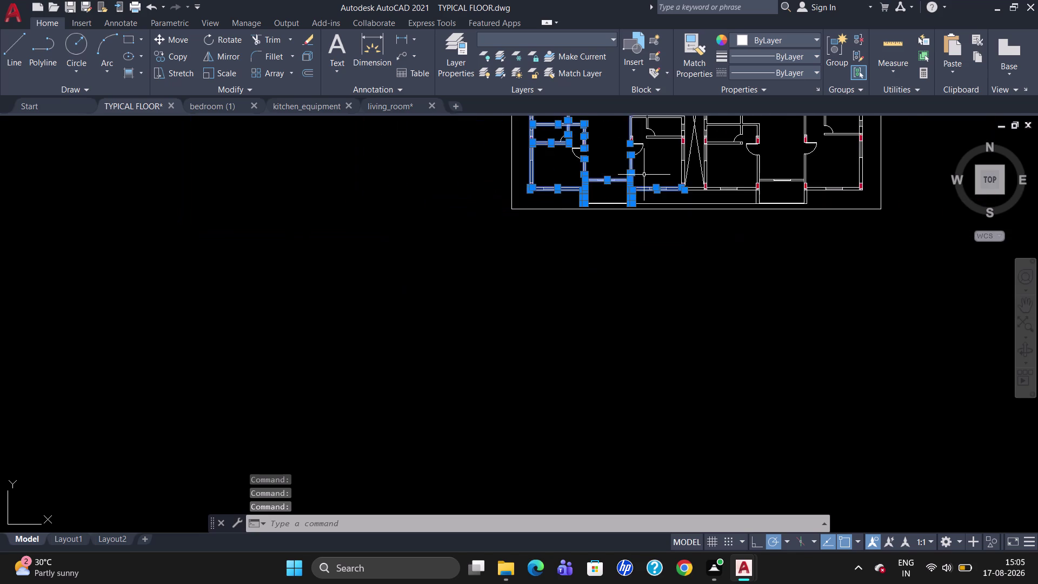
Add the short walls and vertical partition beside the central door.
scroll(up, 3)
scroll(down, 3)
scroll(up, 3)
scroll(down, 3)
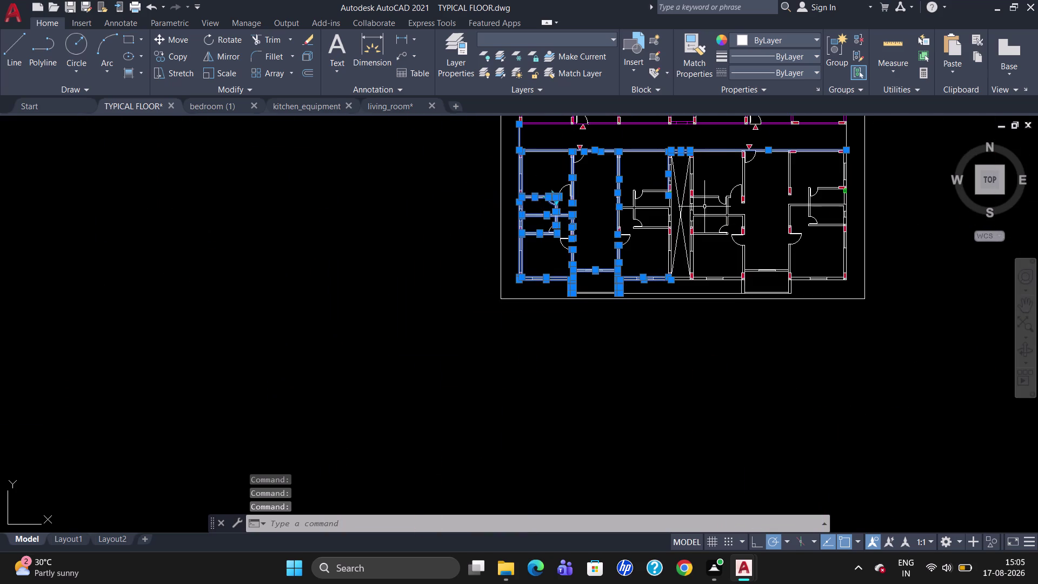
scroll(up, 3)
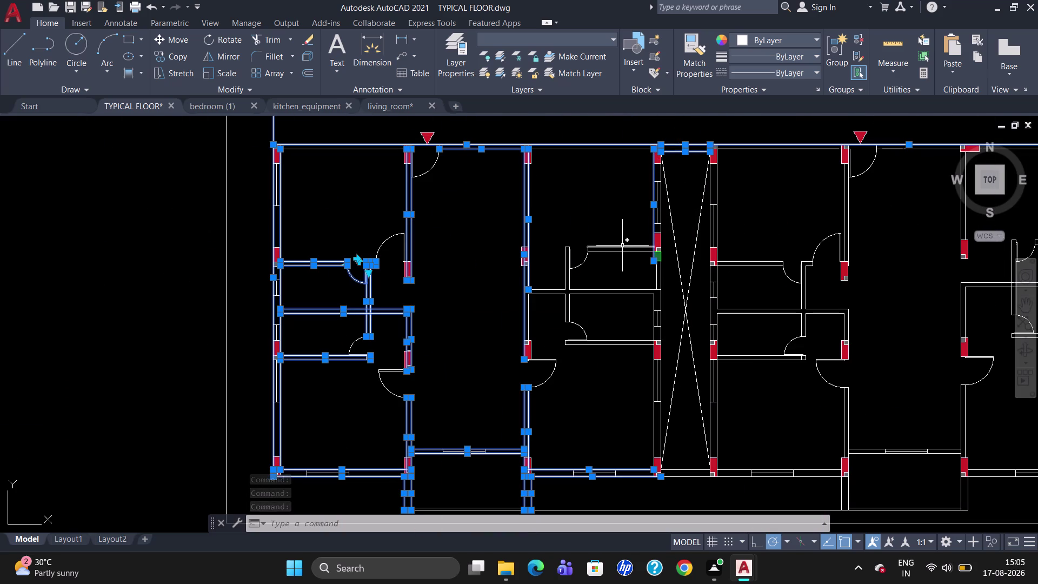
click(622, 246)
click(621, 251)
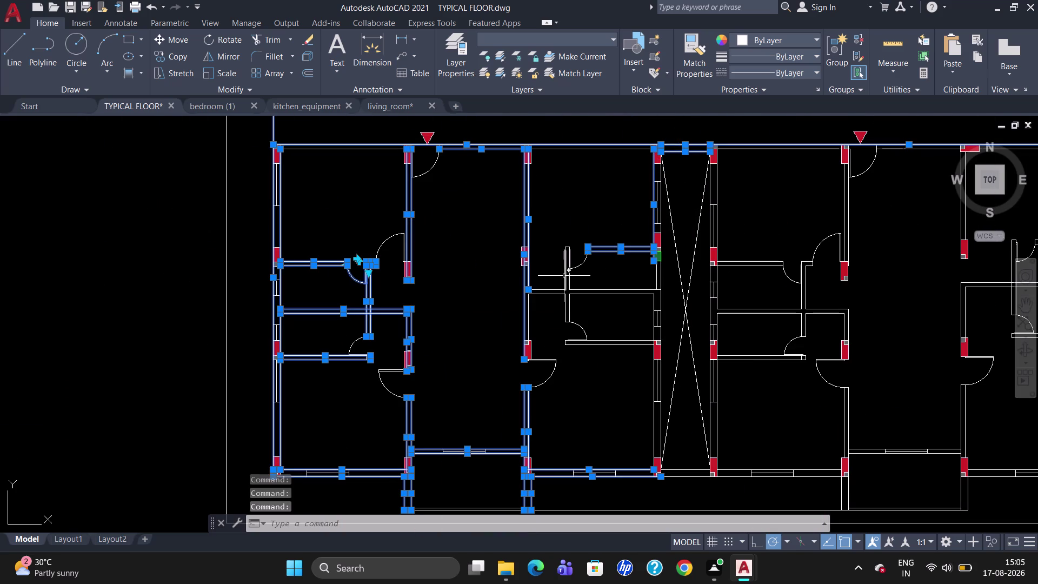
click(564, 275)
scroll(up, 3)
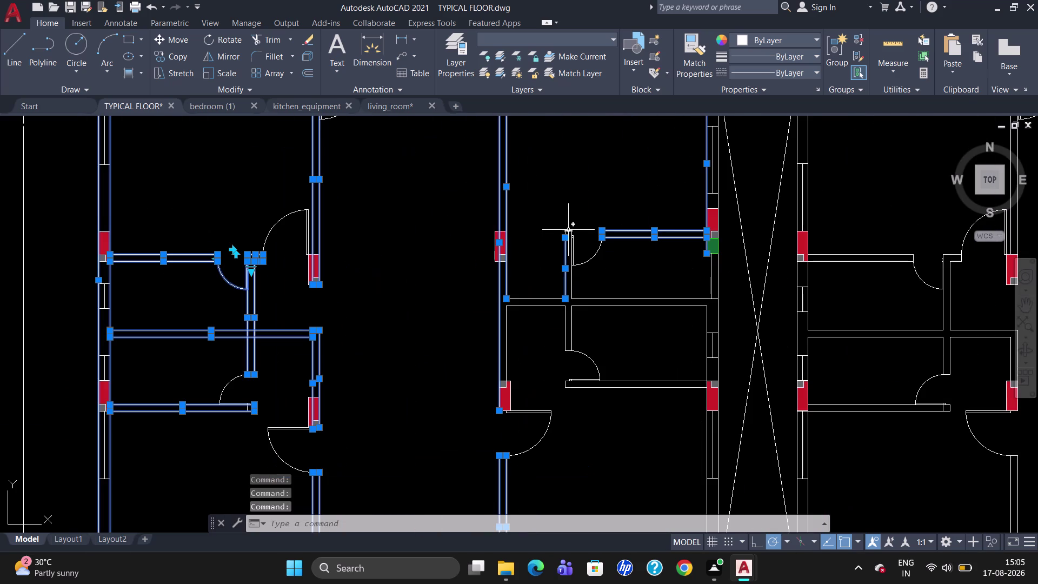
click(569, 231)
scroll(up, 3)
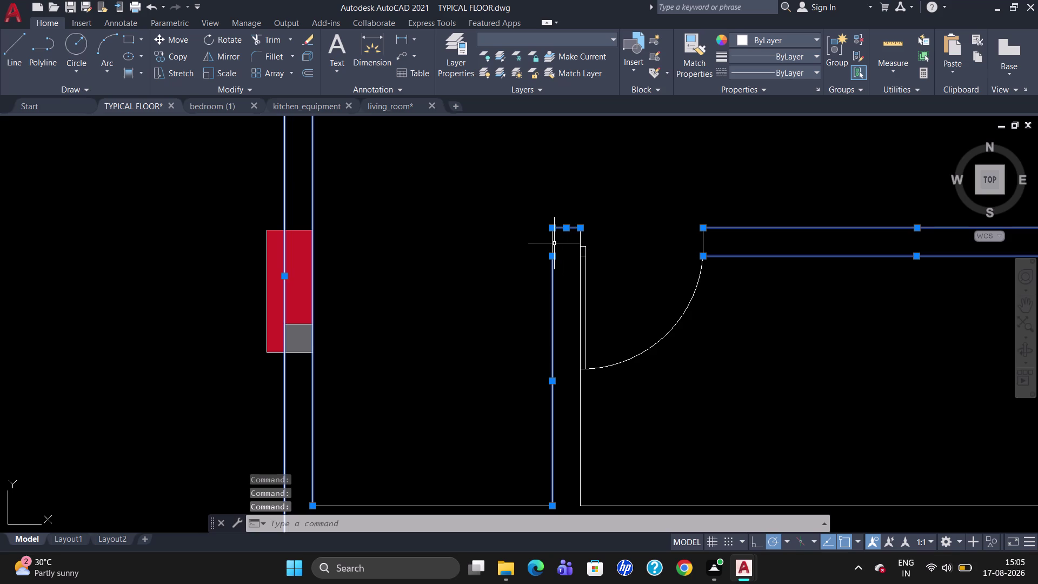
click(554, 244)
scroll(down, 3)
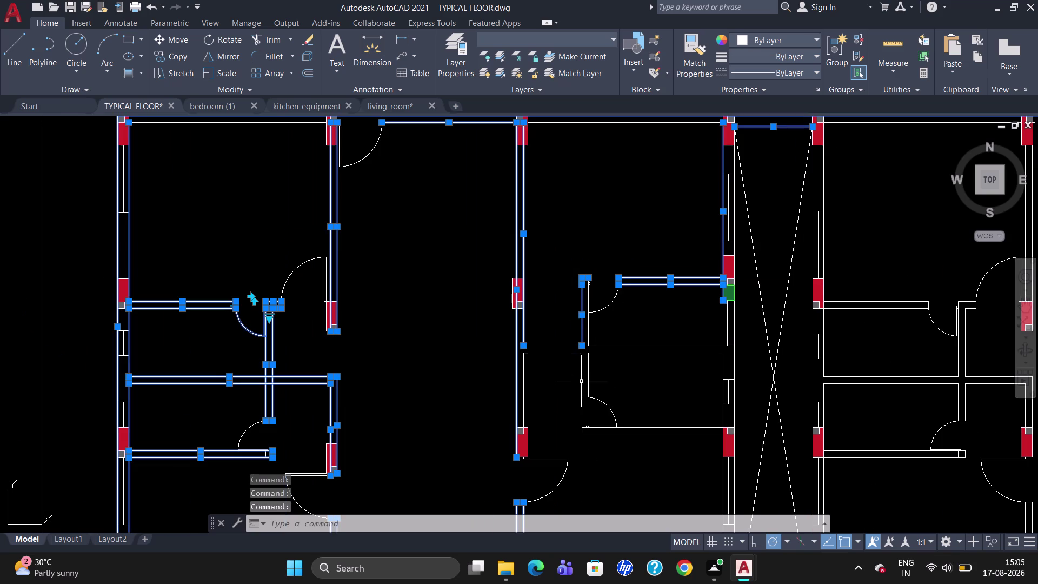
Add the lower partition, both halves of the middle partition, and the wall below the lower door.
click(581, 377)
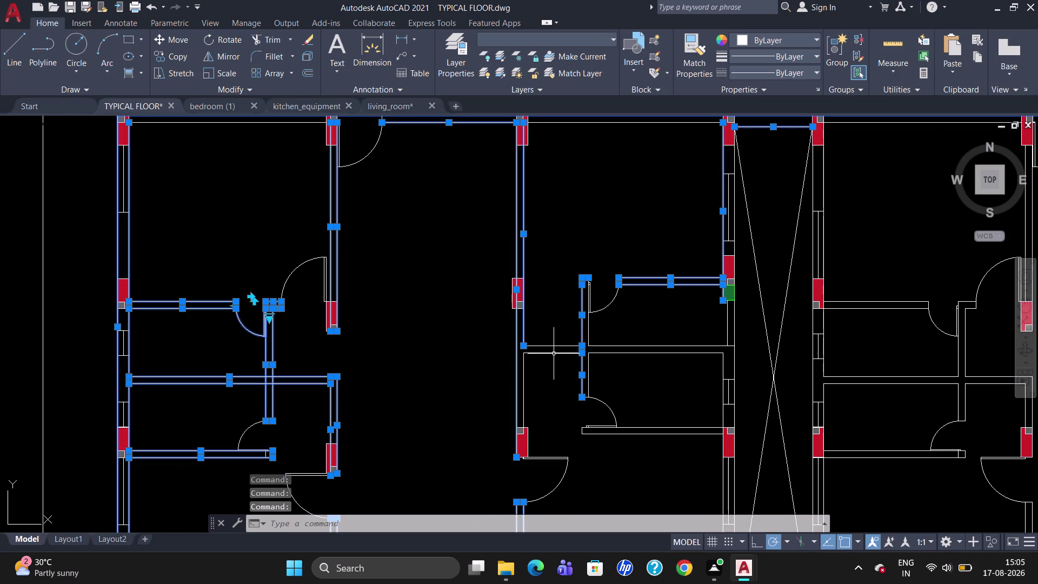
click(554, 353)
click(555, 347)
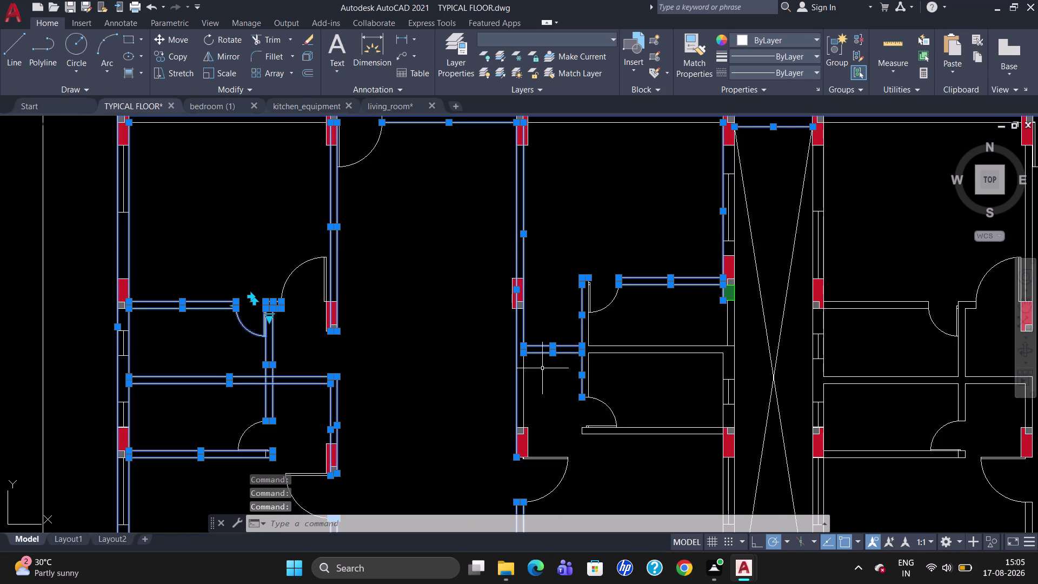
click(524, 389)
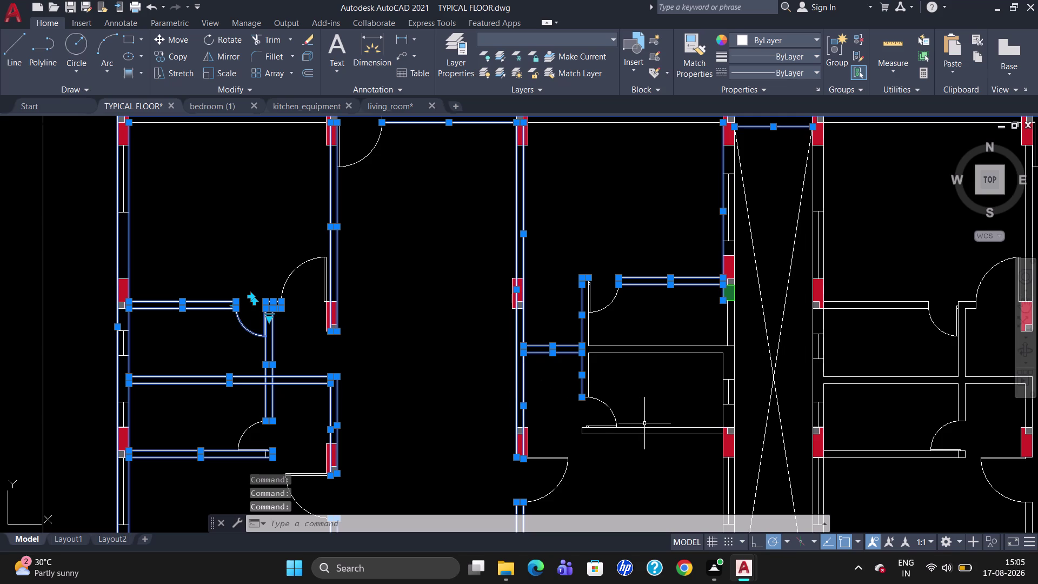
click(647, 427)
click(644, 436)
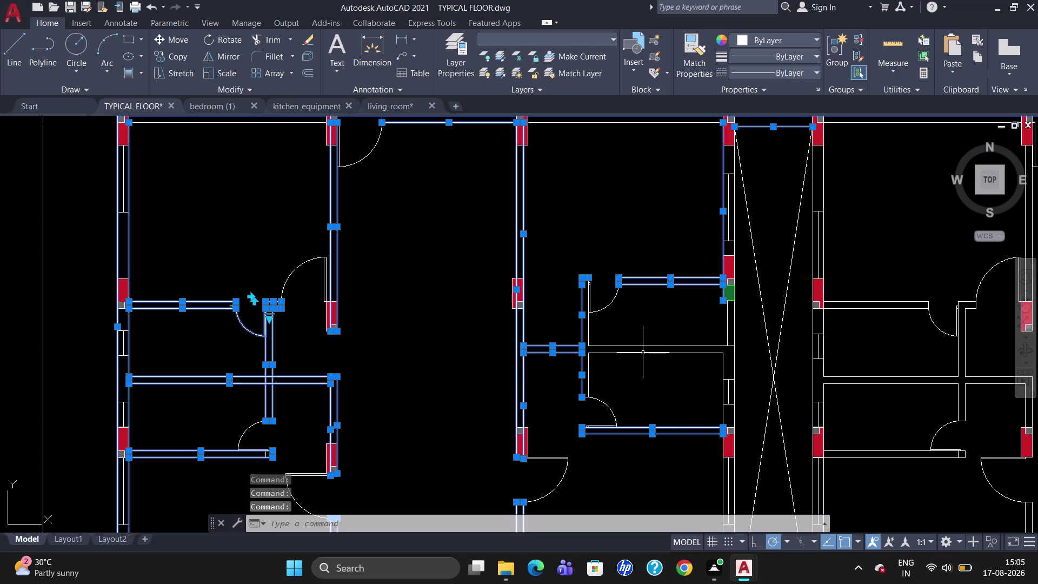
click(642, 355)
click(645, 347)
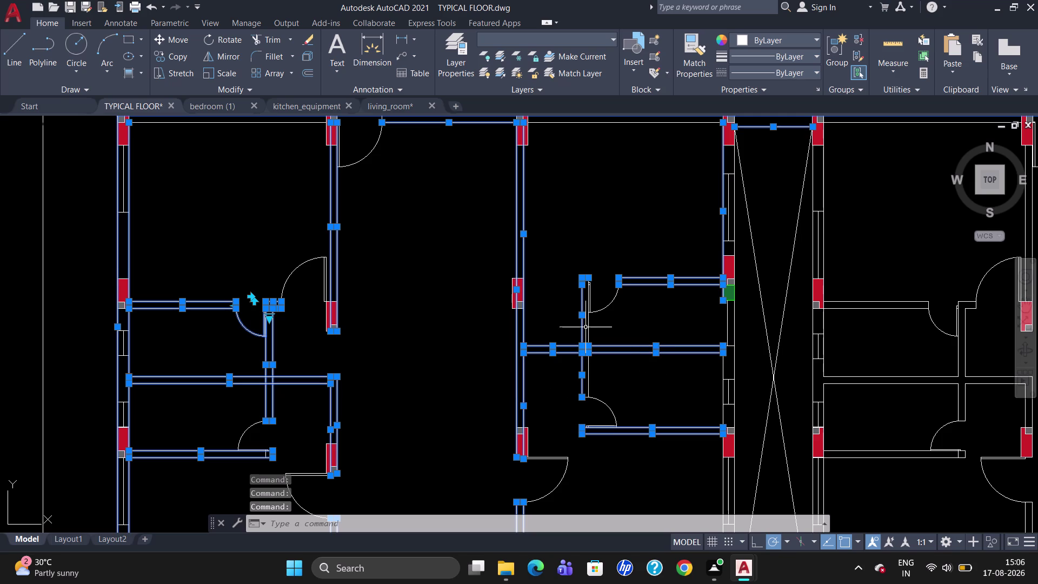
click(588, 326)
Add the lower door's jamb walls and the wall lines beside the central shaft.
scroll(up, 3)
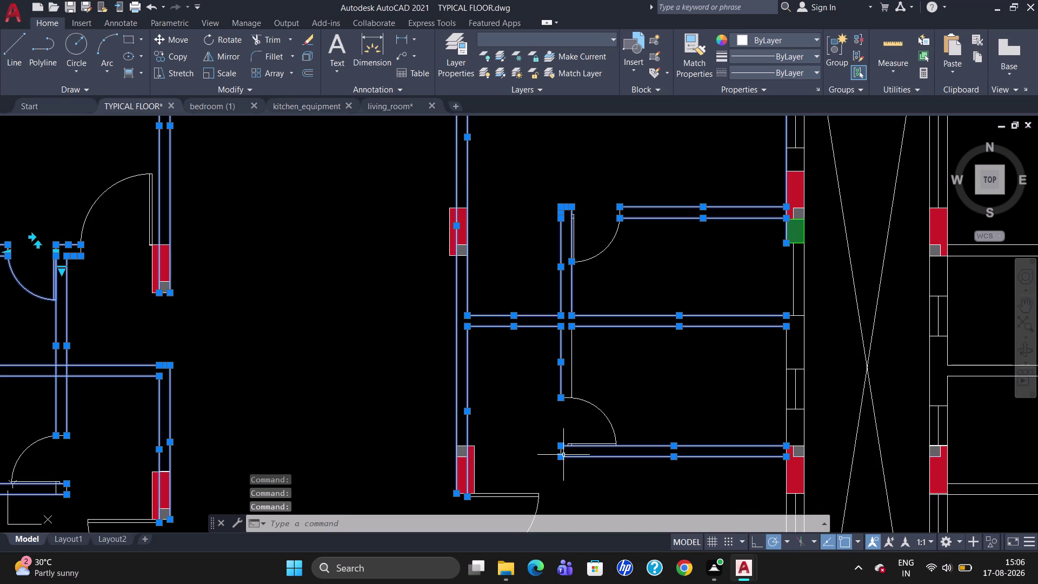
click(571, 366)
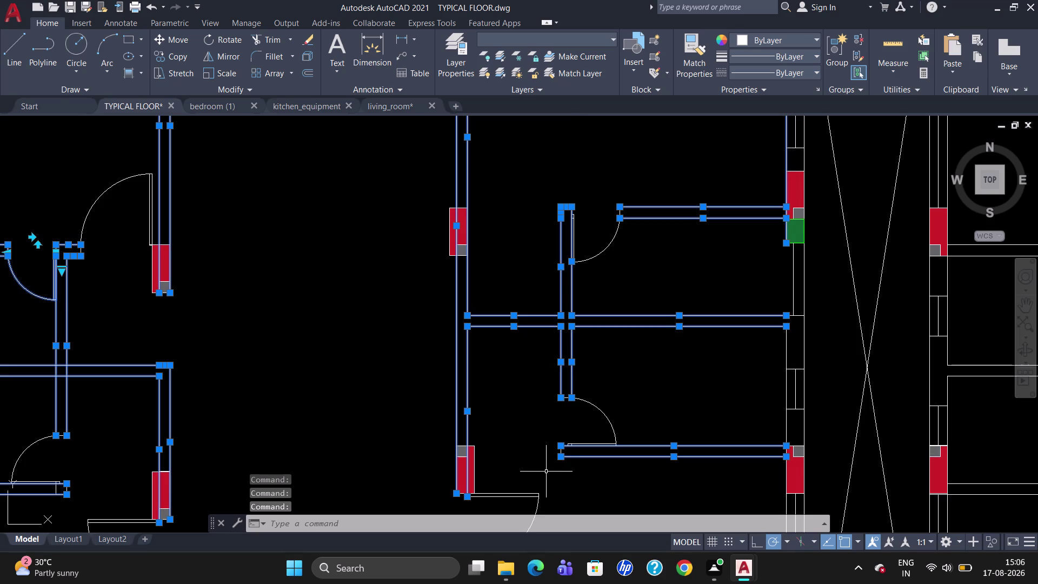
scroll(up, 3)
click(578, 419)
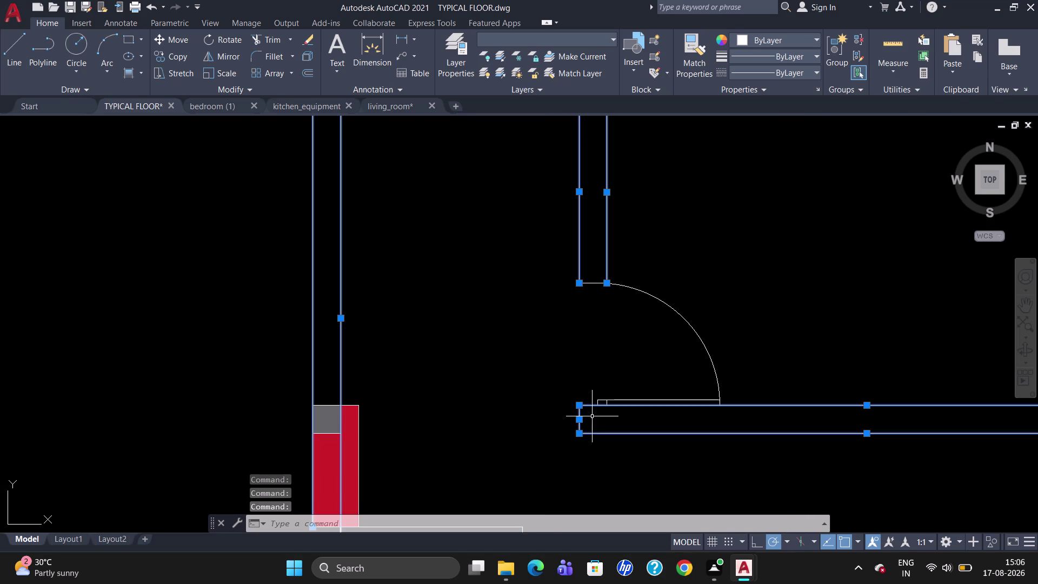
scroll(down, 3)
scroll(up, 3)
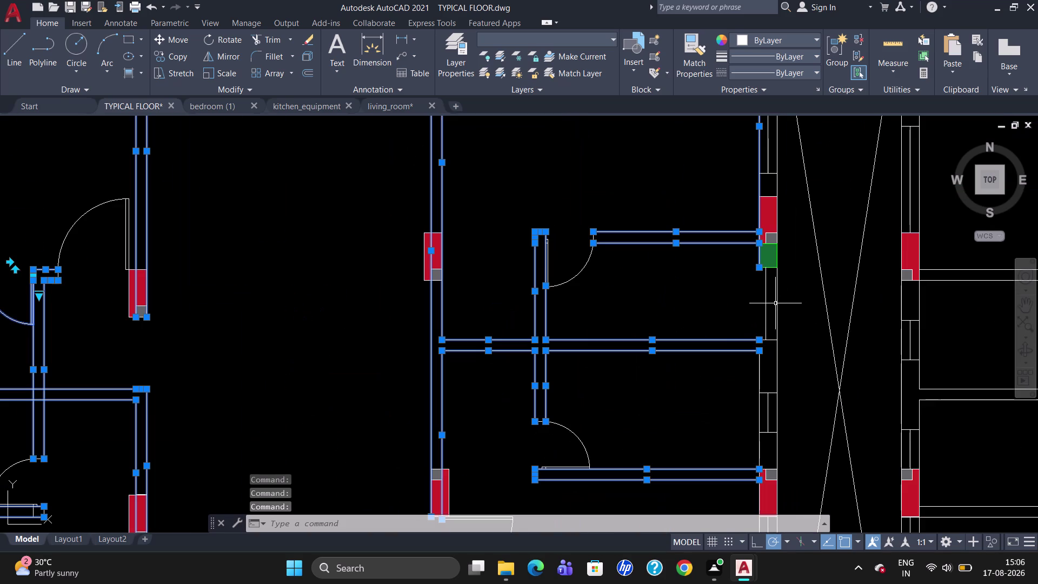
click(778, 300)
click(767, 307)
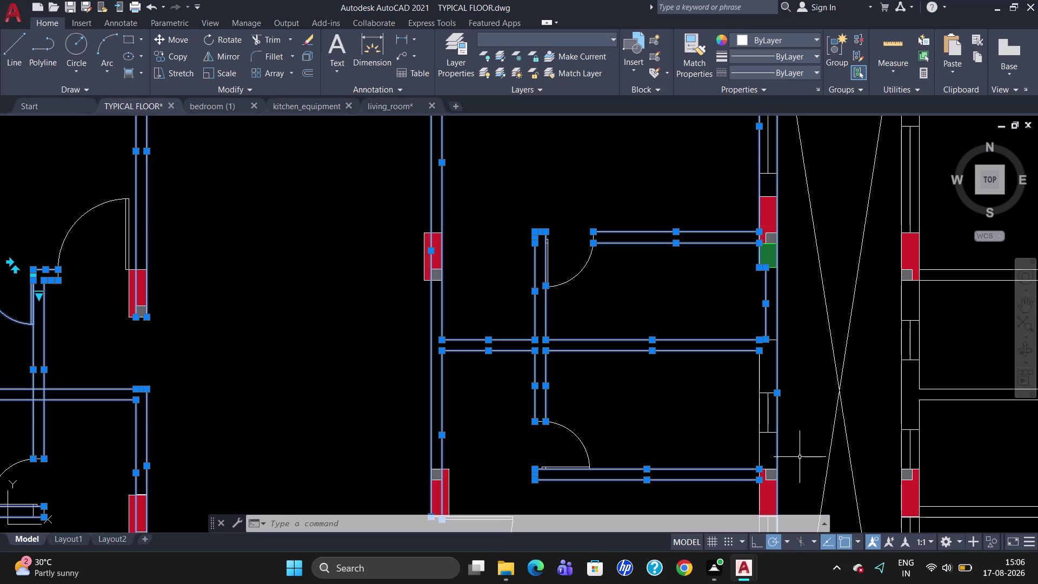
click(758, 435)
scroll(down, 3)
scroll(up, 3)
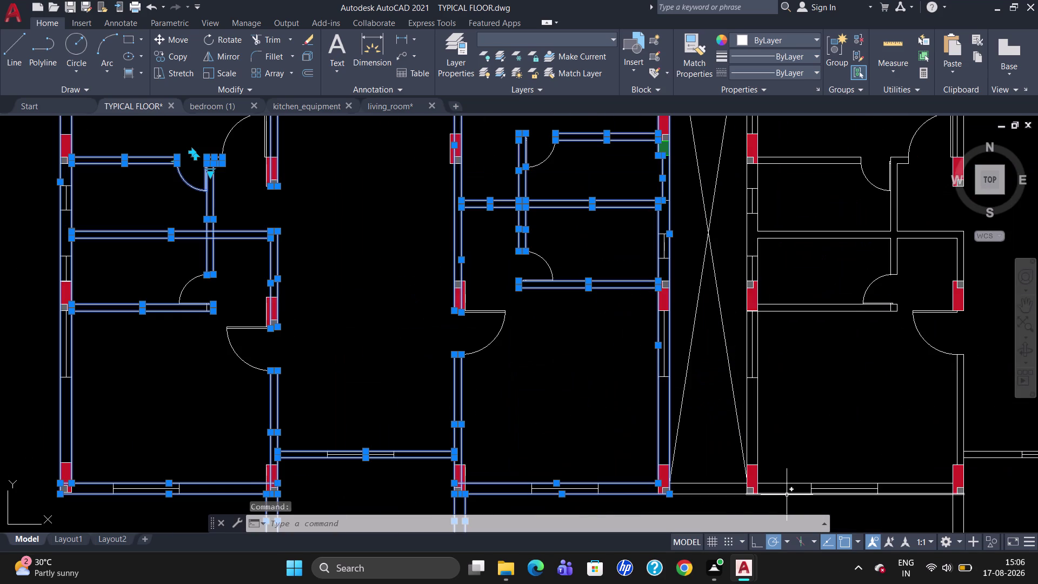
Select the wall lines right of the shaft and the middle partition lines beside the door.
scroll(down, 3)
scroll(up, 3)
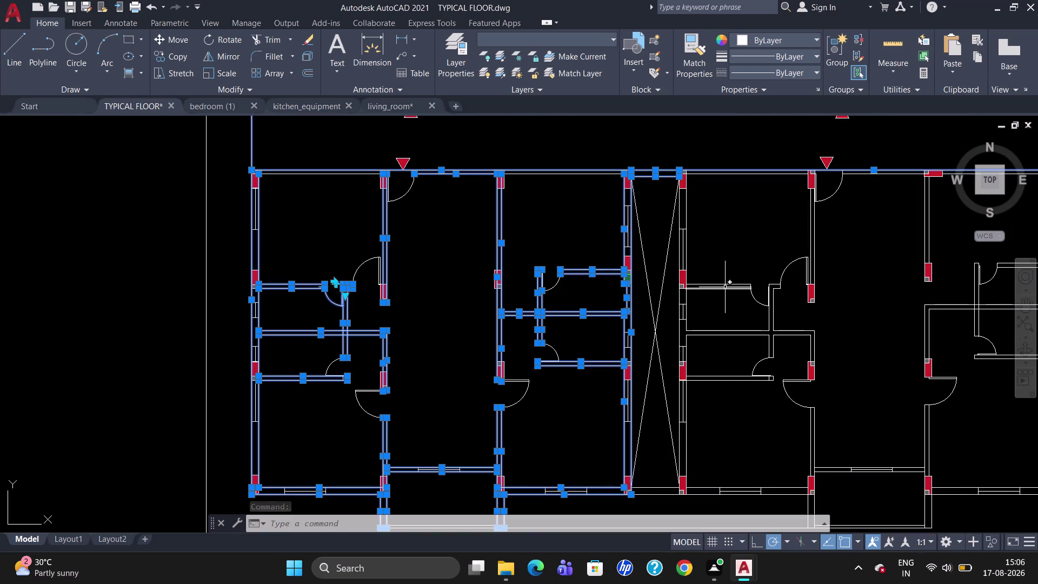
click(725, 286)
click(722, 289)
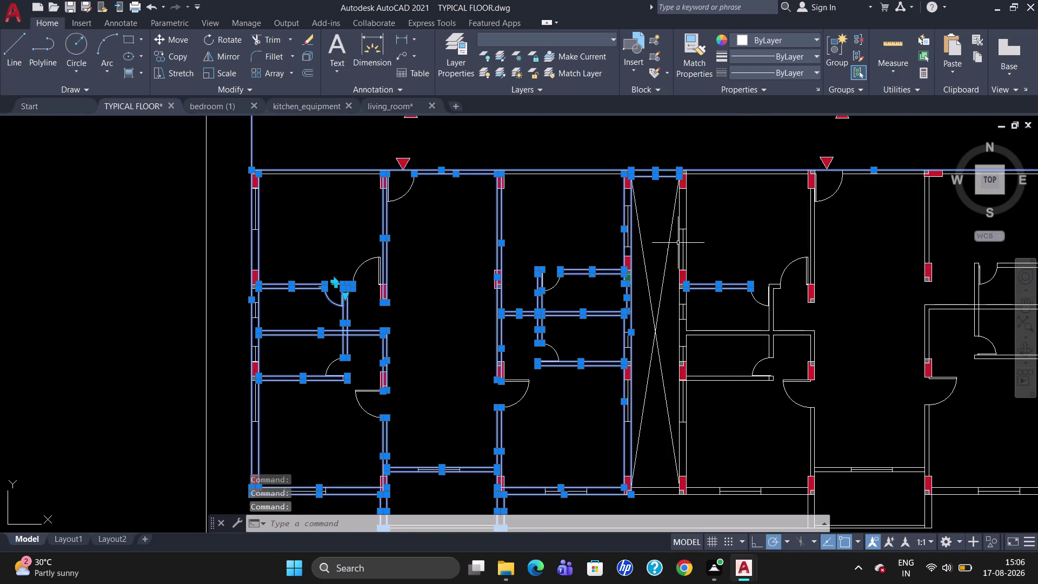
click(679, 220)
click(685, 210)
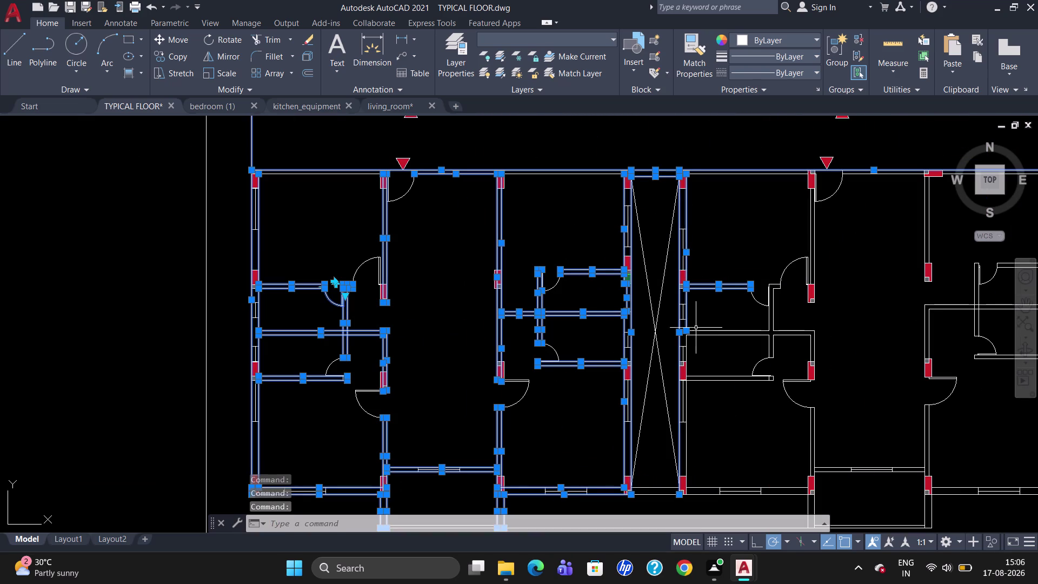
click(686, 443)
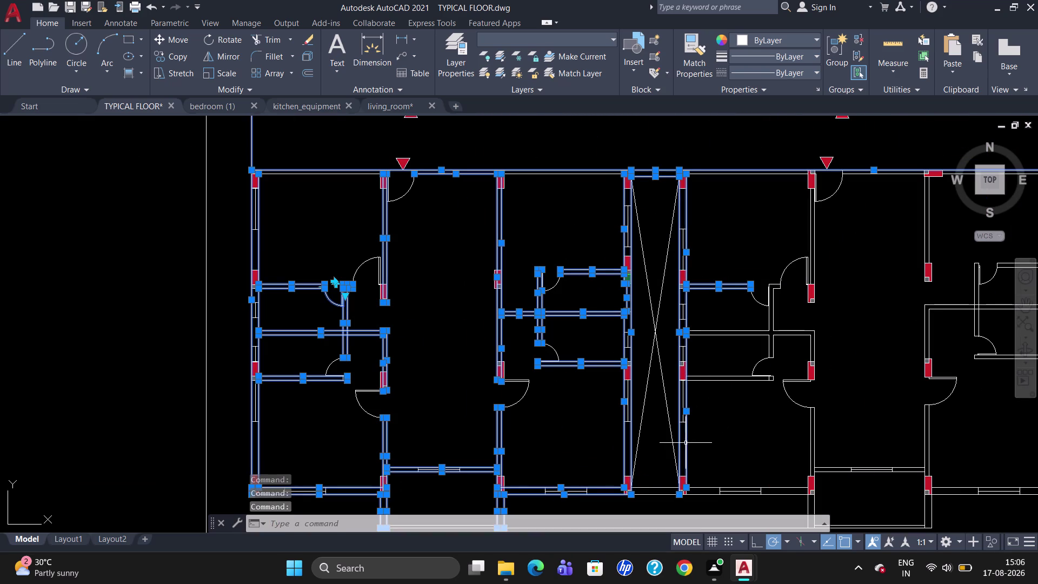
scroll(up, 3)
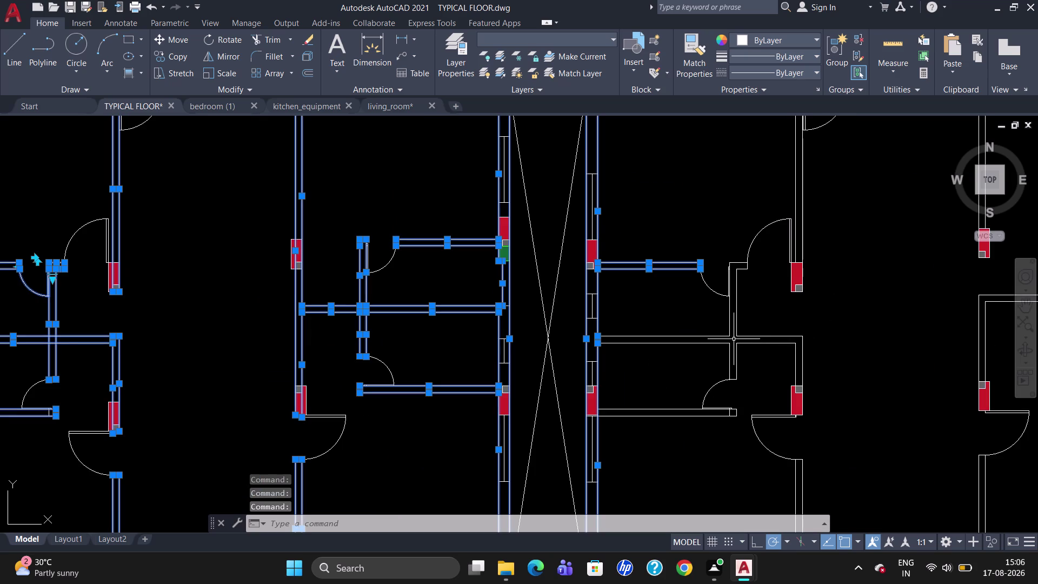
click(693, 336)
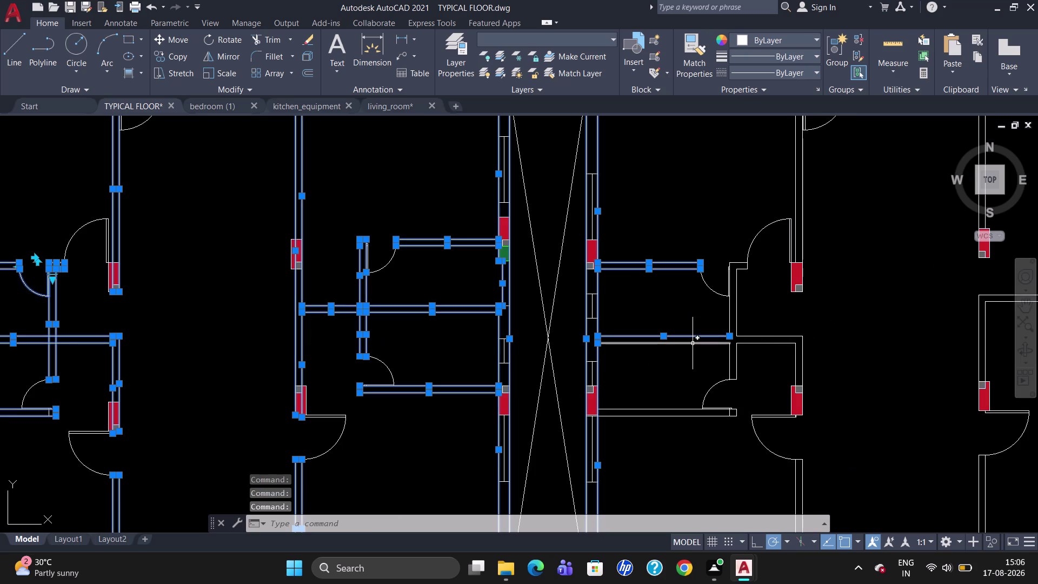
click(692, 343)
click(730, 314)
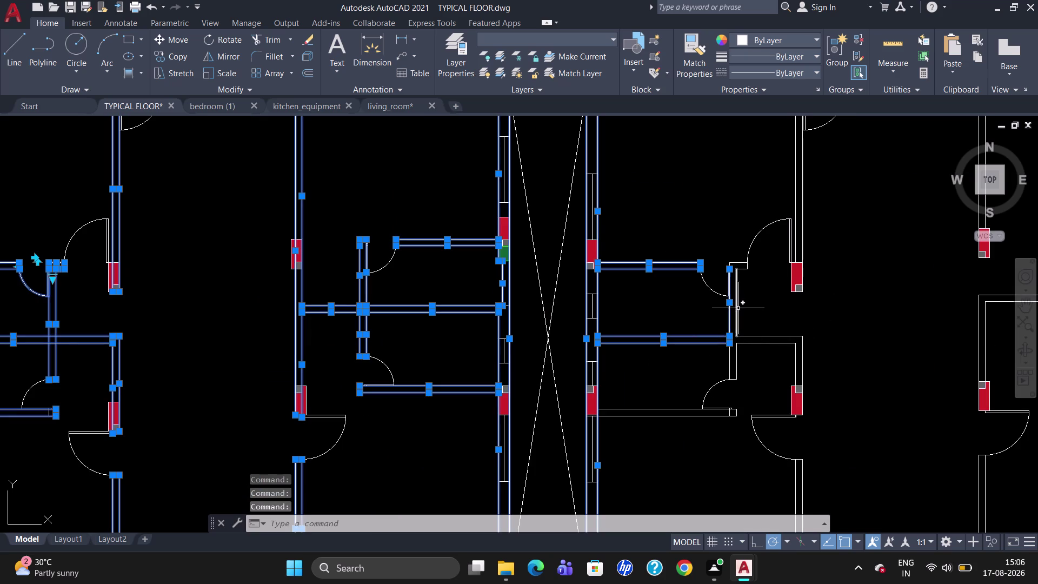
click(737, 309)
click(788, 336)
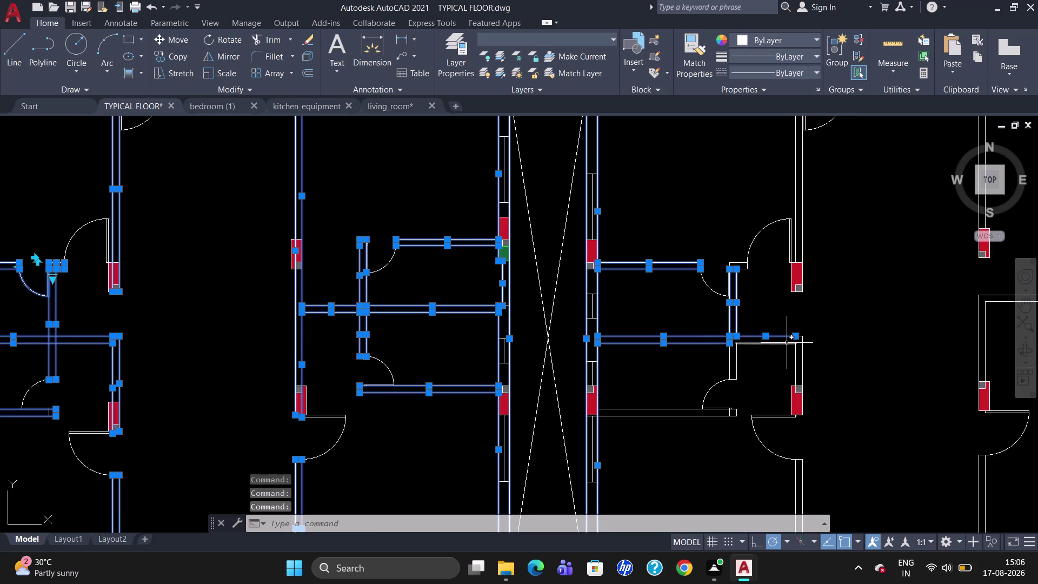
click(787, 343)
Add the short wall lines by the door and the lines around the right room.
scroll(up, 3)
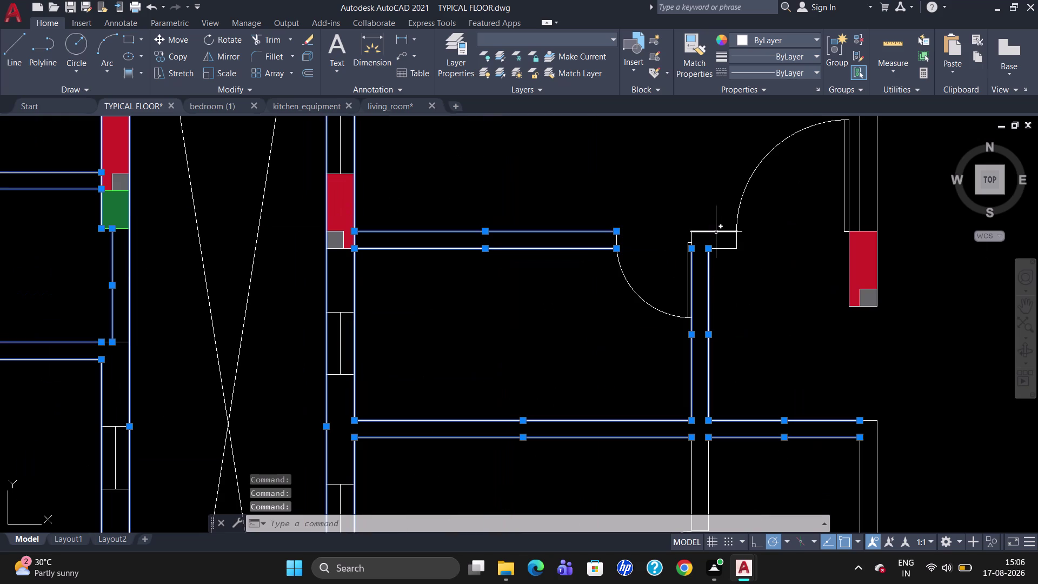
click(716, 232)
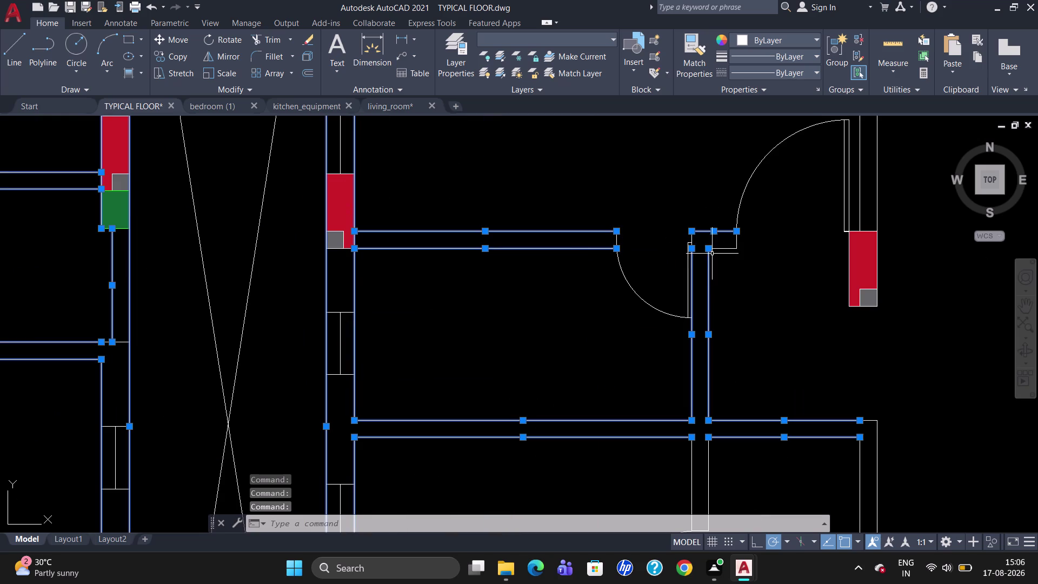
click(719, 248)
scroll(down, 3)
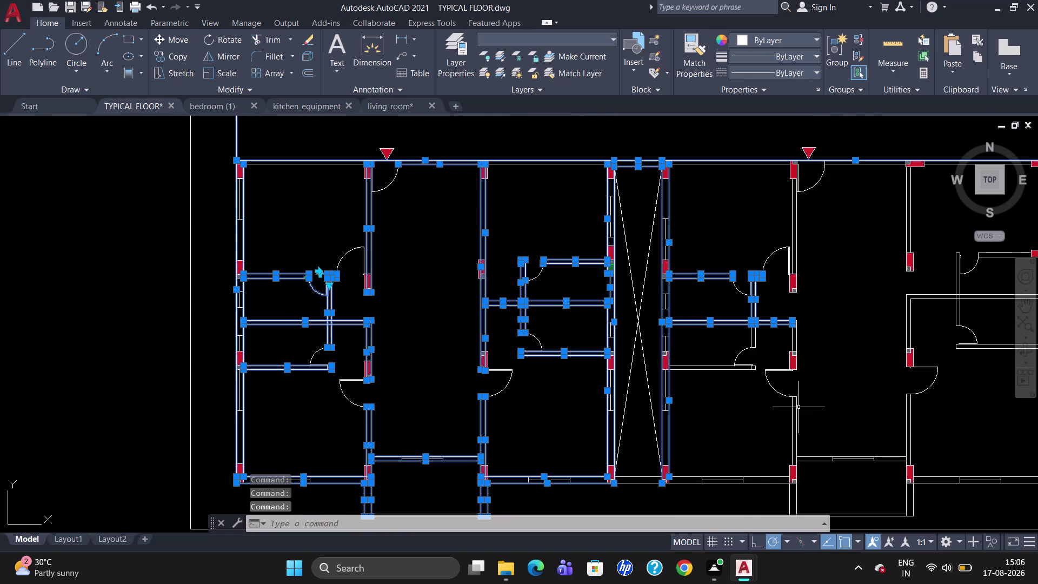
scroll(up, 3)
click(788, 294)
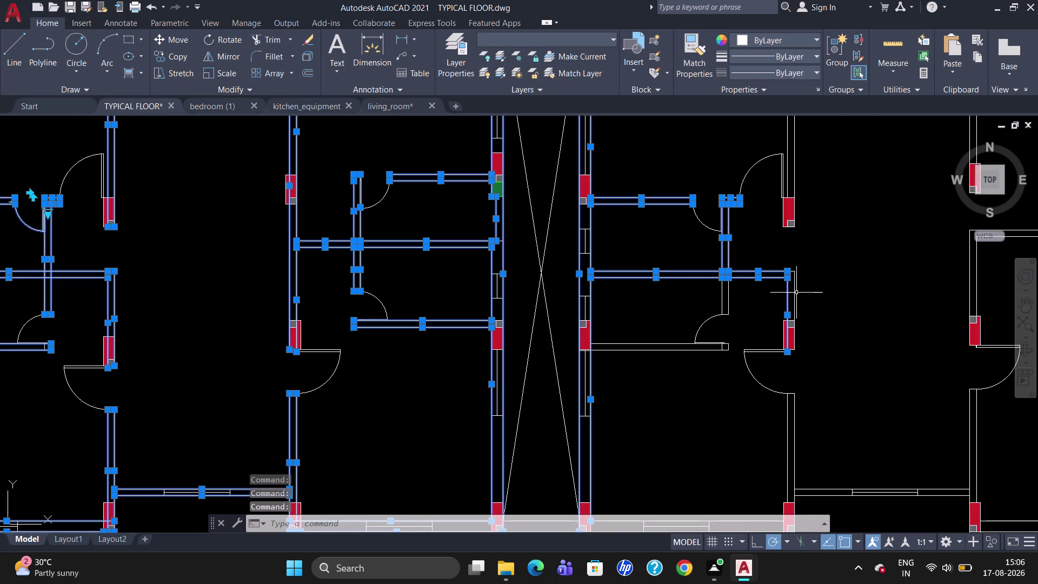
click(795, 294)
scroll(up, 3)
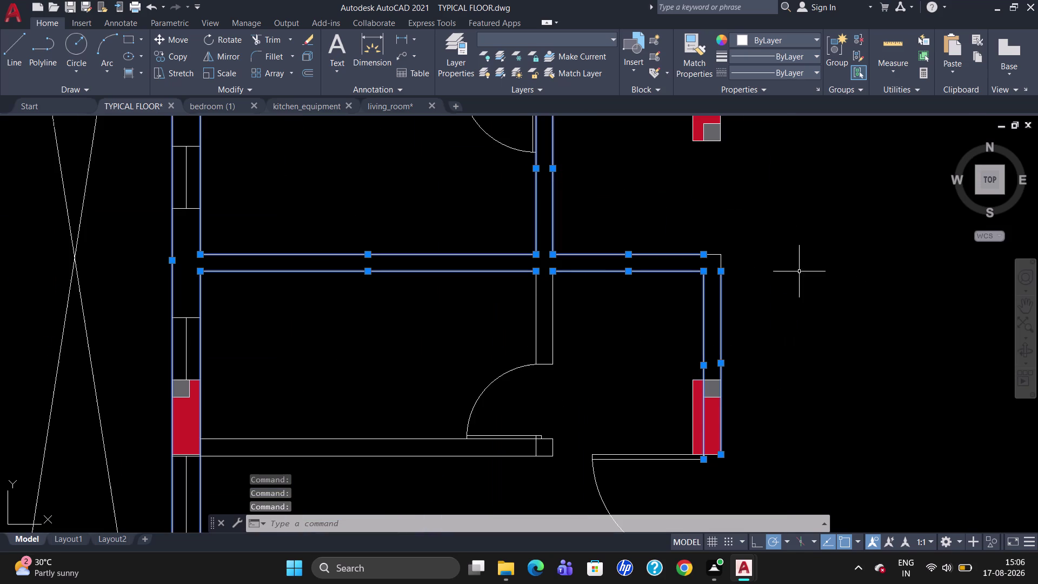
click(713, 256)
click(721, 262)
scroll(down, 3)
scroll(up, 3)
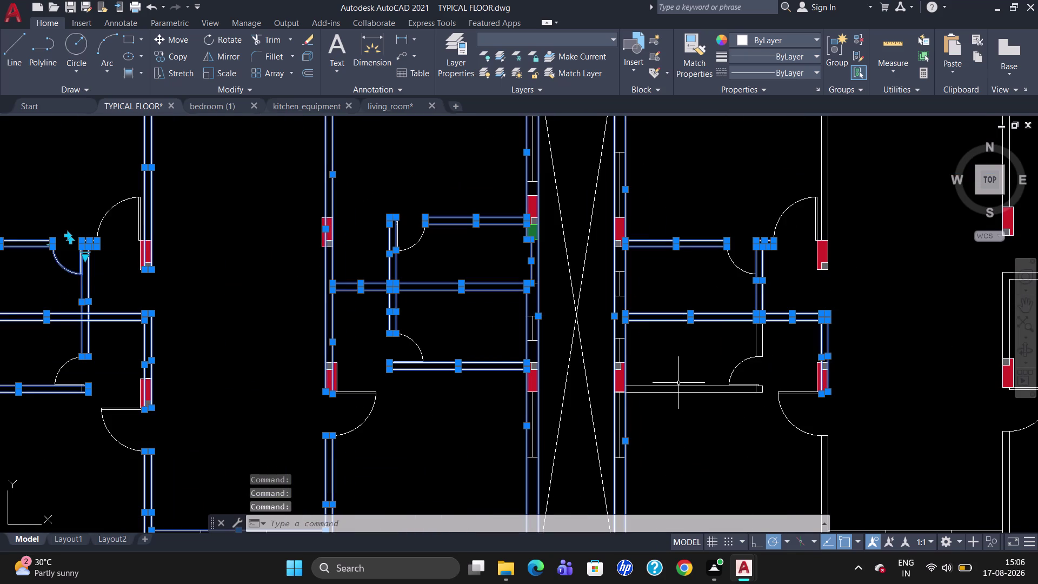
Add the paired lower partition lines and the right outer wall lines.
click(678, 386)
click(677, 395)
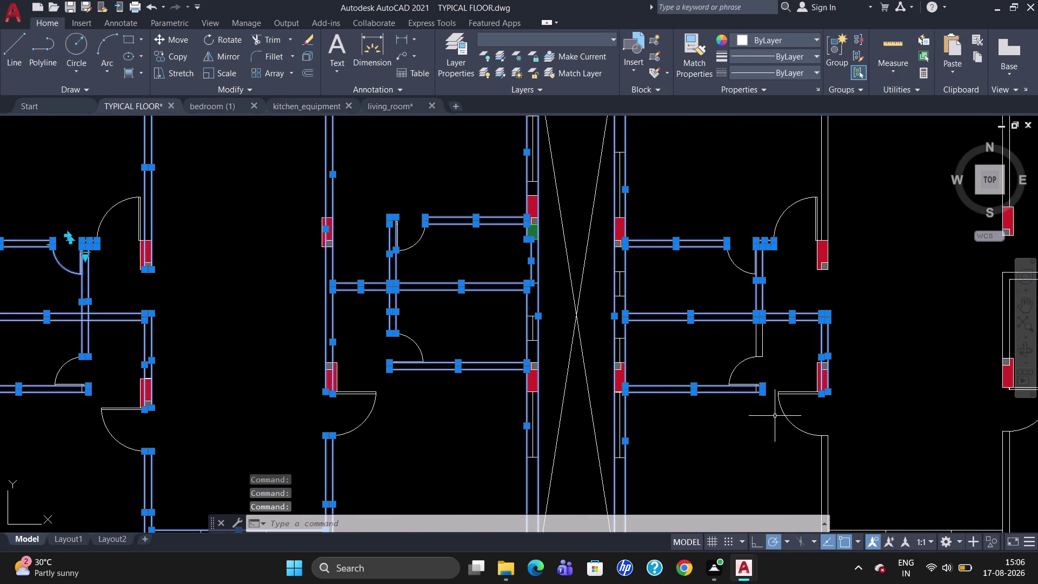
scroll(up, 3)
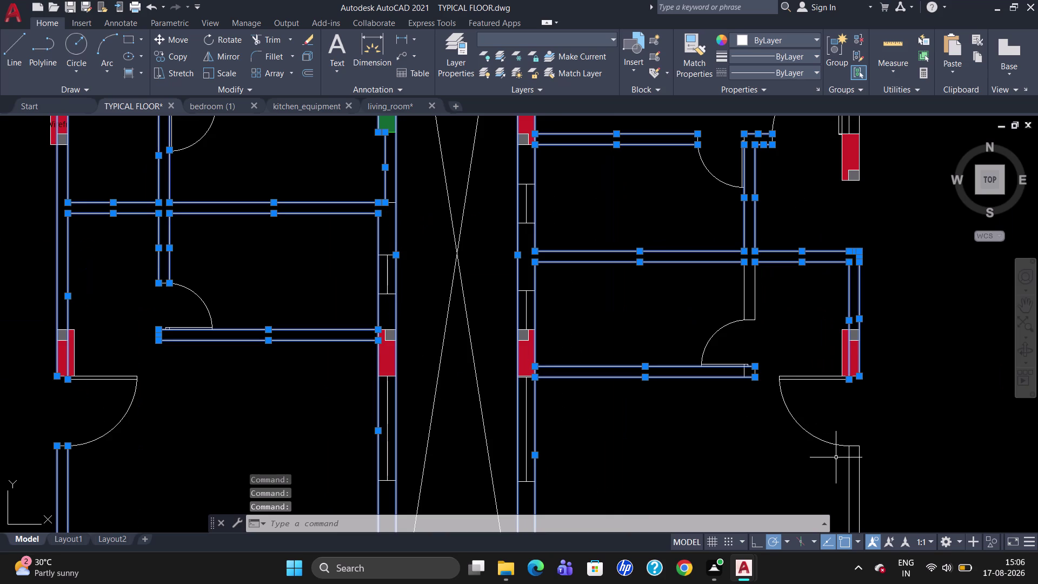
scroll(down, 3)
scroll(up, 3)
scroll(down, 3)
scroll(up, 3)
click(799, 394)
click(794, 396)
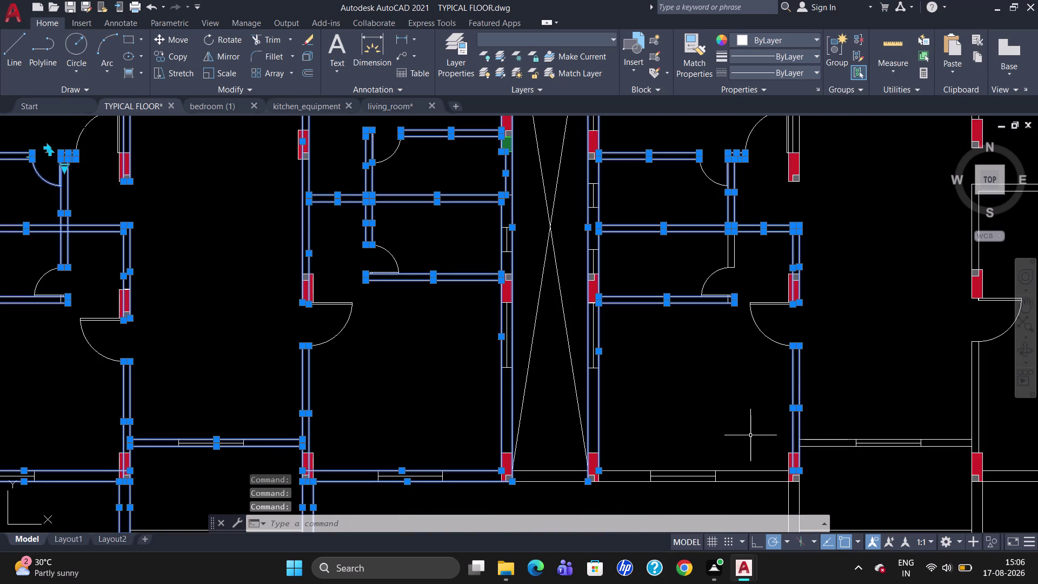
Add the flat's bottom wall lines, the lower right room lines and the balcony-side vertical lines.
click(750, 471)
click(753, 481)
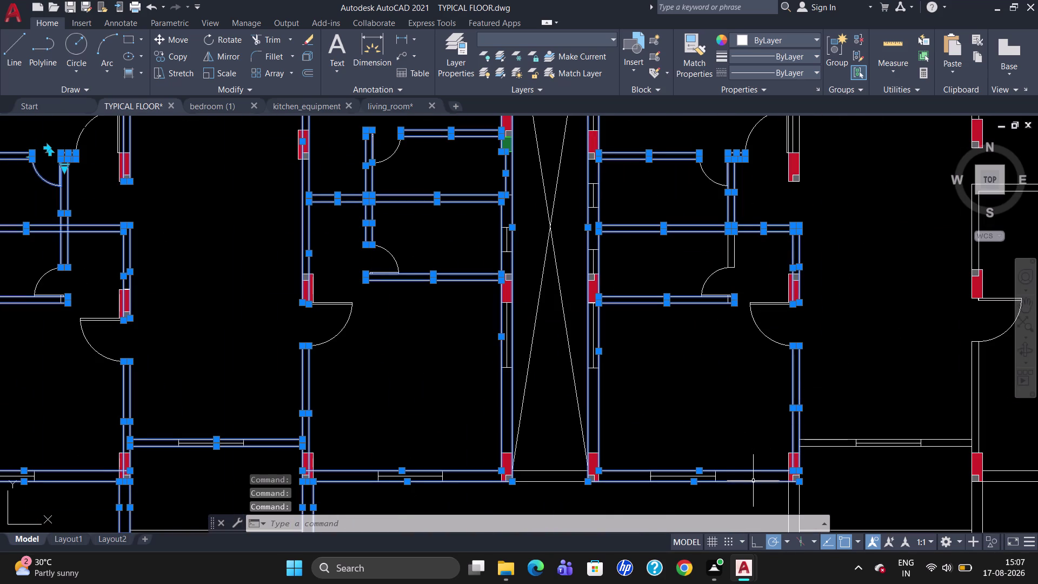
click(831, 440)
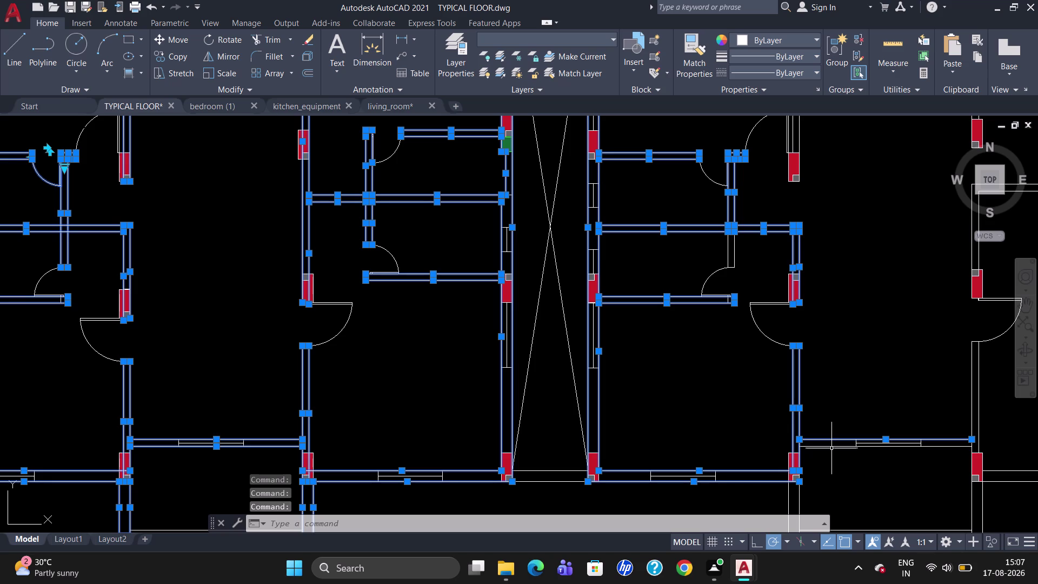
click(832, 447)
scroll(down, 3)
scroll(up, 3)
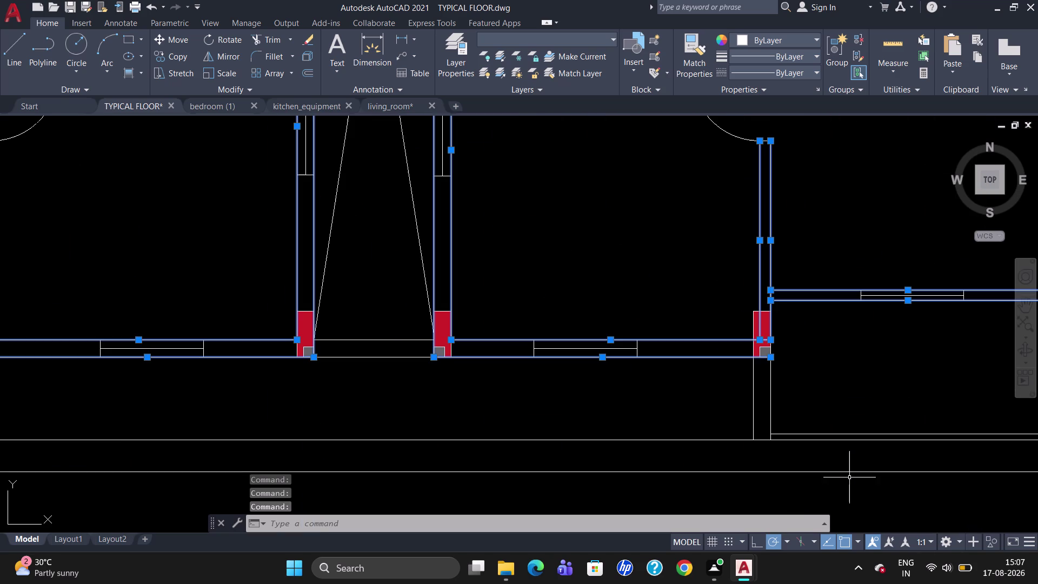
click(770, 392)
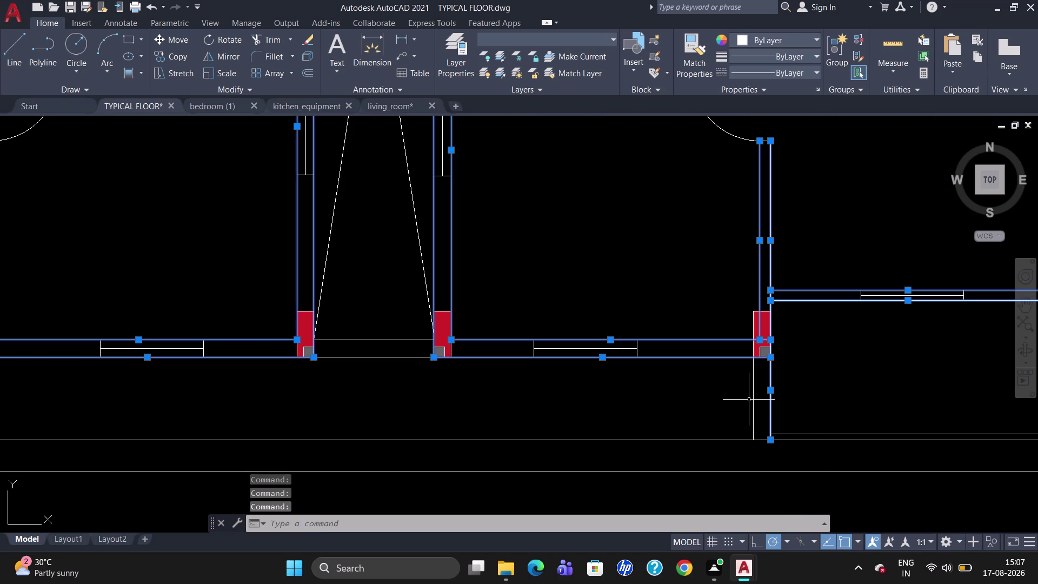
click(754, 397)
Window-select the balcony wall lines and add the remaining balcony wall line pairs.
scroll(up, 3)
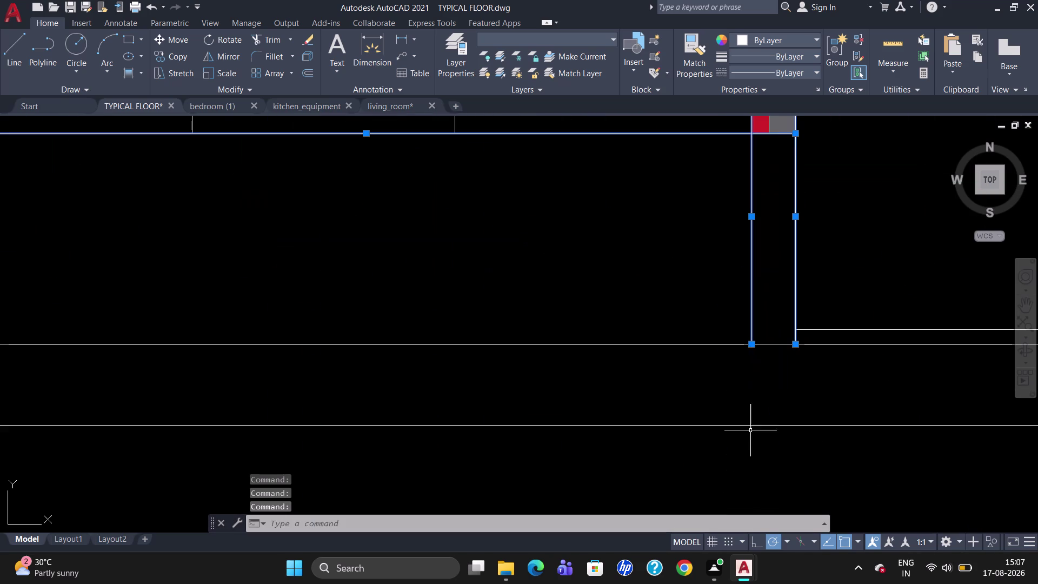
scroll(down, 3)
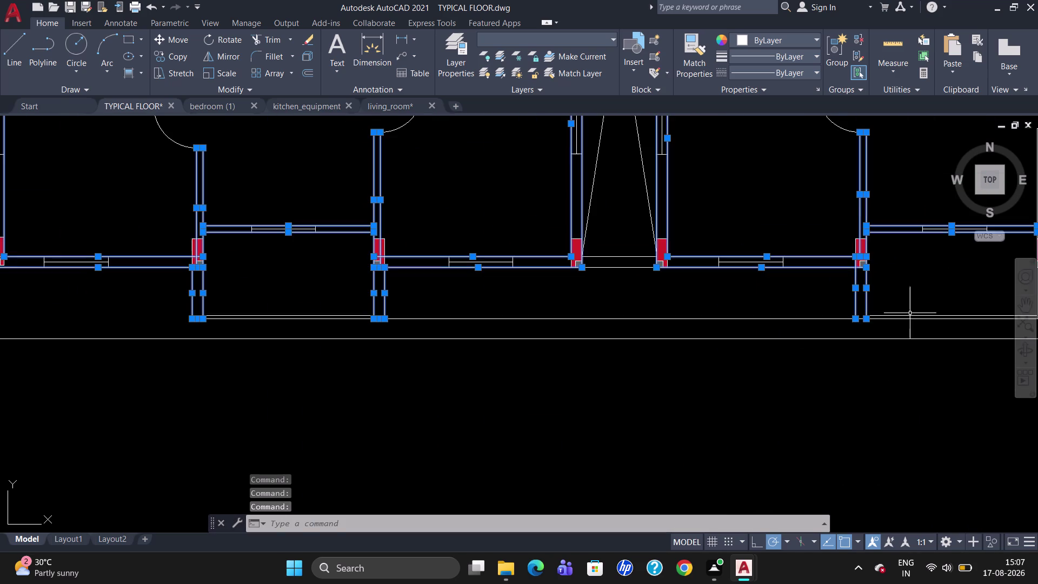
scroll(up, 3)
scroll(down, 3)
scroll(up, 3)
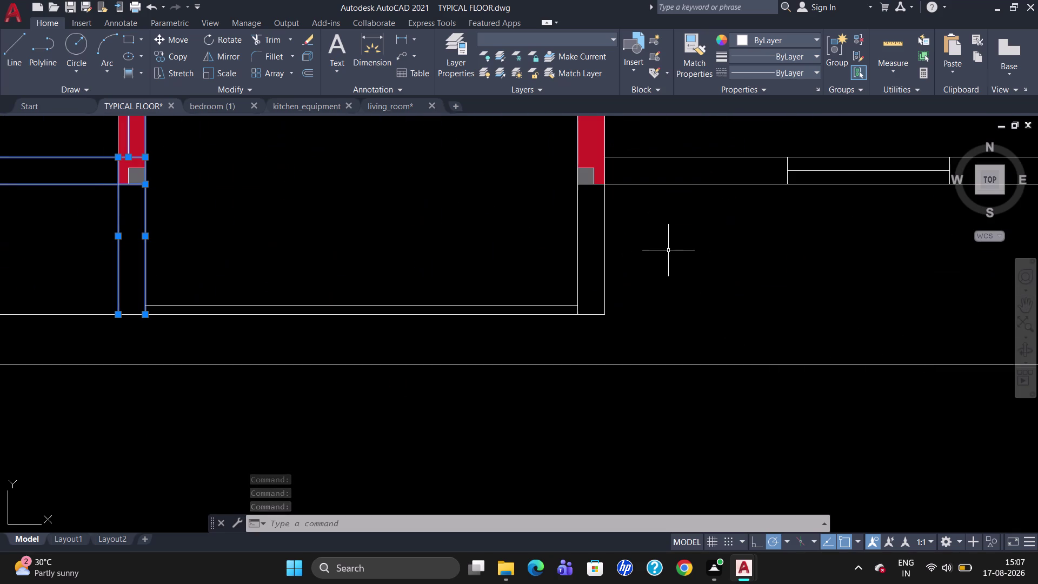
click(594, 281)
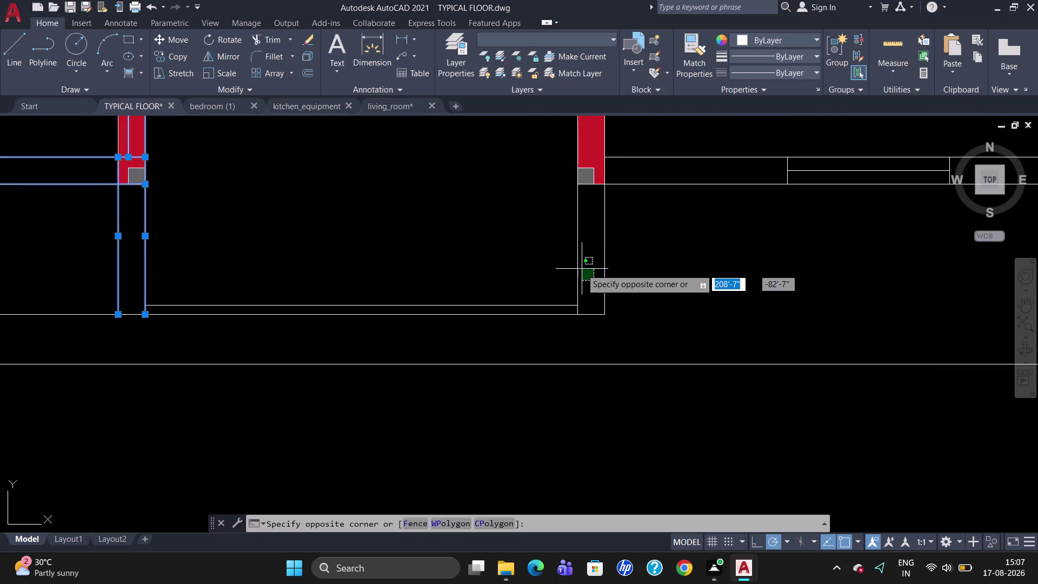
click(576, 263)
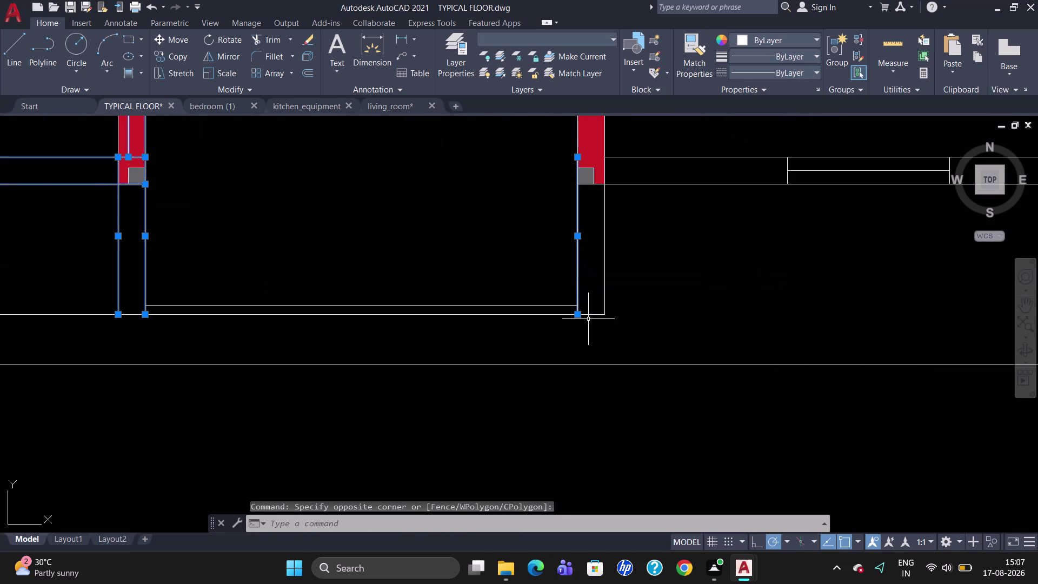
click(606, 281)
scroll(down, 3)
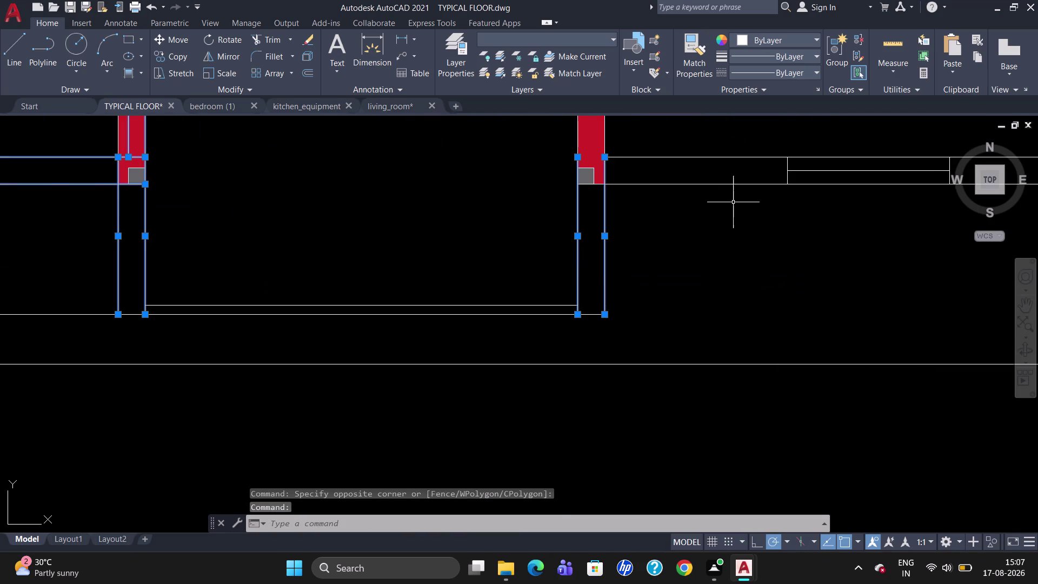
scroll(down, 3)
scroll(up, 3)
scroll(down, 3)
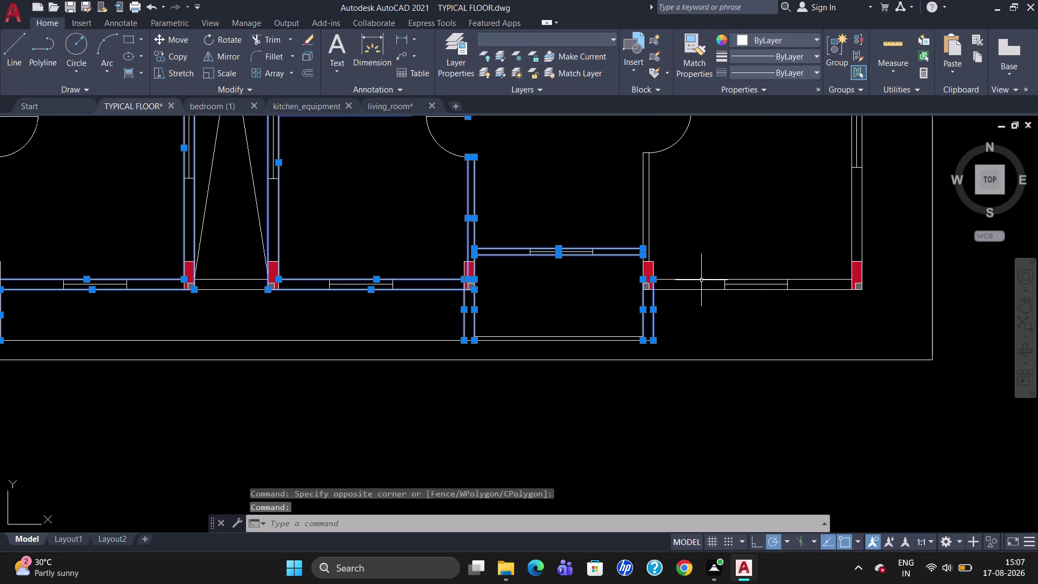
click(702, 279)
click(698, 289)
scroll(down, 3)
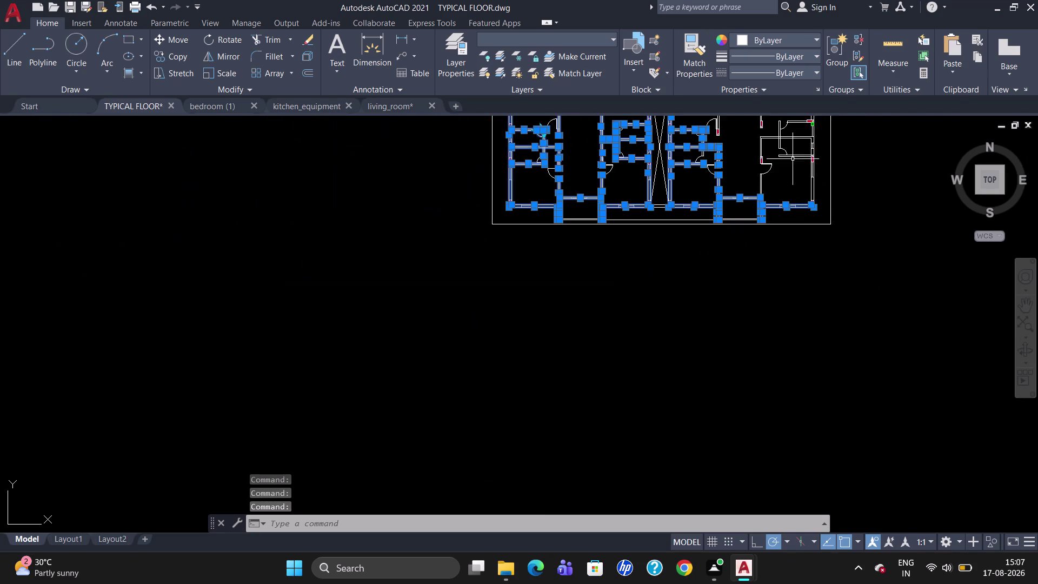
Add the right room's top wall lines, the right outer wall lines and the lines beside the door.
scroll(up, 3)
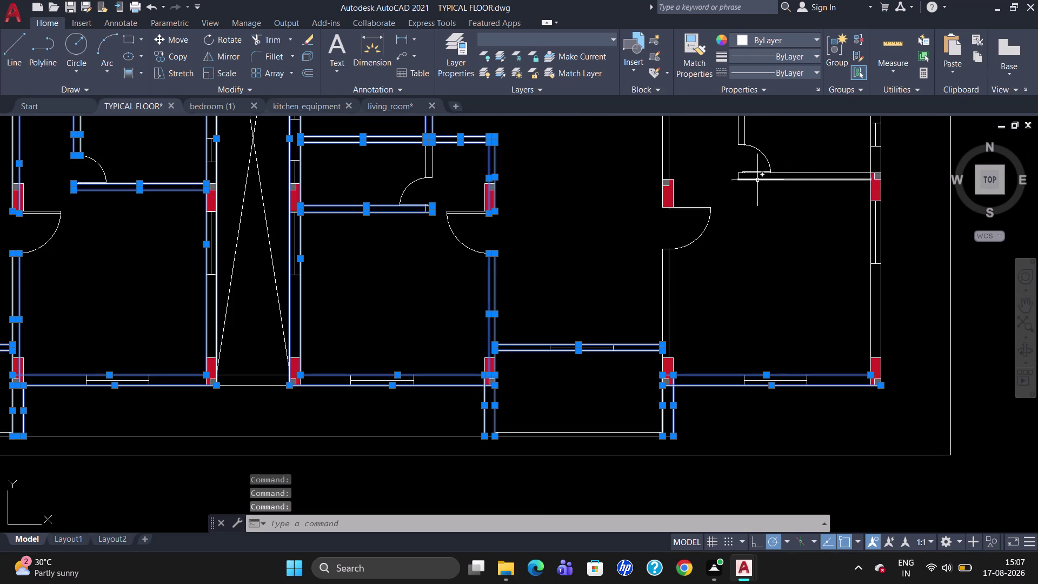
click(758, 180)
click(795, 172)
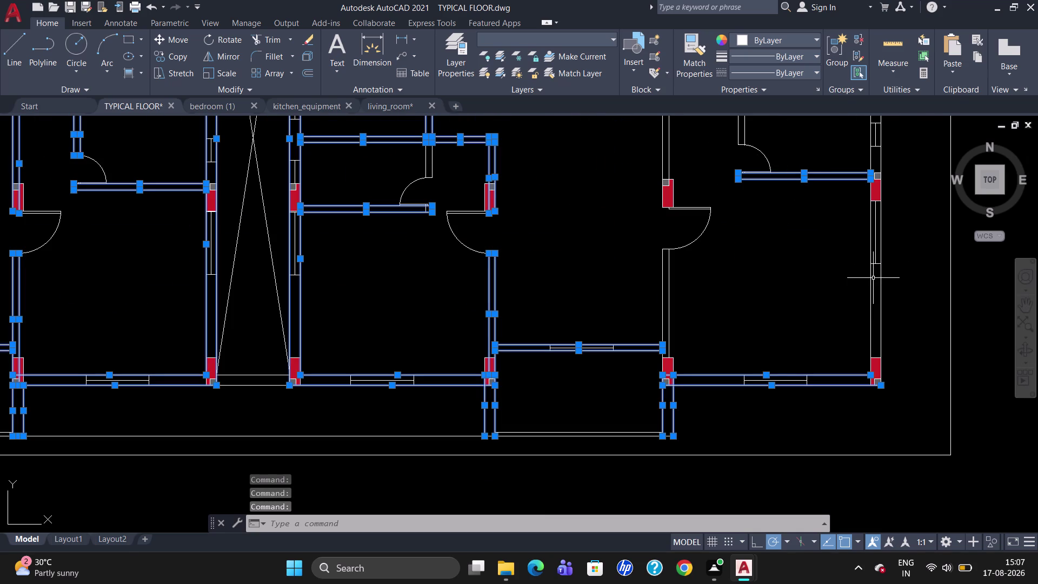
click(871, 283)
click(881, 287)
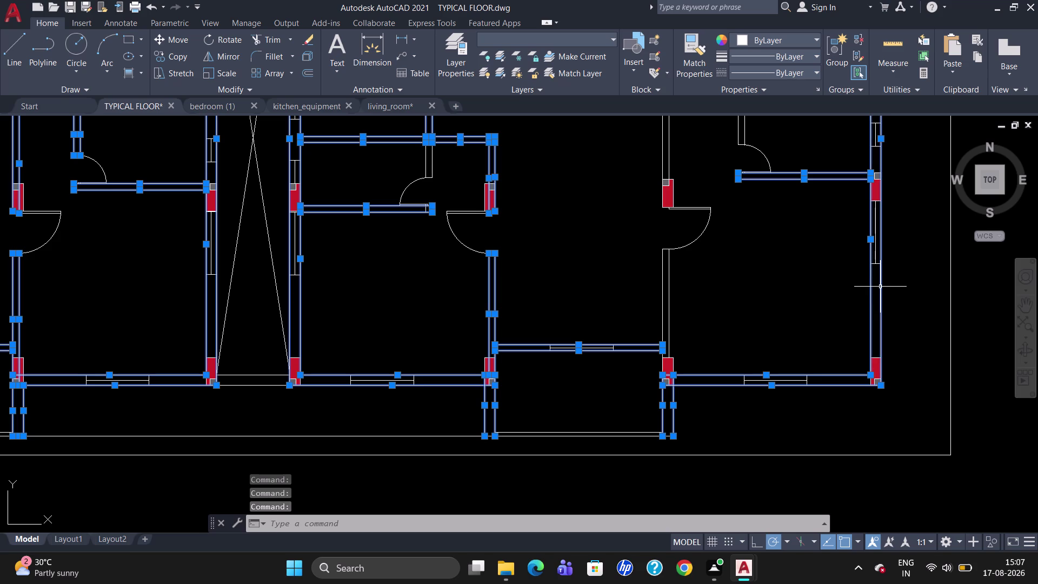
click(662, 288)
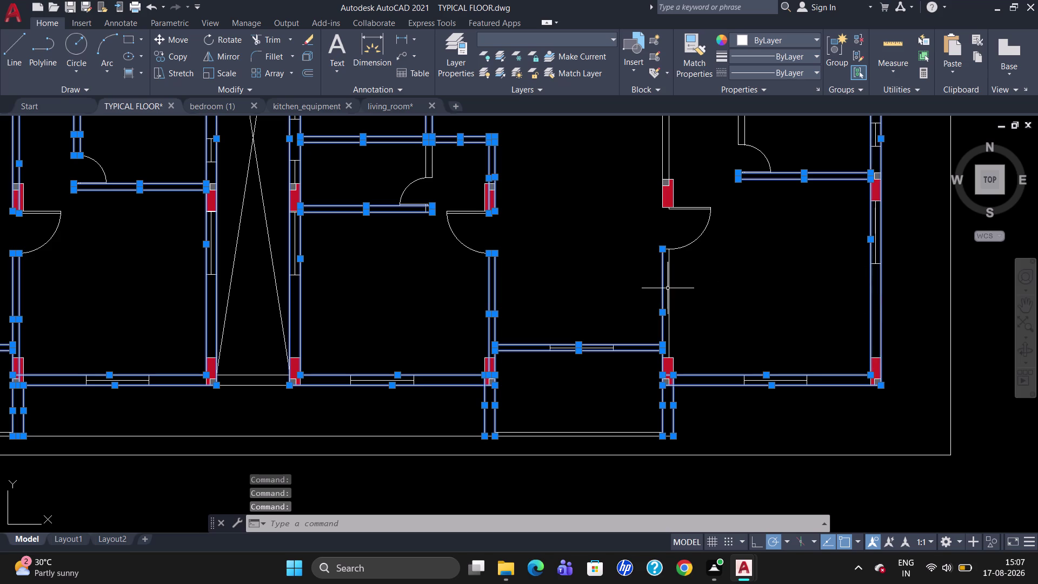
click(668, 288)
scroll(up, 3)
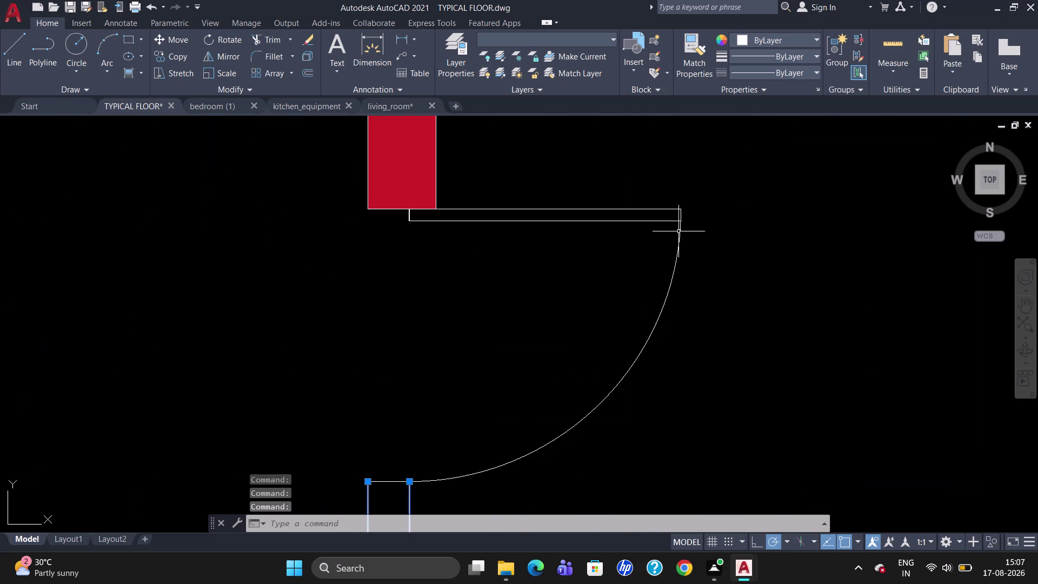
scroll(down, 3)
scroll(up, 3)
scroll(down, 3)
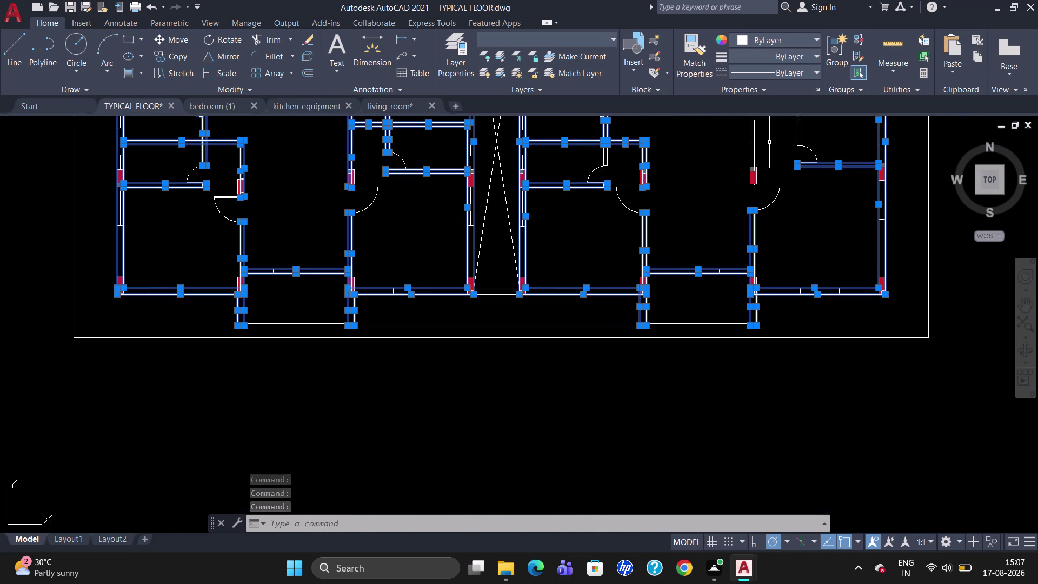
scroll(up, 3)
Add a right-side wall line, the corridor wall lines and further lower wall lines.
click(881, 236)
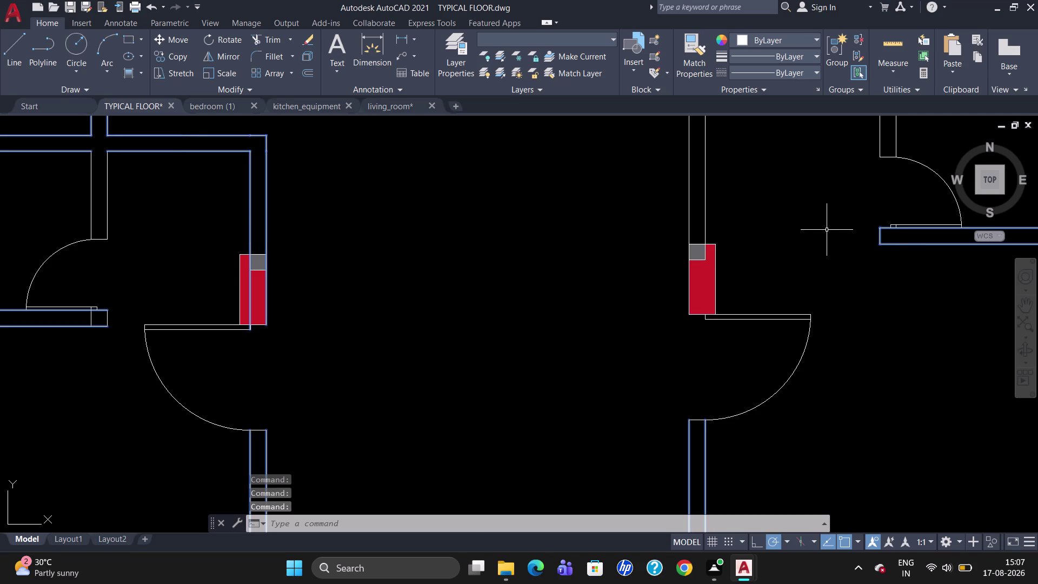
scroll(down, 3)
scroll(up, 3)
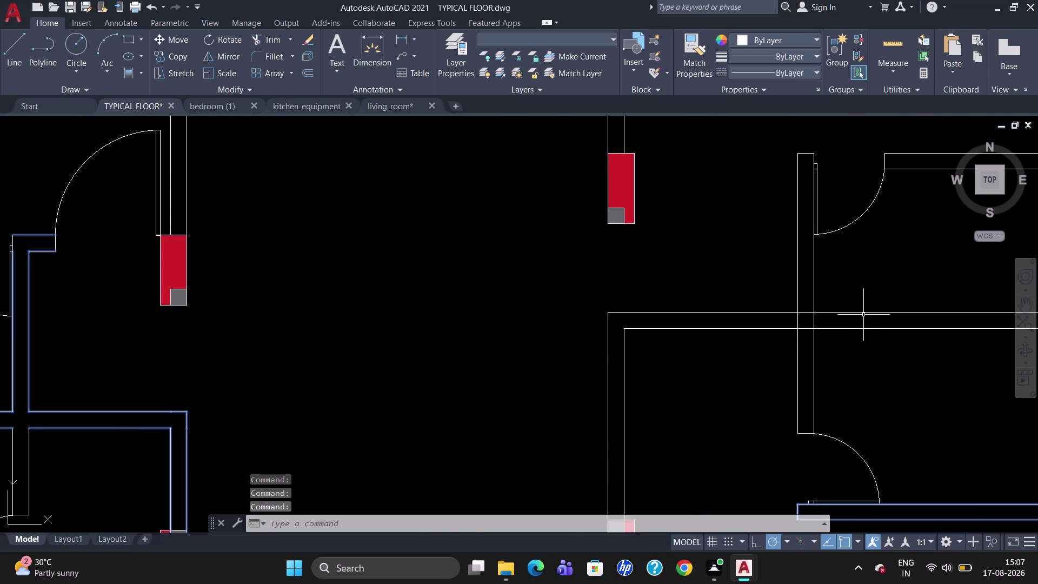
click(863, 313)
click(865, 328)
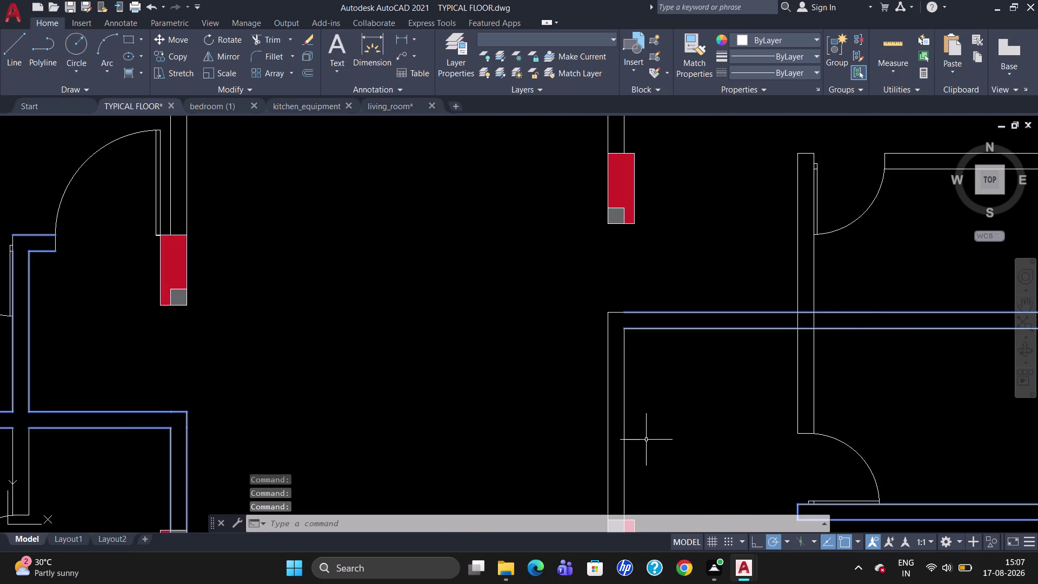
click(623, 433)
click(607, 429)
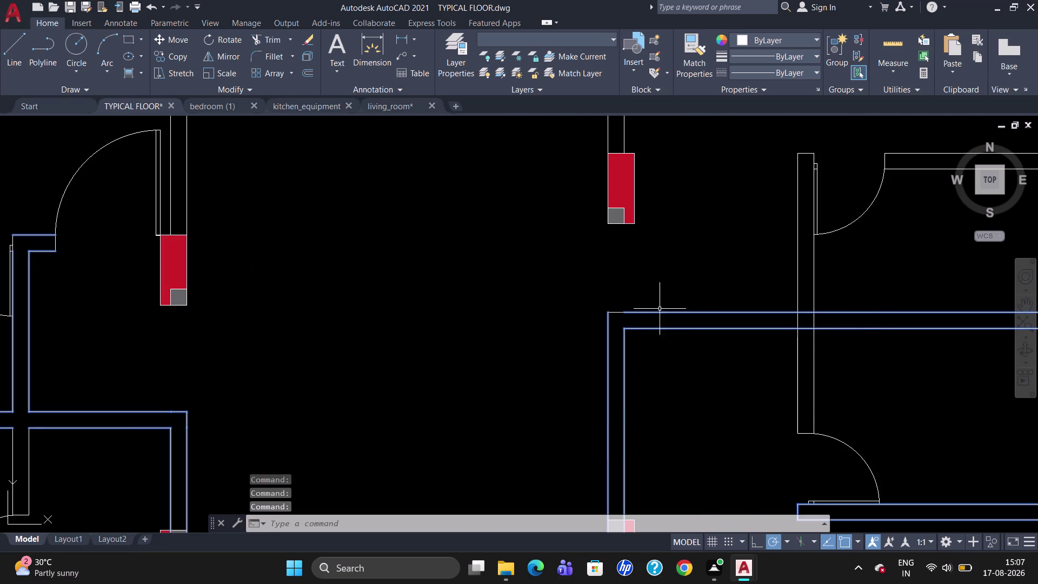
click(616, 312)
scroll(down, 3)
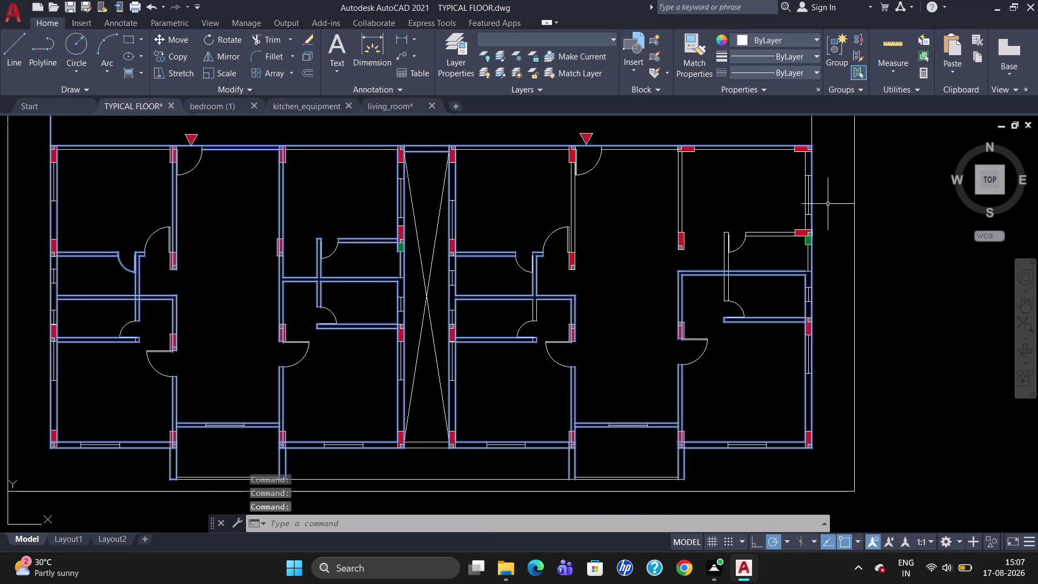
Add the right-unit wall lines, including those near its door.
click(736, 150)
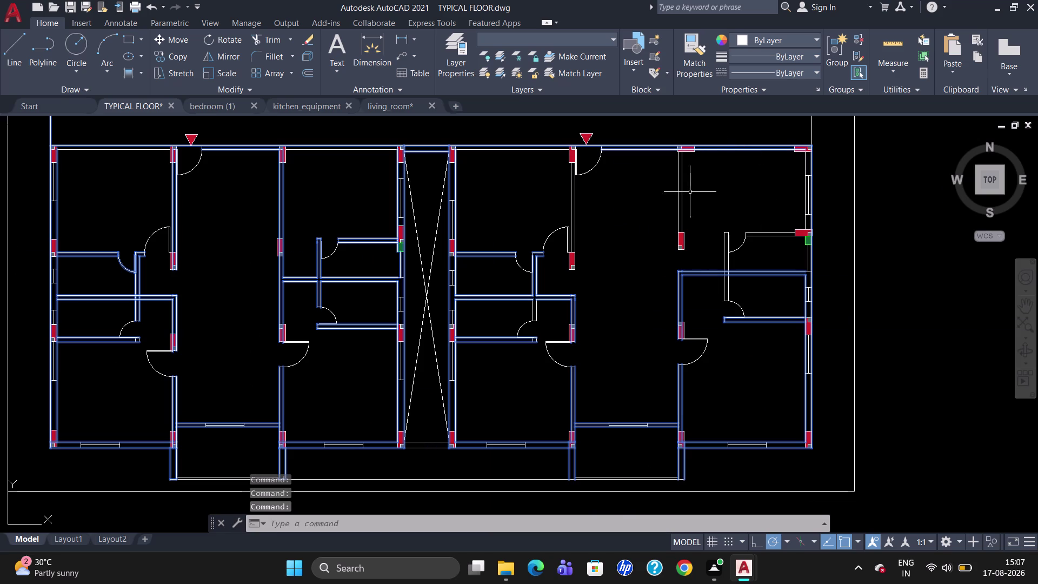
click(683, 195)
click(678, 195)
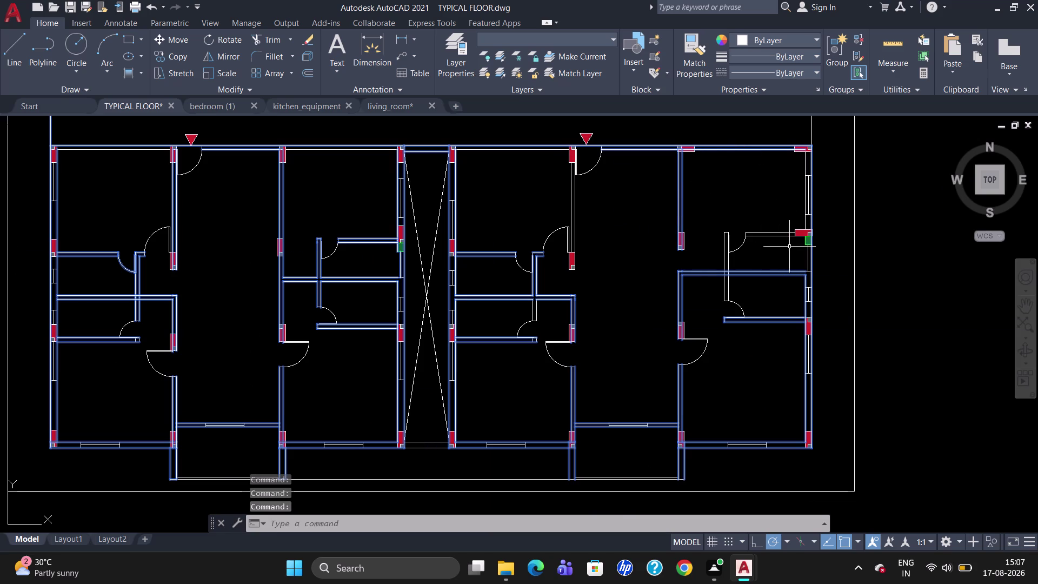
click(781, 232)
click(776, 235)
click(727, 267)
click(723, 267)
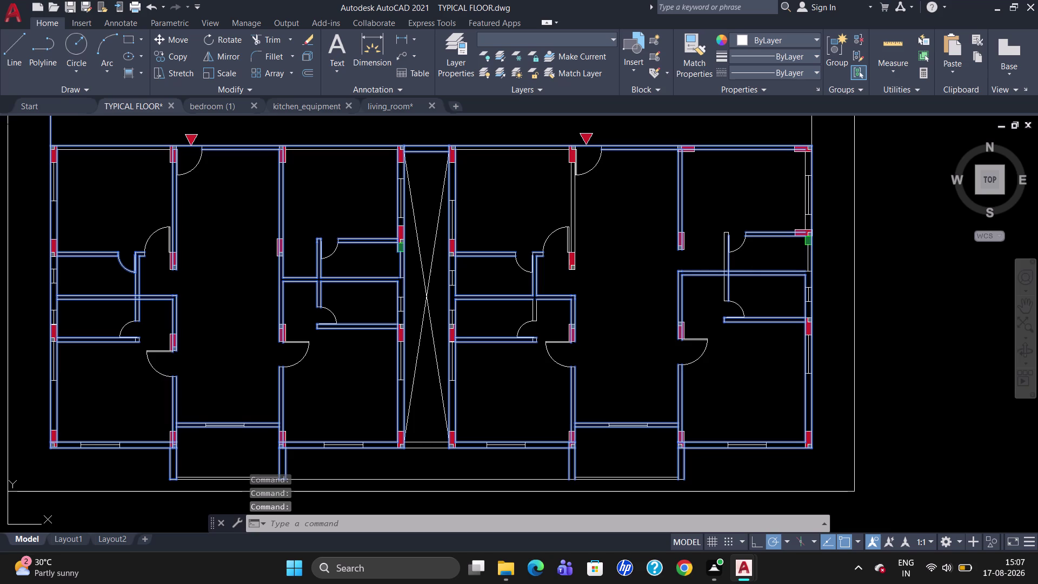
Add the short wall stubs beside the door and the last remaining wall lines.
scroll(up, 3)
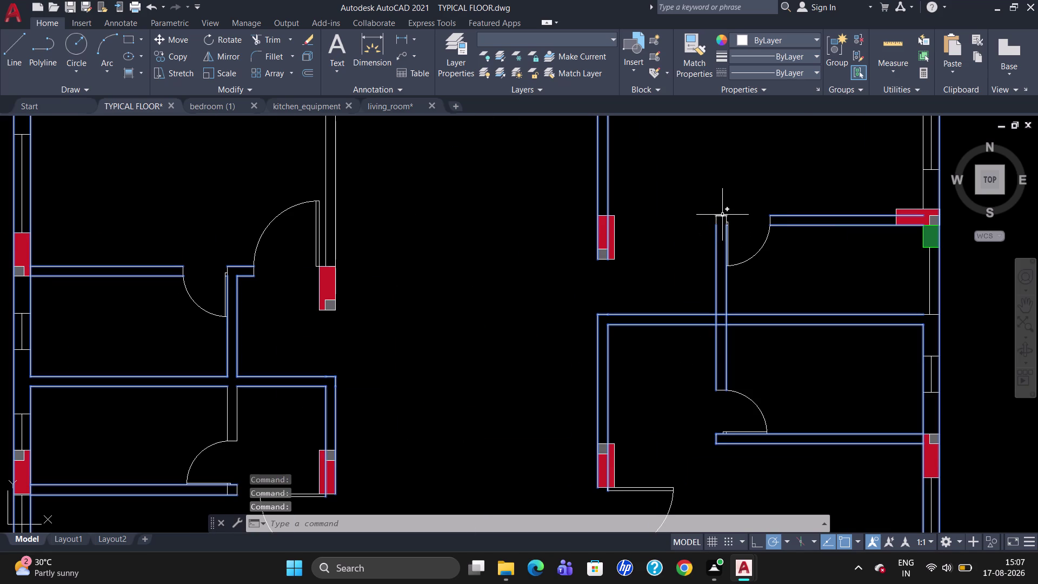
click(721, 214)
scroll(up, 3)
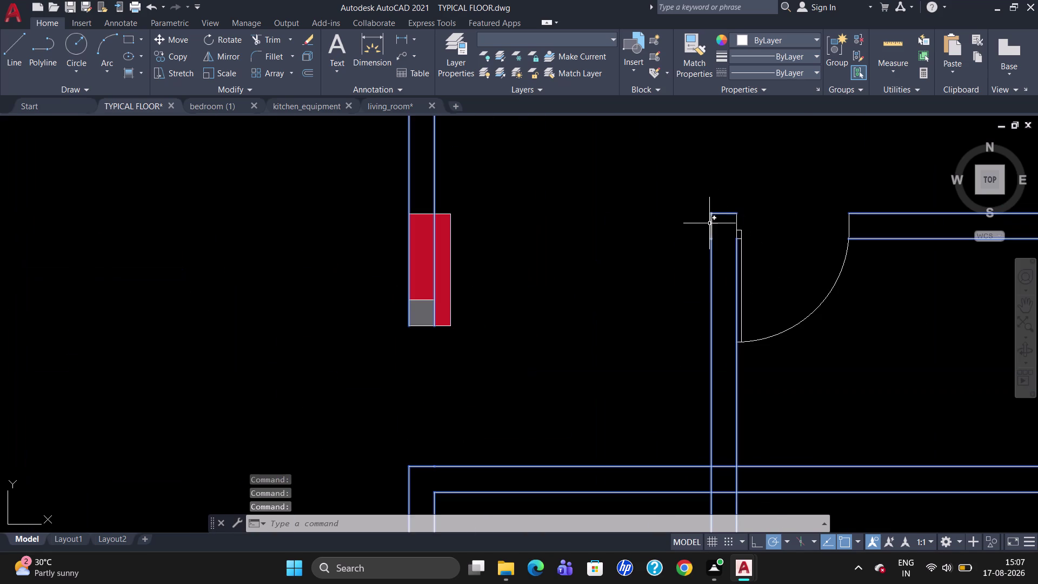
click(709, 223)
click(735, 229)
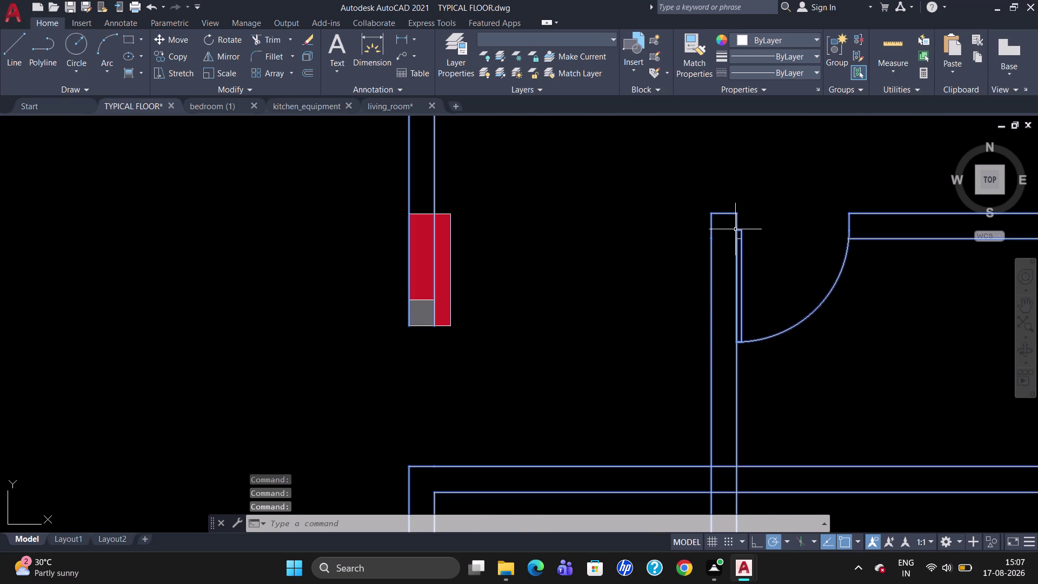
scroll(down, 3)
click(576, 194)
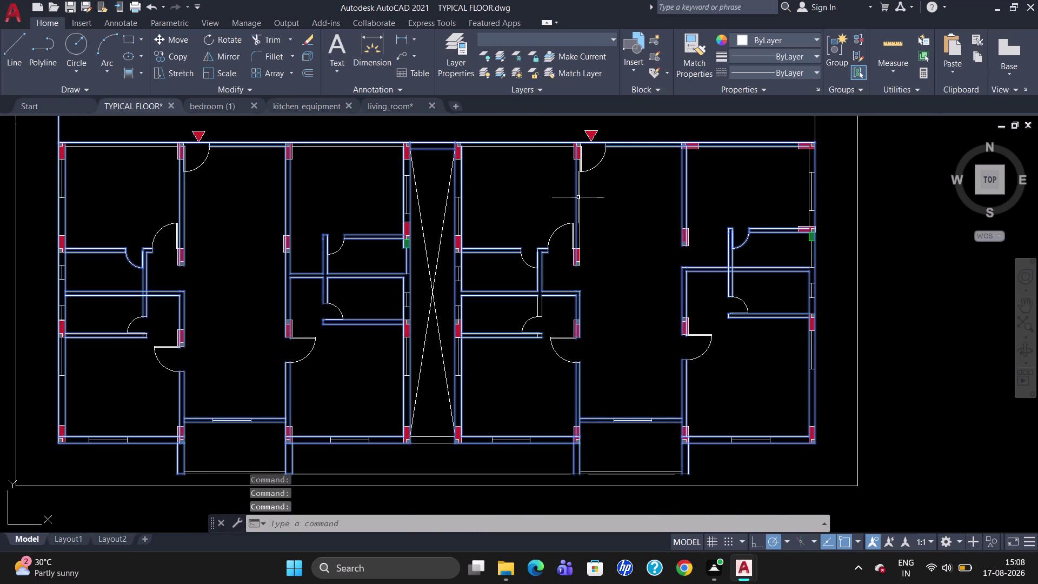
click(580, 204)
scroll(down, 3)
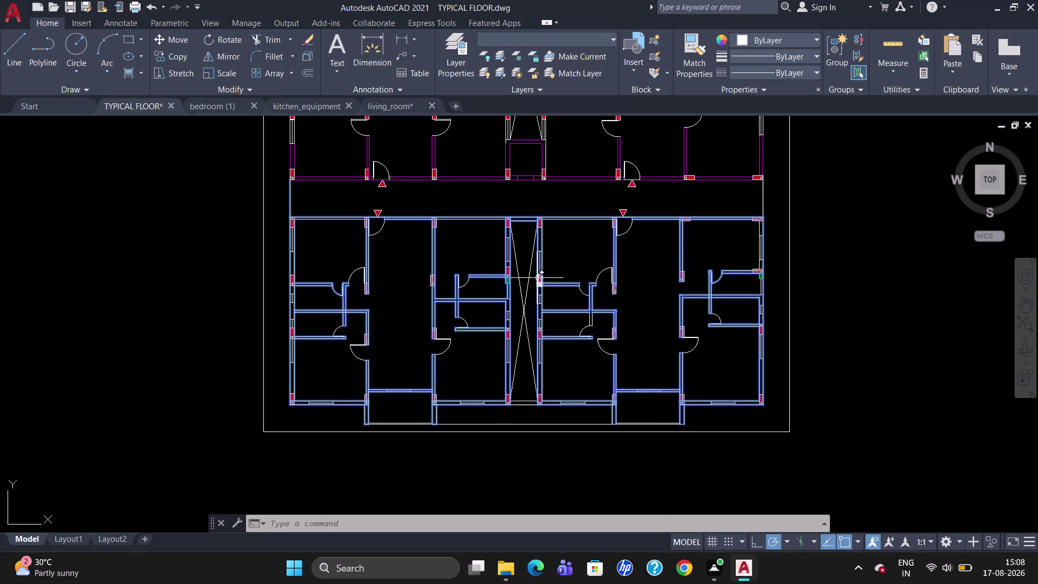
Move the selected walls onto Layer1 so they turn magenta, then clear the selection.
click(531, 43)
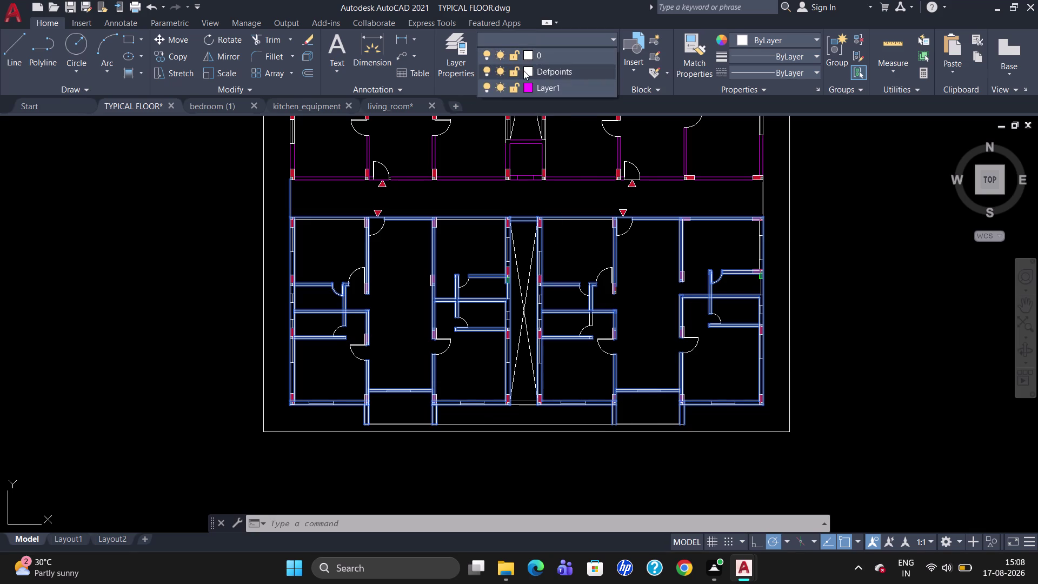
click(530, 81)
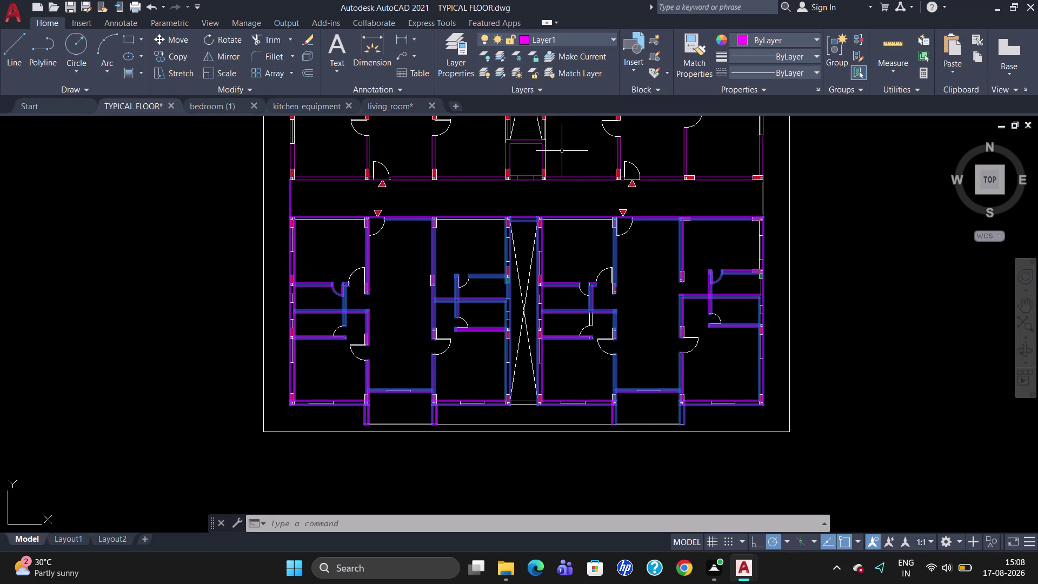
key(Escape)
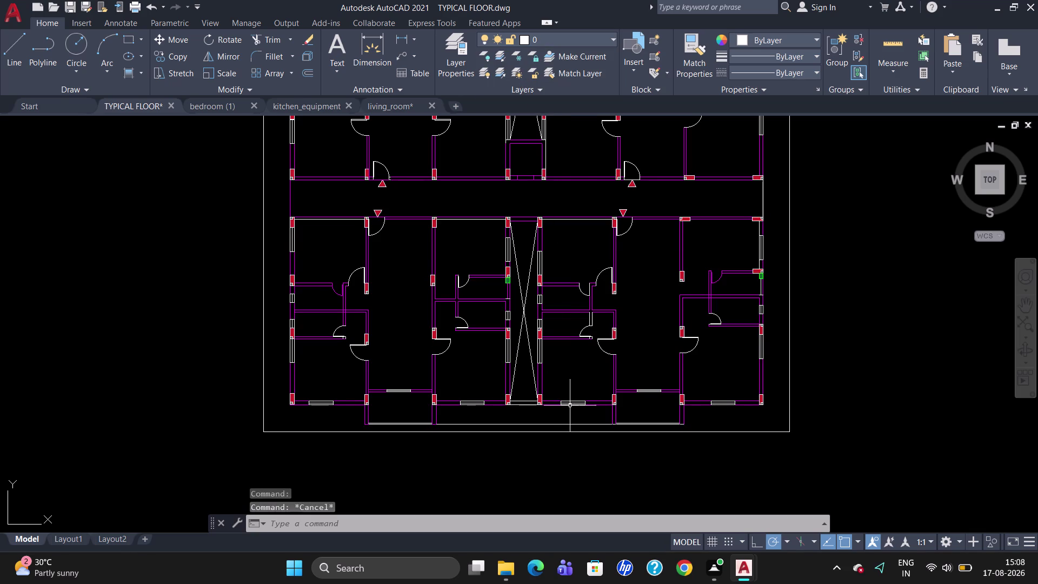
Trim the stray short line below the plan, then delete it.
key(t)
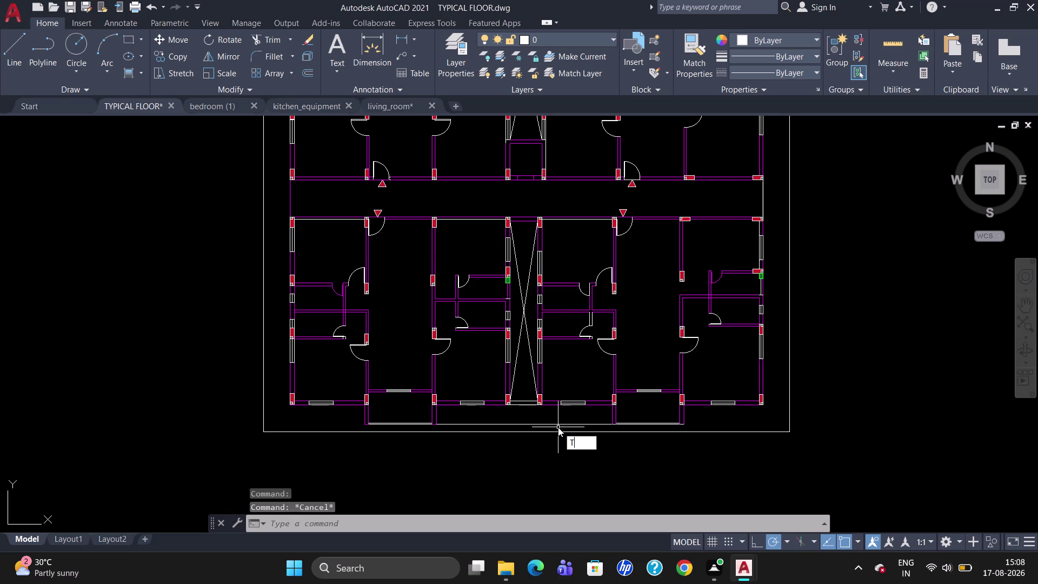
key(r)
key(Return)
key(Return)
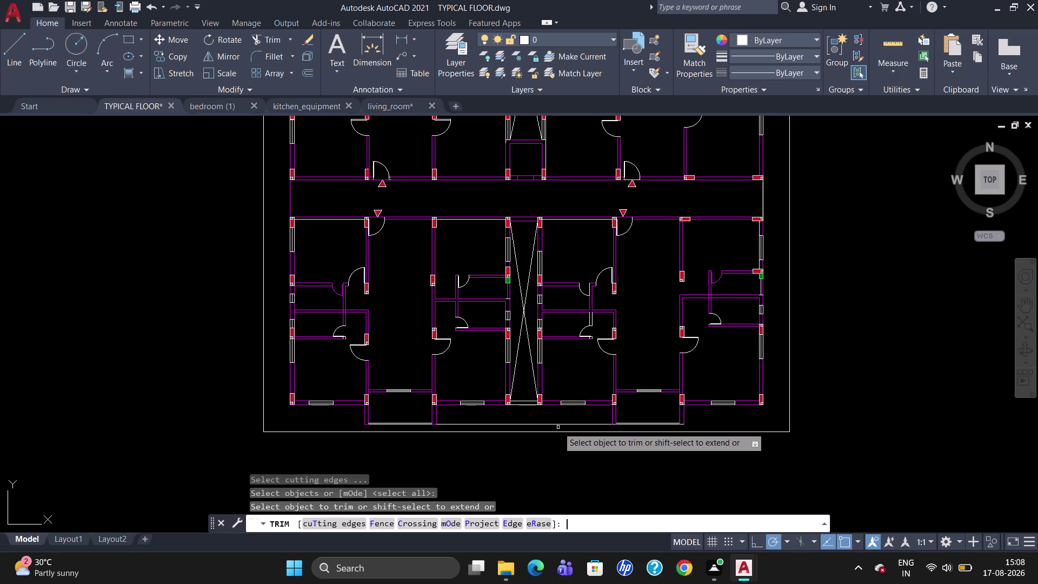
click(558, 424)
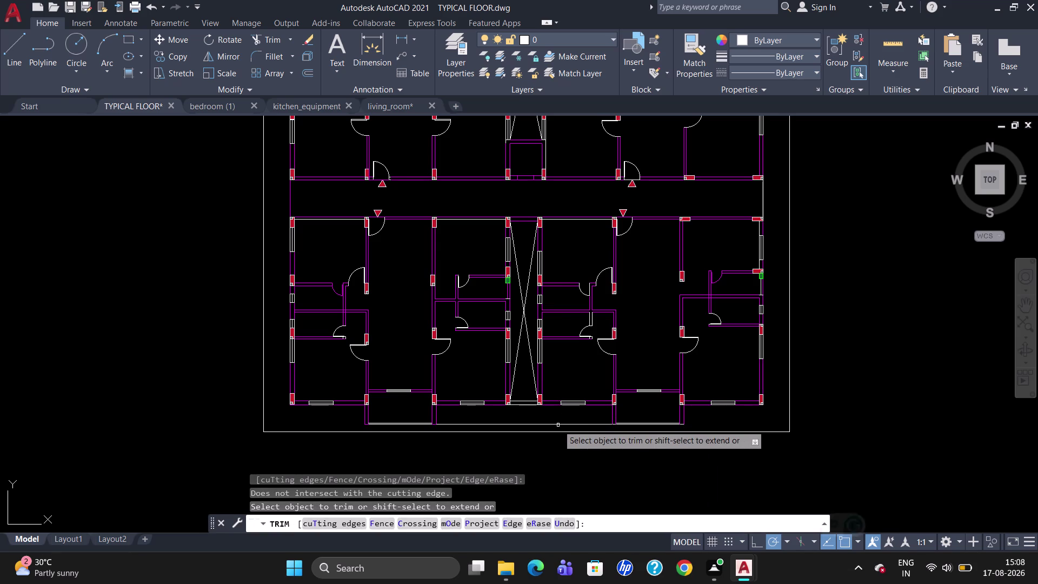
key(Escape)
click(559, 425)
key(Delete)
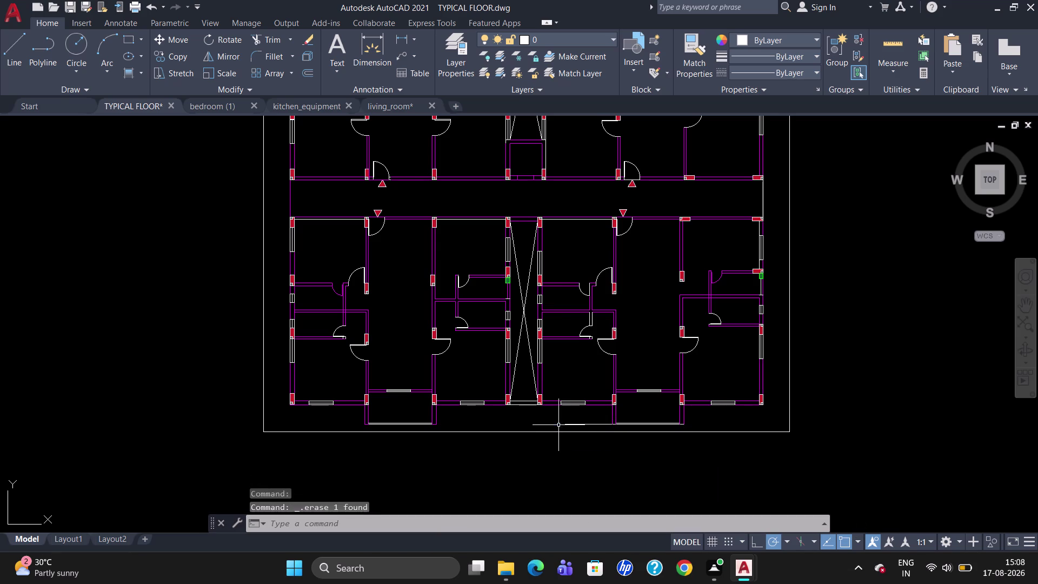
scroll(up, 3)
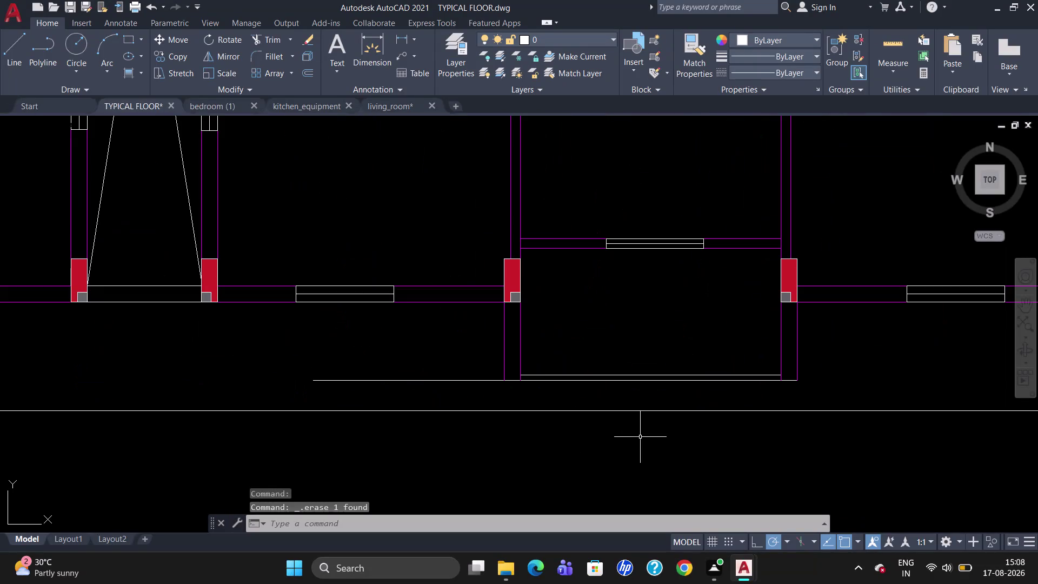
Break the long line below the balcony at the left wall corner with BREAK.
text(B)
text(R)
click(554, 437)
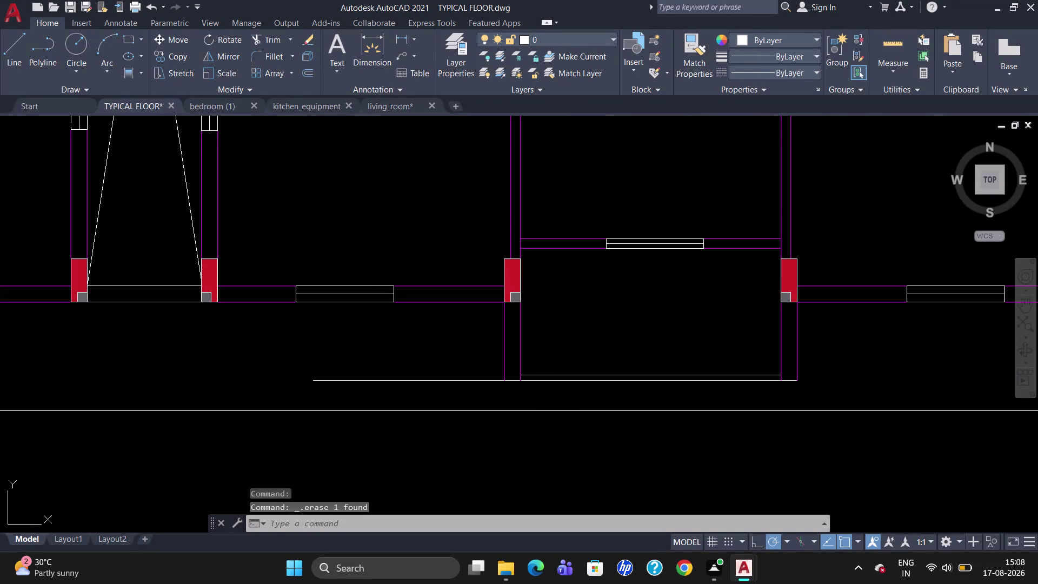
click(496, 382)
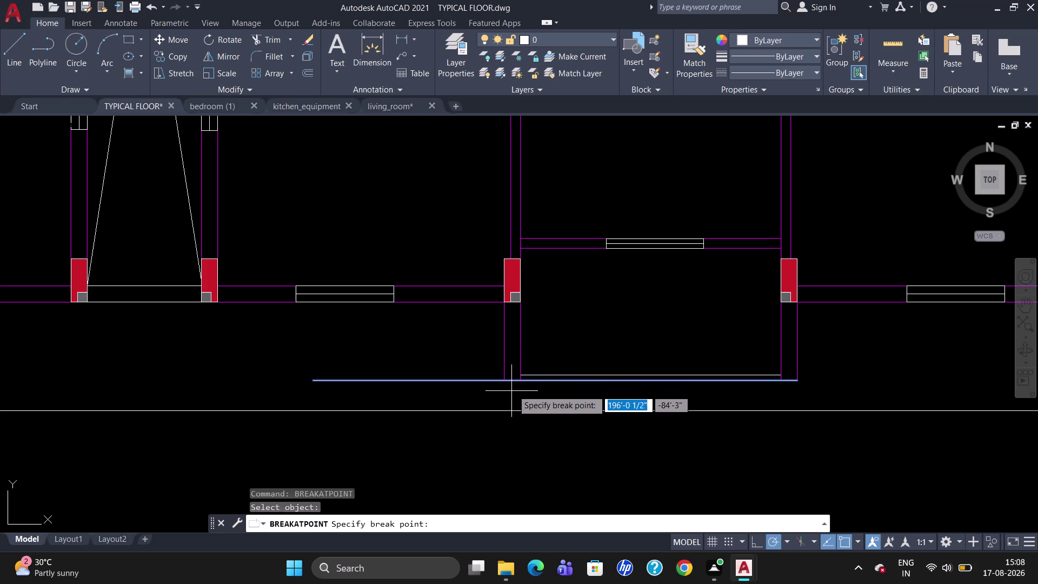
click(521, 380)
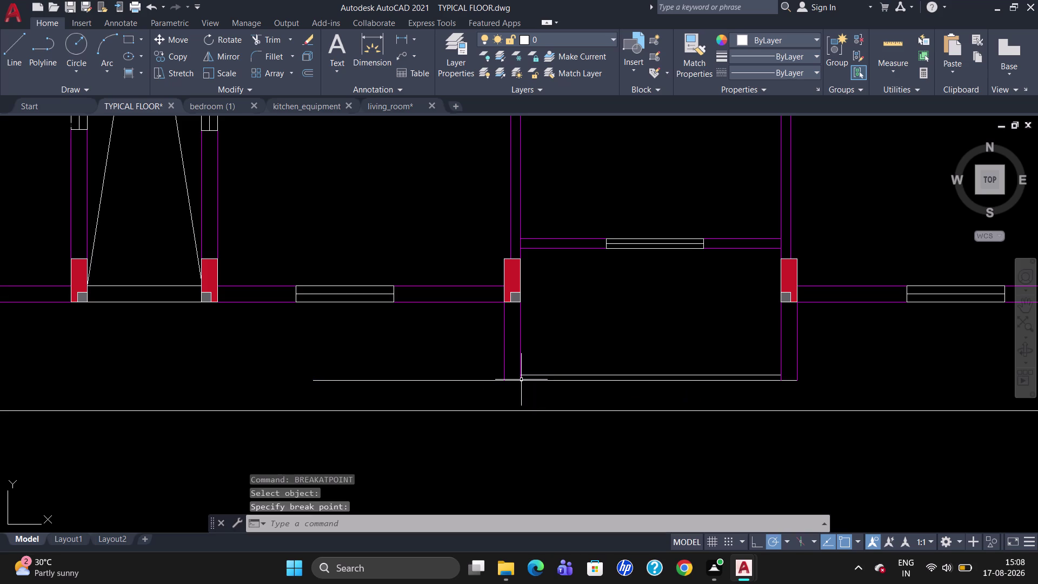
Break the line below the balcony at its right corner.
key(n)
key(BackSpace)
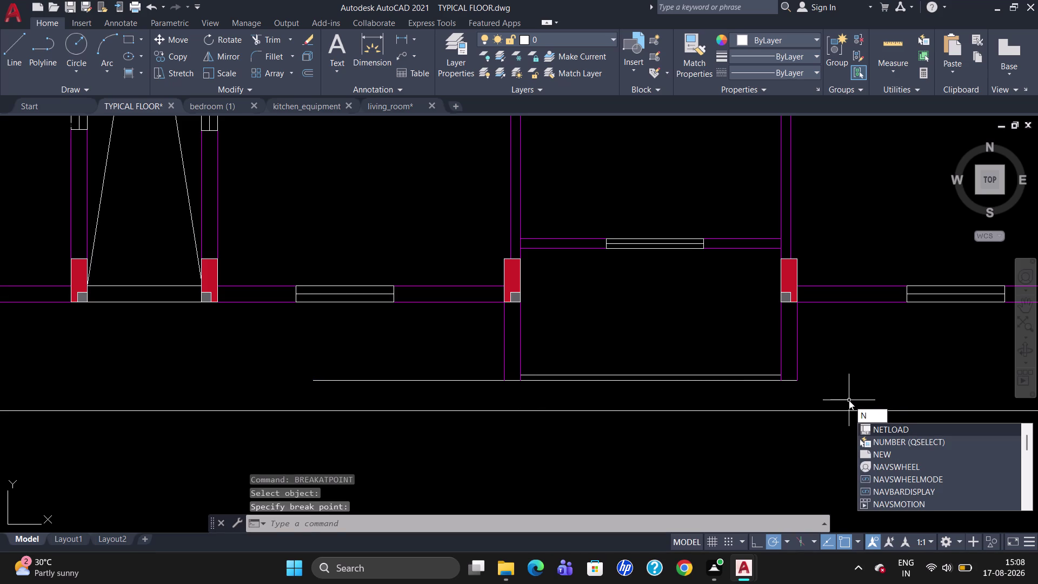
key(BackSpace)
text(BR)
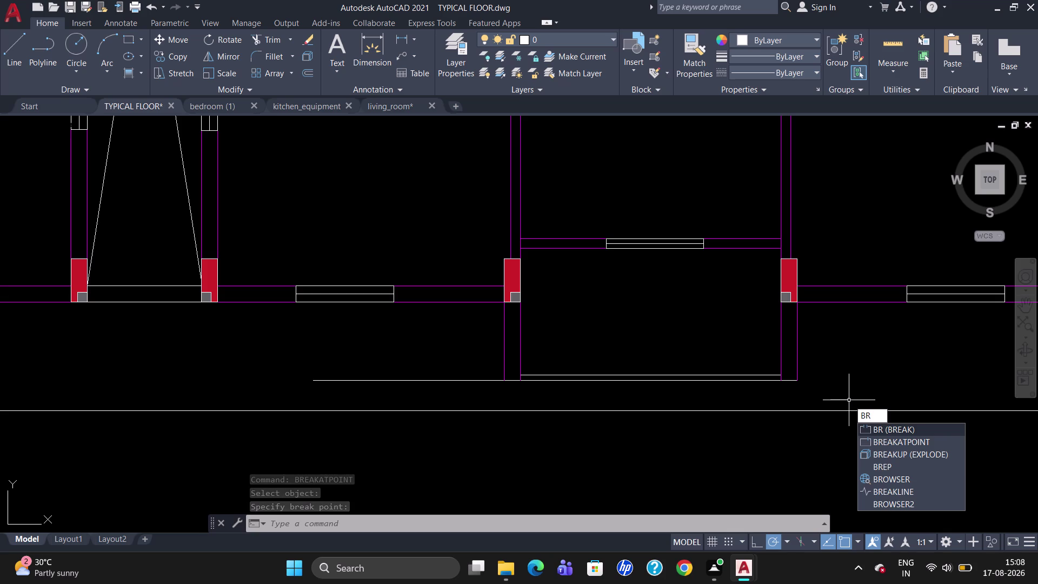
click(868, 441)
click(762, 382)
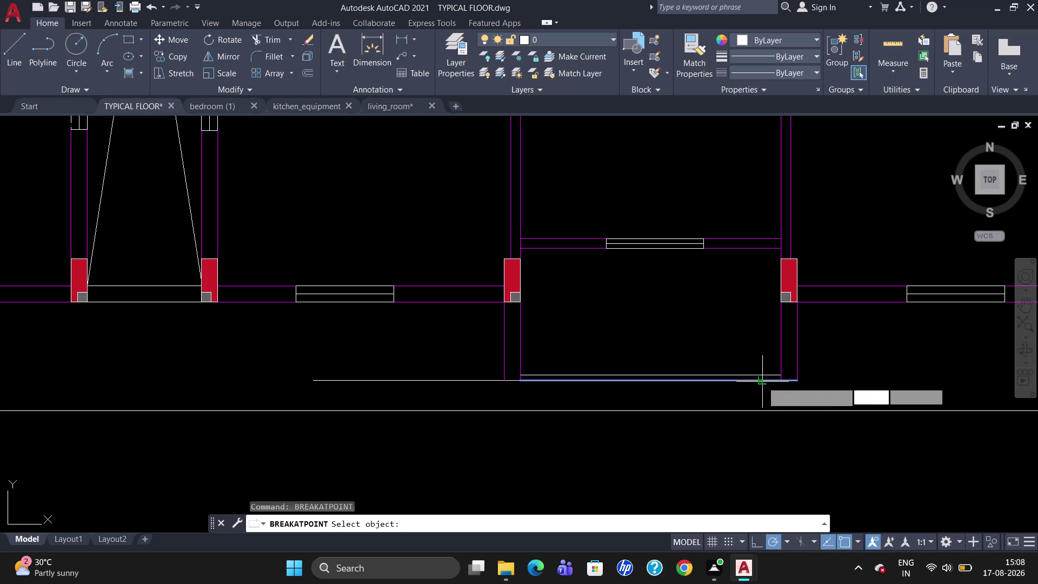
click(781, 379)
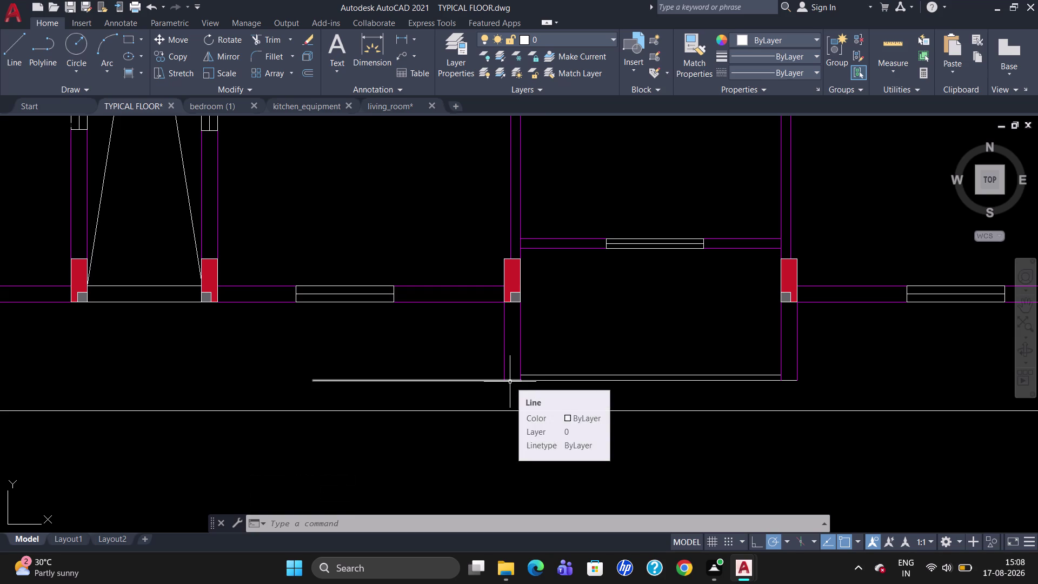
Break the left line at the wall corner and delete its overhanging left piece.
text(BR)
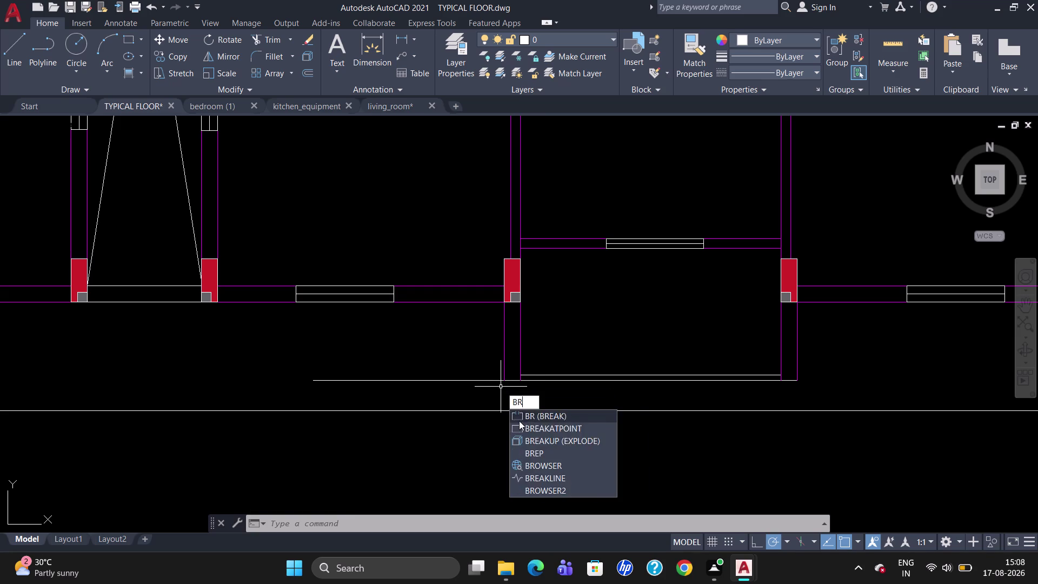
click(523, 427)
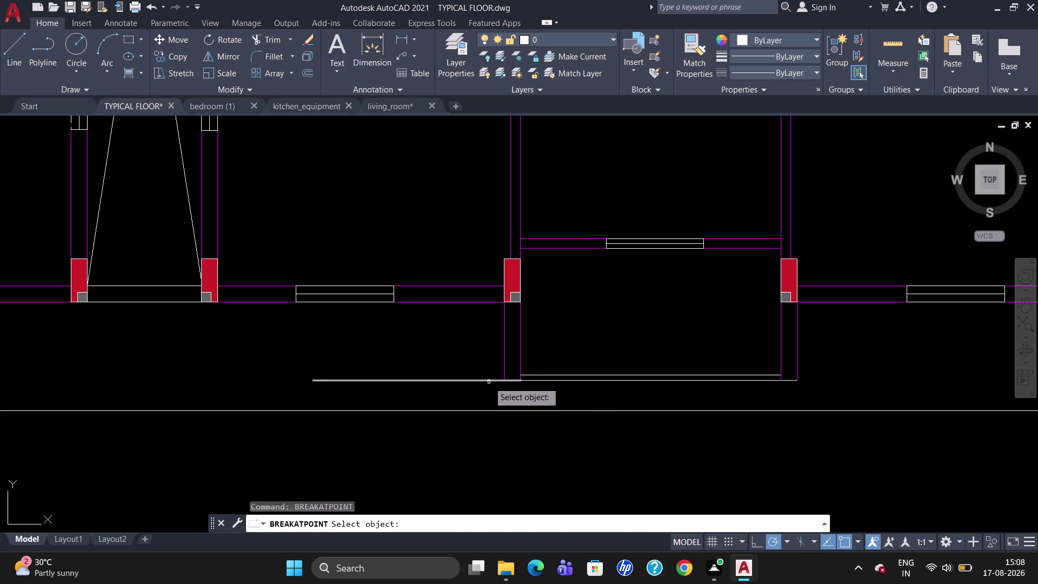
click(489, 382)
click(499, 381)
click(497, 381)
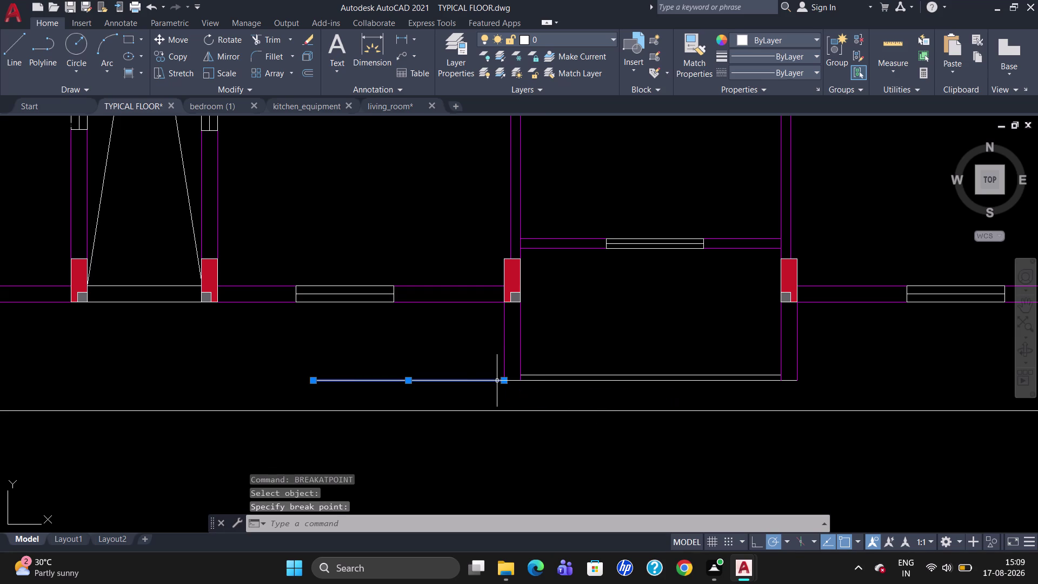
key(Delete)
Select the lower balcony edge lines and open the drawing's layer list.
click(514, 381)
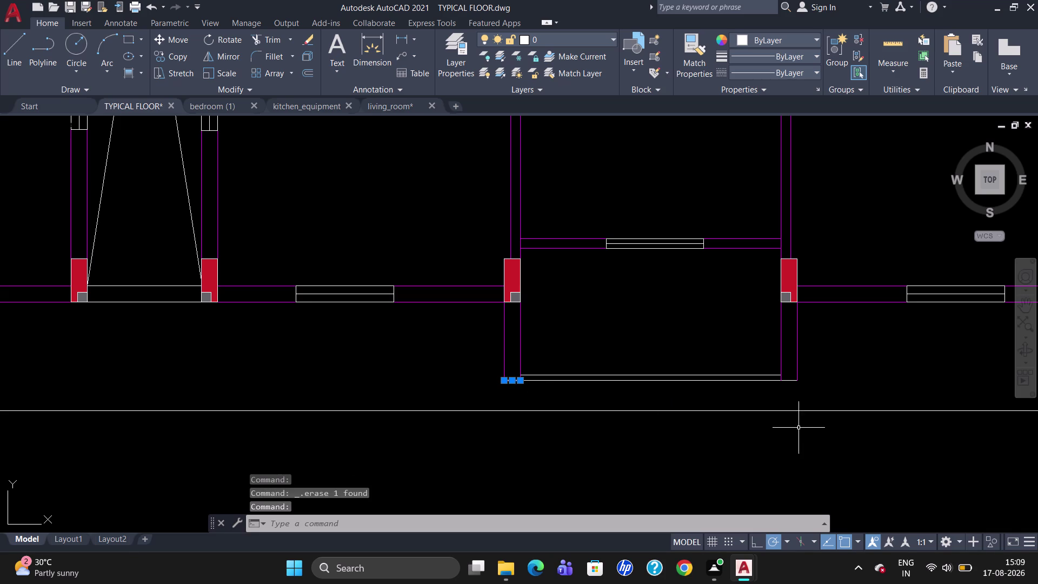
click(786, 381)
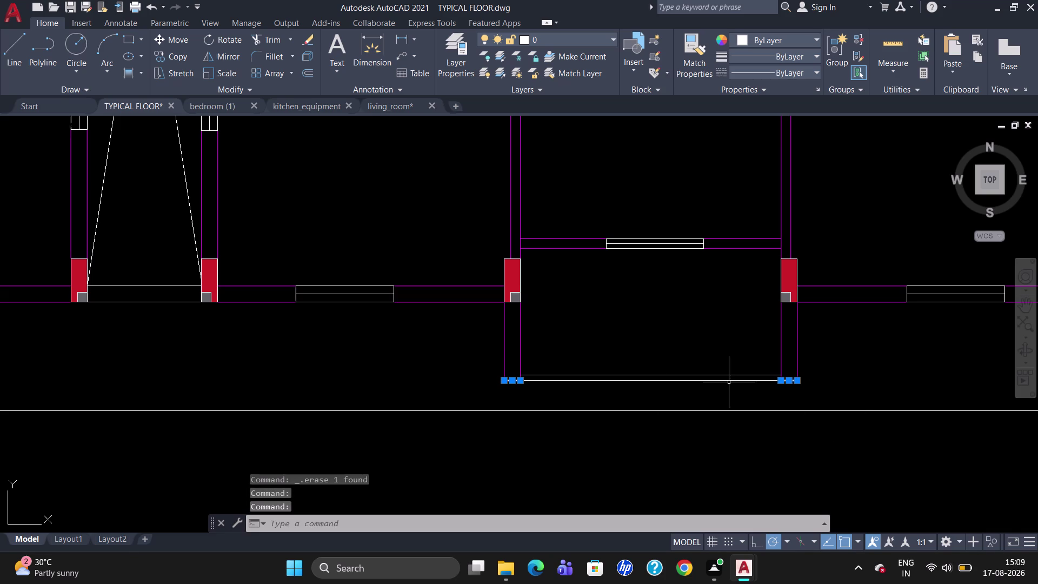
click(566, 46)
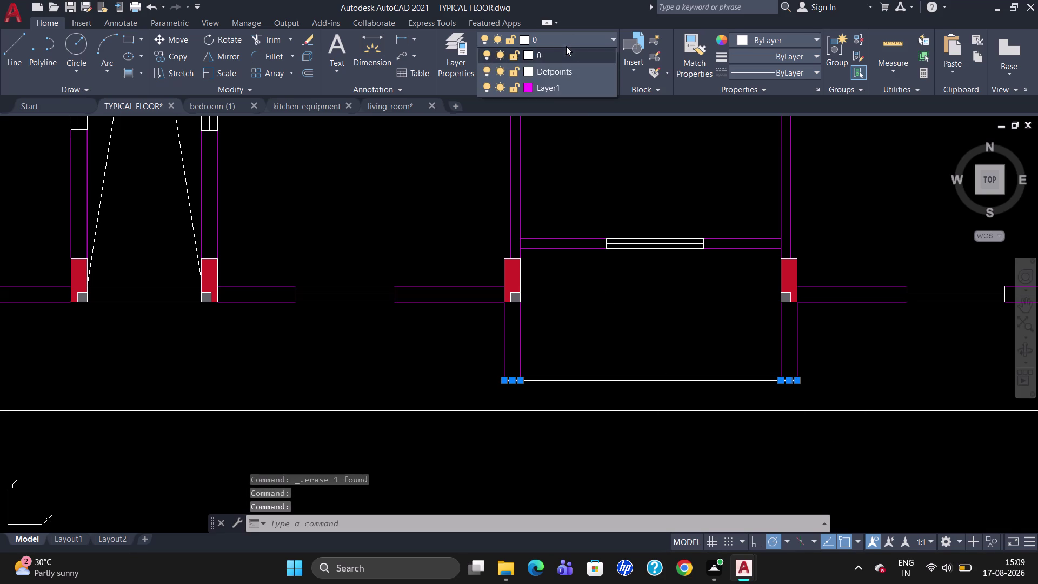
Select six doors in the left and right units to inspect their layer, then clear the selection.
click(556, 89)
key(Escape)
scroll(down, 3)
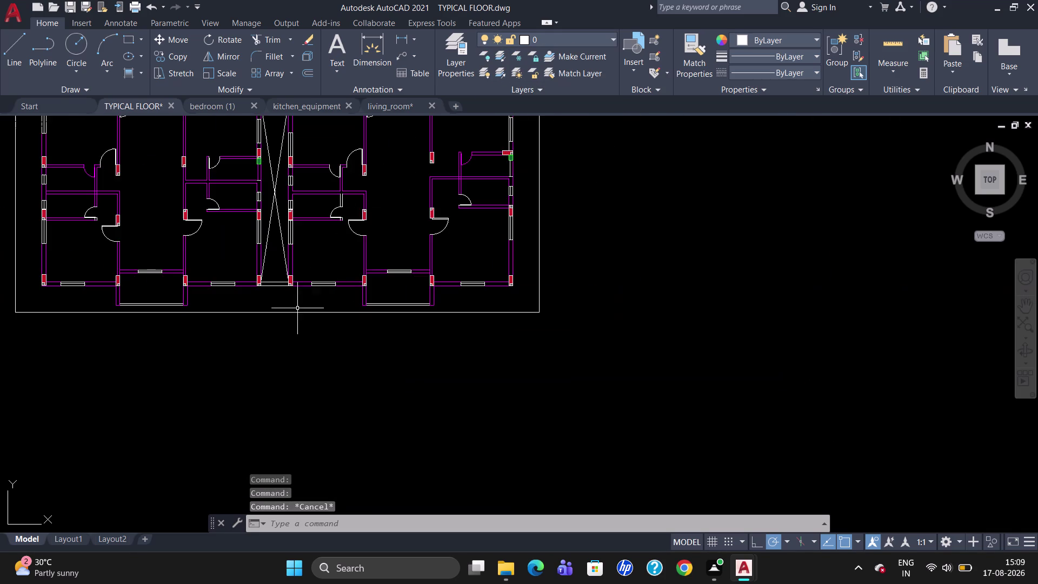
scroll(up, 3)
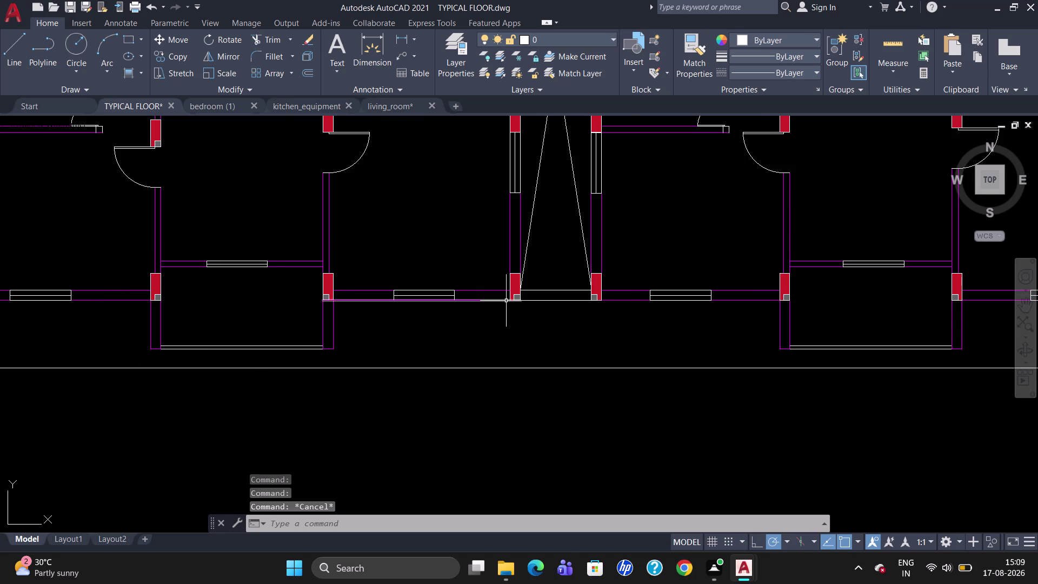
scroll(down, 3)
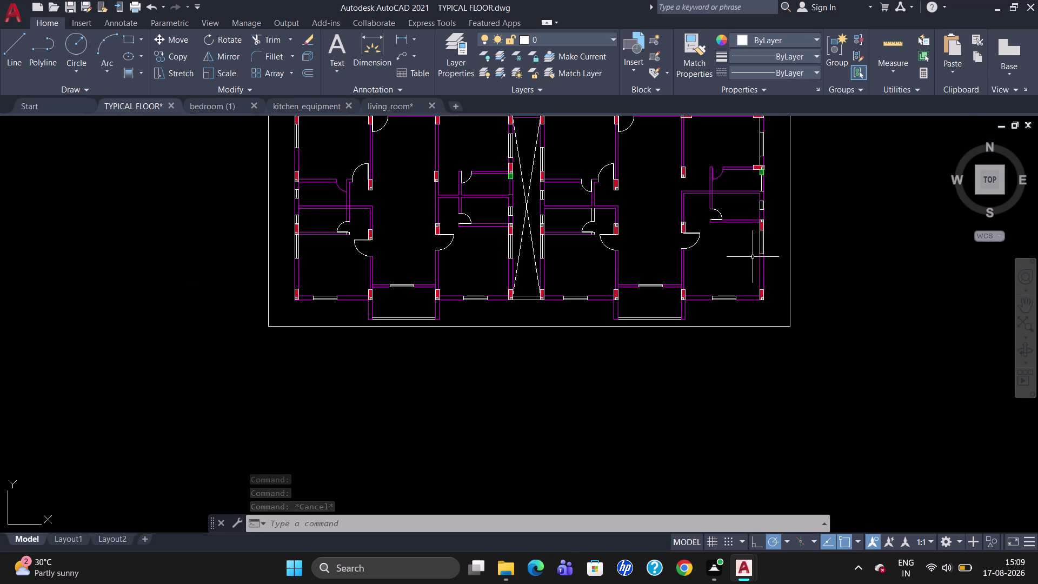
scroll(up, 3)
scroll(down, 3)
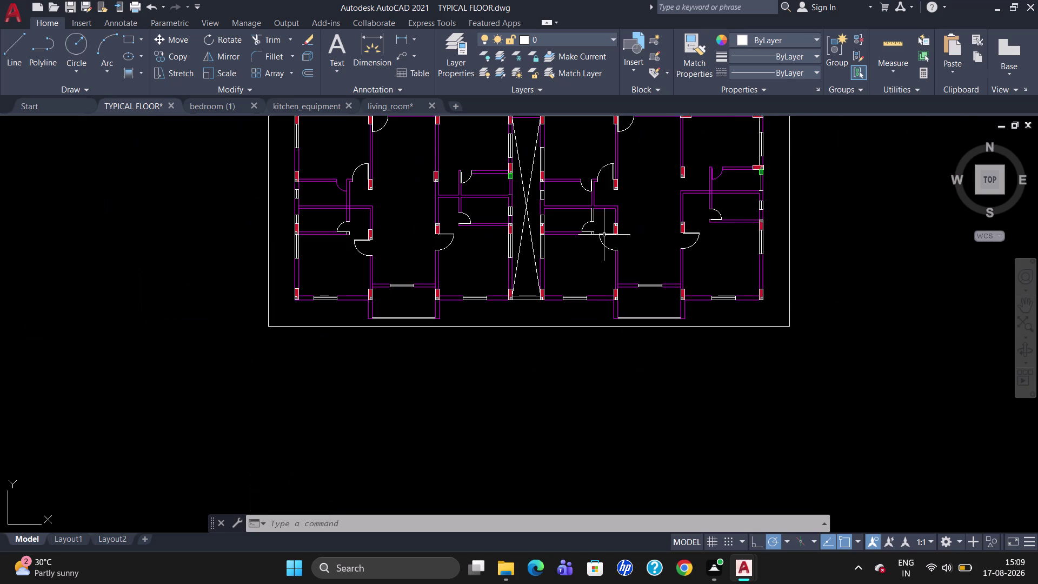
click(607, 165)
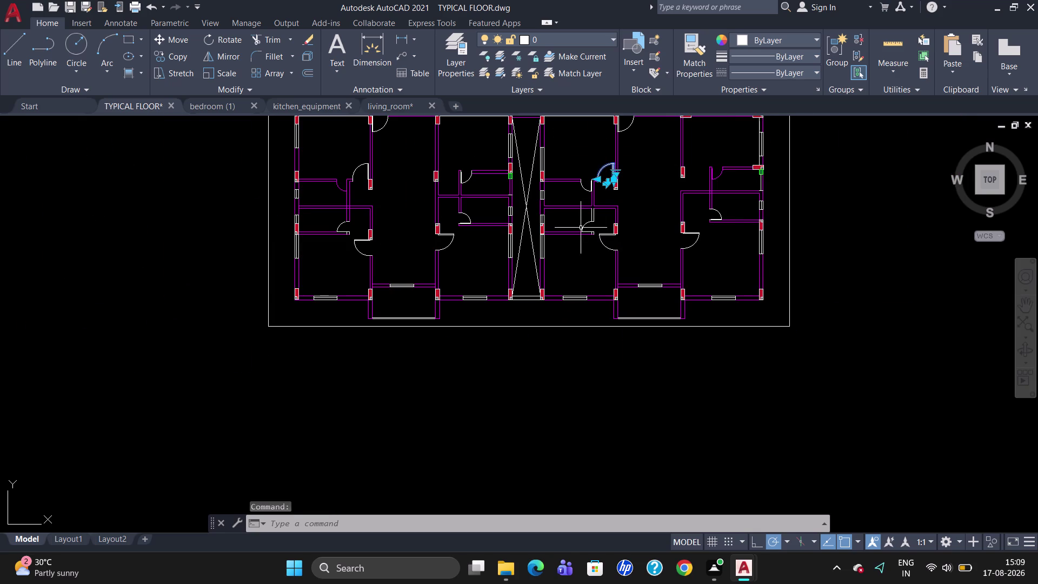
click(603, 235)
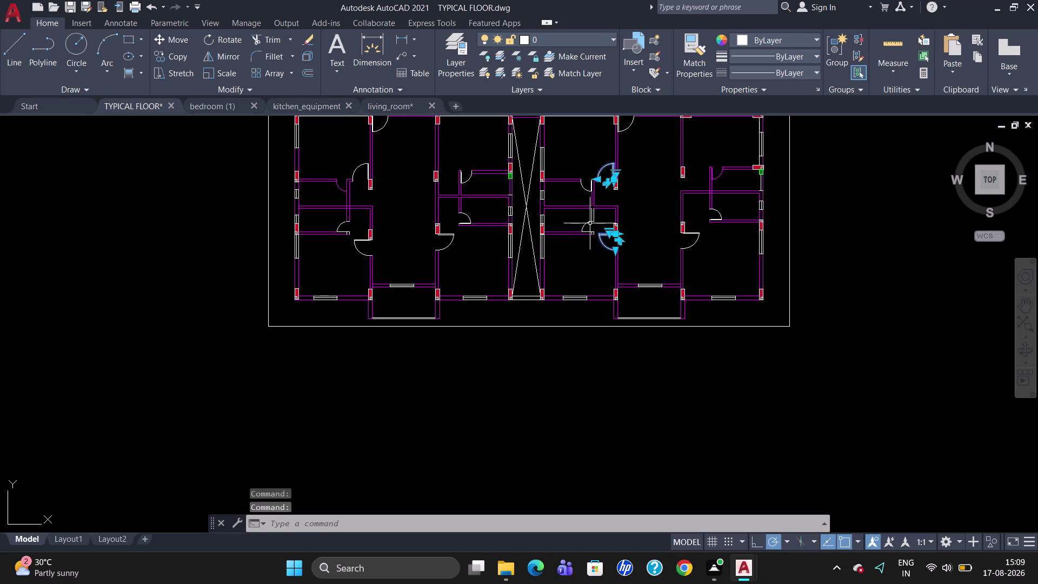
click(589, 223)
click(442, 235)
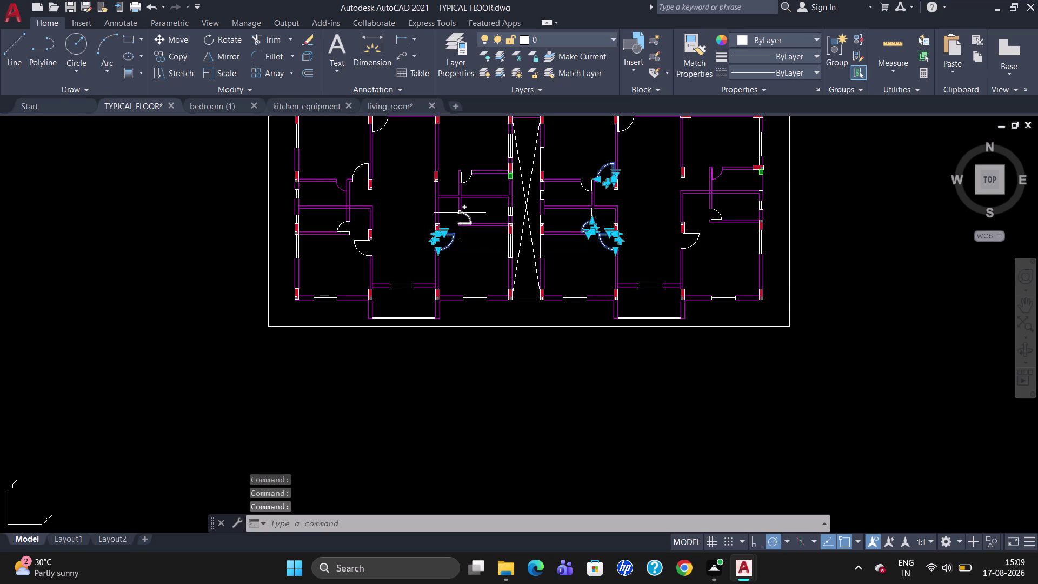
click(460, 213)
click(467, 181)
key(Escape)
Check the upper-right door's layer in the layer list, then zoom around the plan.
click(719, 176)
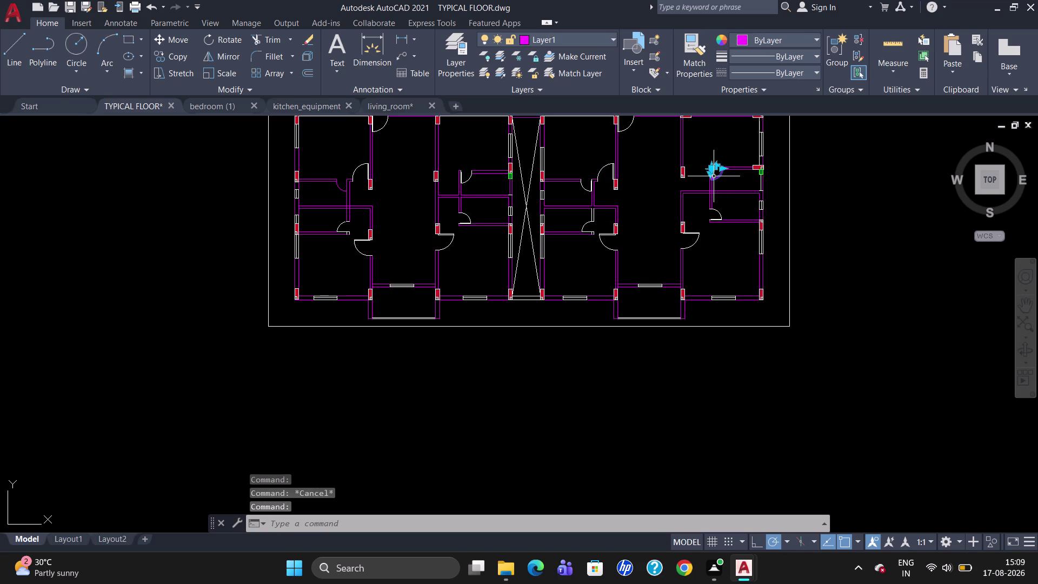
click(593, 39)
click(572, 70)
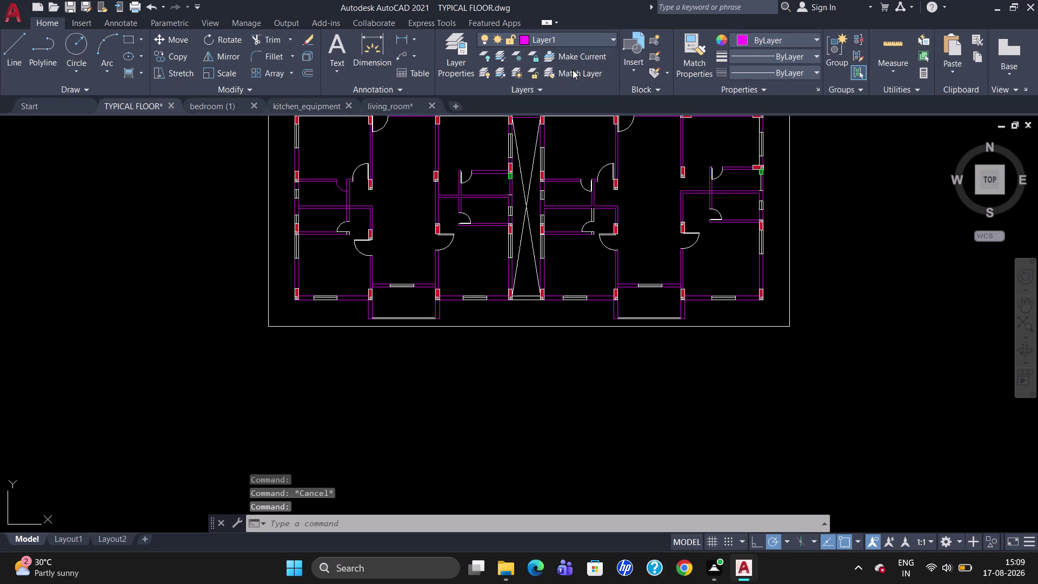
key(Escape)
scroll(down, 3)
key(Escape)
scroll(up, 3)
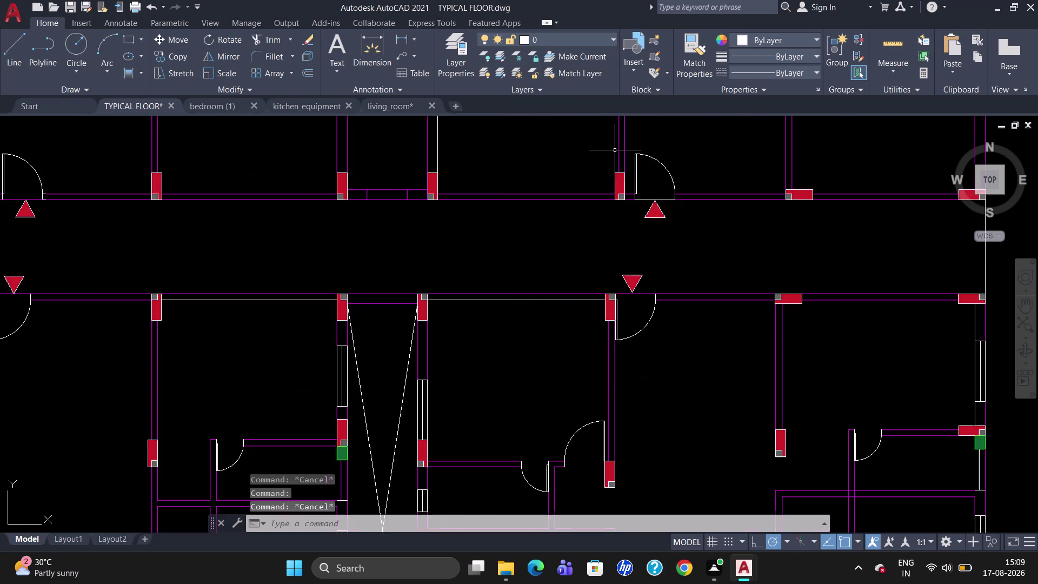
scroll(down, 3)
scroll(up, 3)
scroll(down, 3)
scroll(up, 3)
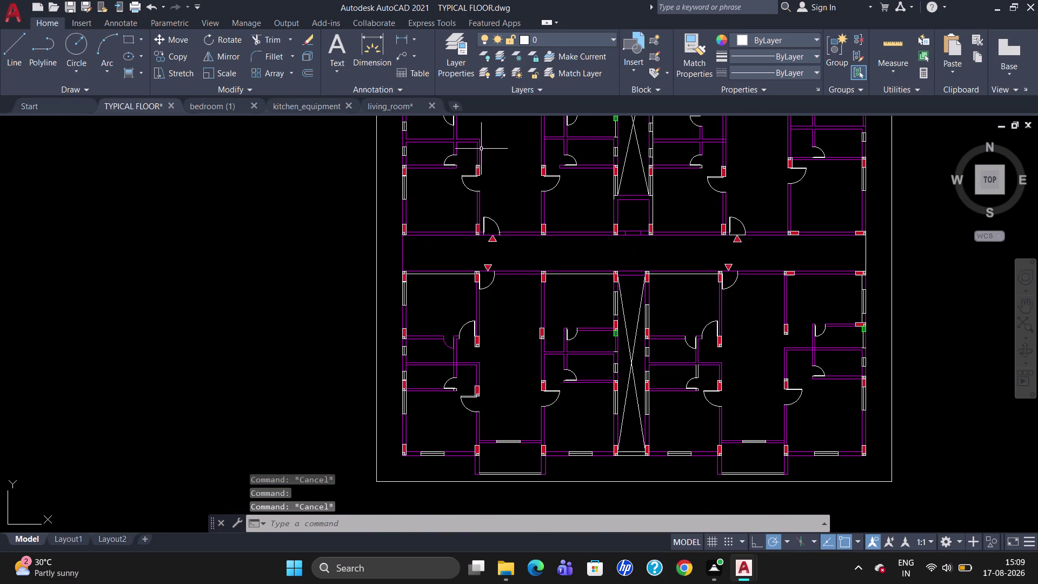
scroll(down, 3)
scroll(up, 3)
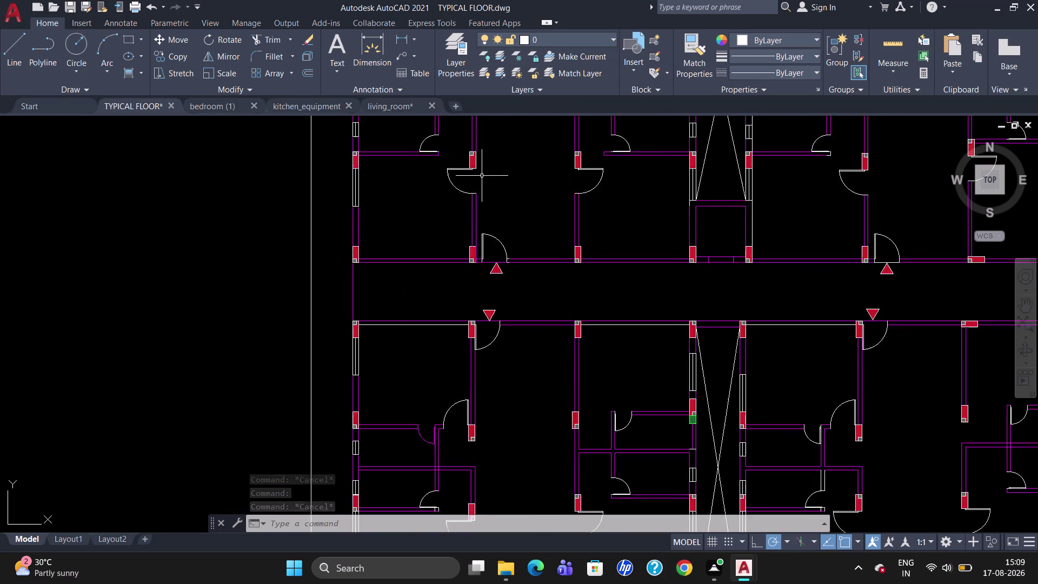
scroll(up, 3)
scroll(down, 3)
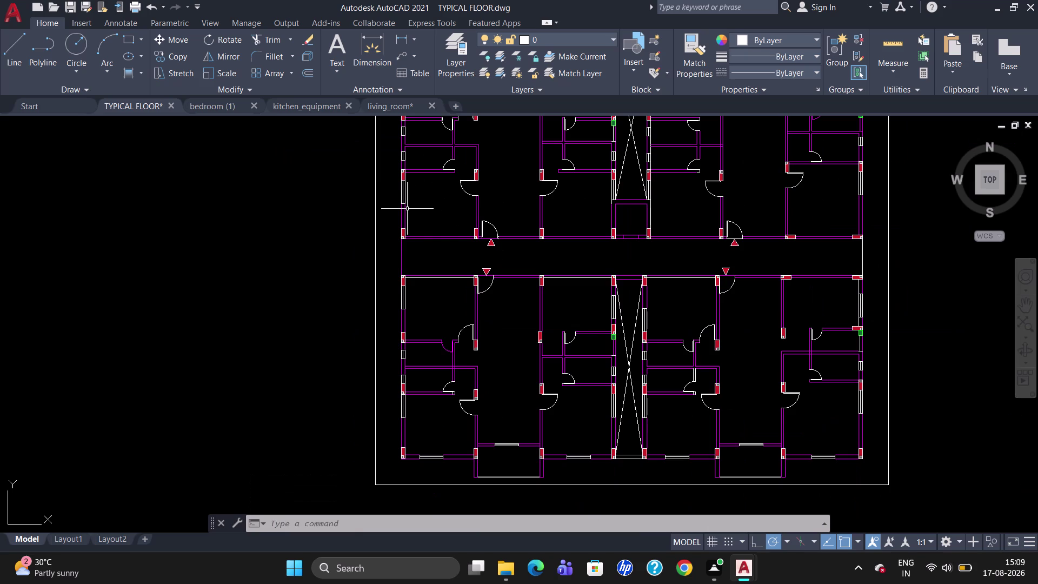
Open the Layer Properties Manager listing layers 0, Defpoints and Layer1.
click(562, 41)
click(445, 48)
click(454, 66)
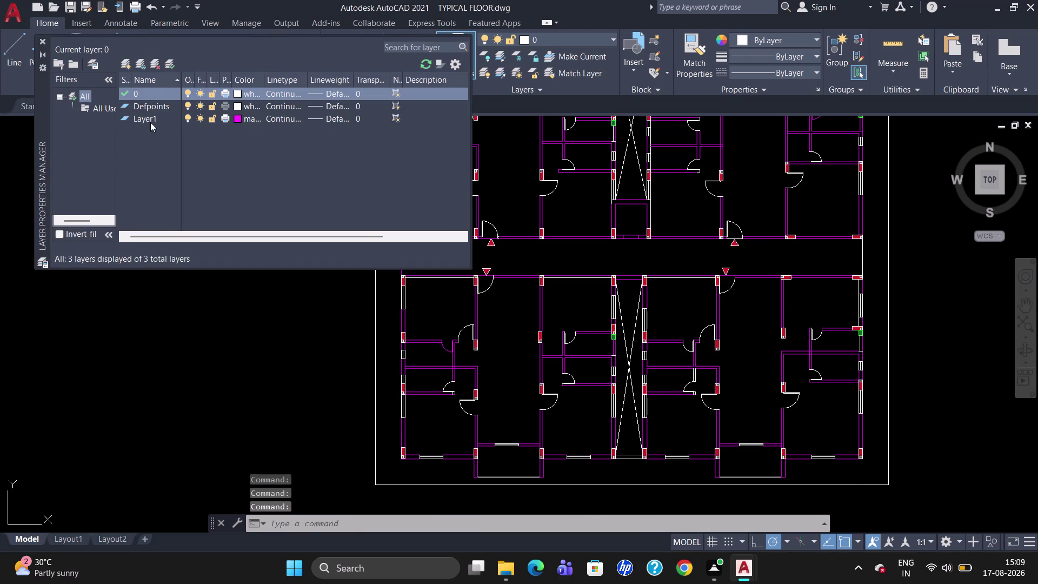
Create a new layer, Layer2, colour it red, and close the layer manager.
click(130, 65)
click(237, 105)
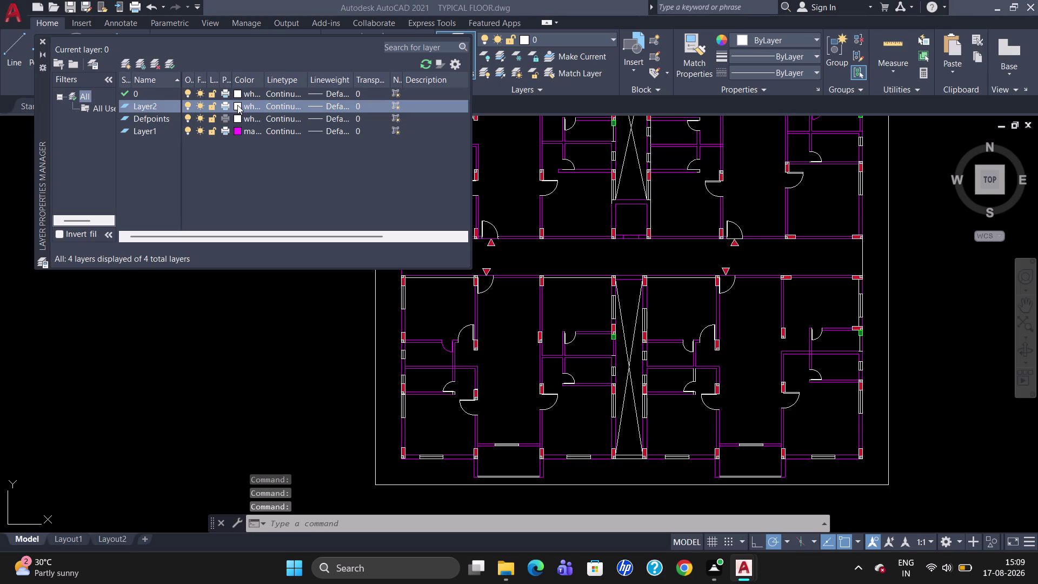
click(404, 310)
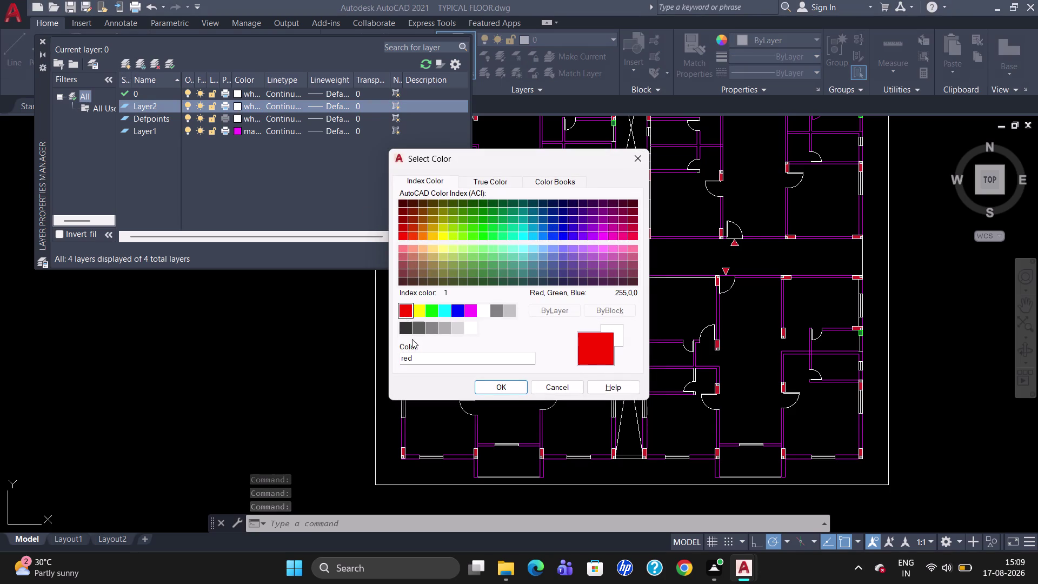
click(506, 385)
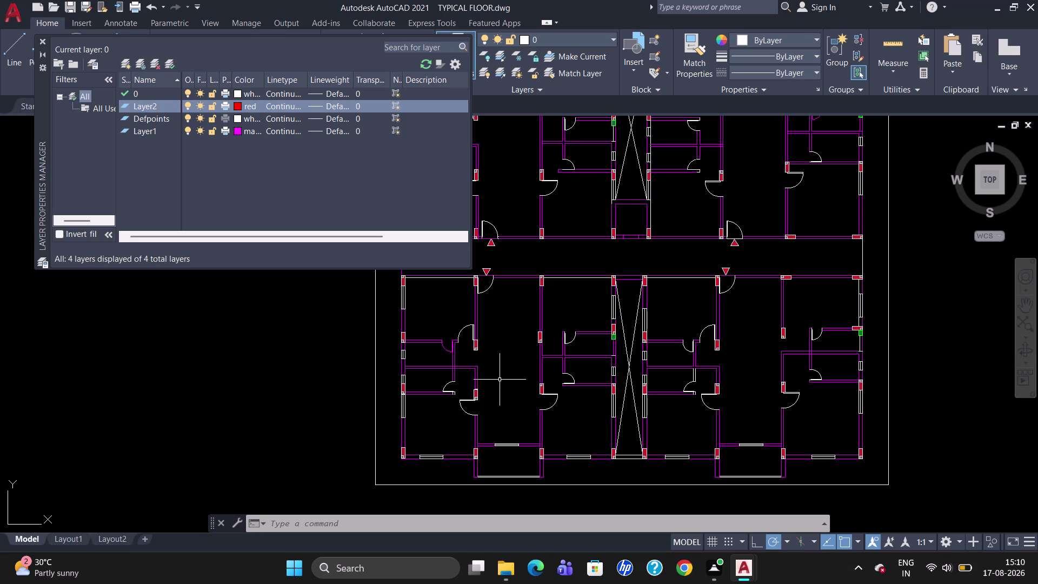
key(Escape)
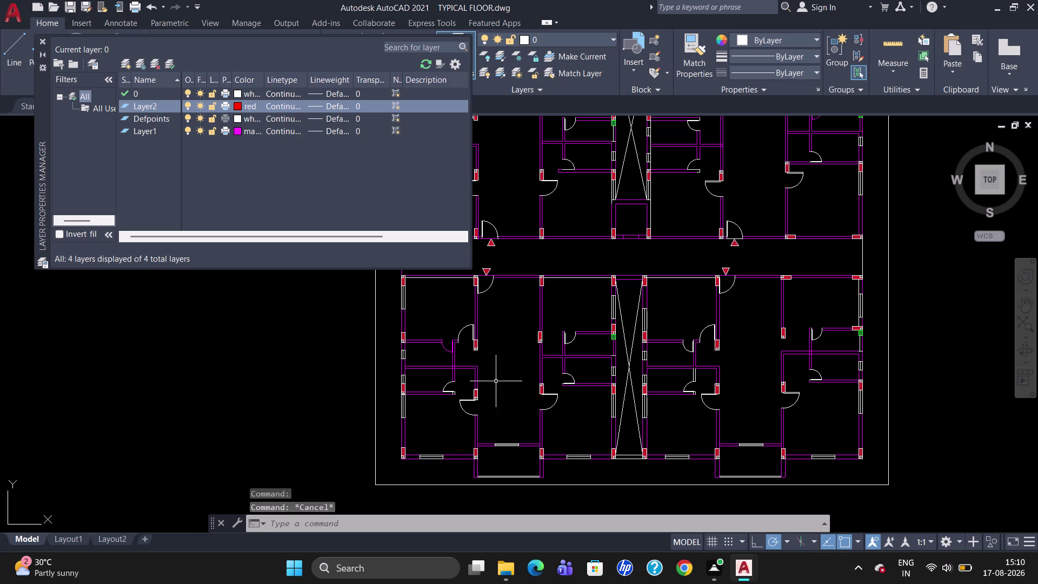
click(42, 41)
scroll(down, 3)
scroll(up, 3)
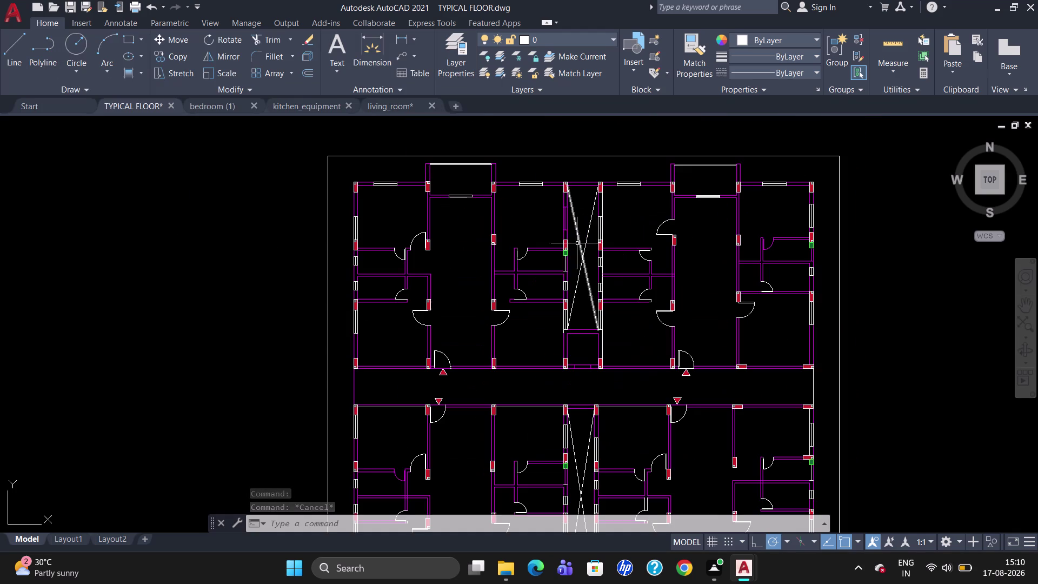
Load the ACAD_ISO02W100 dashed linetype using the LT linetype manager.
key(l)
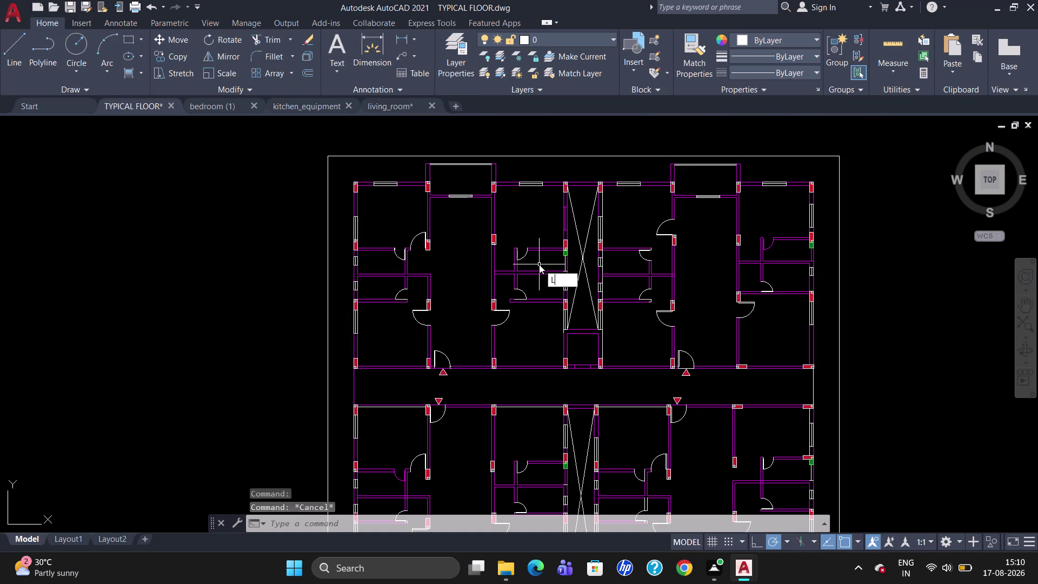
key(t)
key(Return)
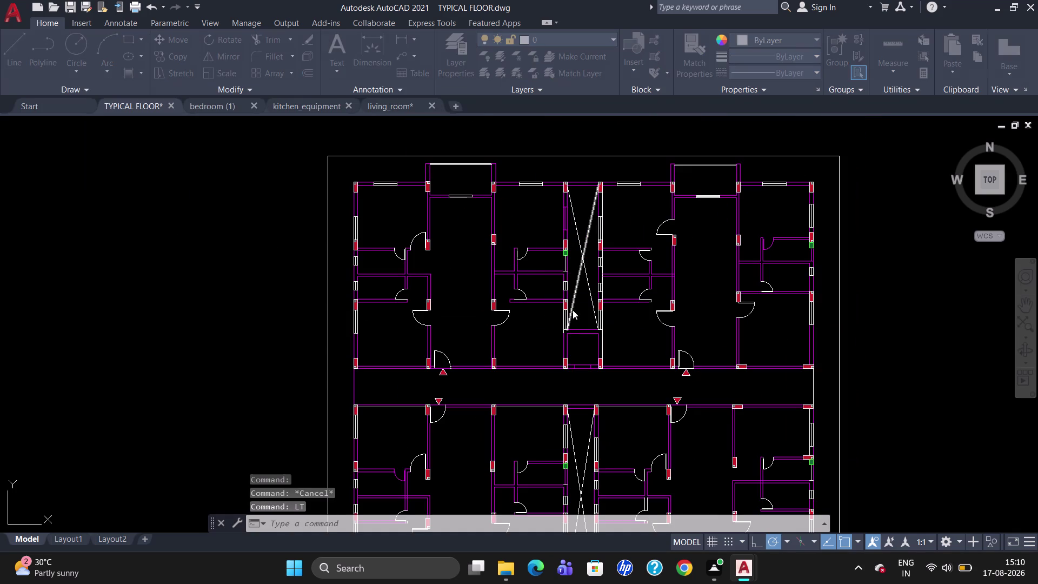
click(640, 168)
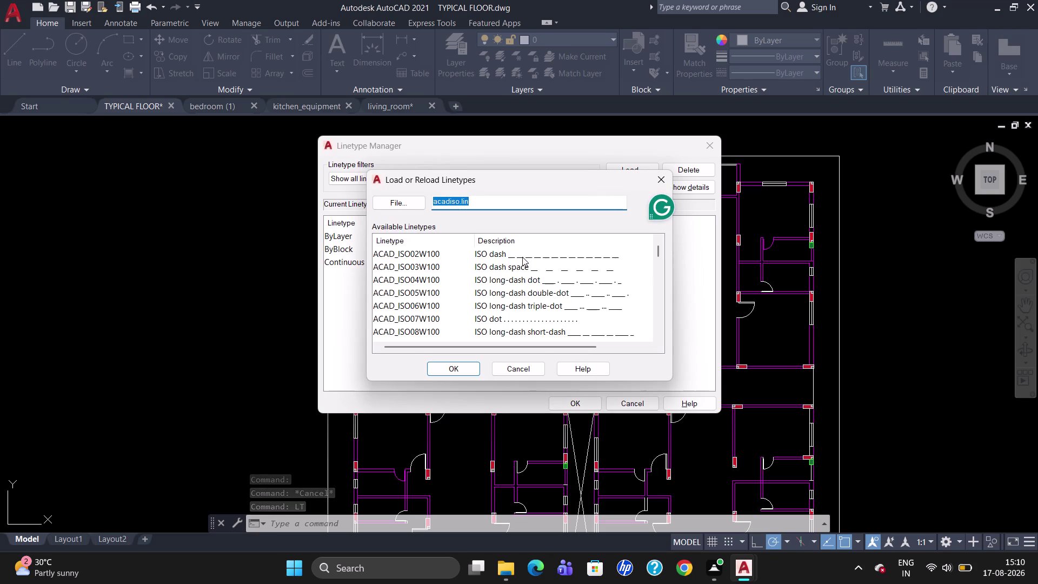
click(522, 257)
click(466, 367)
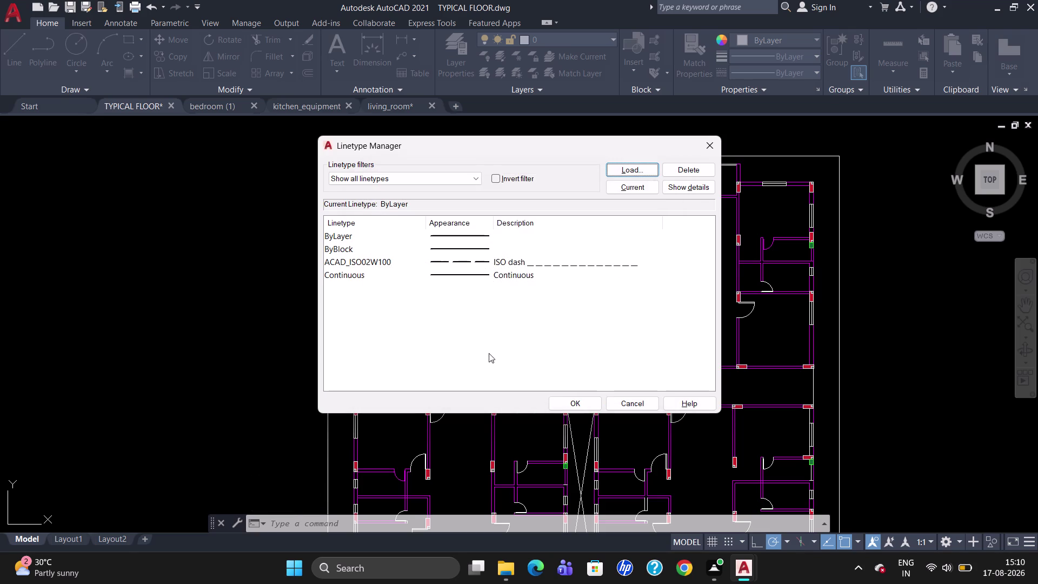
click(571, 406)
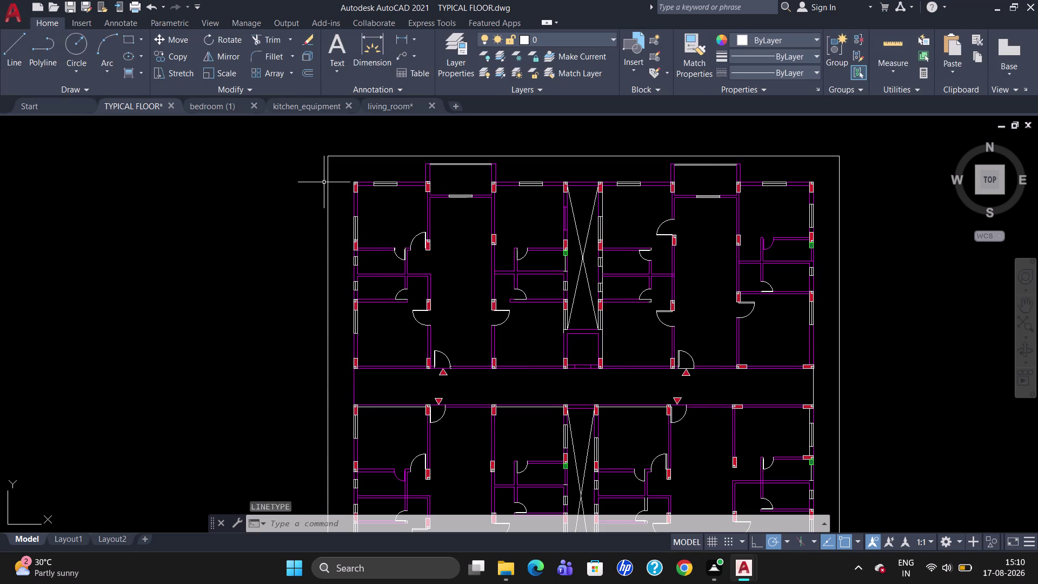
Give the outer boundary rectangle the ACAD_ISO02W100 linetype.
click(326, 185)
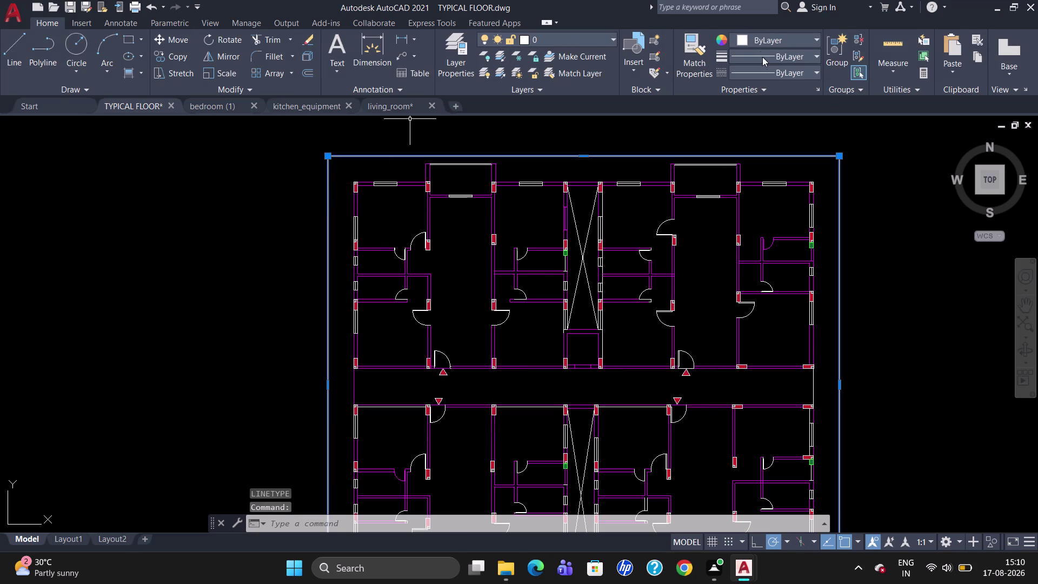
click(766, 75)
click(773, 69)
click(782, 72)
click(767, 122)
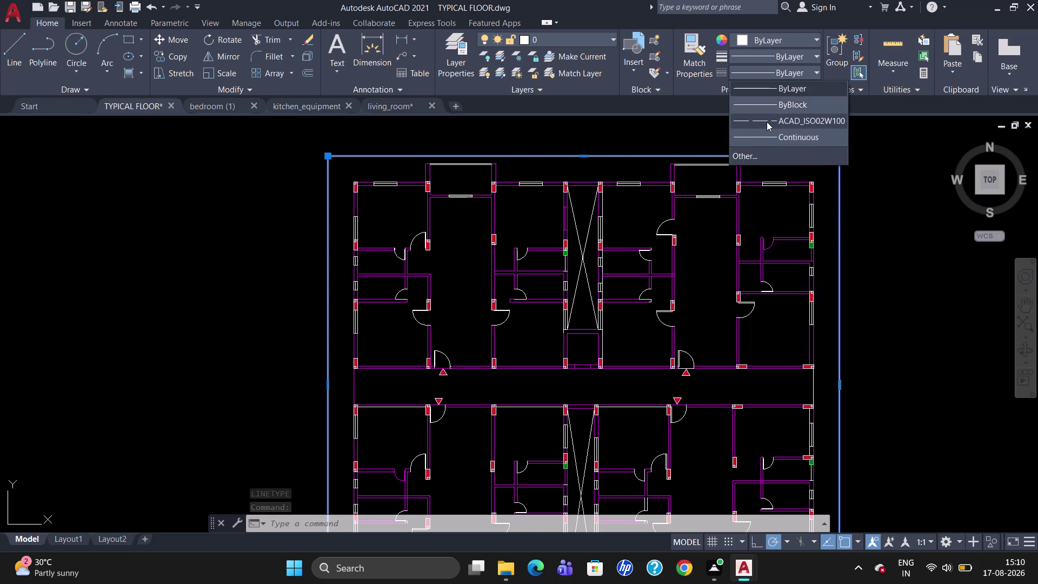
key(Escape)
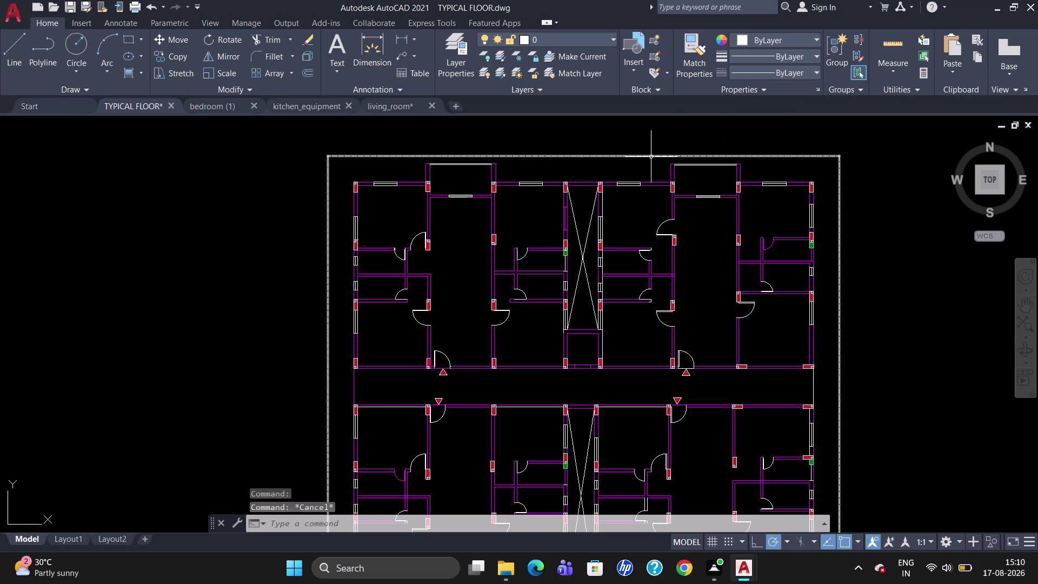
Move the outer boundary rectangle onto red Layer2 and clear the selection.
click(651, 157)
click(574, 39)
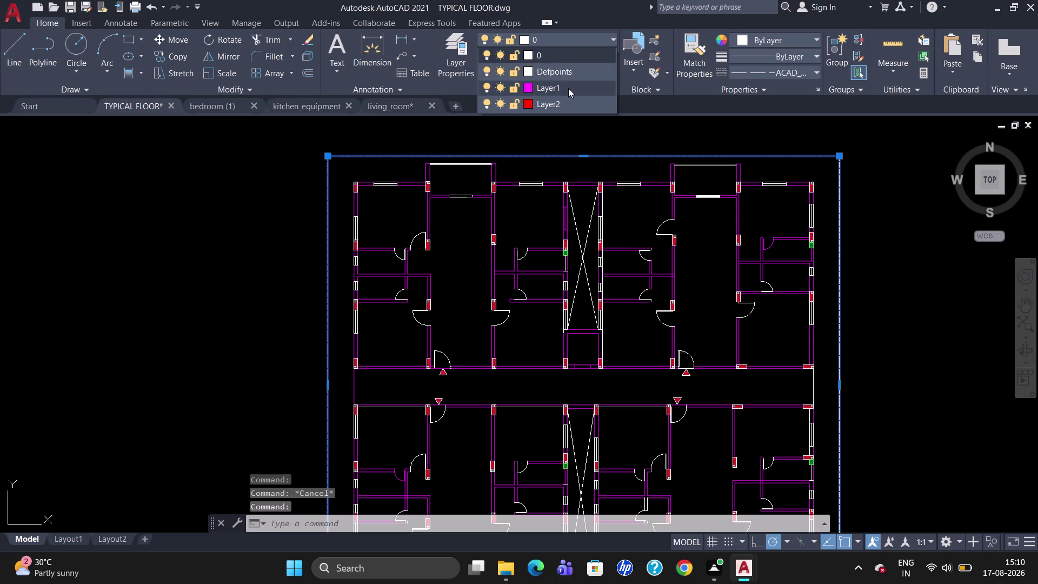
click(568, 107)
key(Escape)
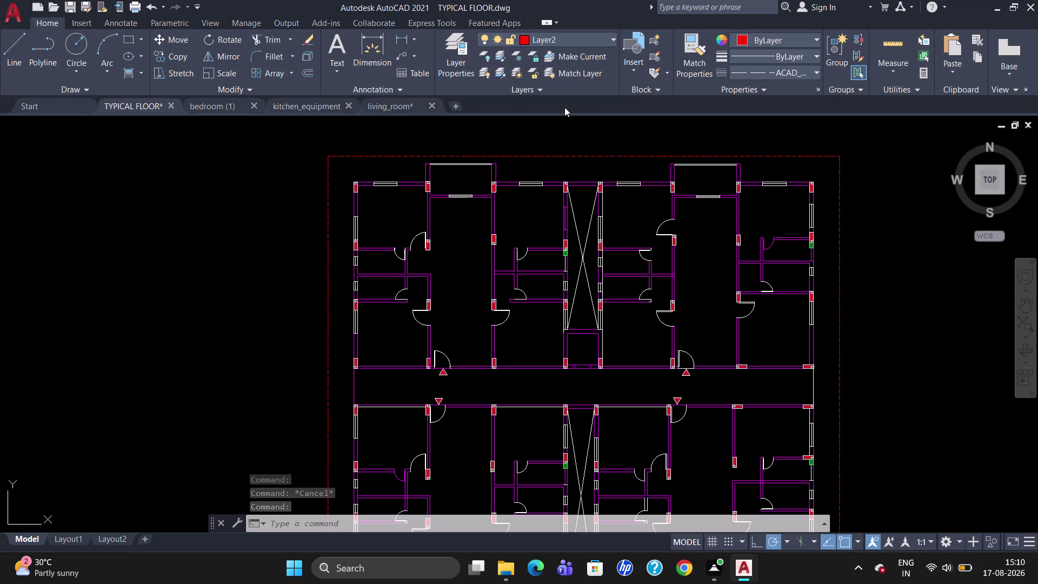
key(Escape)
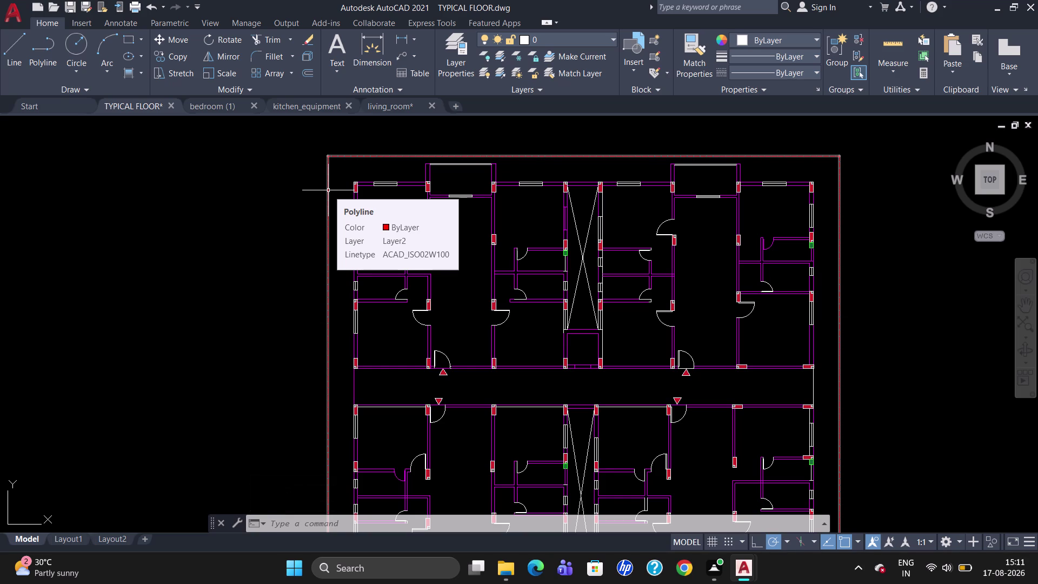
key(Escape)
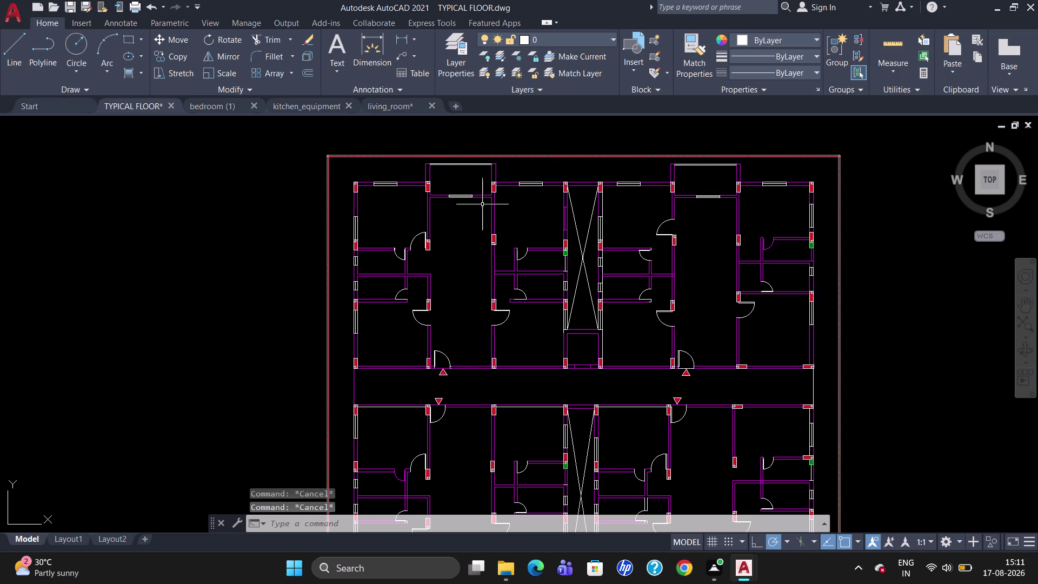
scroll(up, 3)
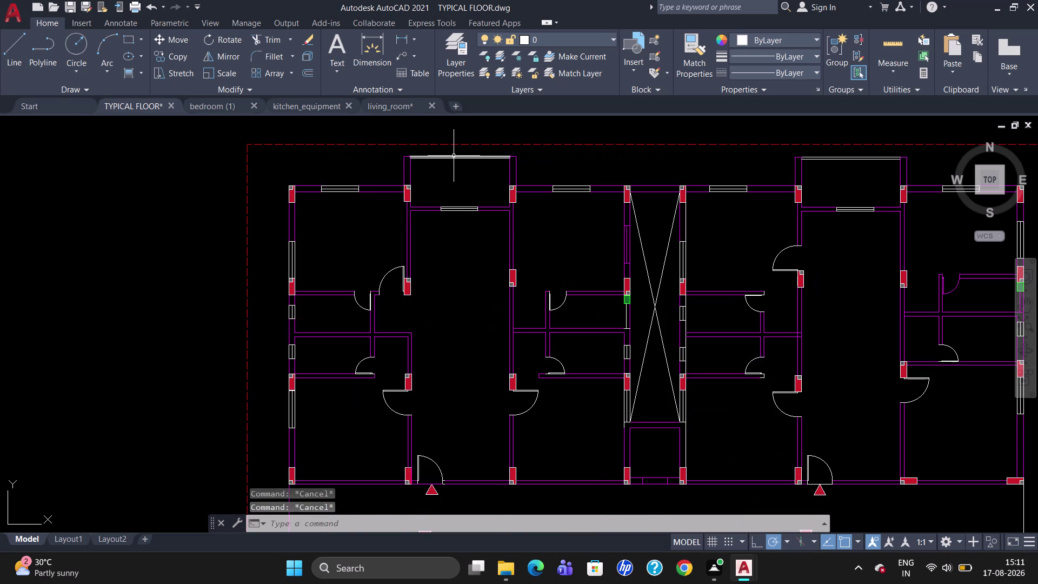
scroll(up, 3)
Create Layer3 with dark blue index colour 188, then close the layer manager.
click(452, 67)
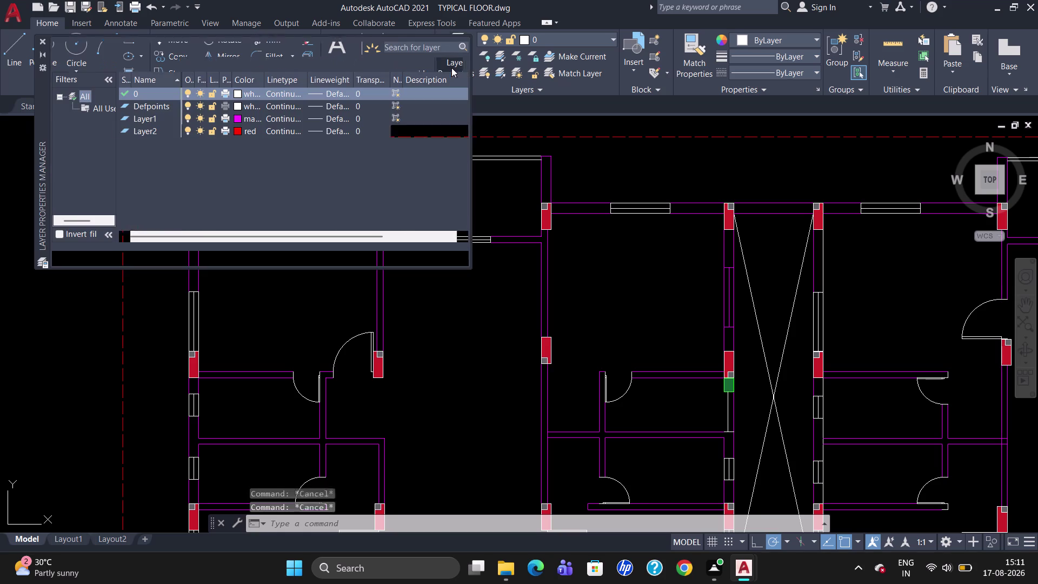
click(122, 61)
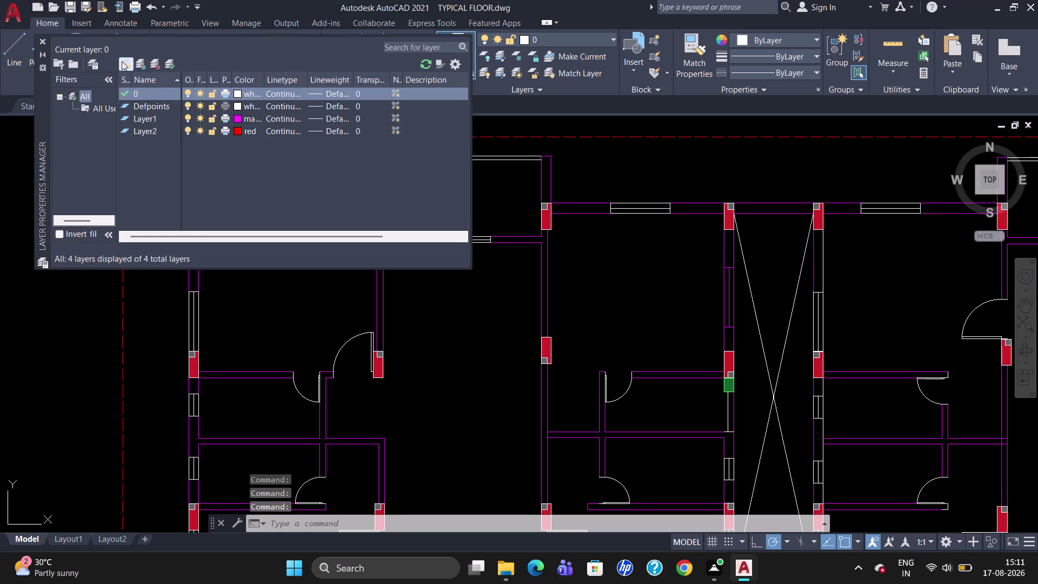
click(239, 107)
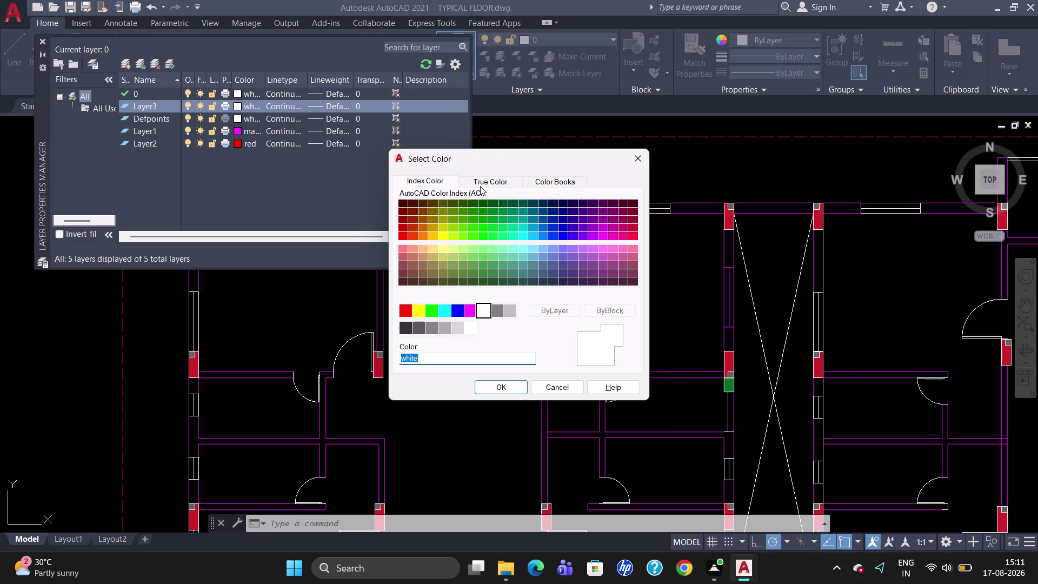
click(551, 203)
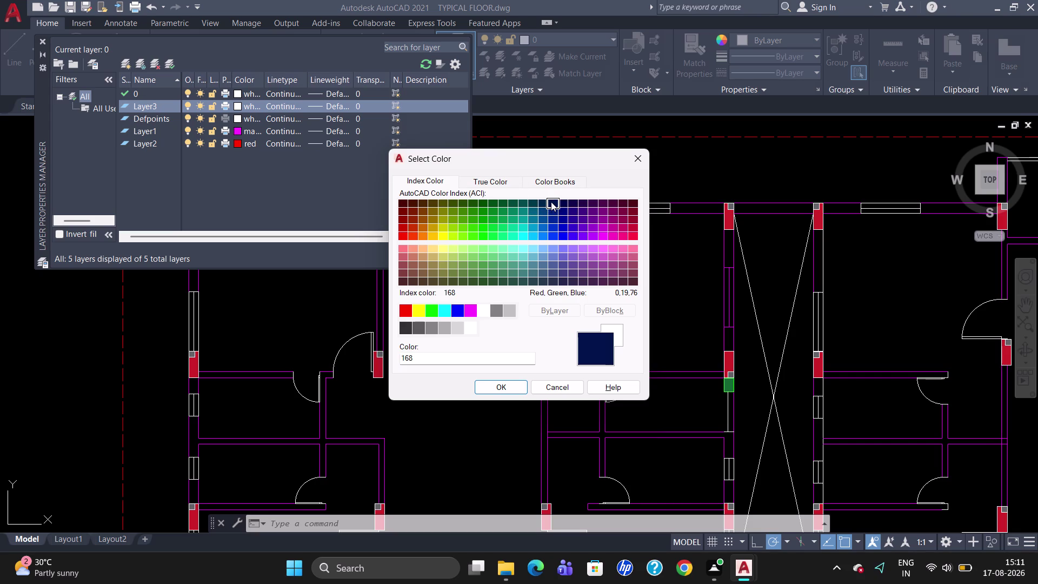
click(572, 203)
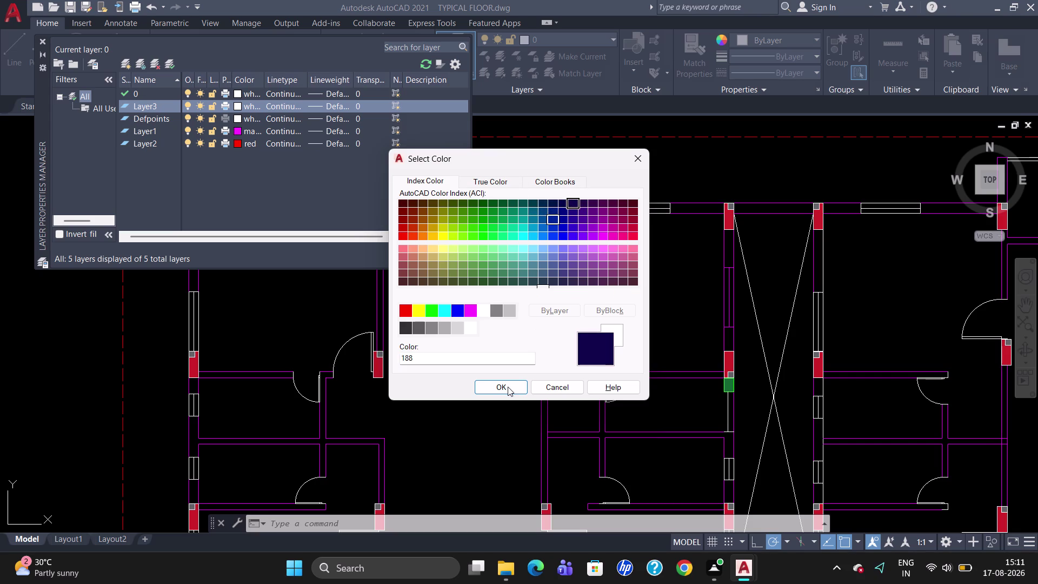
click(508, 386)
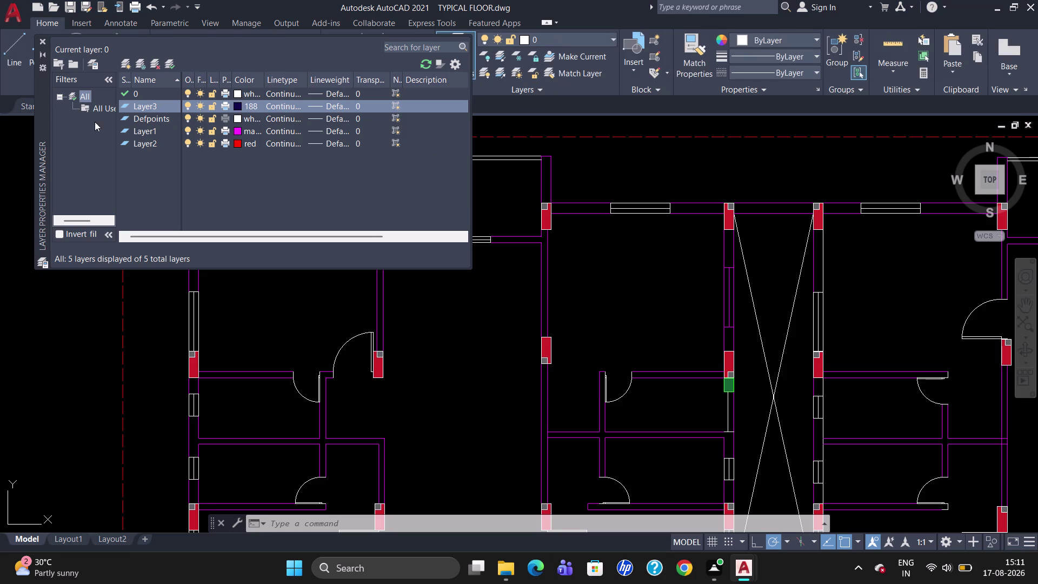
click(46, 41)
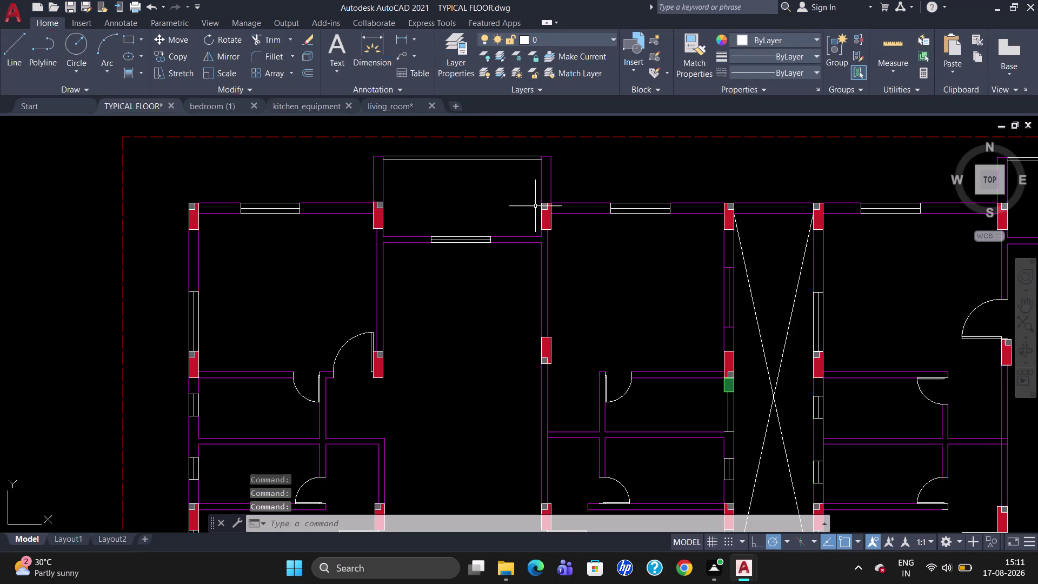
Select the top and upper-right balcony edge lines.
click(466, 155)
click(466, 159)
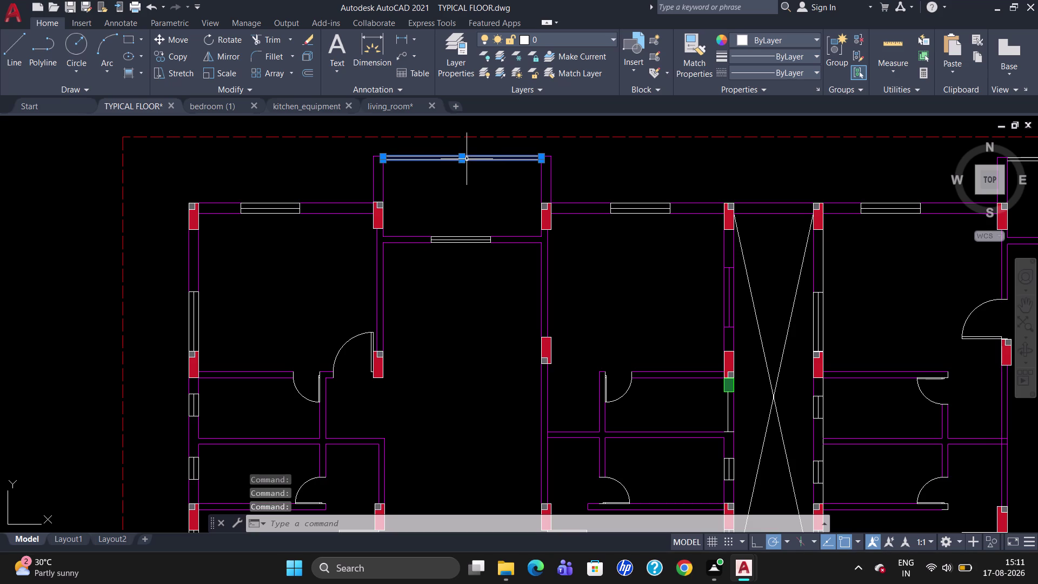
scroll(up, 3)
scroll(down, 3)
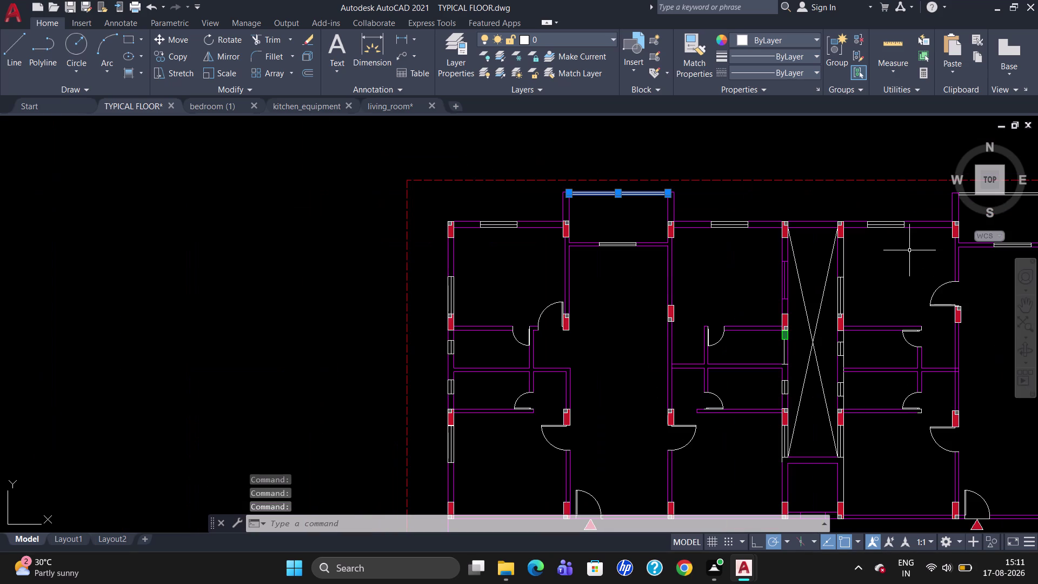
scroll(up, 3)
scroll(down, 3)
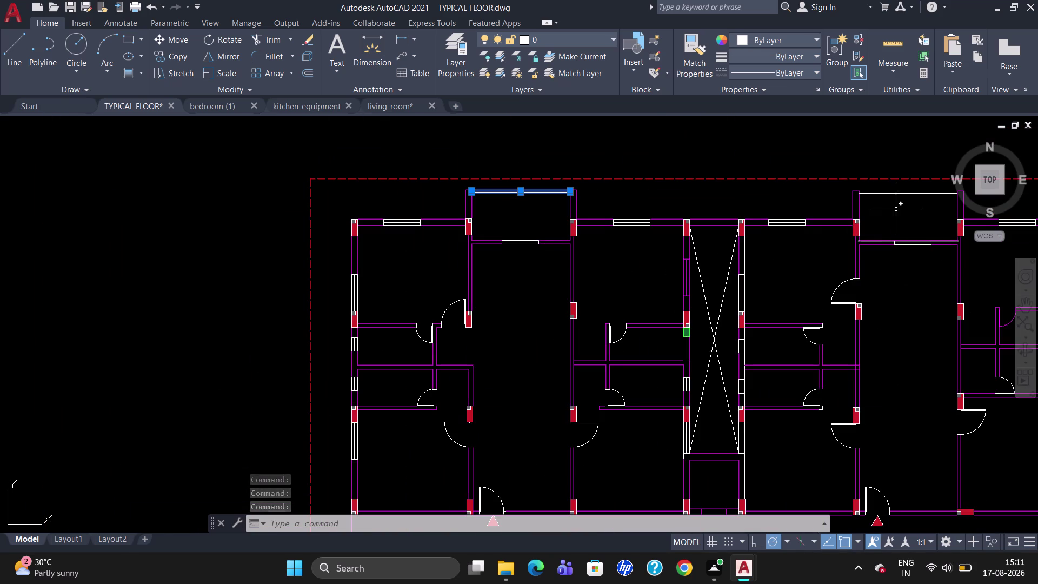
scroll(up, 3)
click(899, 167)
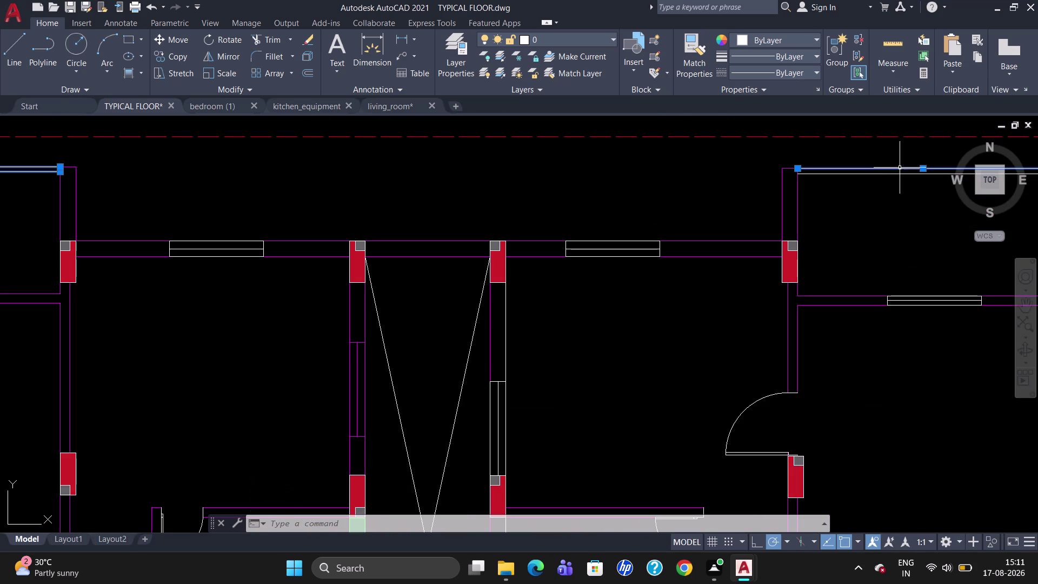
click(901, 173)
scroll(down, 3)
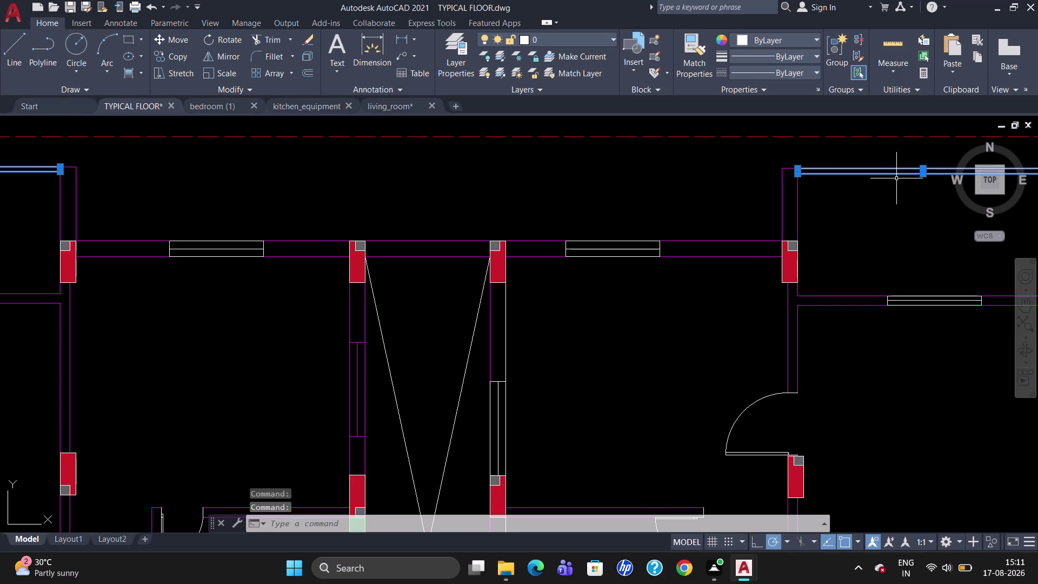
scroll(down, 3)
scroll(up, 3)
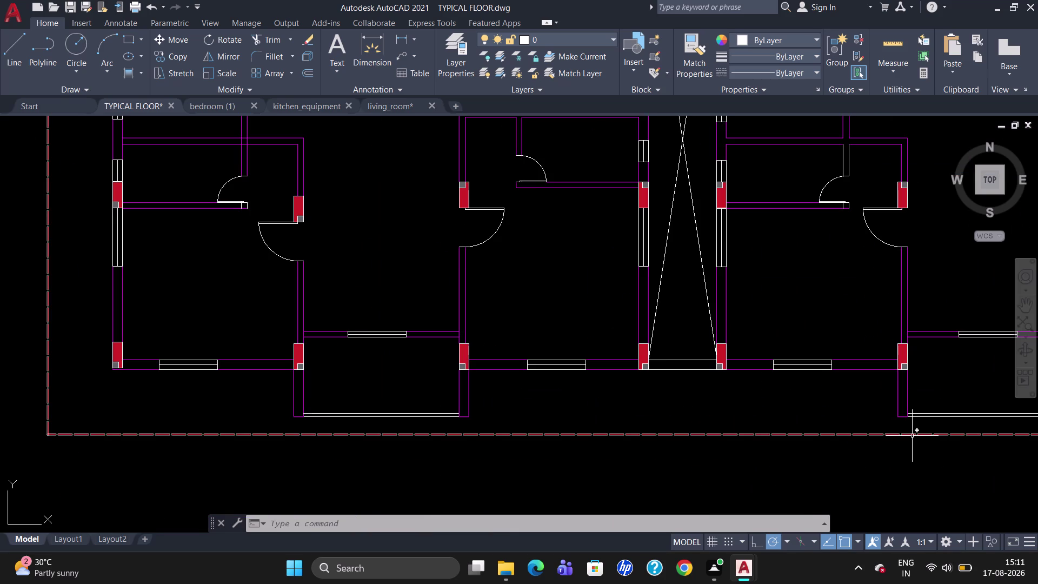
Add the lower-right and lower-left balcony lines and move all selected lines onto Layer3.
click(964, 418)
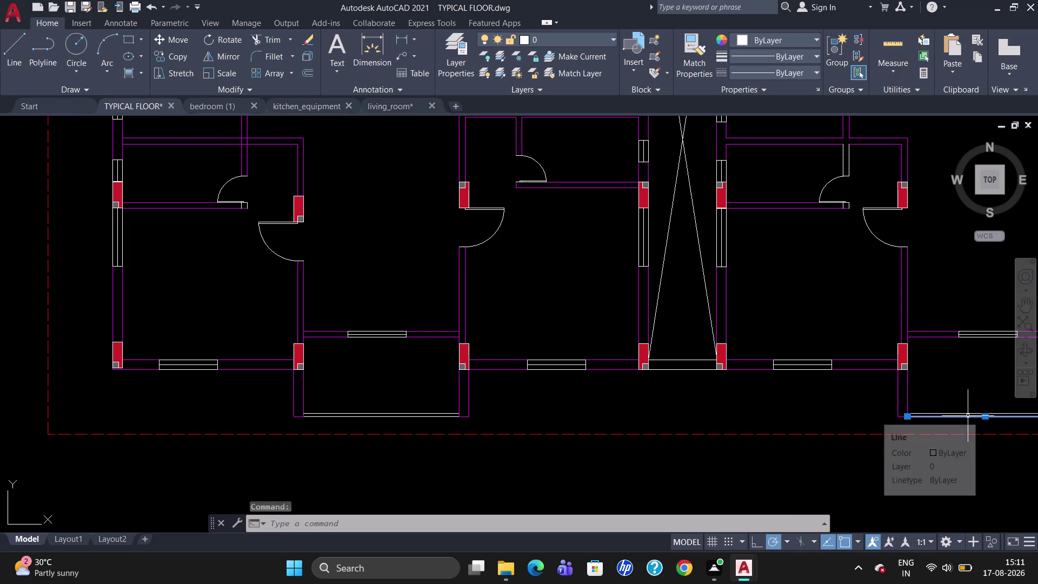
click(970, 414)
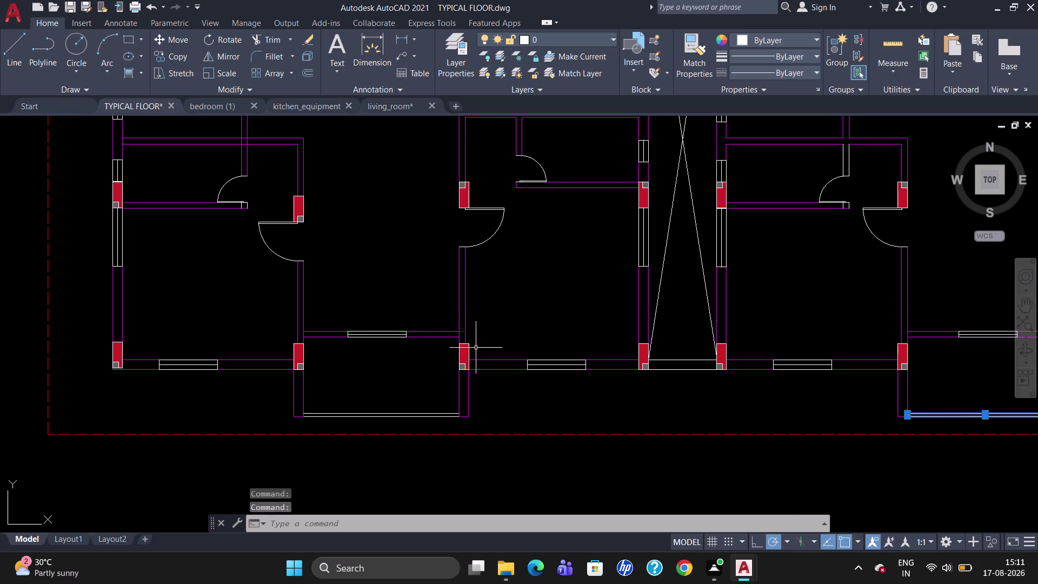
click(402, 415)
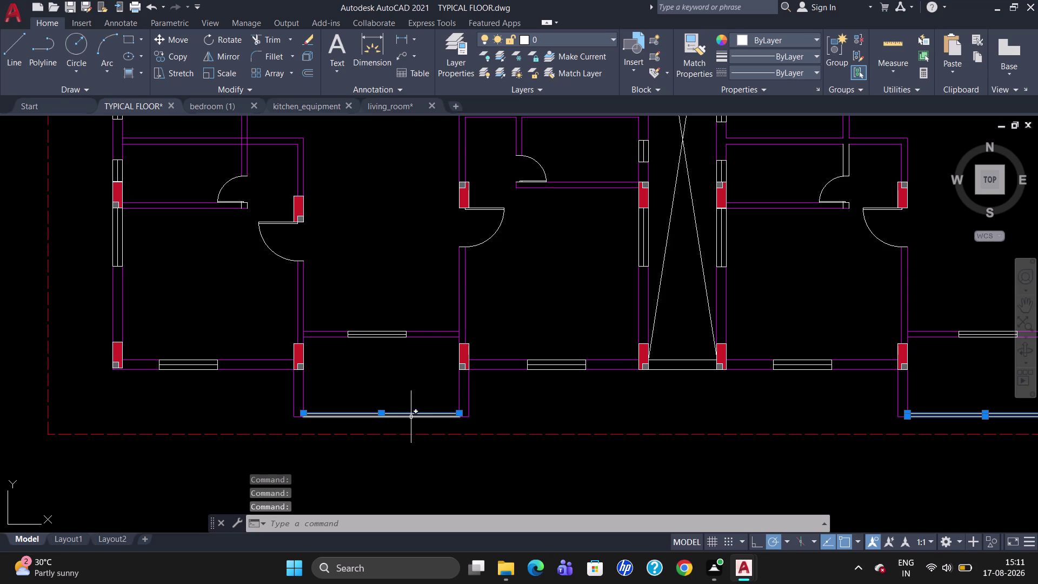
click(411, 417)
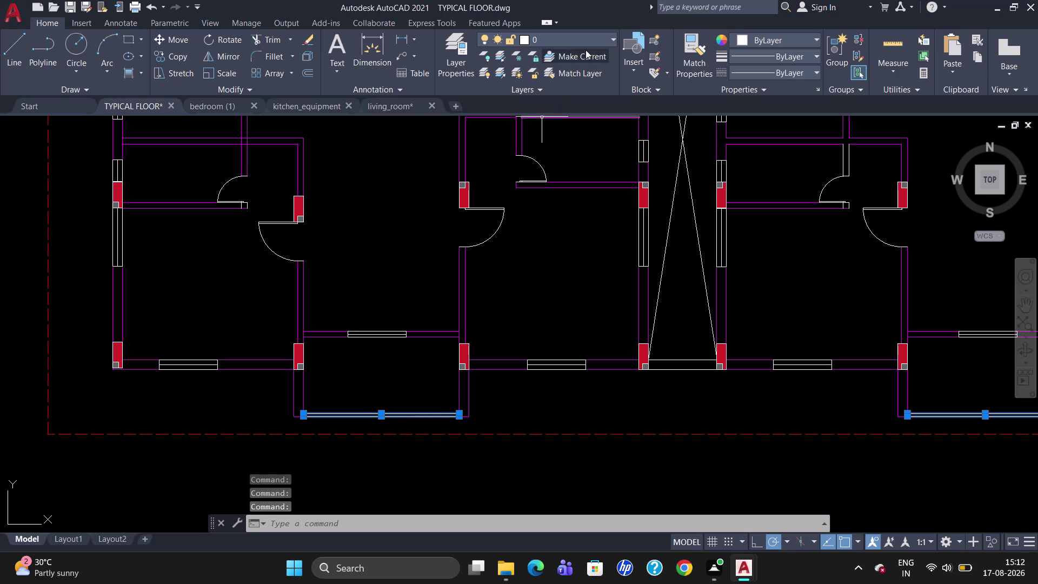
click(591, 42)
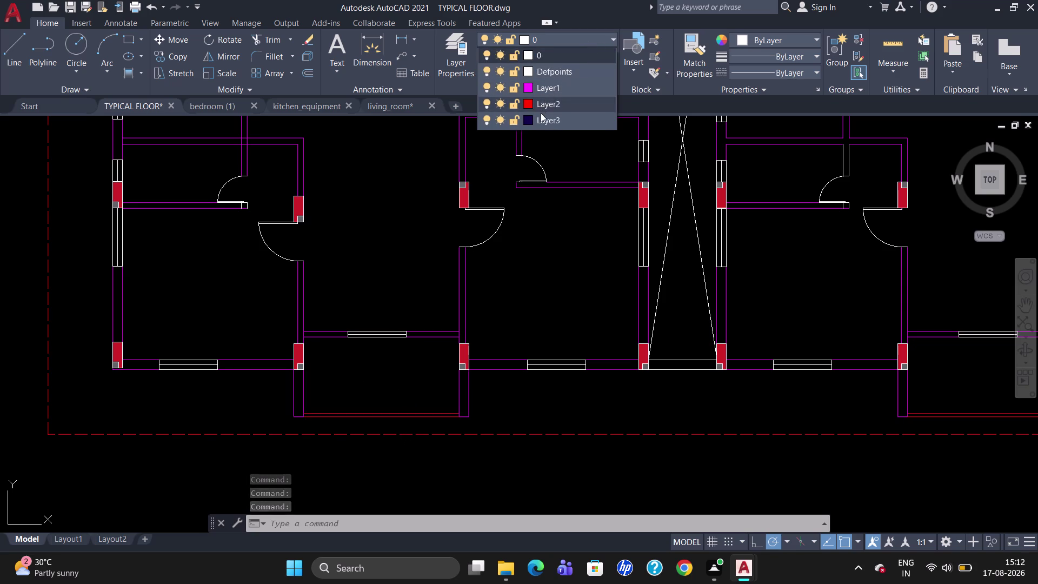
click(542, 115)
key(Escape)
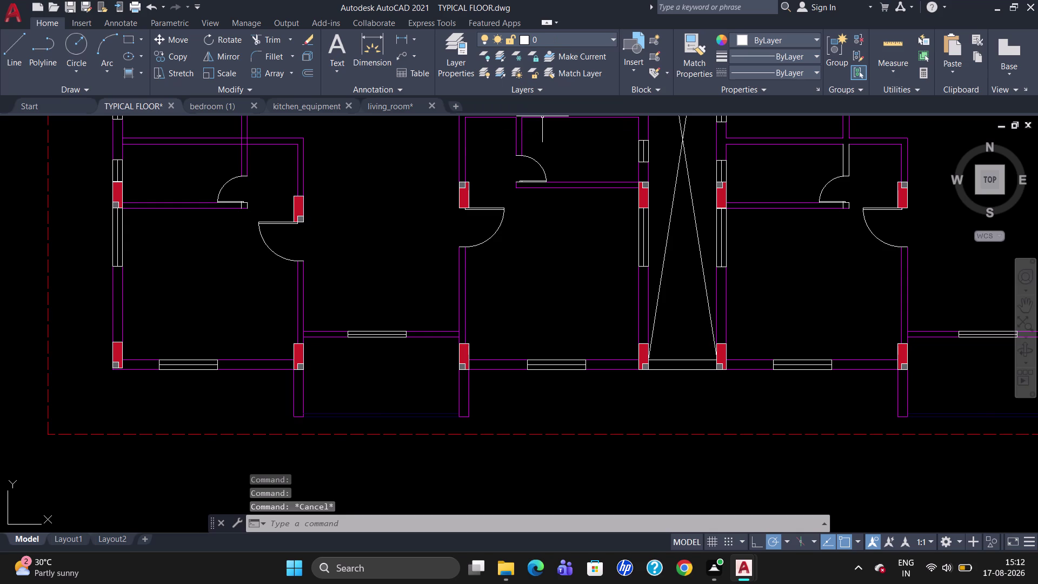